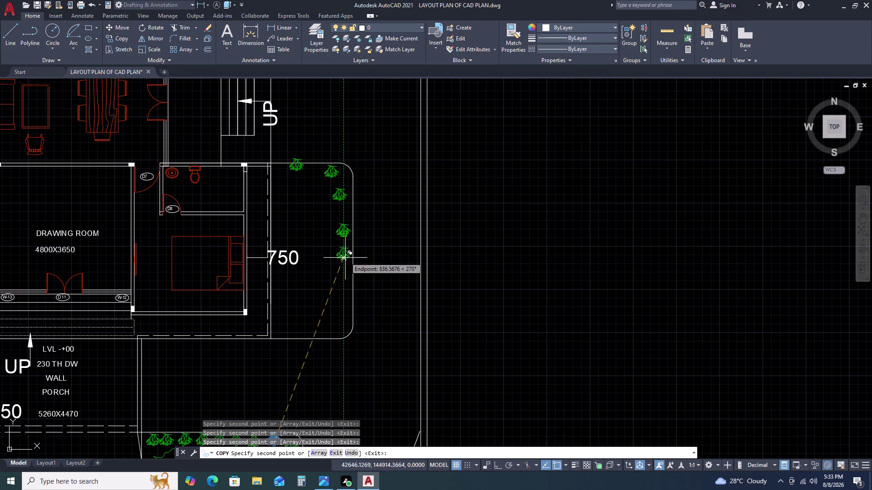
Copy shrub blocks along the right and bottom edges of the curved flower bed.
drag(346, 261, 340, 302)
double_click(340, 307)
click(345, 278)
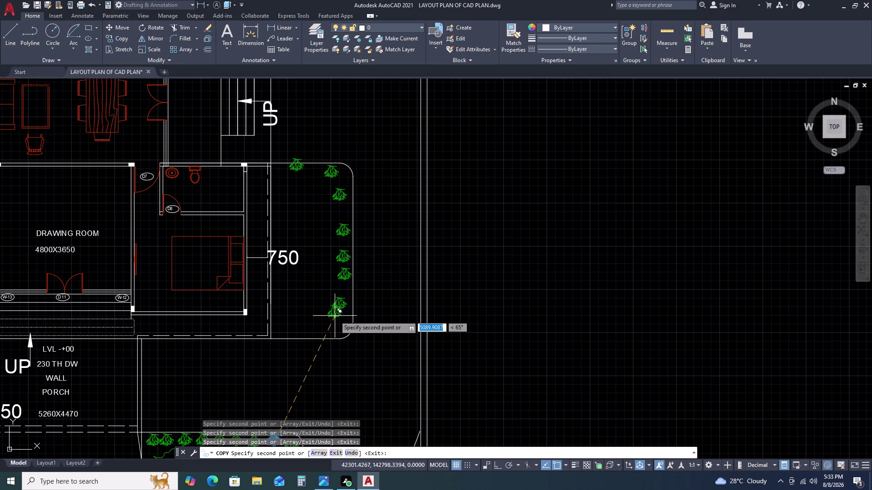
click(339, 334)
double_click(321, 335)
double_click(300, 335)
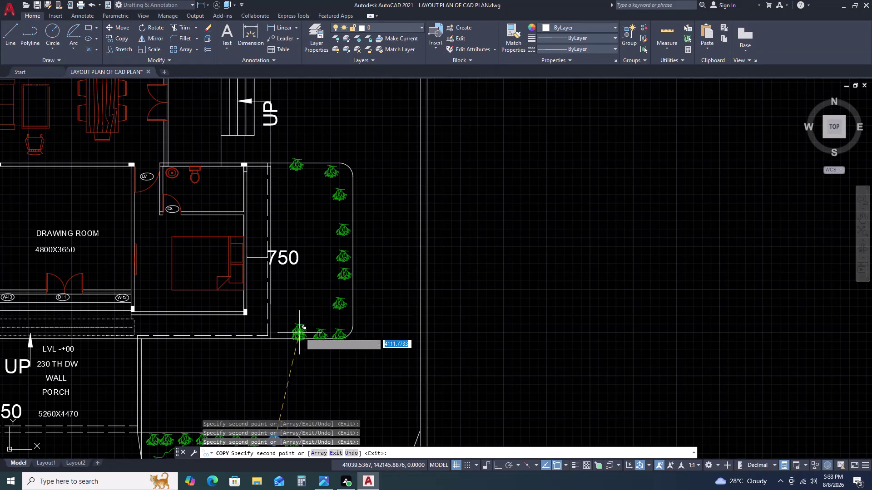
click(313, 179)
key(Escape)
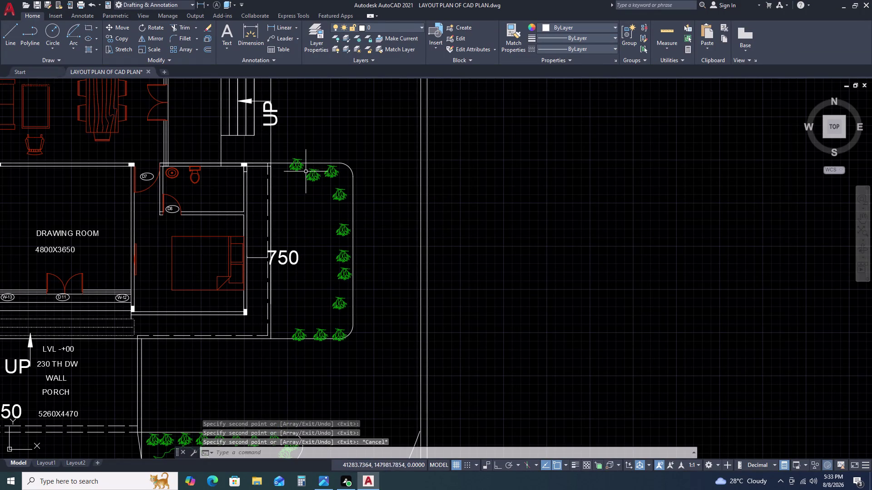
Reposition the shrub at the top of the flower bed.
click(303, 166)
drag(291, 159, 292, 165)
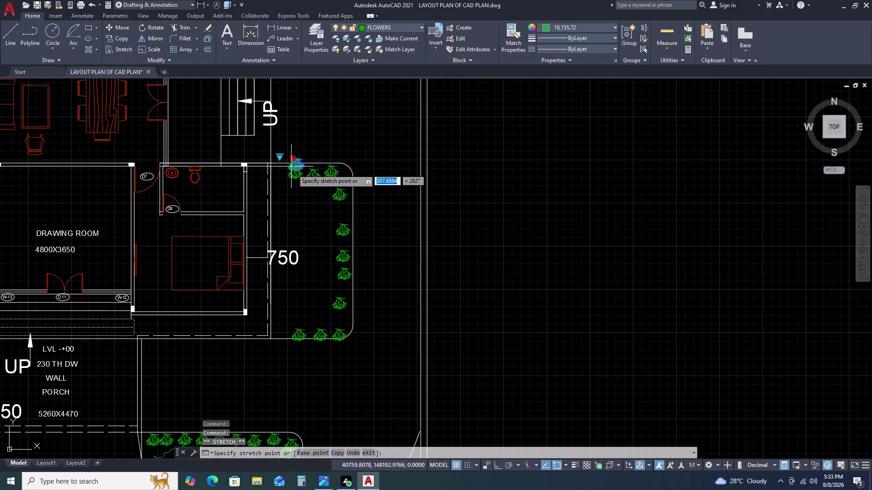
double_click(292, 169)
key(Escape)
key(Escape)
Window-select the bed's shrubs and start ROTATE, then cancel it.
click(285, 159)
drag(285, 159, 293, 173)
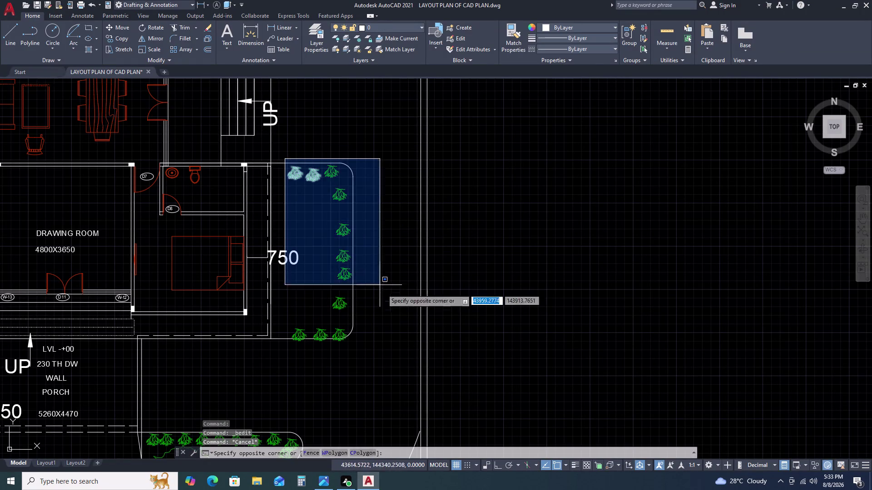
click(375, 362)
key(r)
key(o)
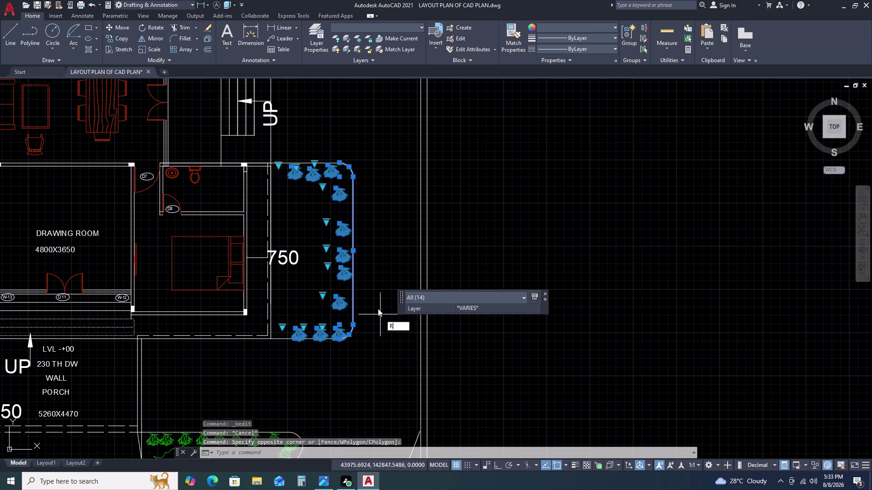
key(space)
click(363, 259)
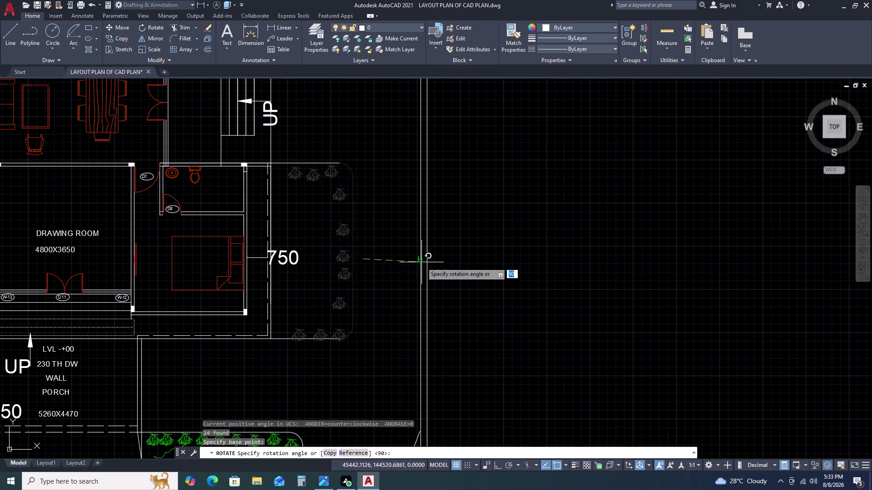
key(Escape)
Reselect the eleven shrubs, adding the top shrub and removing the bed outline and curved edge.
click(288, 166)
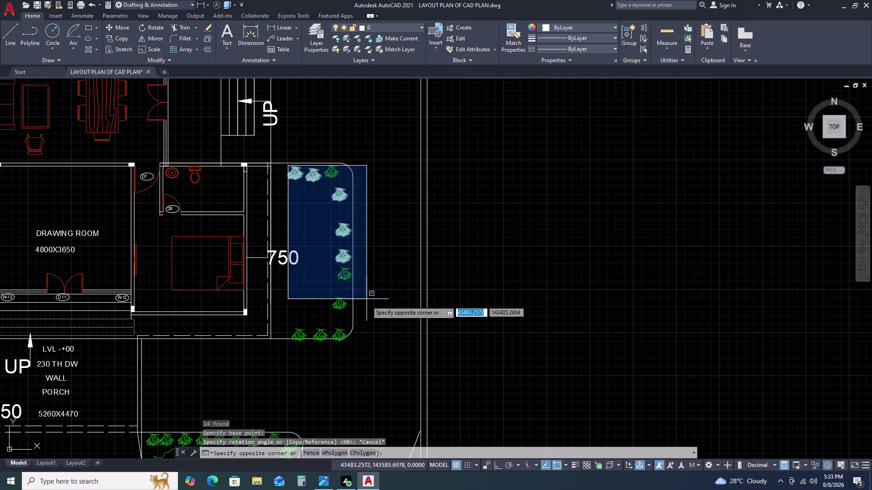
click(364, 365)
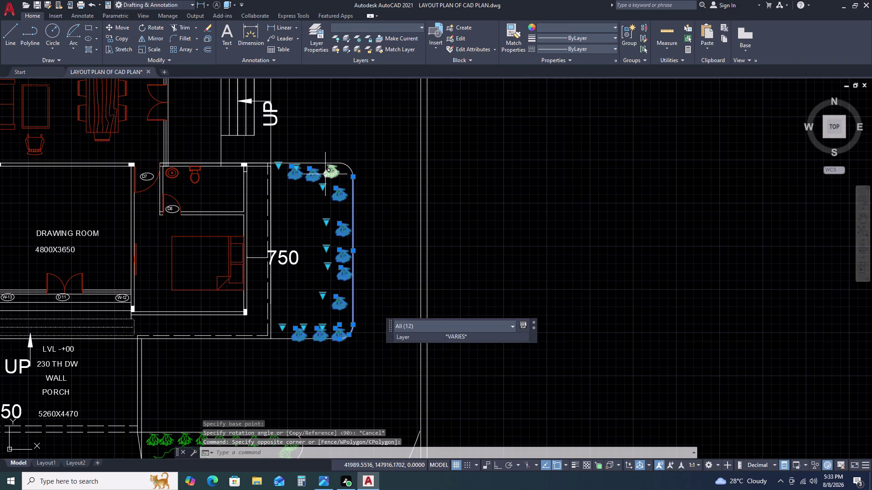
click(326, 173)
scroll(up, 3)
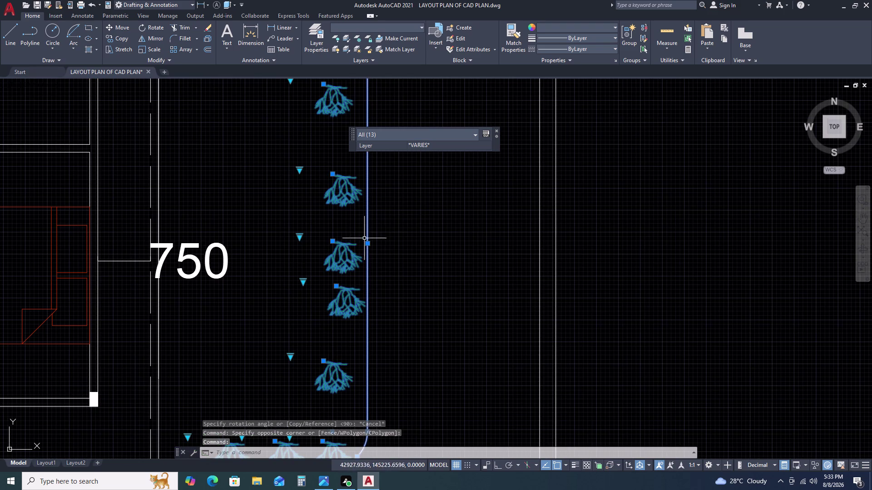
drag(390, 190, 390, 195)
click(364, 231)
scroll(down, 3)
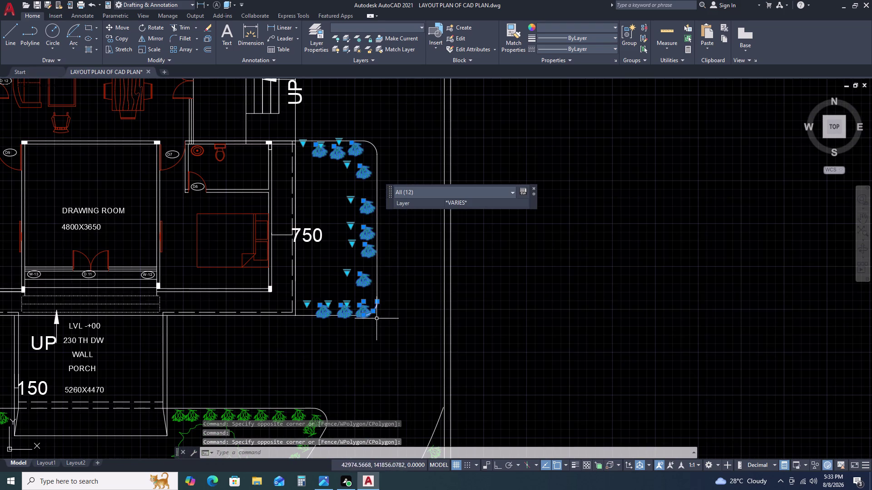
scroll(up, 3)
scroll(up, 3)
drag(328, 190, 324, 181)
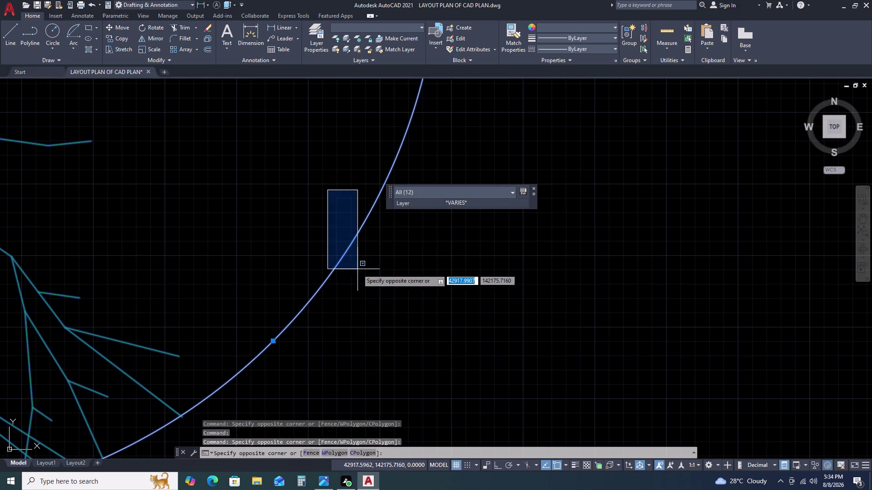
click(358, 269)
drag(364, 271, 361, 264)
click(326, 215)
scroll(down, 3)
scroll(down, 3)
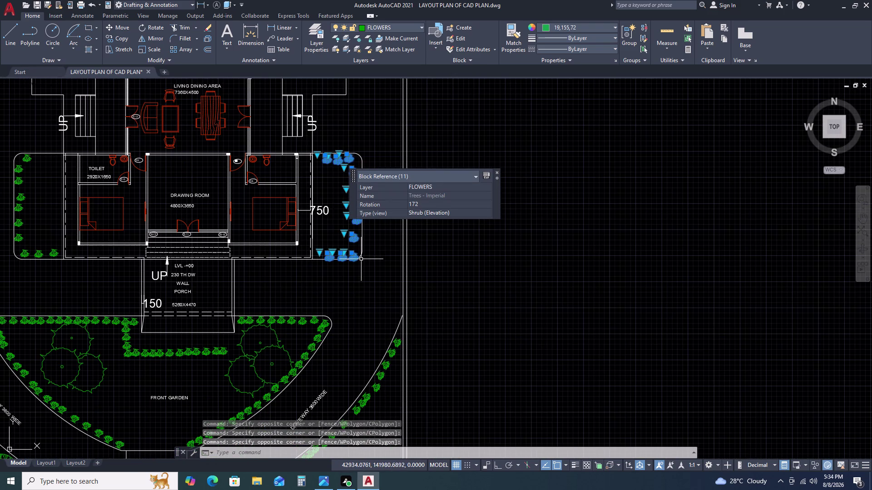
Rotate the eleven shrubs 90 degrees with ortho on, then select the rotated shrubs.
key(r)
text(O)
key(space)
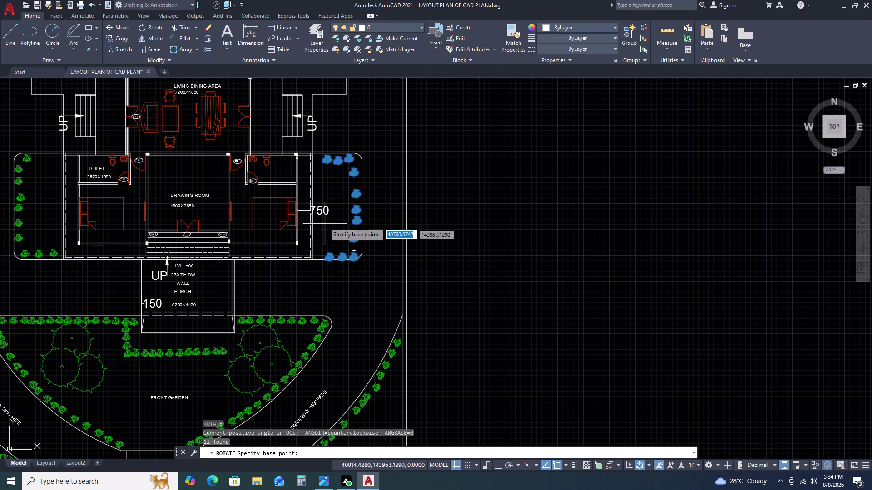
click(327, 221)
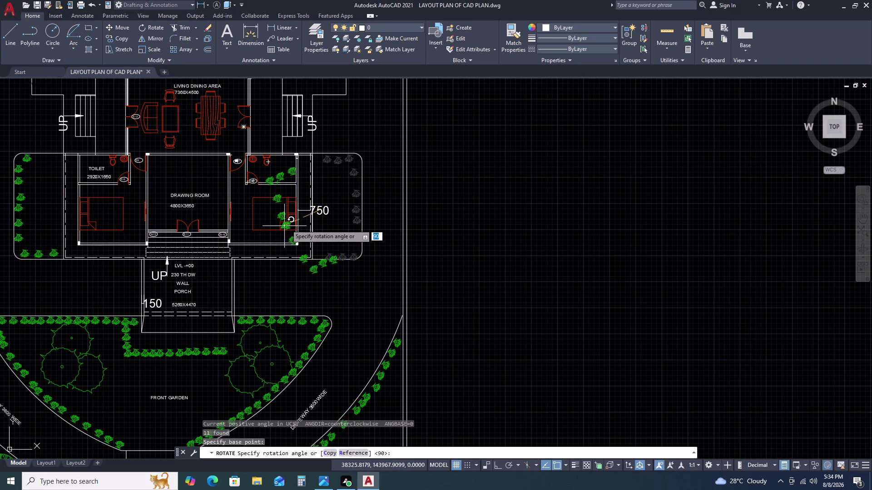
key(F8)
click(283, 205)
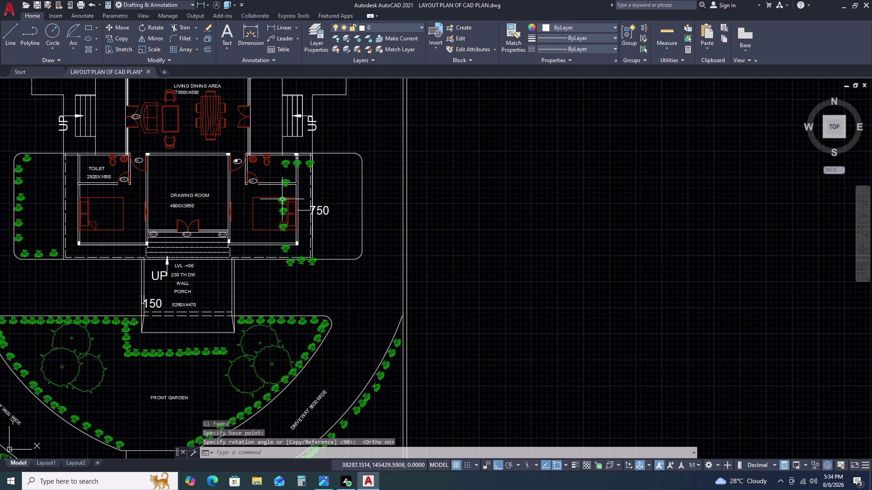
click(274, 156)
key(Escape)
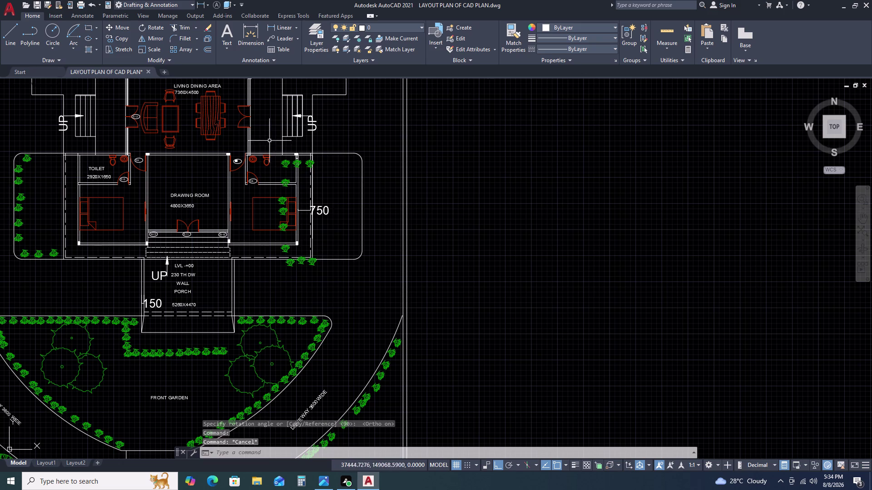
drag(270, 140, 275, 147)
click(337, 297)
Try mirroring the selected shrubs with MI, then cancel and clear the selection.
scroll(up, 3)
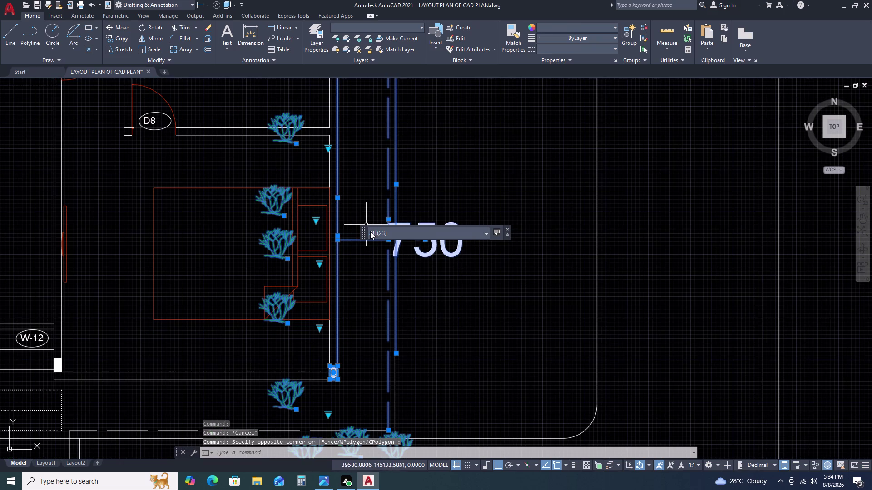
scroll(down, 3)
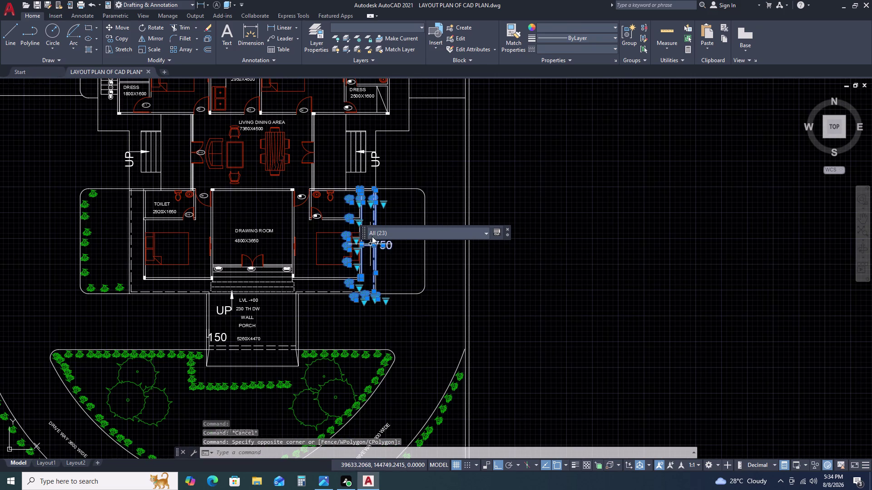
scroll(up, 3)
scroll(up, 3)
text(M)
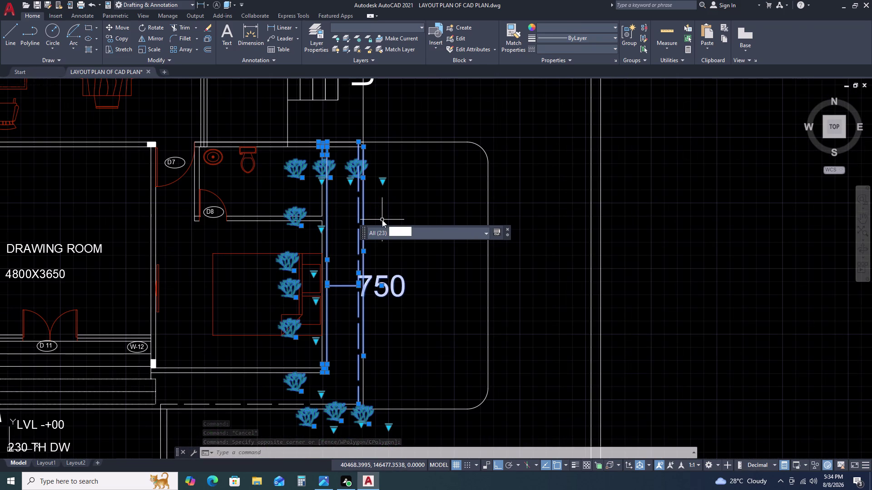
text(I)
key(space)
drag(410, 409, 410, 394)
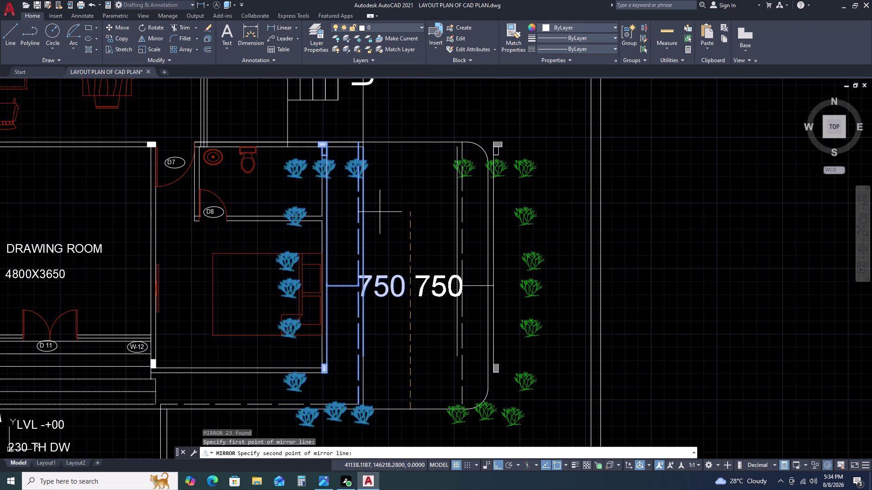
key(Escape)
key(Escape)
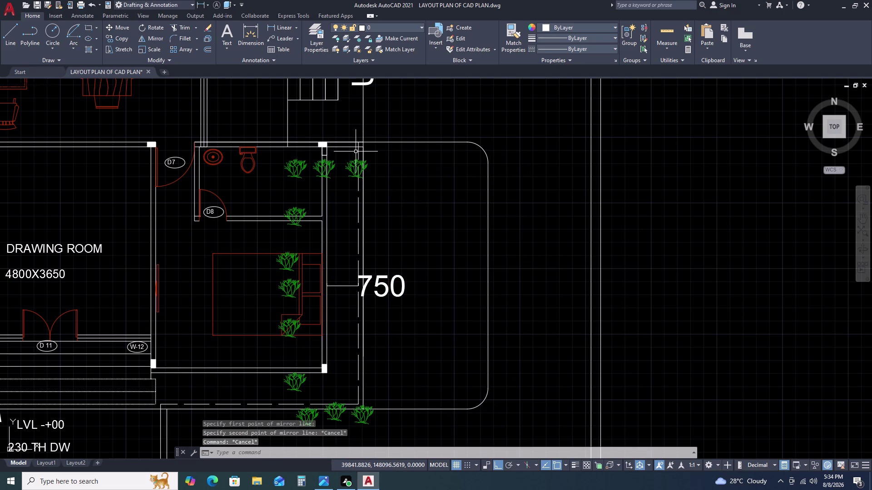
Undo four steps, including the earlier shrub rotation.
key(ctrl+z)
key(ctrl+z)
key(ctrl+z)
key(ctrl+z)
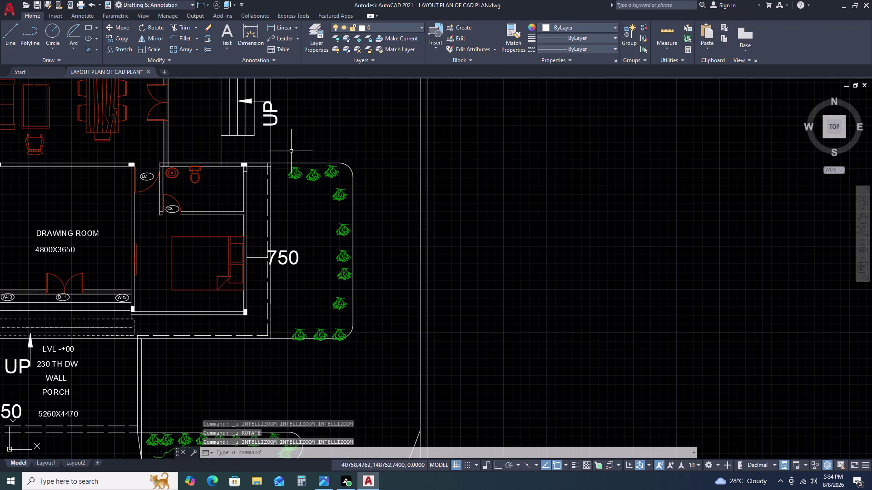
scroll(down, 3)
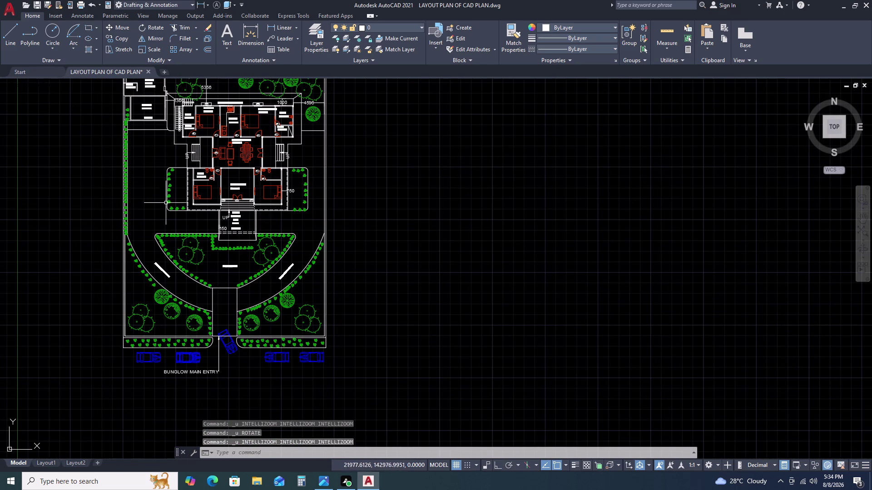
scroll(up, 3)
scroll(up, 3)
Try rotating the three corner shrubs, then cancel and undo two more steps.
drag(210, 182, 216, 190)
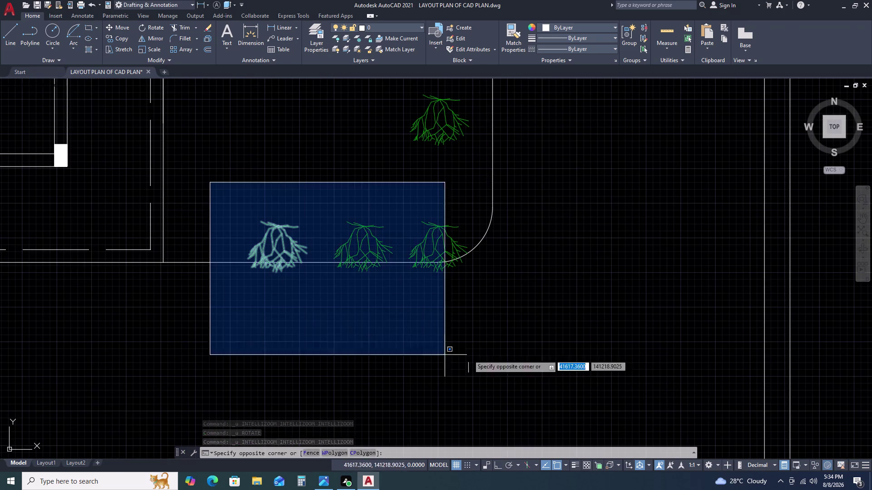
click(498, 328)
key(r)
key(o)
key(space)
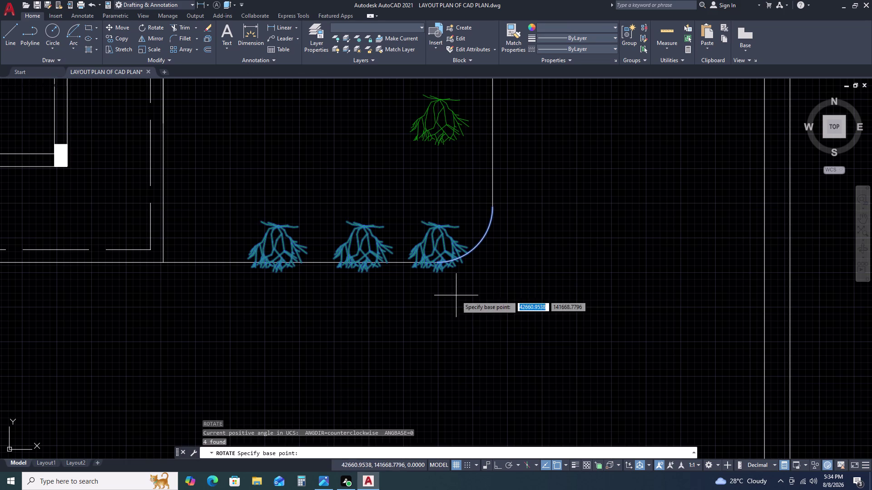
click(455, 296)
drag(458, 286, 460, 276)
key(Escape)
key(Escape)
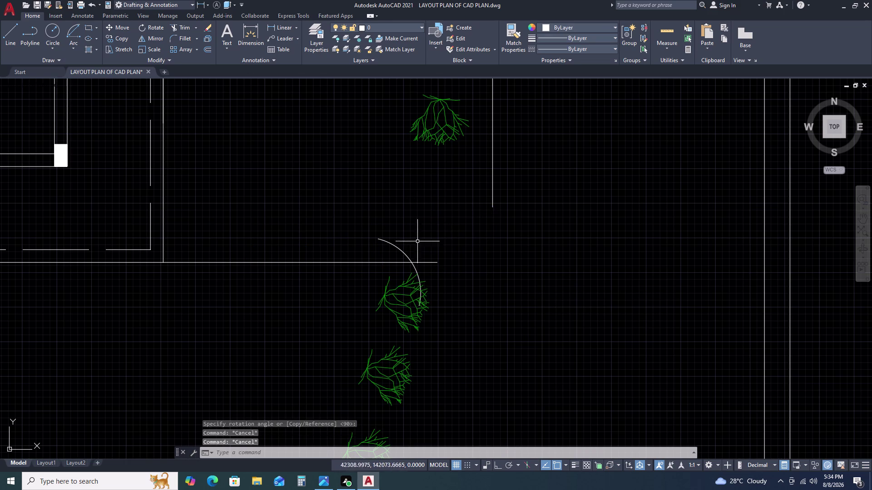
key(Escape)
key(ctrl+z)
key(ctrl+z)
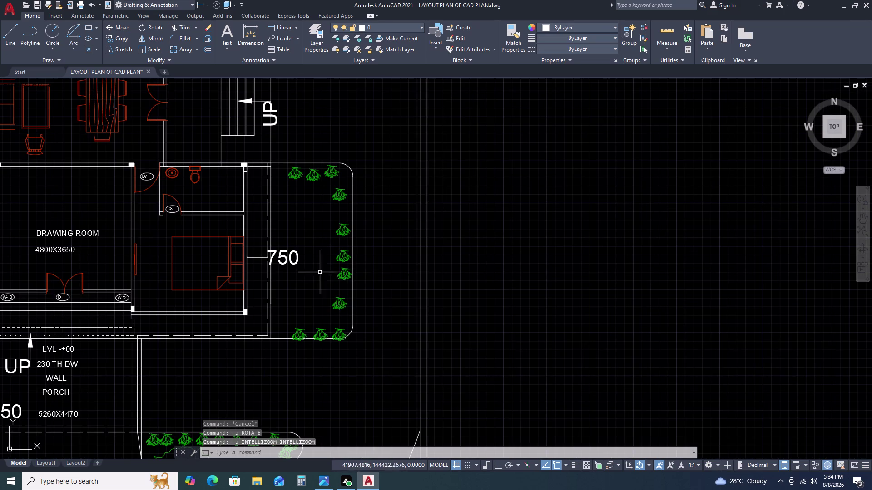
Window-select the shrubs in the right-hand bed and adjust the selection.
drag(286, 156, 295, 163)
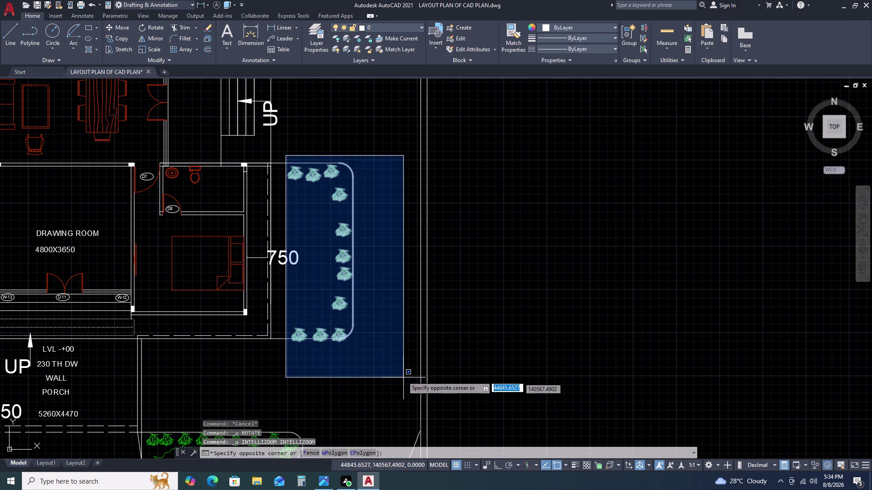
click(391, 361)
scroll(up, 3)
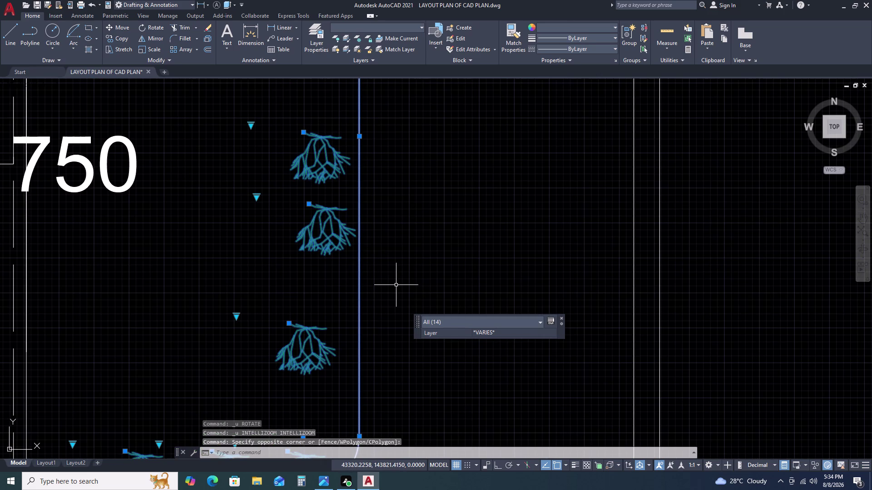
click(399, 279)
click(333, 308)
scroll(down, 3)
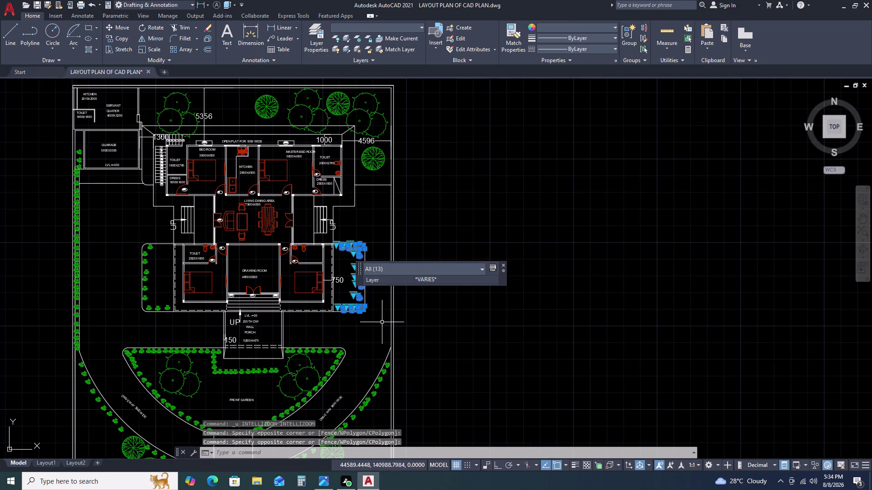
scroll(up, 3)
scroll(up, 3)
Add the planter corner and remaining shrubs to the selection and delete them.
drag(340, 200, 330, 186)
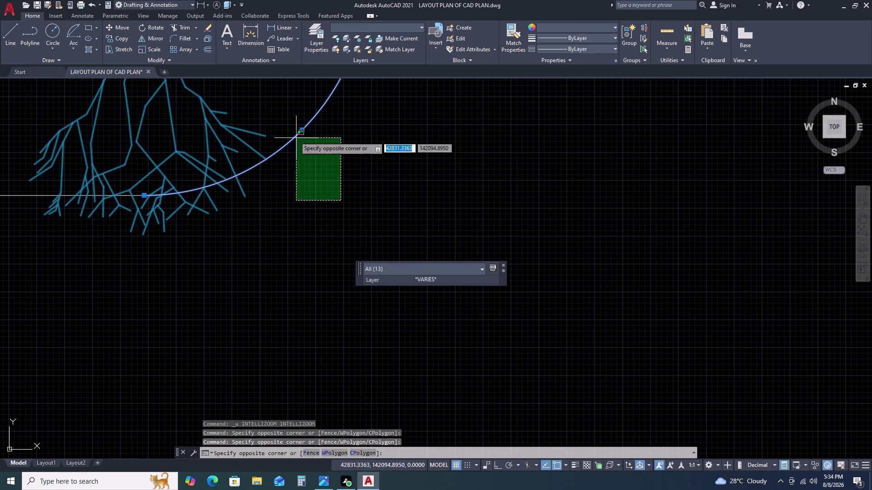
click(286, 120)
scroll(down, 3)
scroll(up, 3)
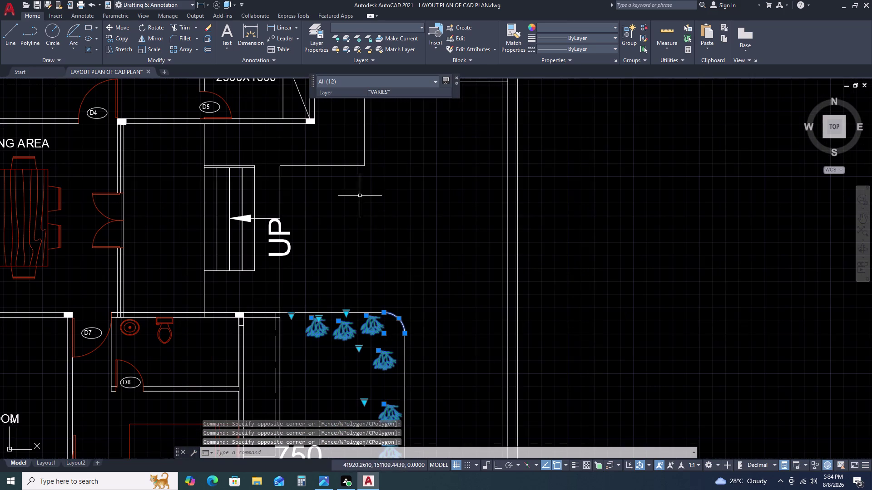
click(424, 316)
click(400, 346)
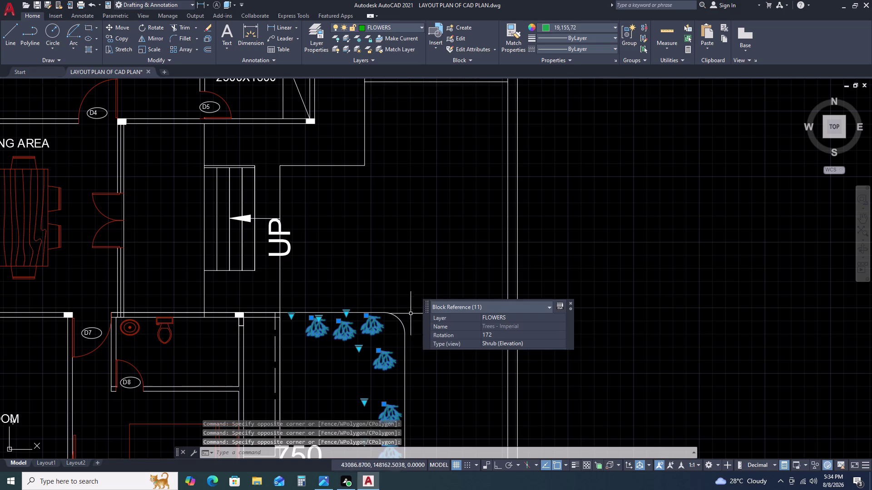
key(Delete)
scroll(down, 3)
scroll(up, 3)
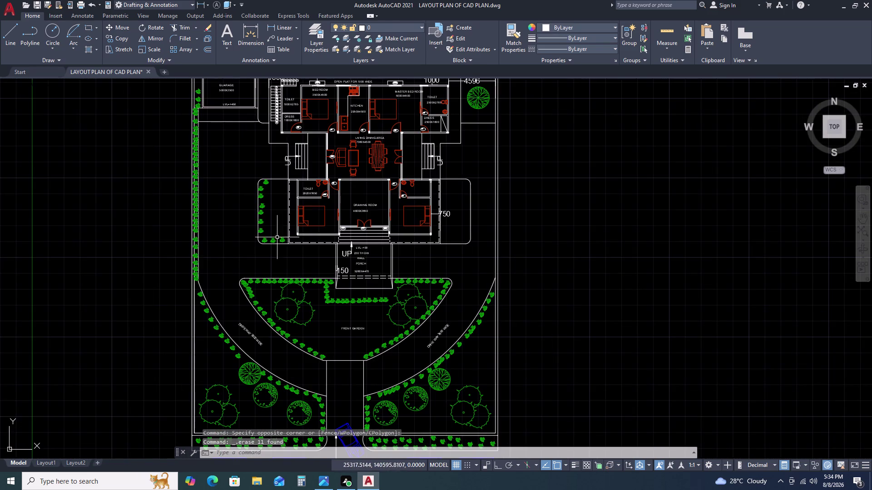
Select and delete the left planter's shrubs, then undo the deletion.
scroll(up, 3)
click(335, 157)
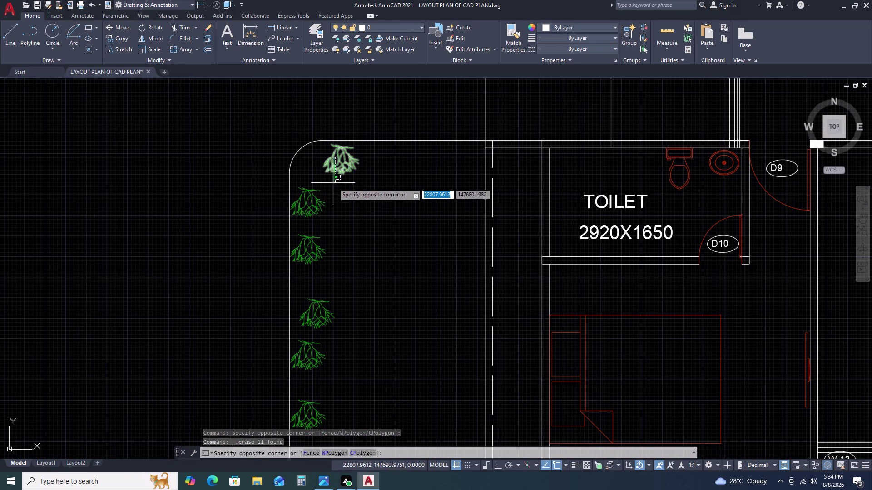
click(333, 183)
scroll(down, 3)
scroll(up, 3)
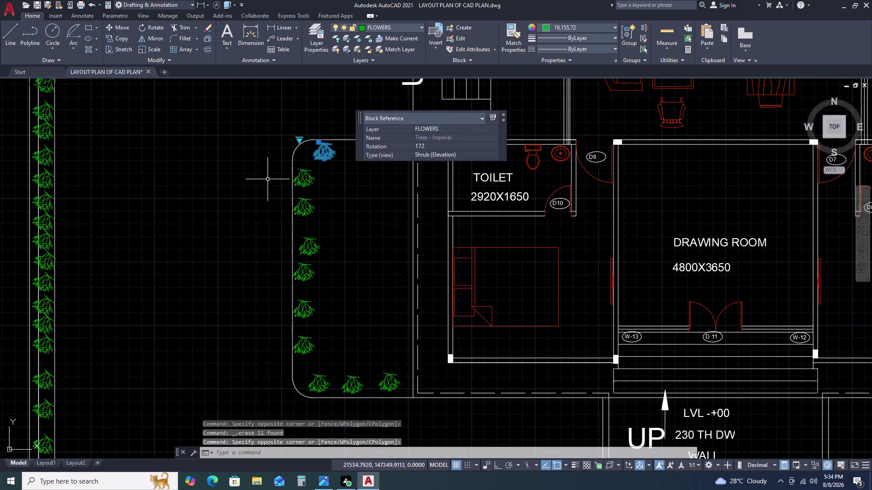
click(283, 162)
click(403, 413)
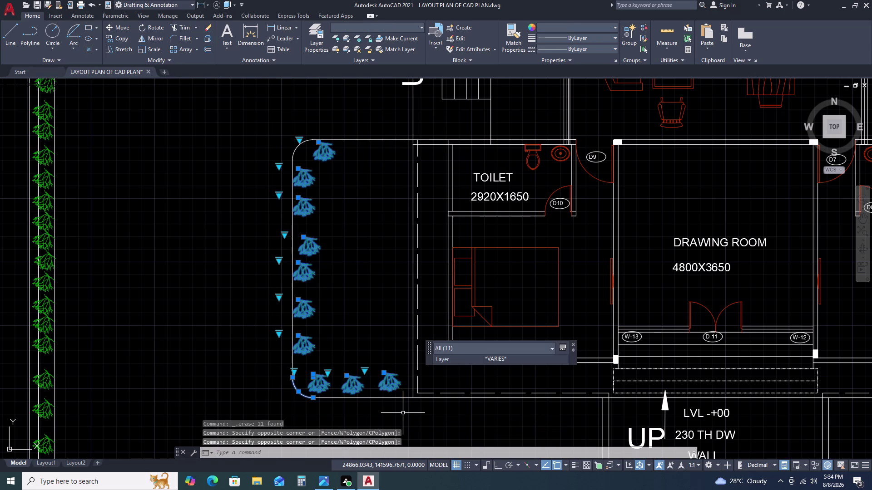
key(Delete)
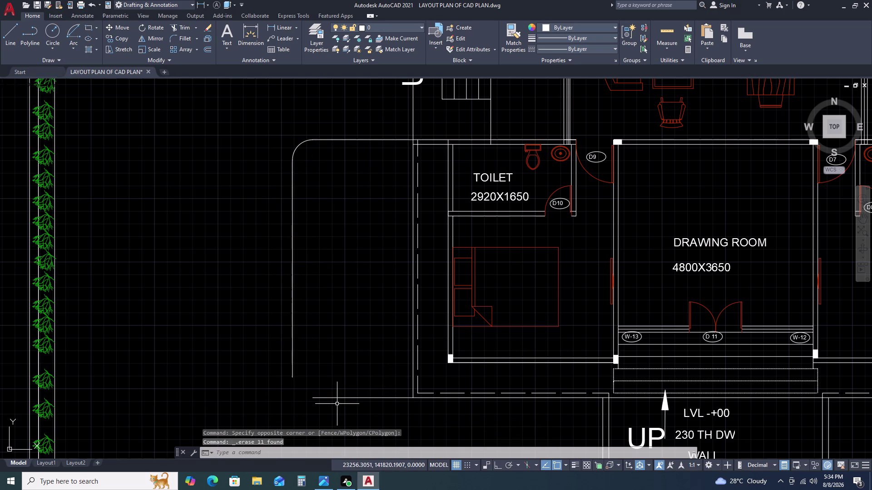
key(ctrl+z)
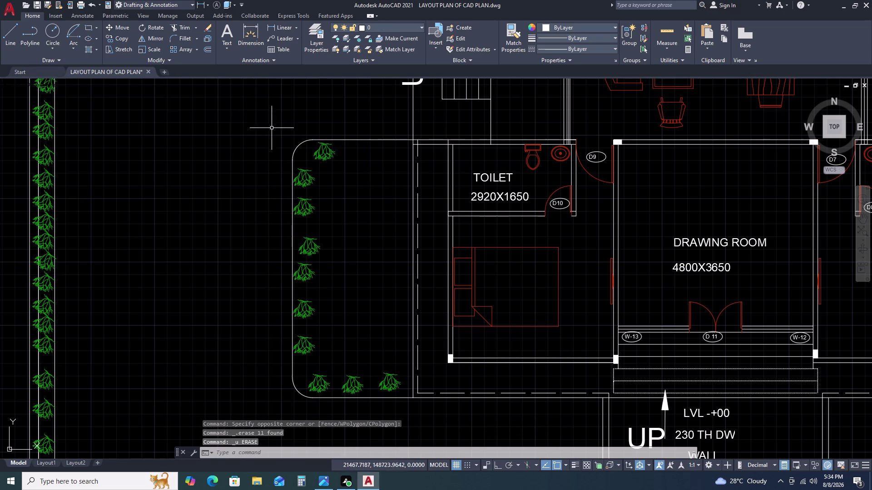
Reselect the planter's bottom-row, side and last shrubs and delete all ten.
click(300, 149)
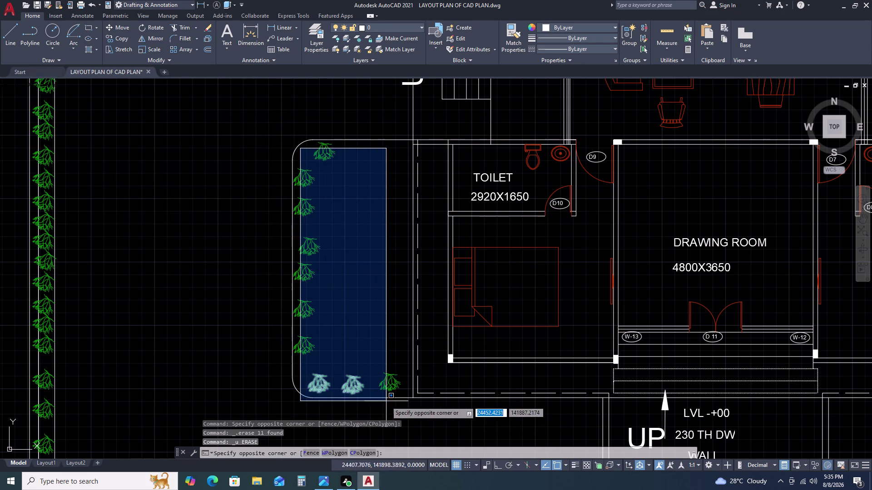
click(395, 395)
drag(394, 382, 386, 378)
click(318, 347)
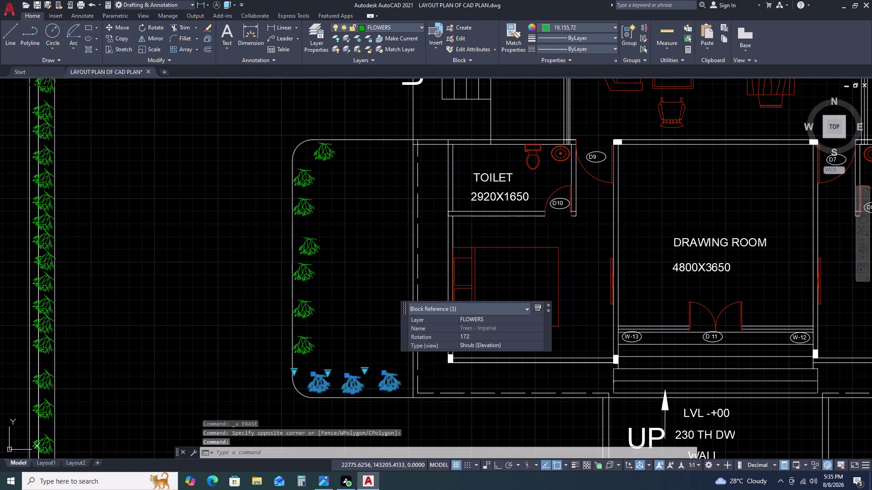
click(307, 170)
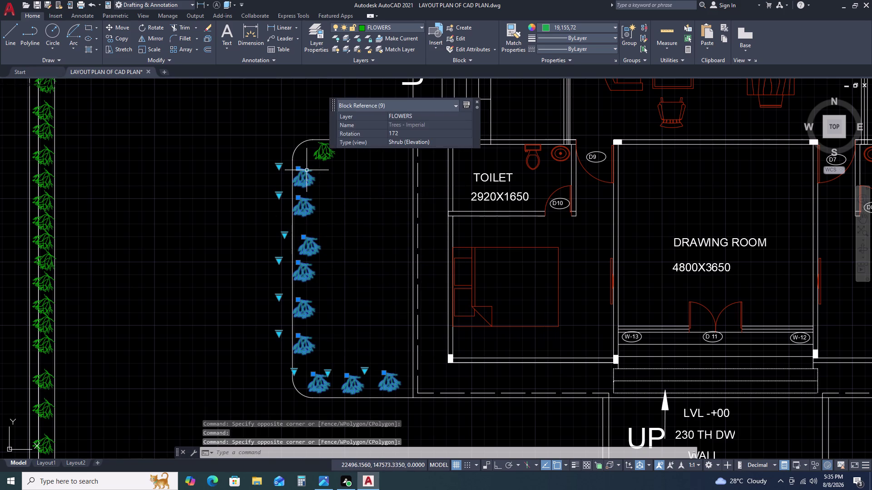
click(335, 153)
key(Delete)
Pan toward the front garden driveway edge and select one shrub there.
scroll(down, 3)
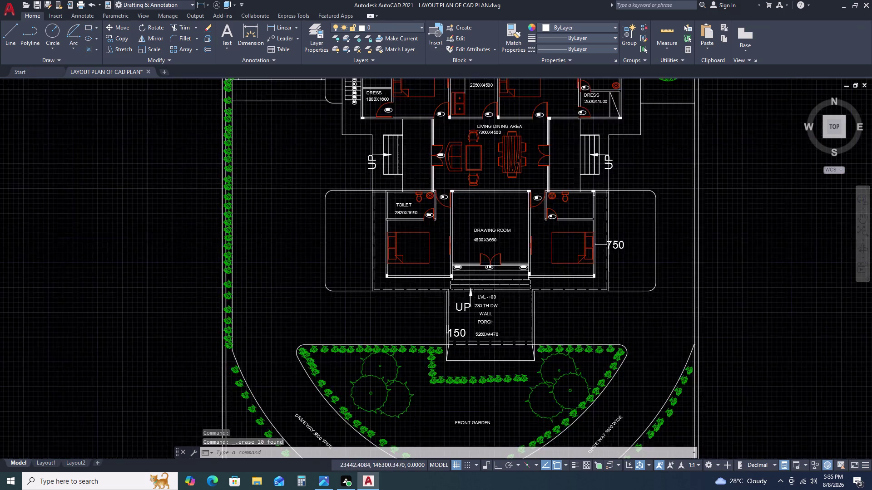
scroll(up, 3)
scroll(down, 3)
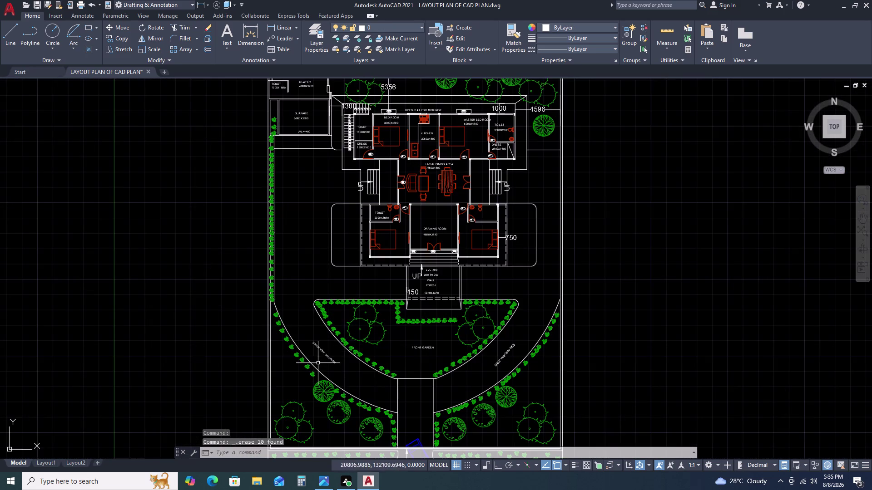
scroll(up, 3)
scroll(down, 3)
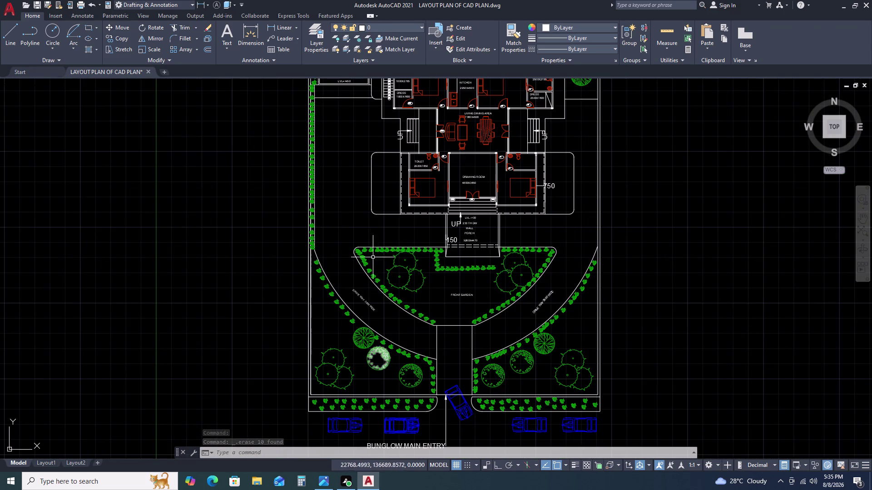
scroll(up, 3)
middle_drag(403, 387, 358, 285)
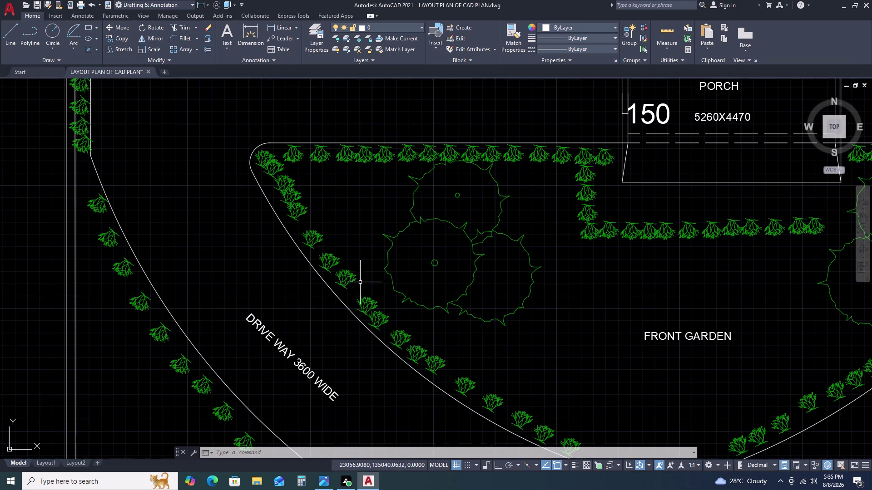
click(466, 386)
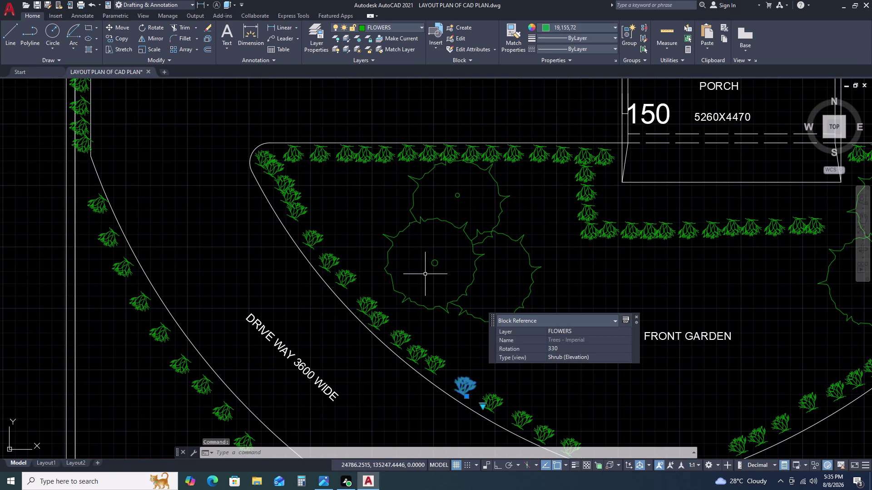
Copy the shrub from its base point and place four copies along the upper planter.
text(CO)
key(space)
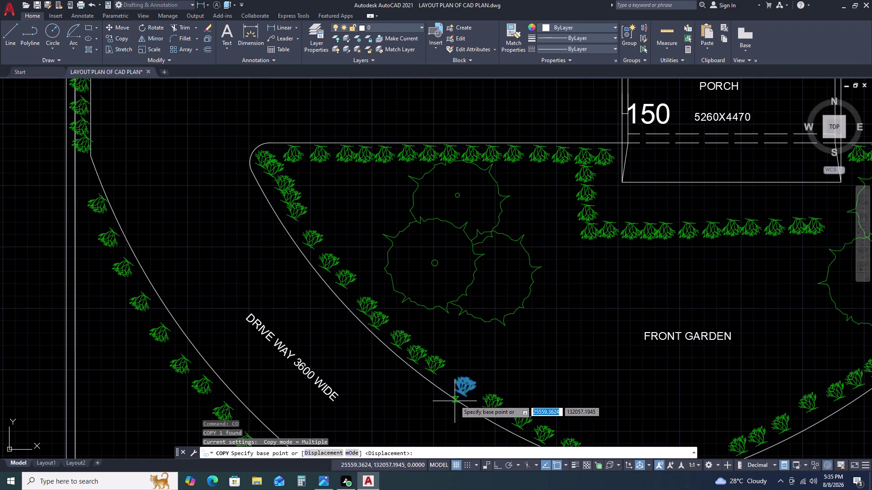
drag(447, 386, 445, 376)
scroll(down, 3)
scroll(up, 3)
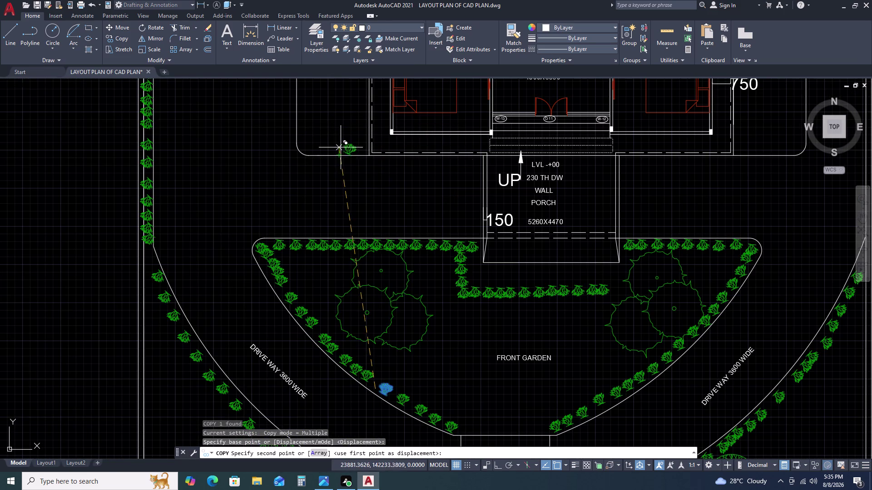
scroll(up, 3)
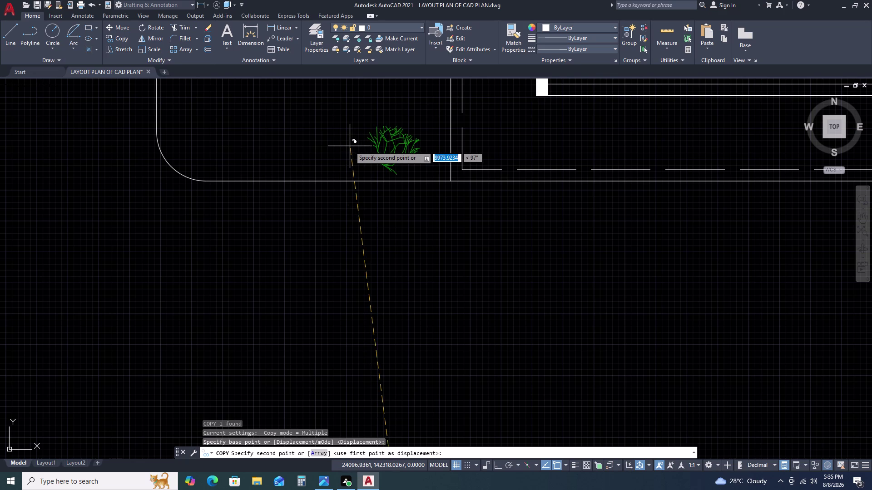
click(350, 146)
click(294, 152)
click(231, 152)
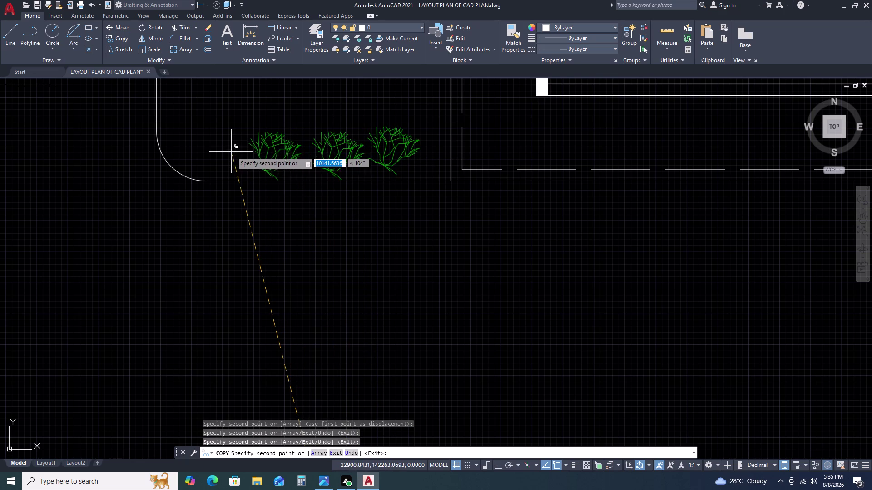
click(177, 146)
Add seven shrub copies down the planter edge and along its top.
scroll(down, 3)
middle_drag(190, 115, 194, 125)
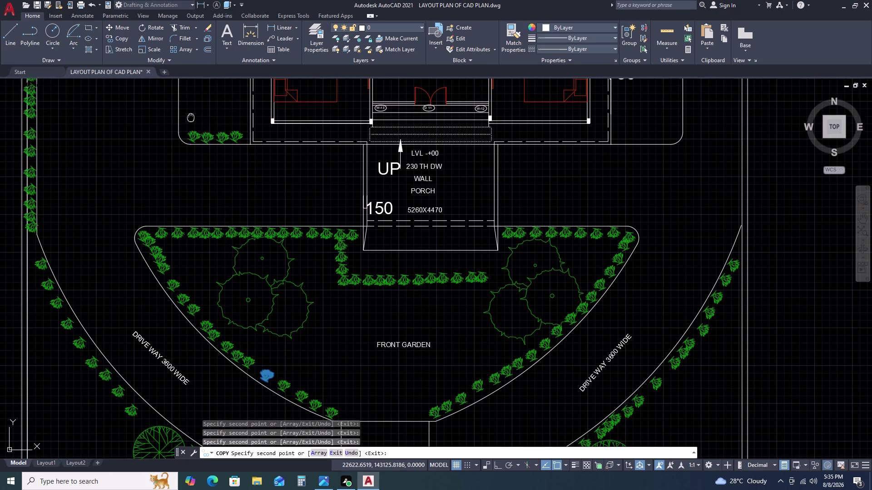
middle_drag(194, 125, 224, 177)
middle_drag(230, 189, 262, 246)
click(246, 234)
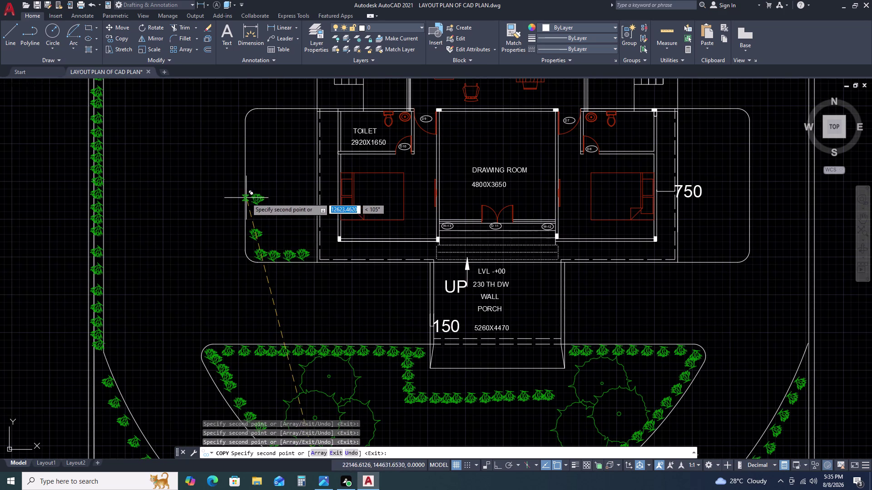
click(246, 198)
click(244, 170)
click(244, 138)
click(252, 118)
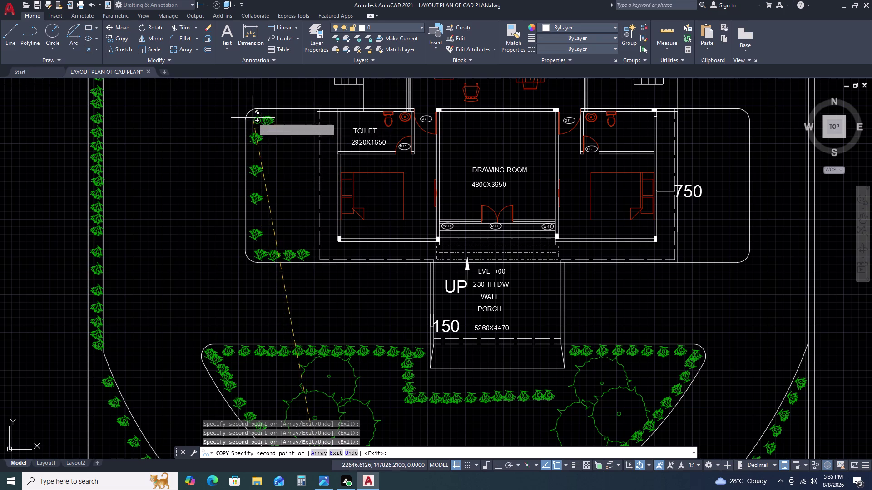
click(275, 118)
click(296, 117)
Place shrub copies along the right planter's top, corner and upper side.
scroll(down, 3)
middle_drag(523, 226, 517, 228)
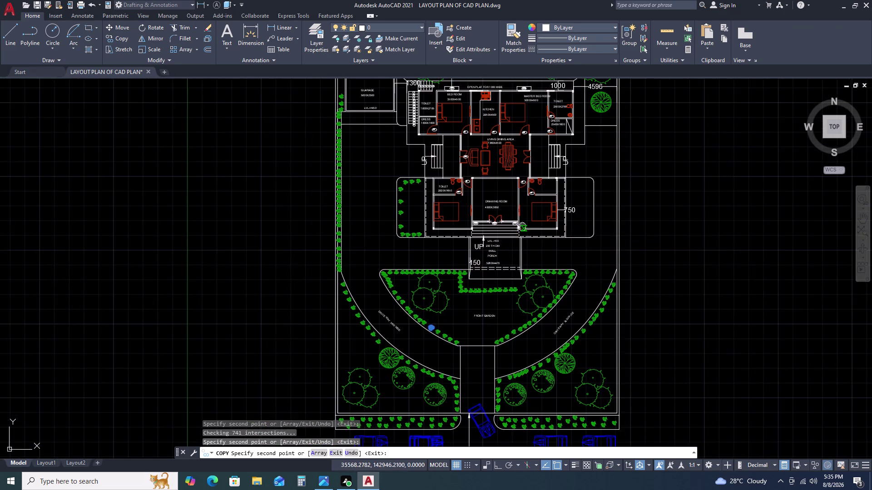
middle_drag(517, 229, 395, 243)
scroll(up, 3)
click(482, 150)
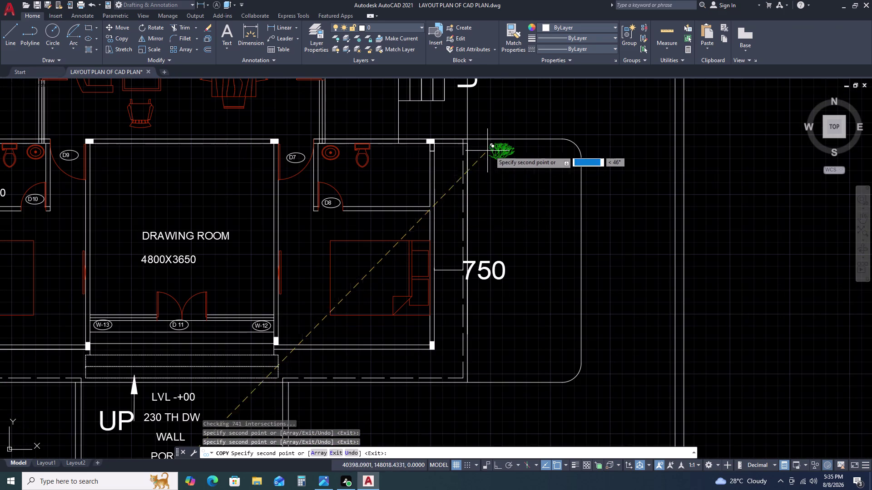
click(523, 150)
click(550, 150)
click(553, 174)
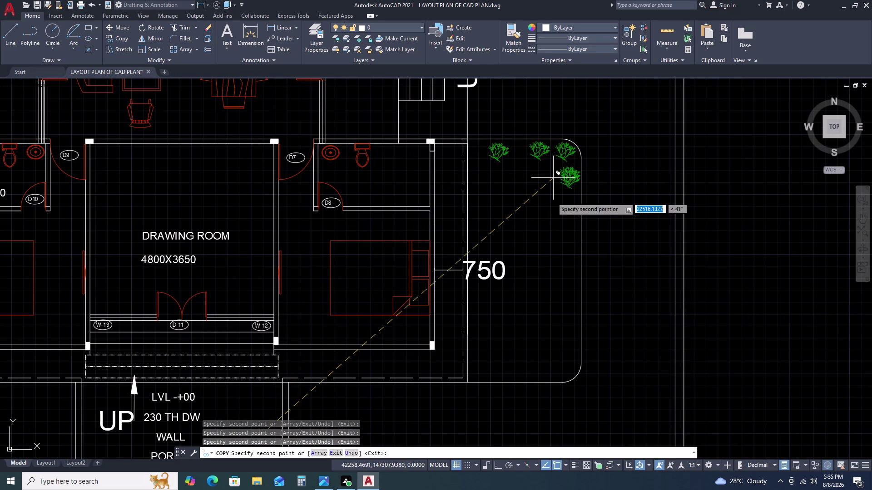
click(551, 207)
click(554, 236)
click(555, 269)
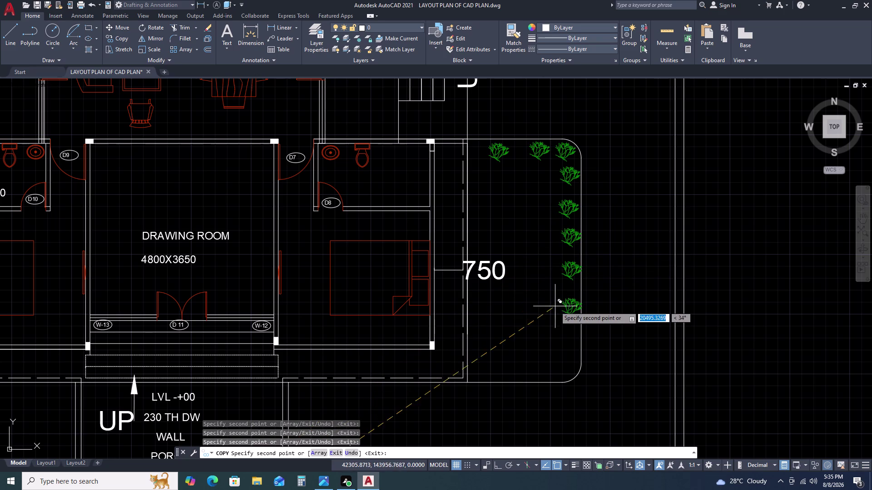
Continue shrub copies down the right planter side and along its bottom.
drag(555, 307, 554, 314)
click(554, 348)
click(542, 369)
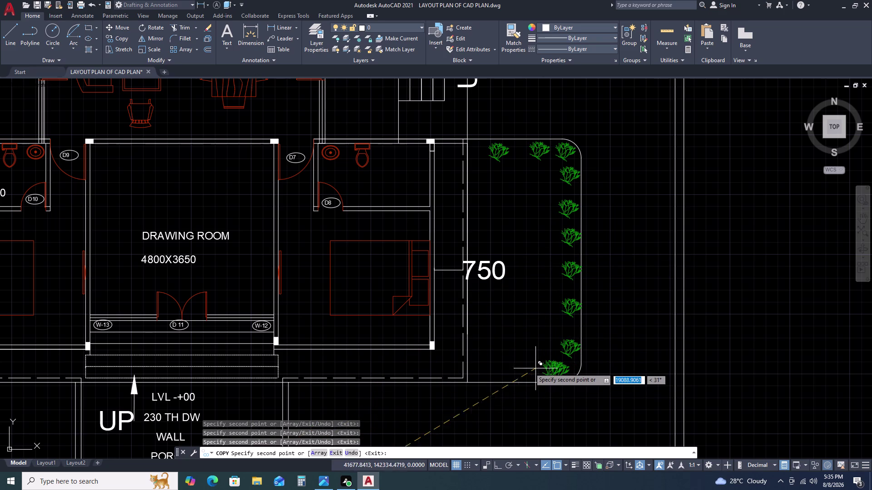
click(529, 368)
click(493, 368)
click(476, 368)
scroll(down, 3)
scroll(up, 3)
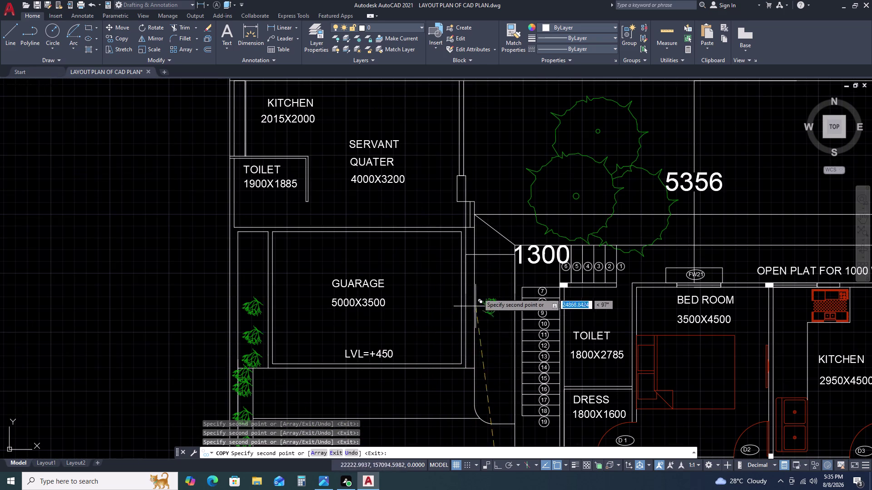
Place a column of five shrub copies beside the garage stairs.
click(475, 269)
click(475, 302)
click(473, 336)
click(469, 372)
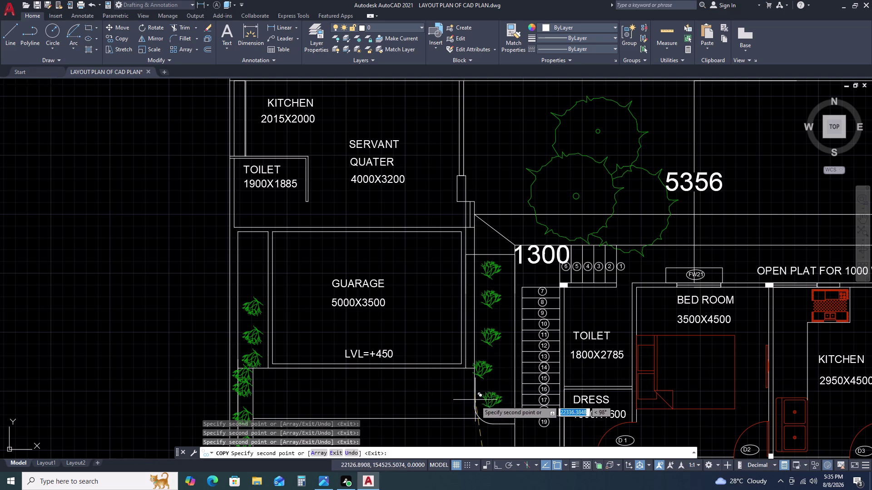
click(477, 406)
middle_drag(488, 337, 488, 242)
scroll(down, 3)
middle_drag(520, 292, 462, 267)
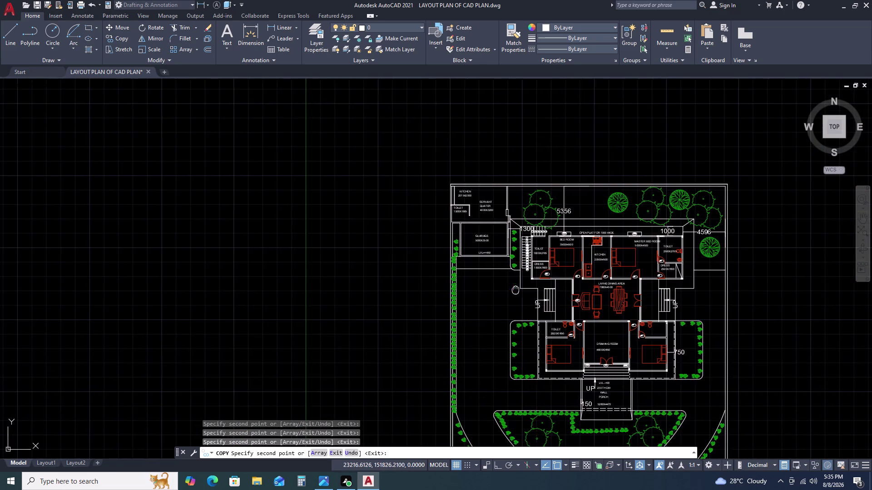
middle_drag(463, 267, 317, 217)
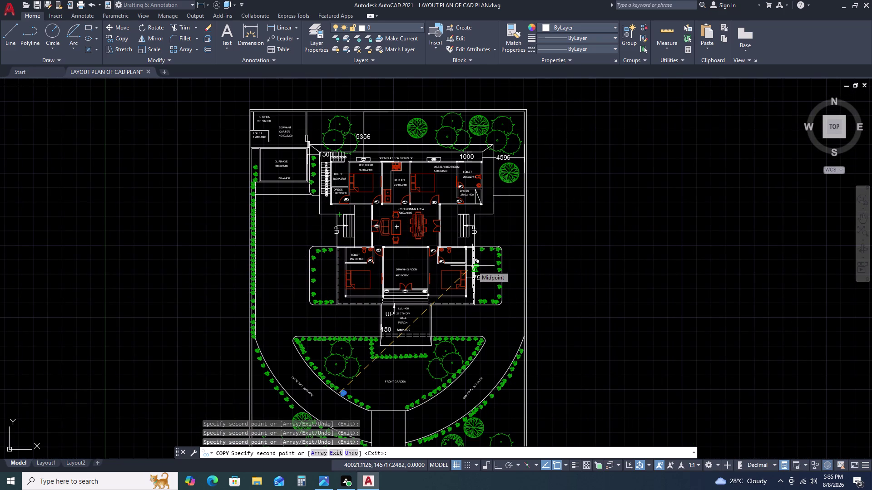
key(Escape)
scroll(up, 3)
scroll(up, 3)
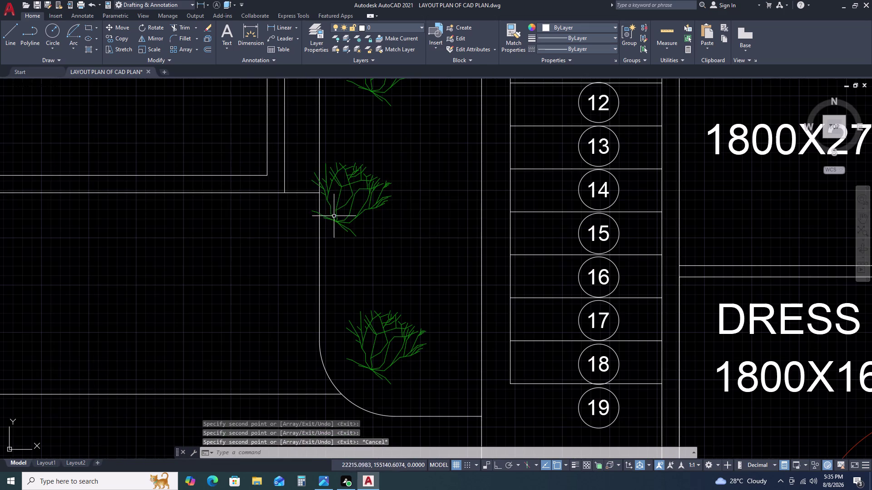
drag(353, 227, 348, 215)
double_click(344, 191)
text(M)
key(space)
drag(351, 199, 356, 201)
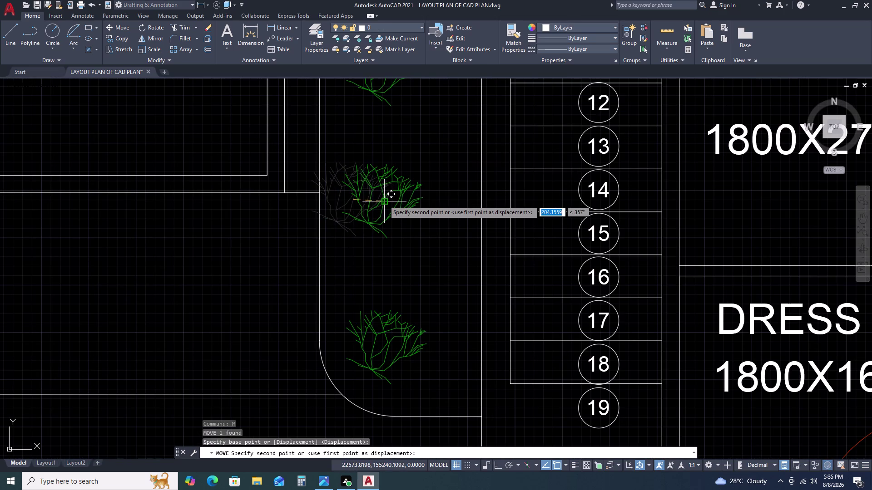
click(383, 201)
scroll(down, 3)
key(Escape)
scroll(up, 3)
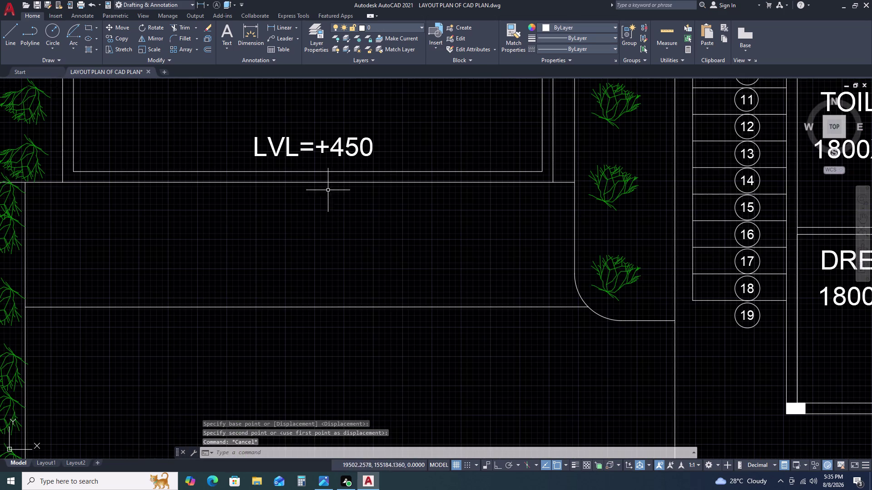
click(336, 181)
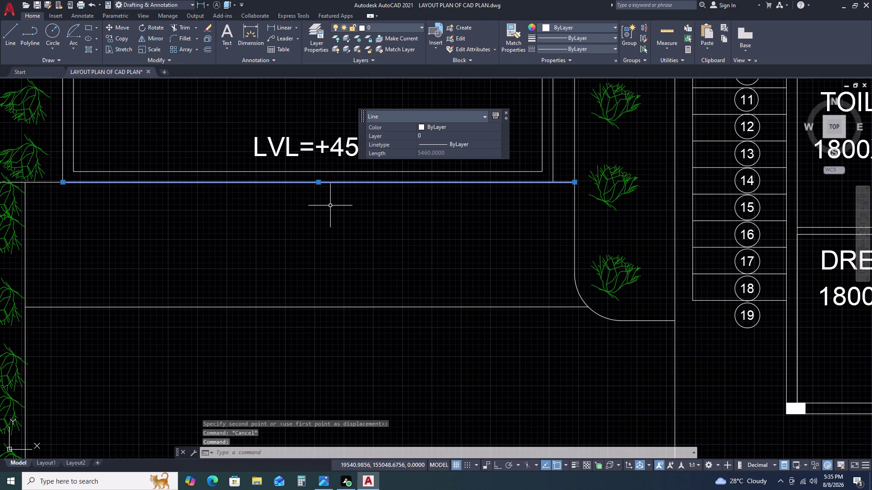
text(C)
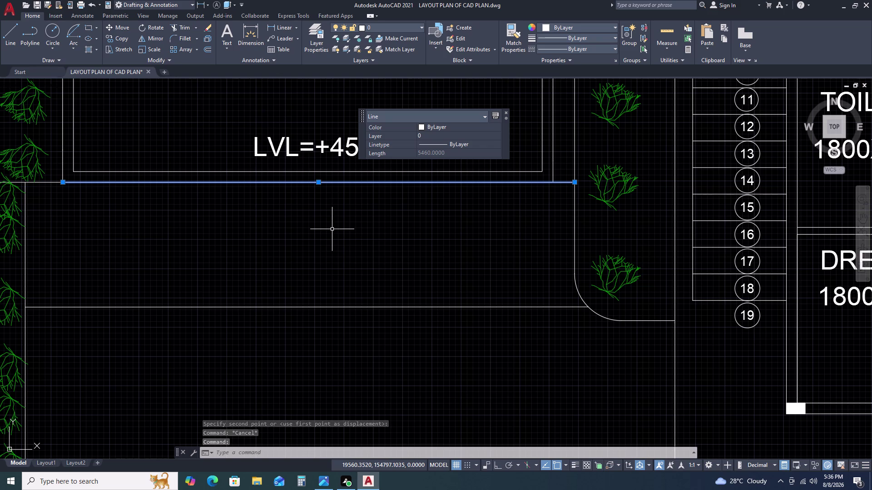
text(O)
key(space)
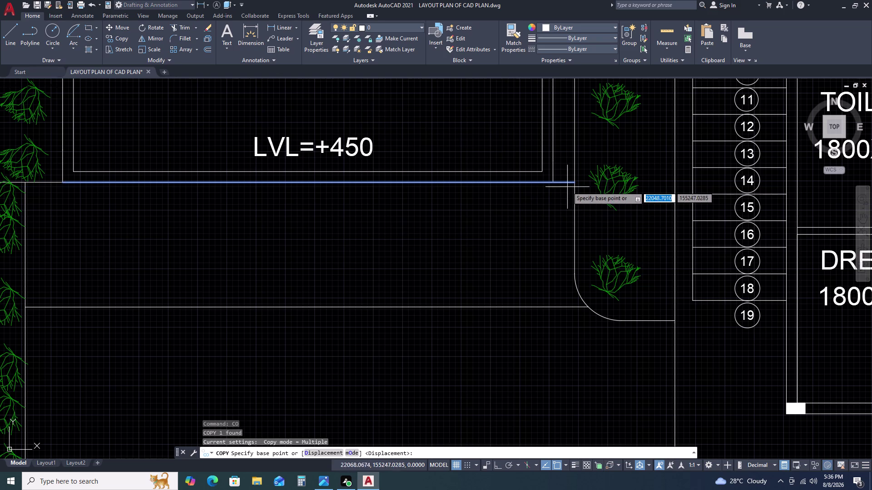
click(572, 182)
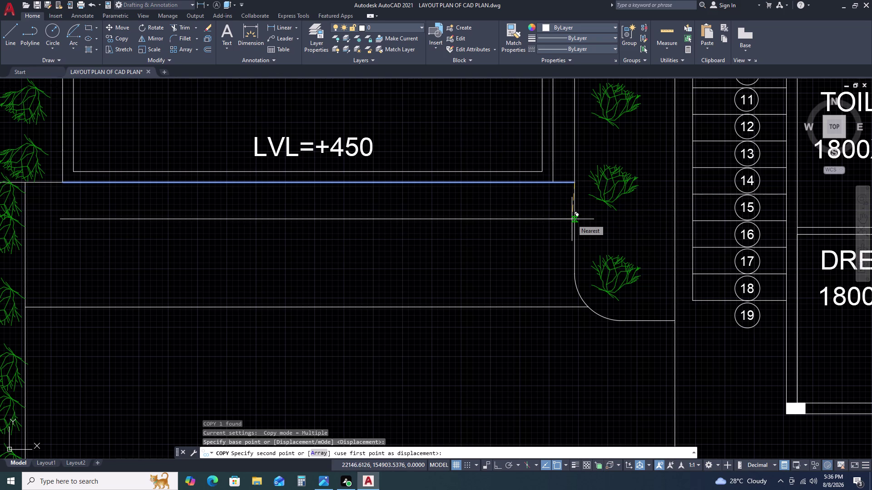
key(Escape)
click(564, 183)
text(A)
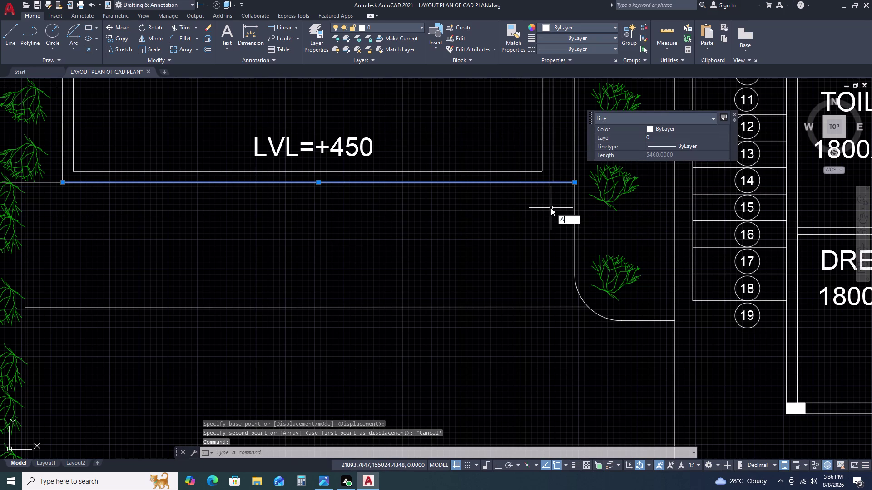
text(R)
key(space)
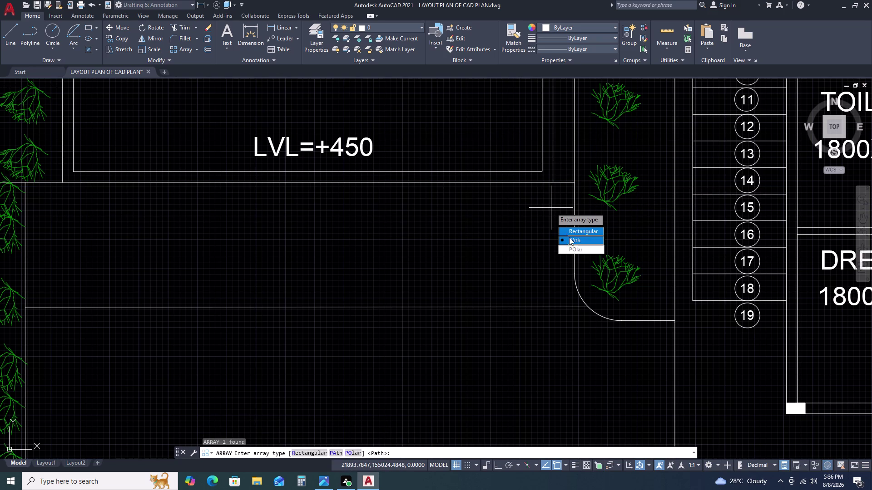
click(575, 231)
scroll(down, 3)
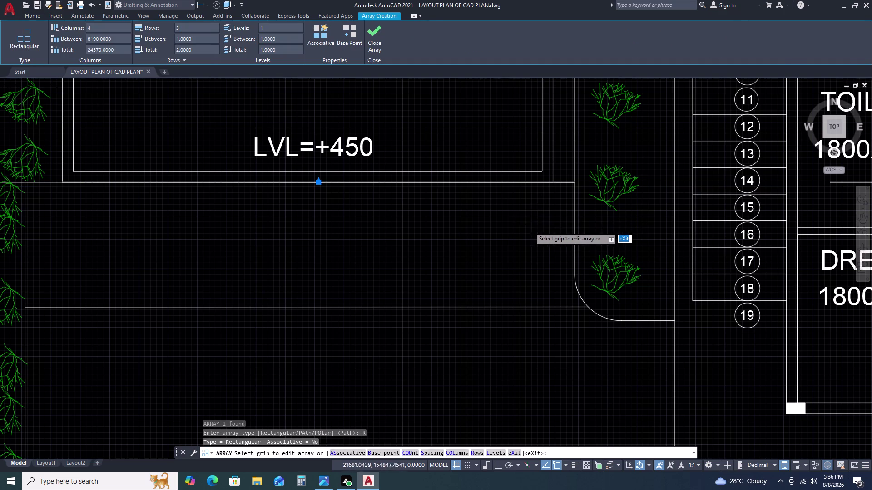
scroll(down, 3)
scroll(down, 3)
scroll(up, 3)
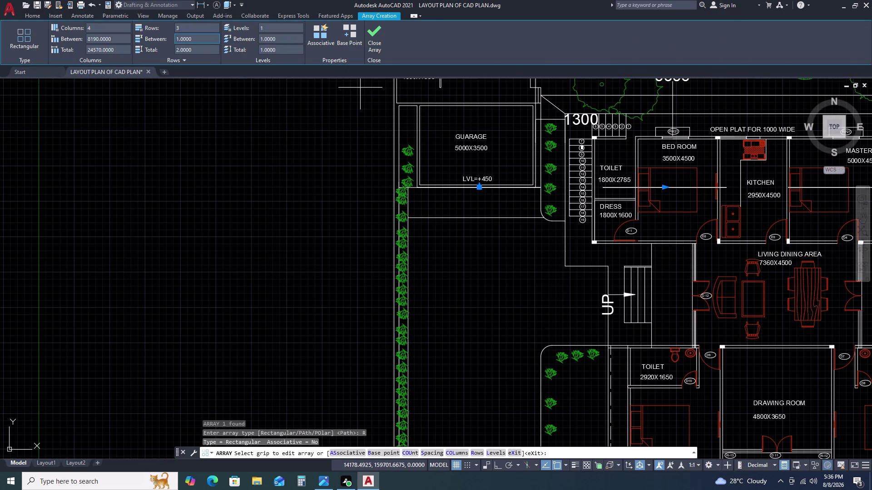
click(279, 30)
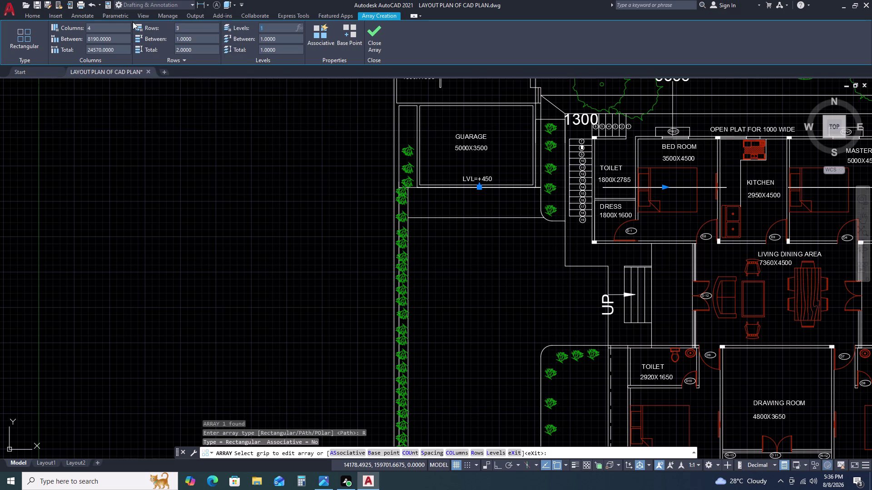
click(116, 28)
text(0)
key(space)
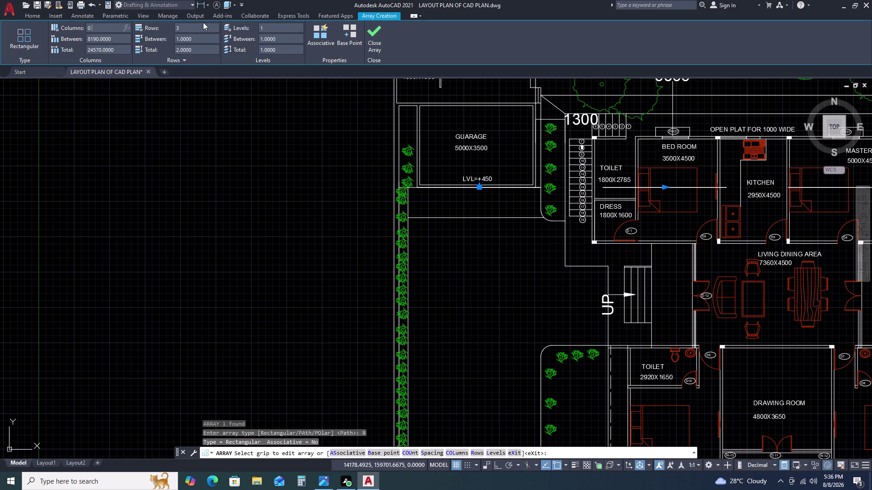
click(203, 22)
scroll(down, 3)
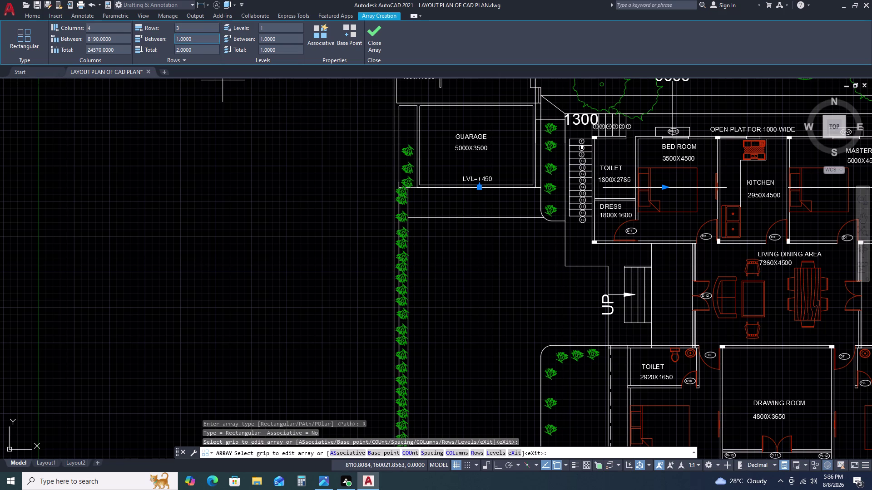
key(Escape)
key(Escape)
key(Escape)
key(Escape)
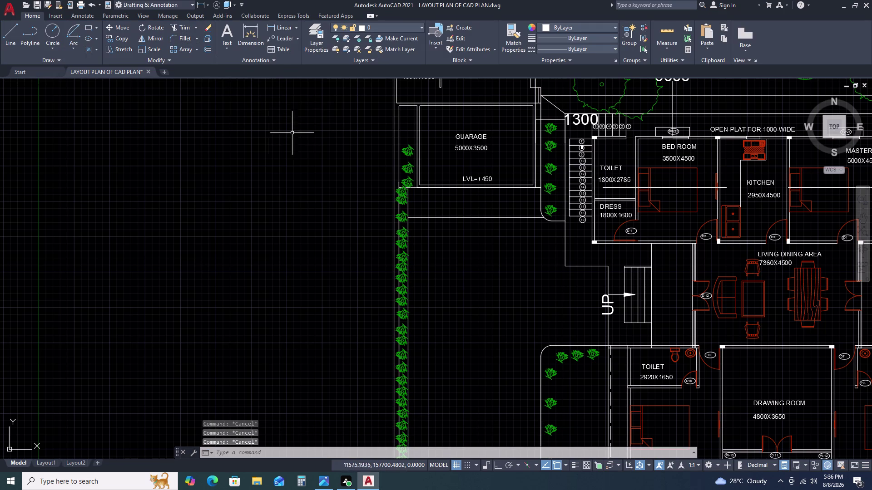
scroll(down, 3)
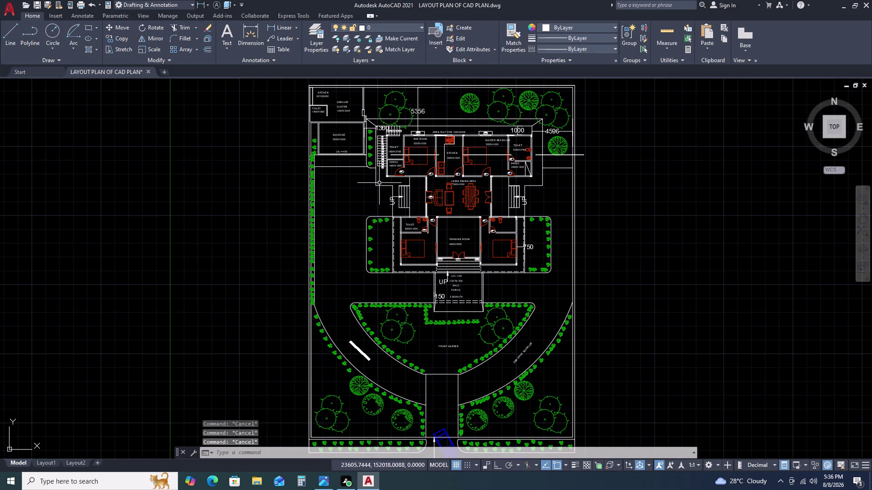
key(ctrl+z)
key(ctrl+z)
key(ctrl+z)
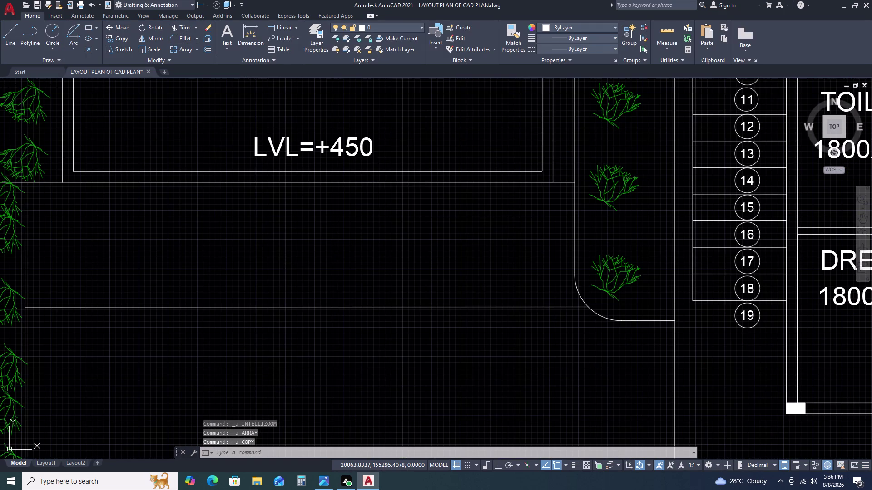
Copy the garage front line from its end point using the Array option.
scroll(down, 3)
click(379, 182)
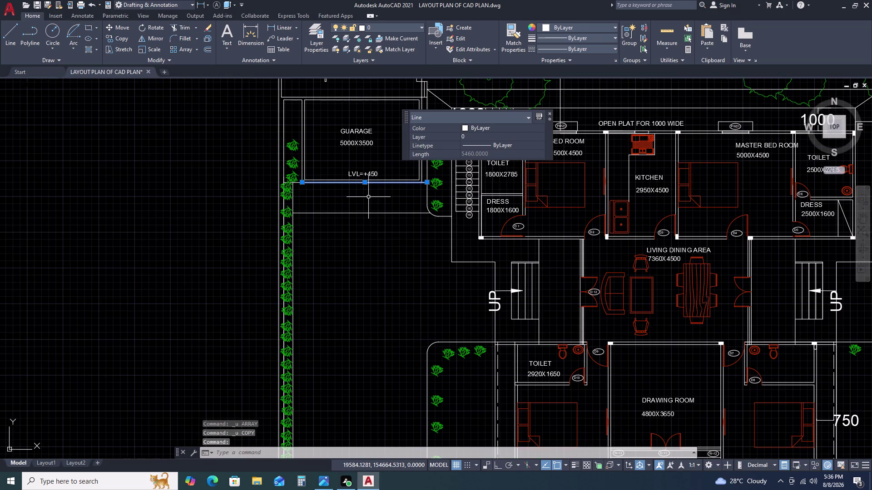
text(CO)
key(space)
scroll(up, 3)
click(435, 176)
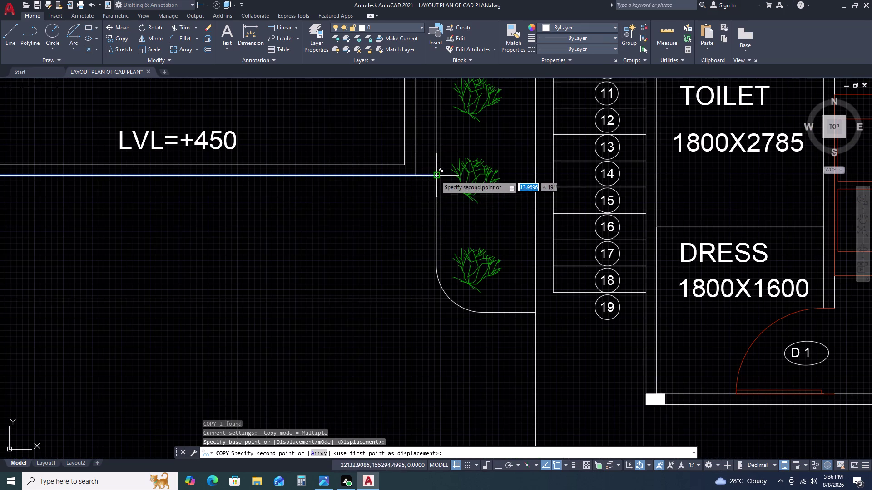
text(AR)
key(space)
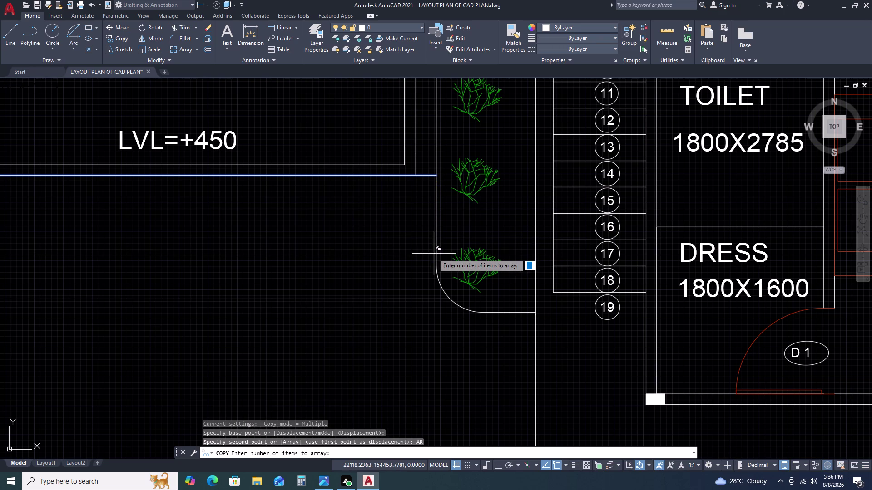
Fit 100 copies of the line evenly down to the strip's lower edge.
scroll(down, 3)
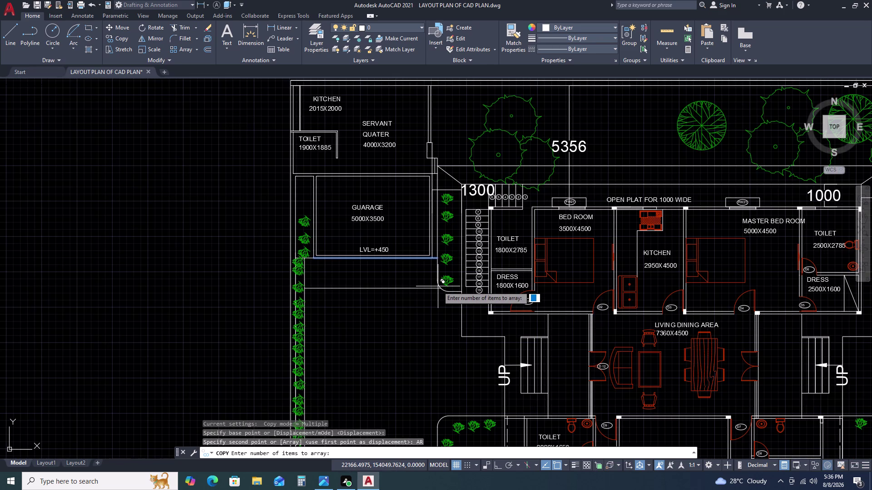
key(1)
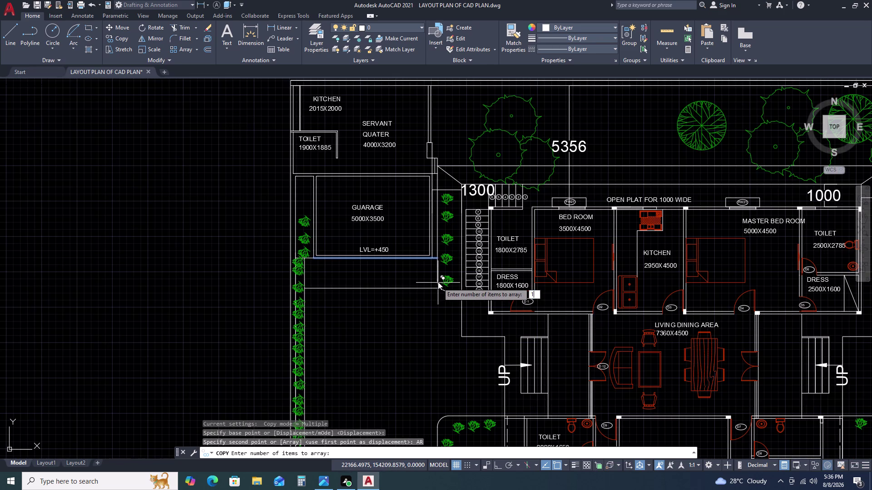
key(0)
text(0)
key(space)
scroll(up, 3)
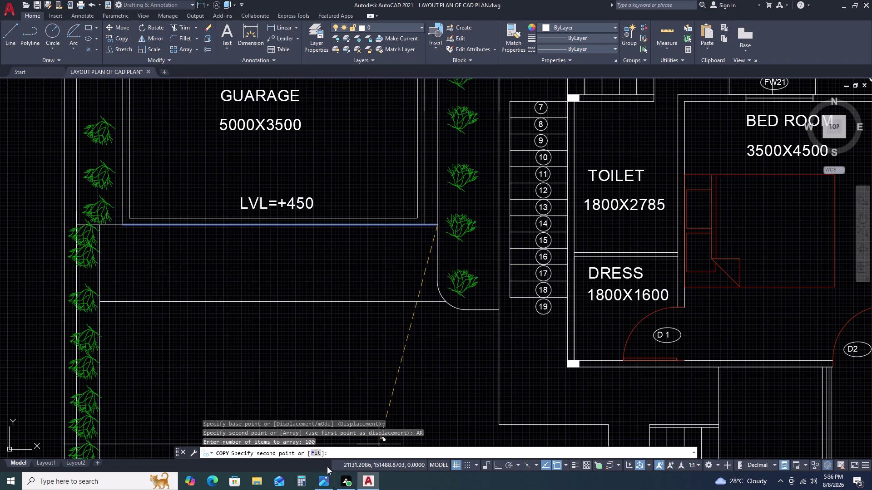
click(320, 458)
click(317, 453)
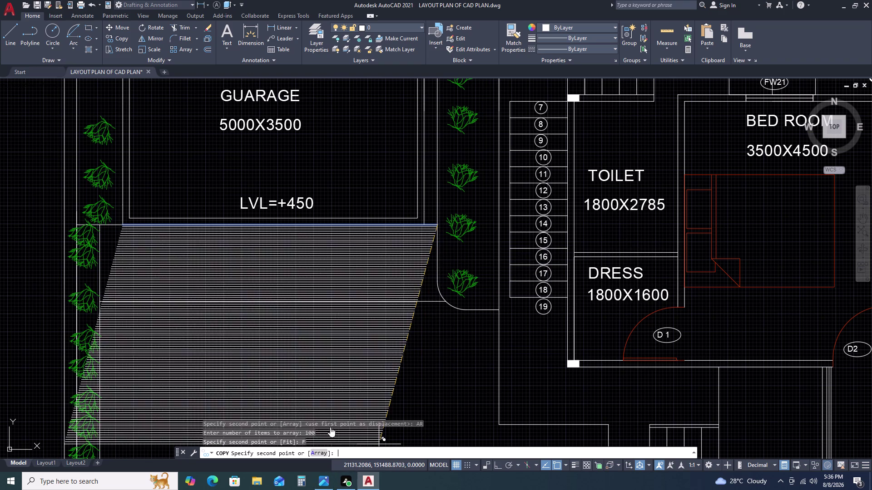
scroll(up, 3)
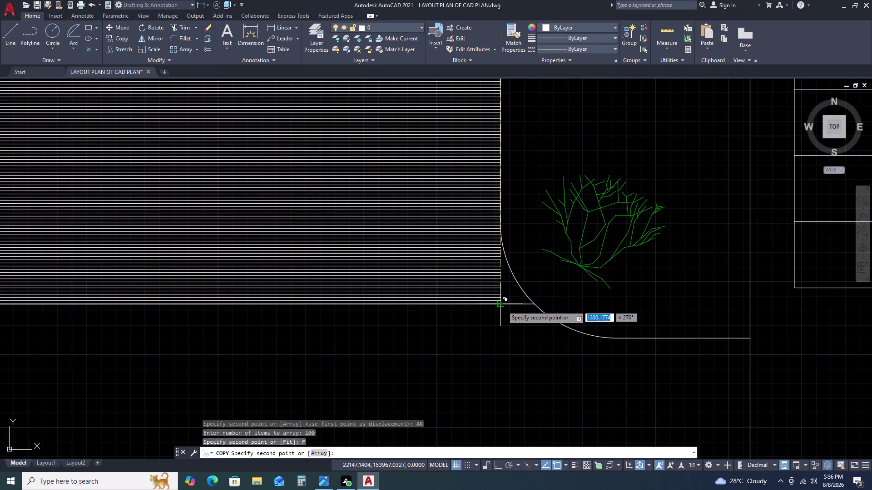
click(501, 306)
scroll(down, 3)
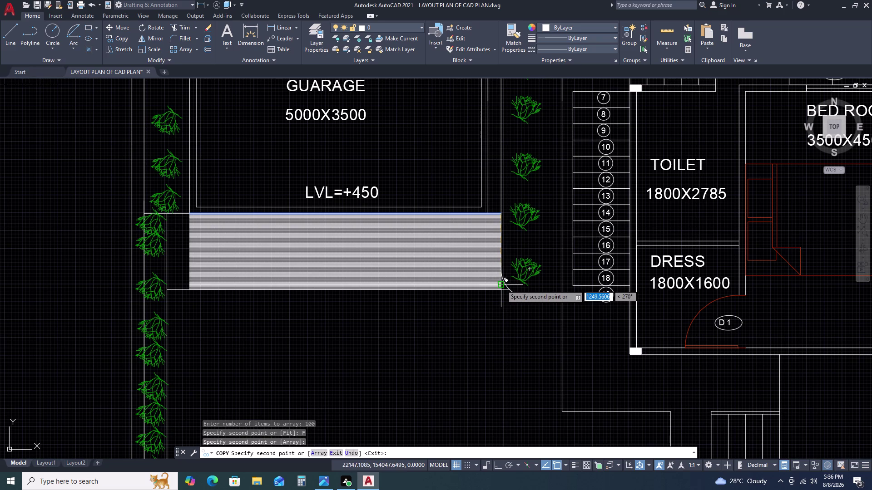
key(Escape)
Cancel the stray command input and start the EXTEND command (EX).
scroll(down, 3)
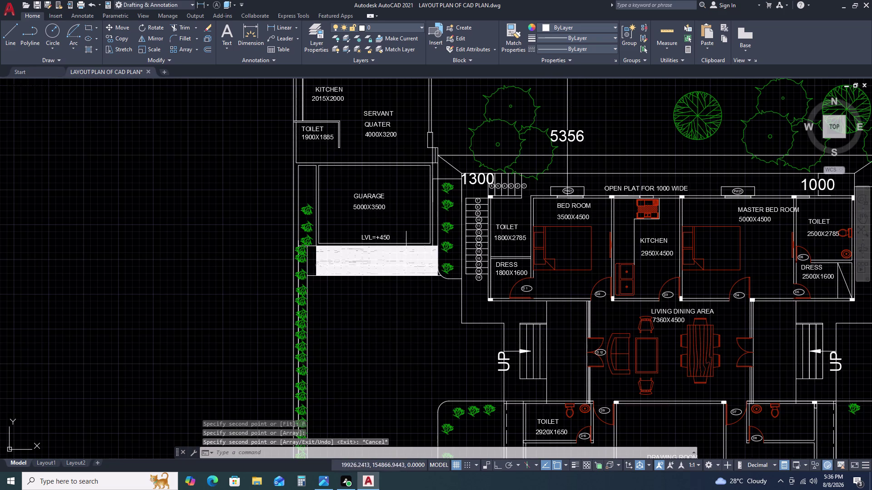
scroll(up, 3)
scroll(down, 3)
scroll(up, 3)
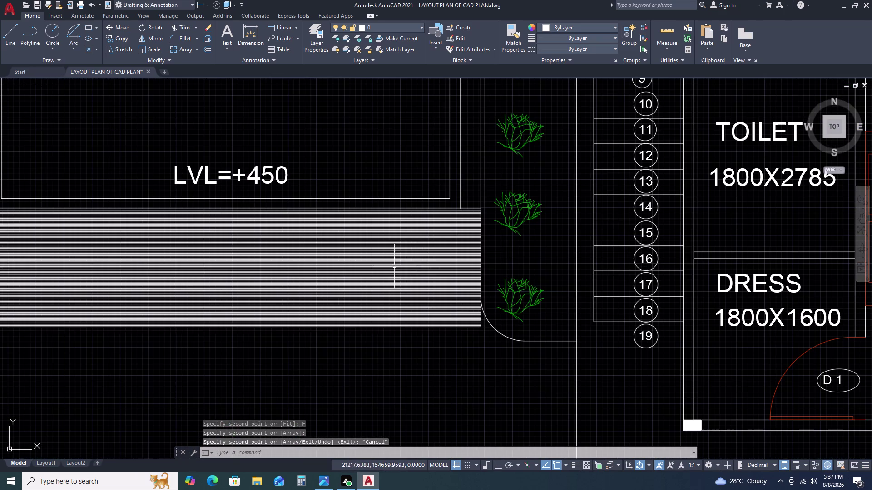
scroll(down, 3)
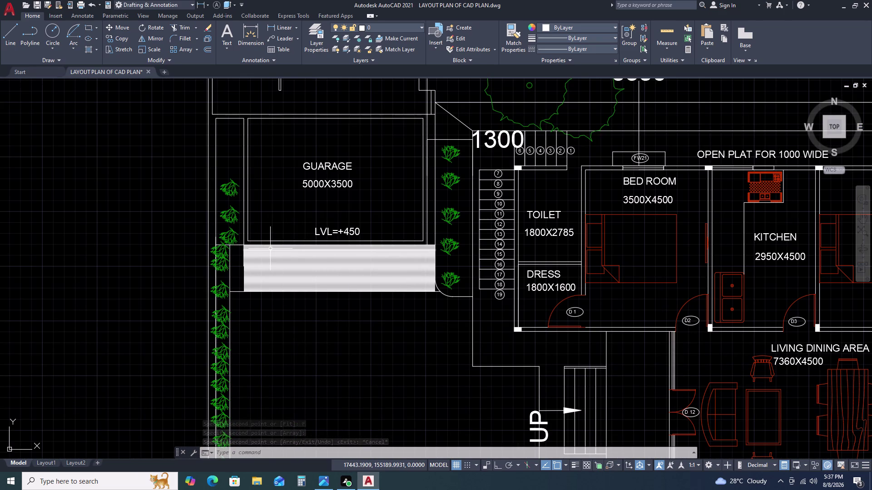
key(r)
key(BackSpace)
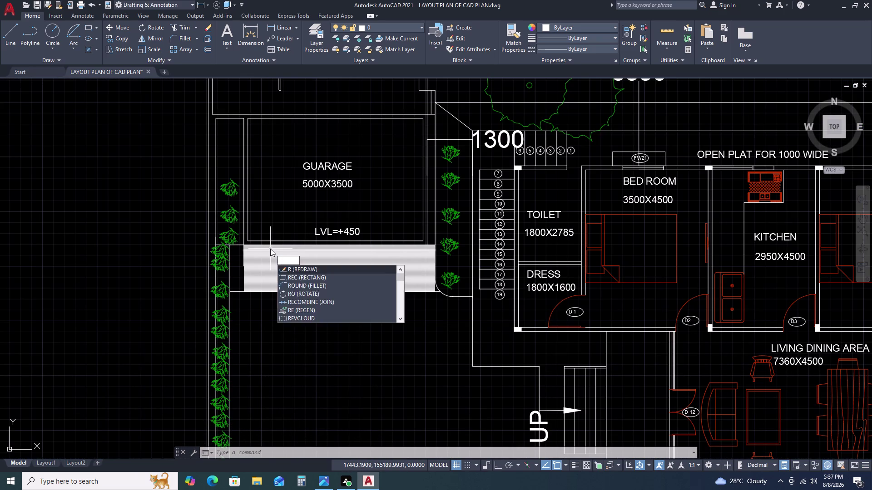
key(Escape)
key(Escape)
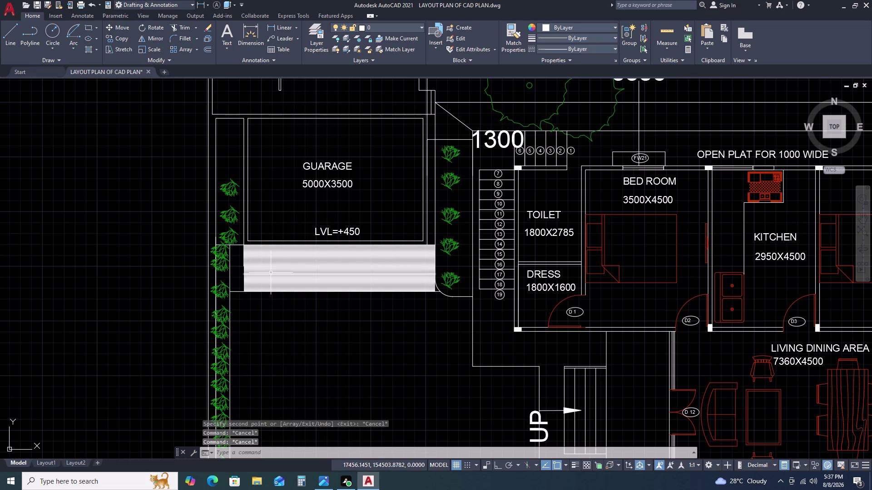
text(EX)
key(space)
Extend the short hatch lines to the left boundary using a fence across their ends.
scroll(up, 3)
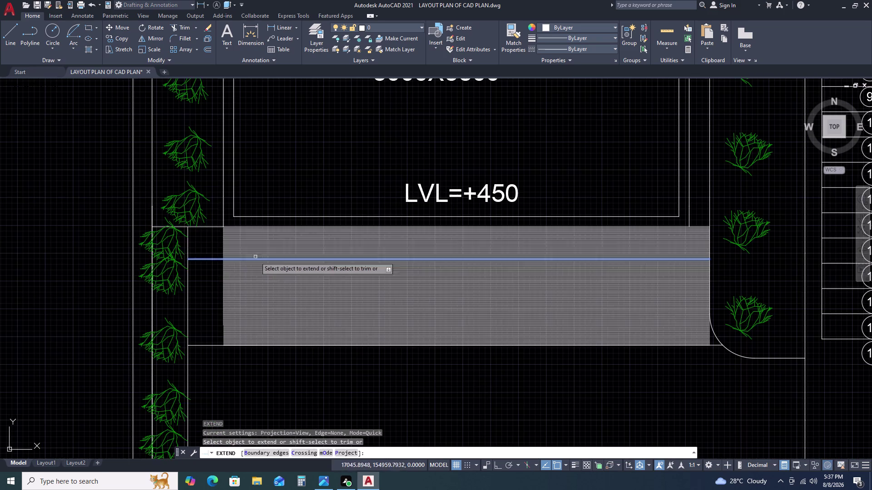
click(238, 223)
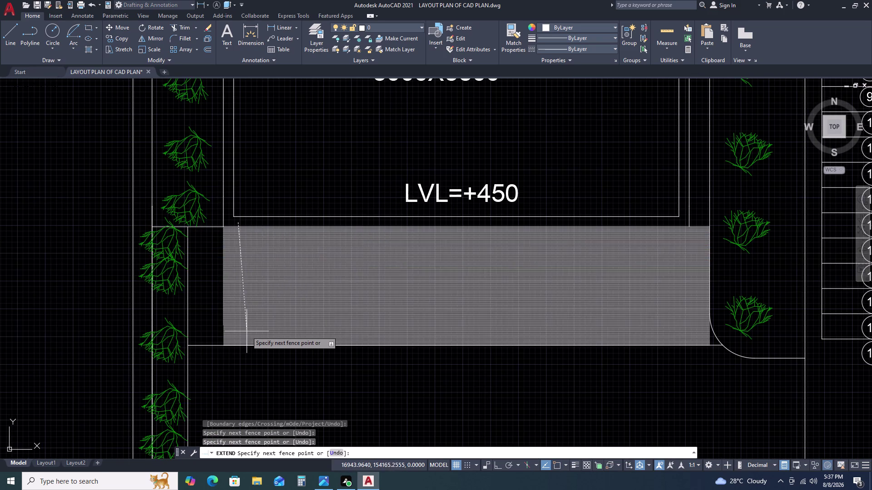
click(247, 331)
click(245, 338)
click(242, 324)
drag(240, 299, 240, 298)
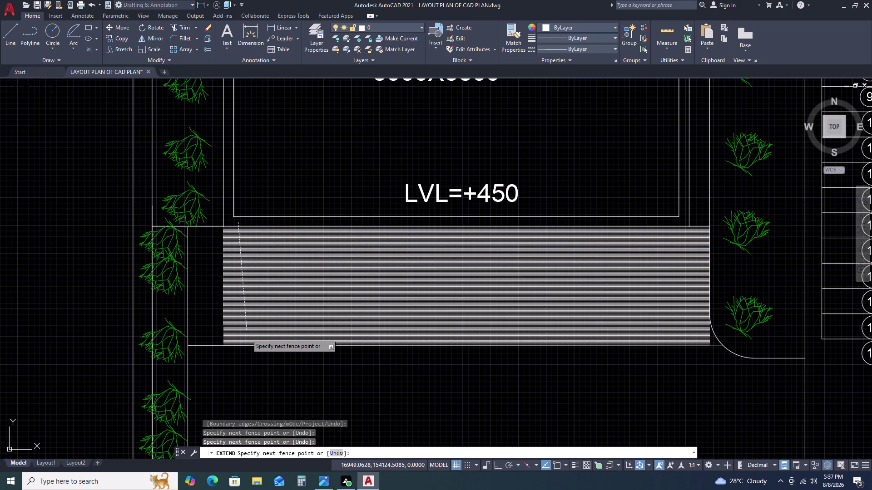
drag(240, 297, 239, 292)
key(Escape)
key(Escape)
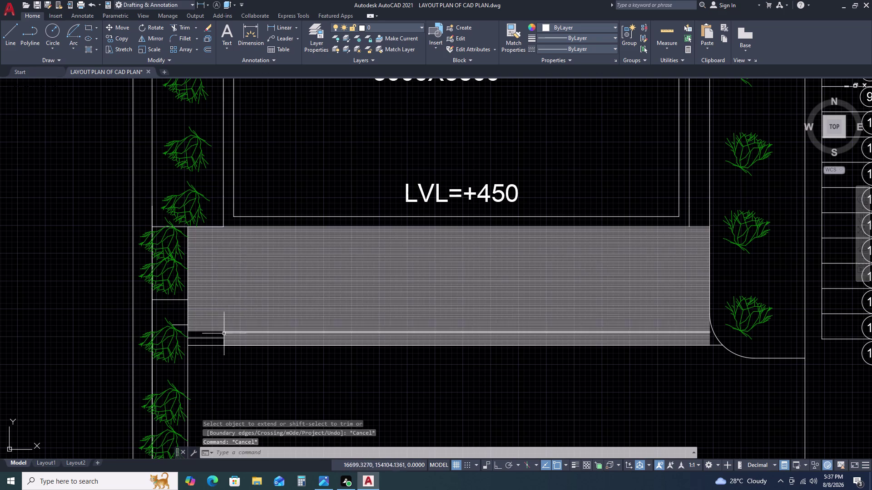
Extend the remaining lower hatch lines to the boundary and regenerate the drawing.
scroll(up, 3)
scroll(down, 3)
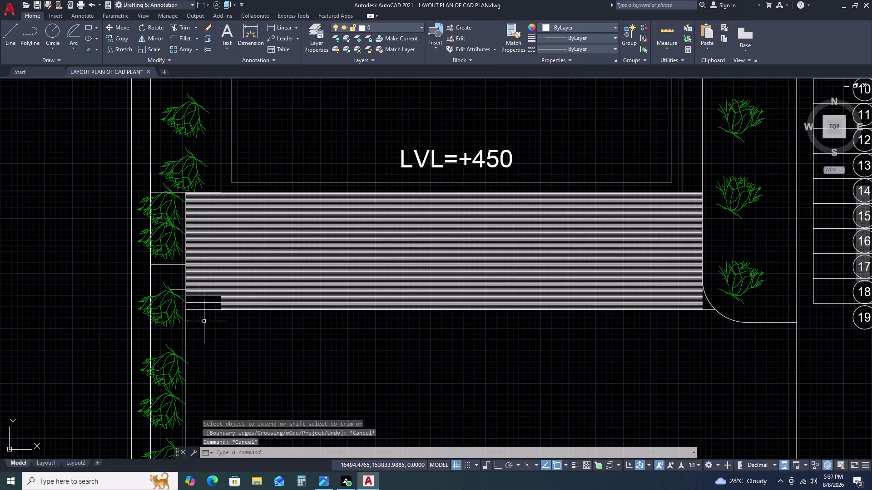
scroll(up, 3)
text(EX)
key(space)
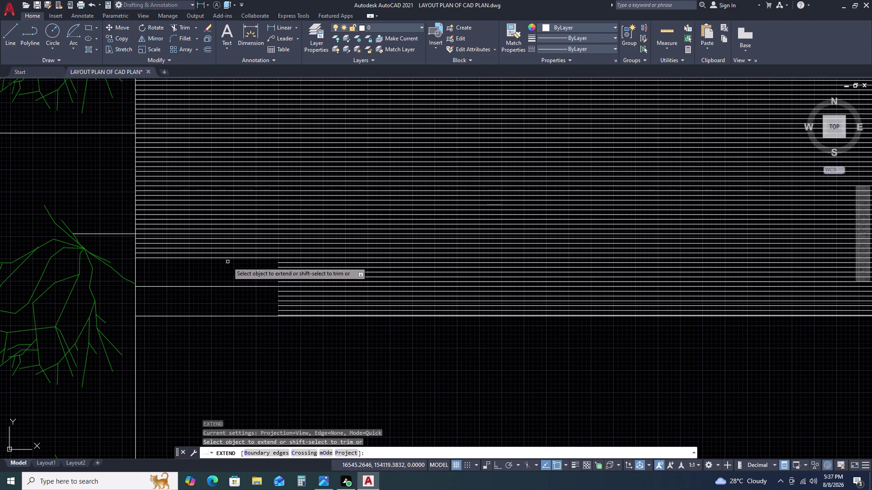
drag(312, 333, 312, 329)
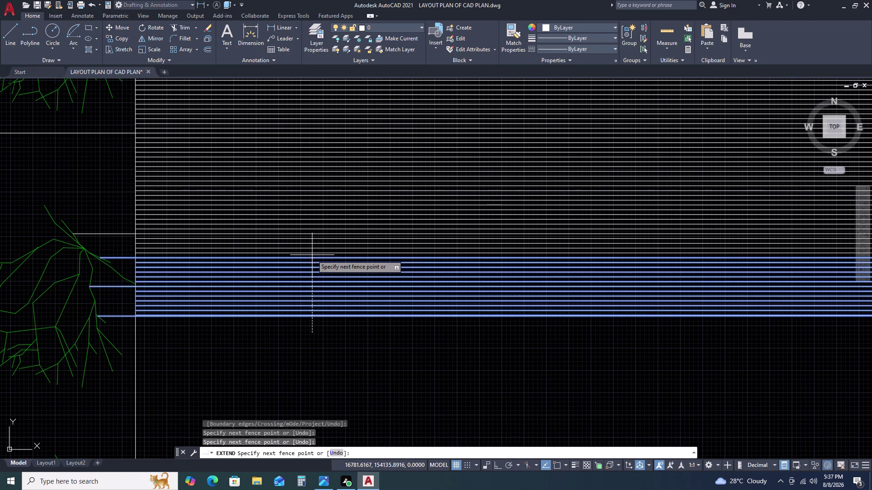
click(312, 255)
key(Escape)
scroll(down, 3)
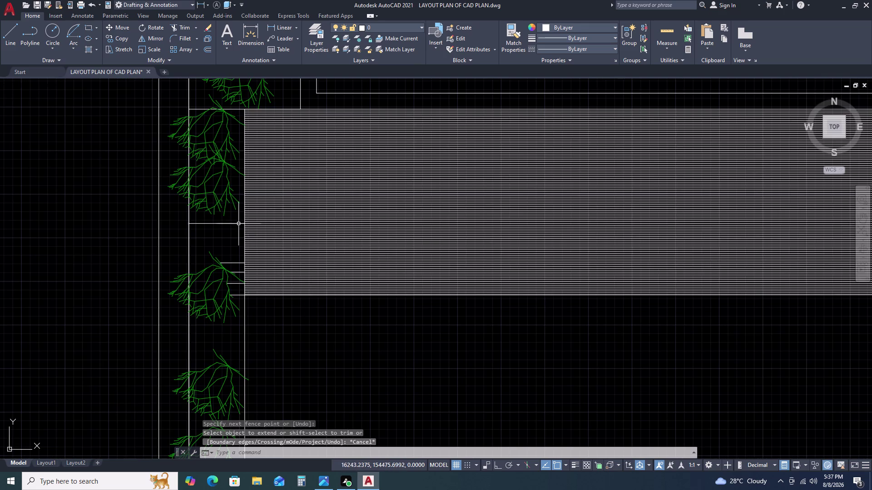
text(RE)
key(space)
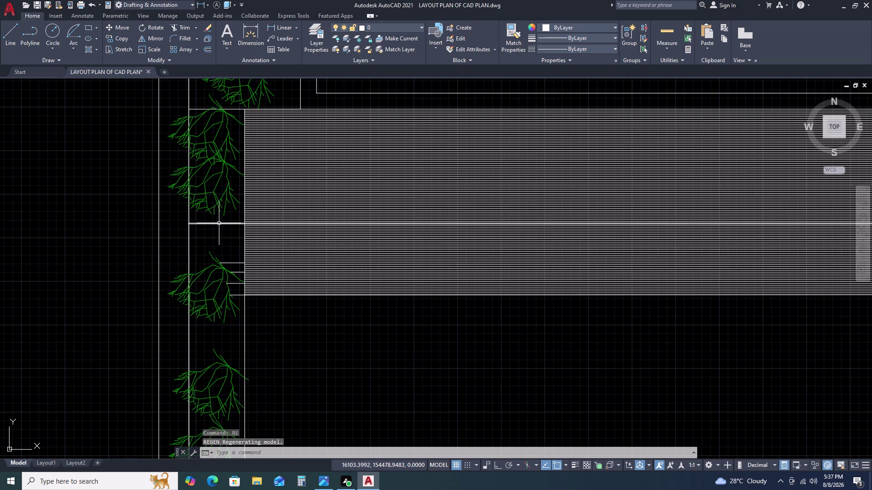
key(r)
key(Escape)
Trim the overshooting line ends at the strip's left end with a fence.
text(TR)
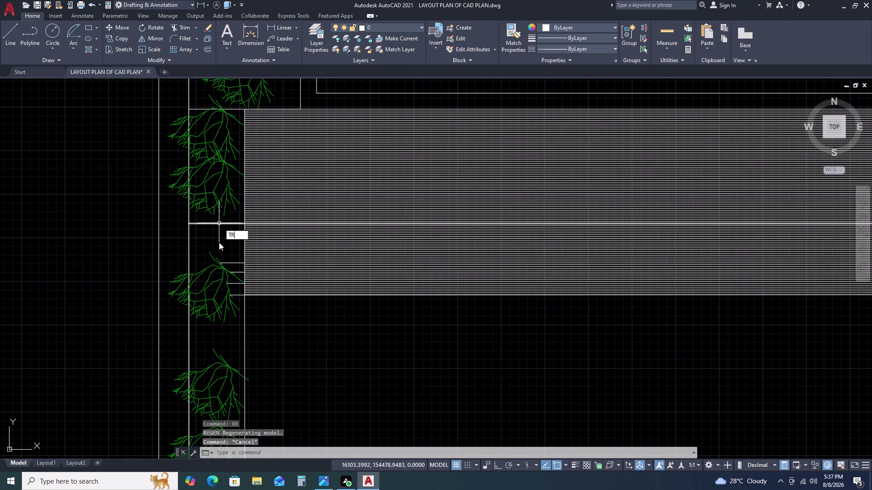
key(space)
scroll(up, 3)
double_click(234, 198)
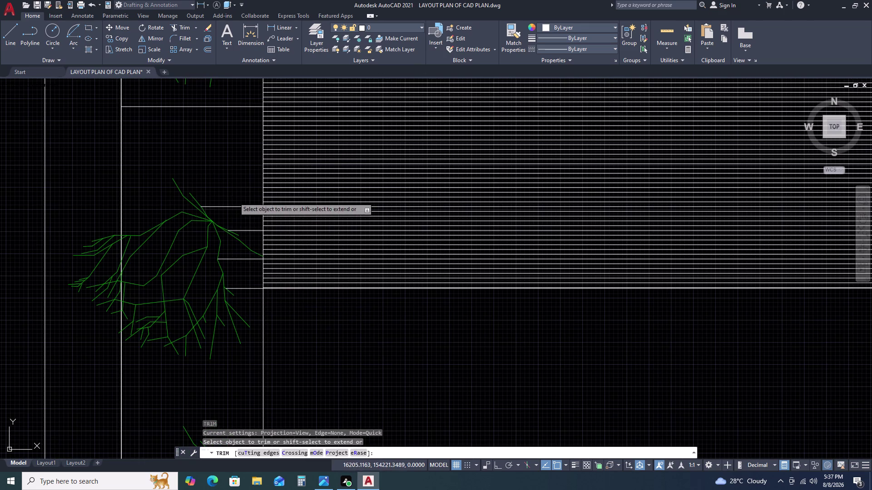
click(239, 300)
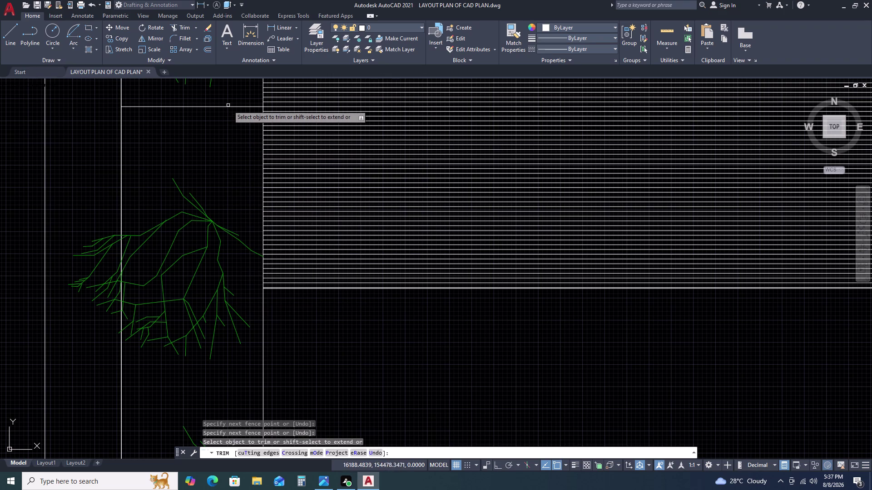
click(228, 104)
click(205, 129)
scroll(down, 3)
key(Escape)
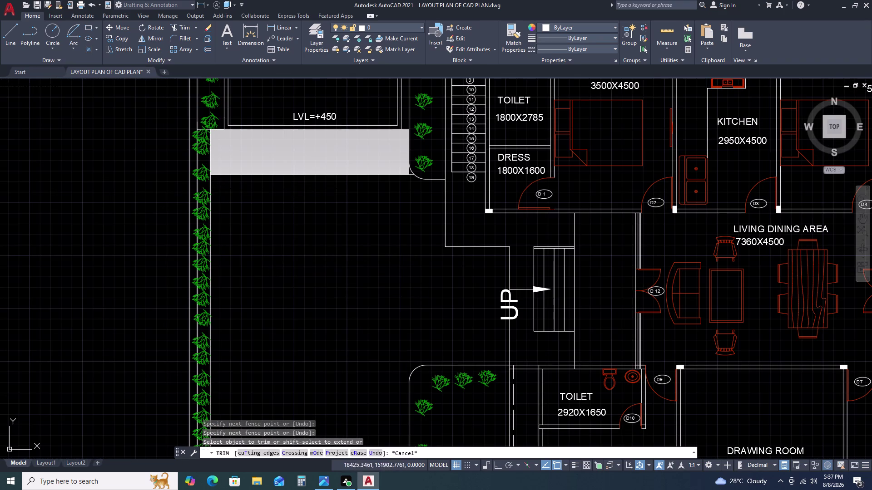
Trim the remaining overshooting line ends across the stray line.
scroll(up, 3)
text(TR)
key(space)
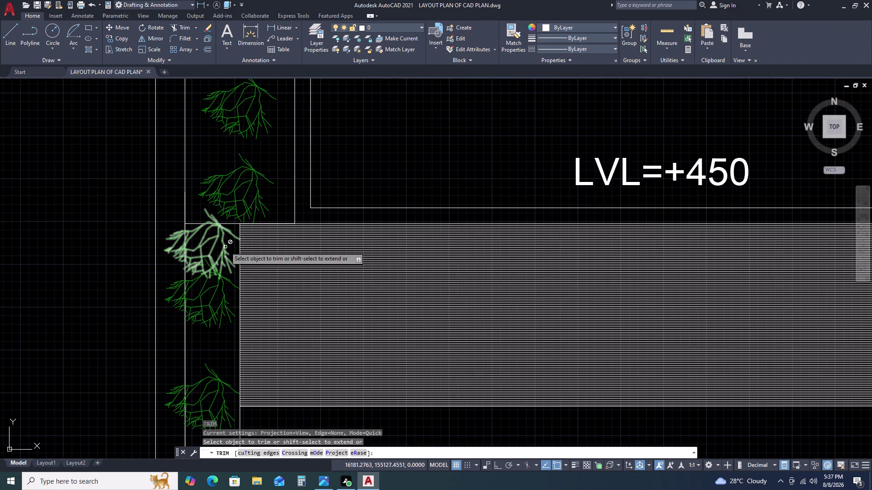
scroll(up, 3)
click(218, 218)
click(215, 266)
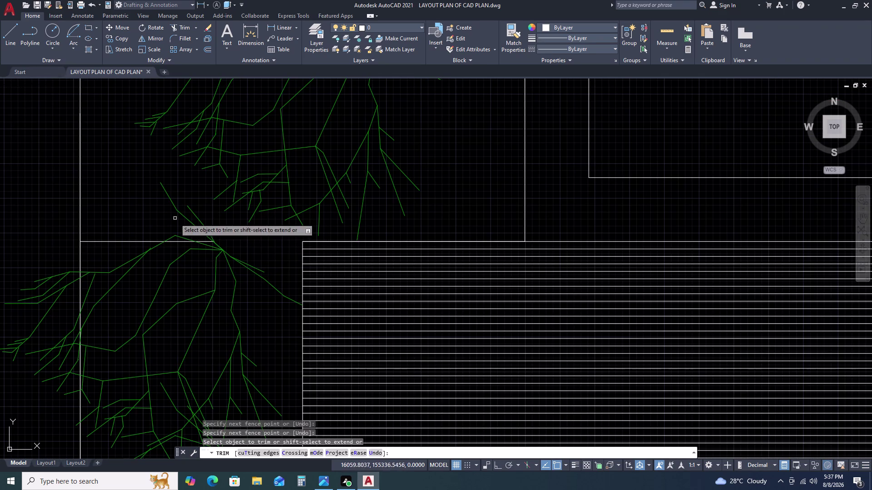
click(174, 219)
click(160, 263)
key(Escape)
Select and delete the leftover short stray line near the tree.
click(155, 212)
click(120, 270)
key(Escape)
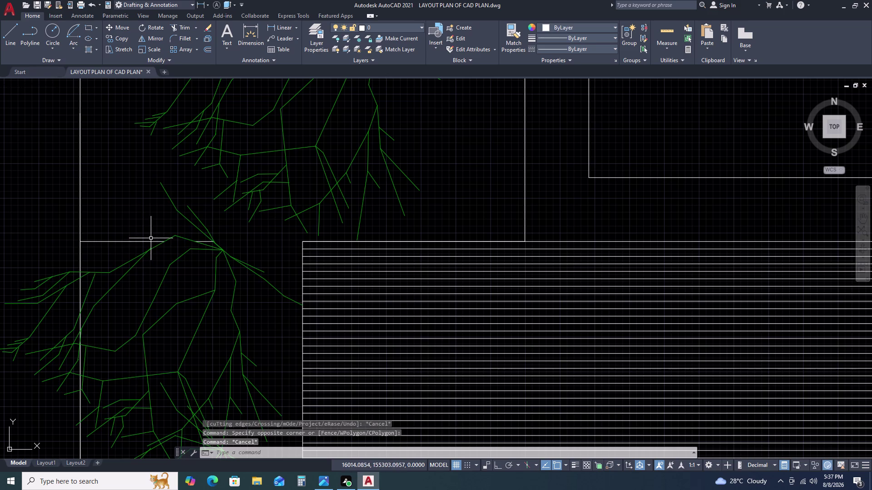
click(151, 231)
click(135, 240)
drag(151, 238, 148, 238)
double_click(137, 243)
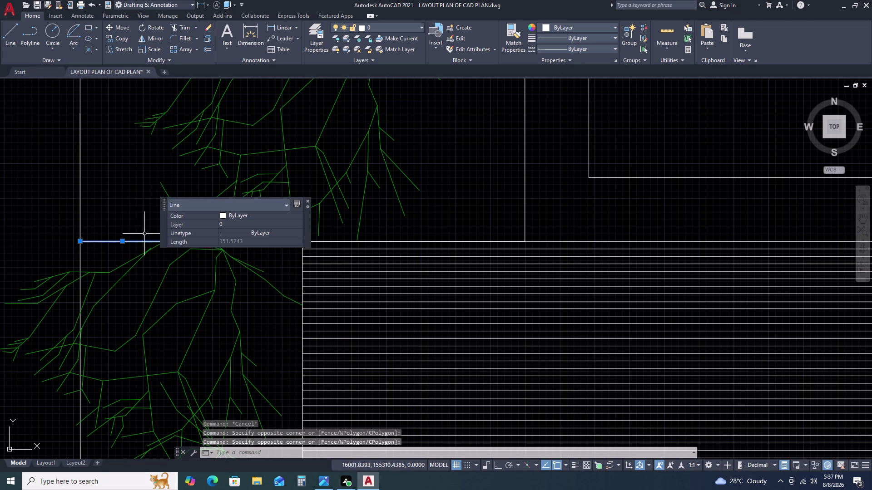
key(Delete)
Delete a second short stray line and zoom back out to the paved strip.
scroll(up, 3)
click(268, 262)
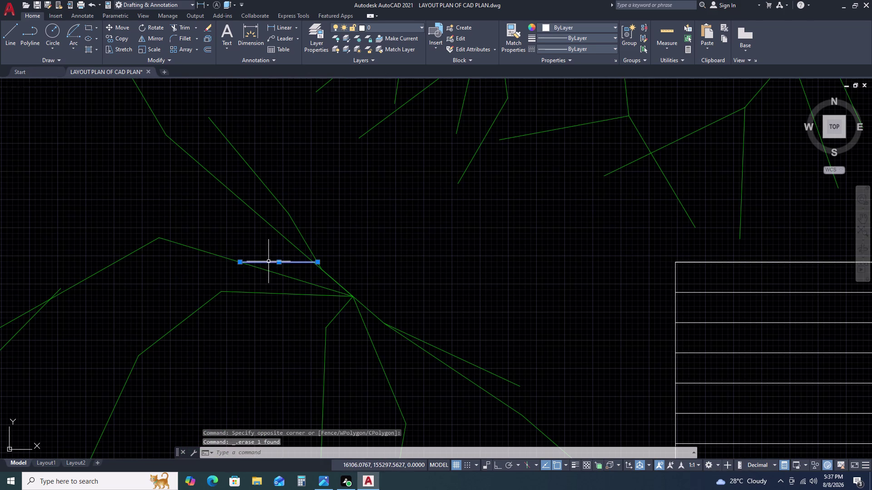
key(Delete)
scroll(down, 3)
scroll(down, 3)
scroll(down, 3)
middle_drag(479, 326, 332, 219)
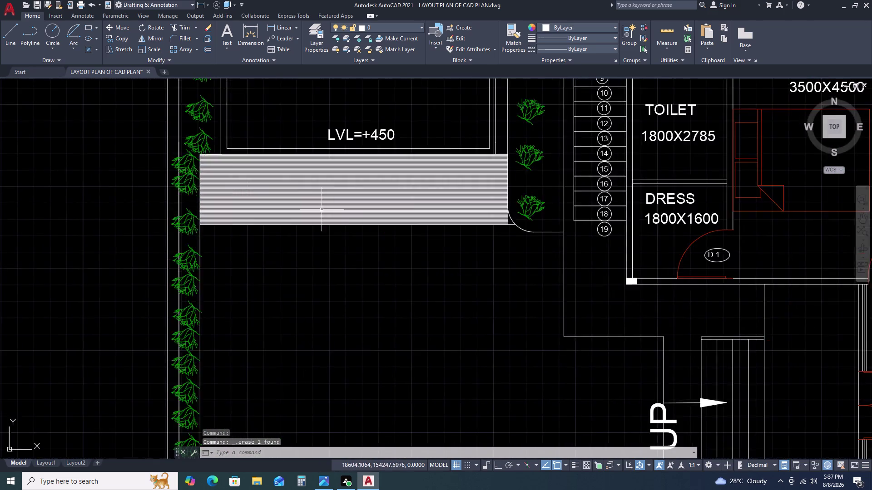
scroll(down, 3)
scroll(down, 3)
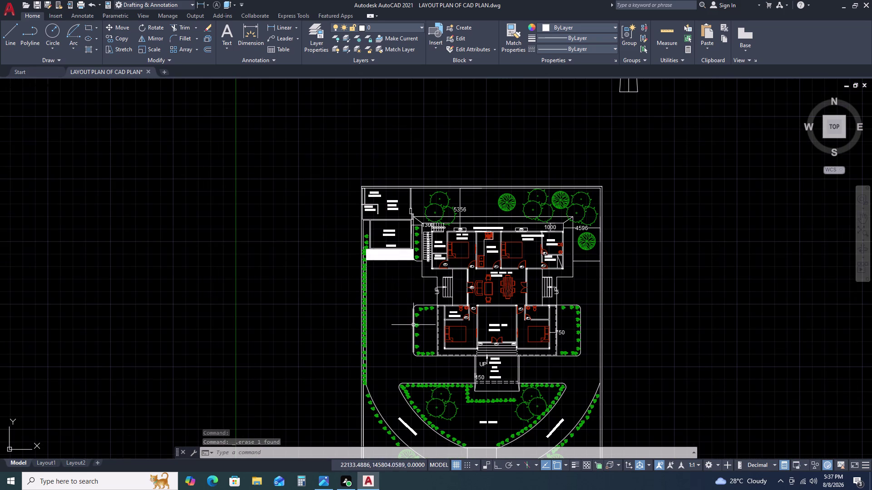
middle_drag(448, 358, 364, 224)
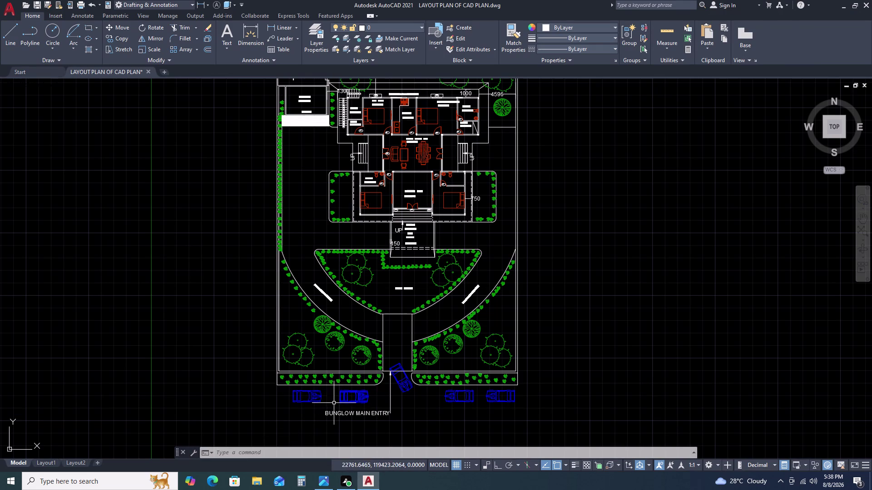
scroll(down, 3)
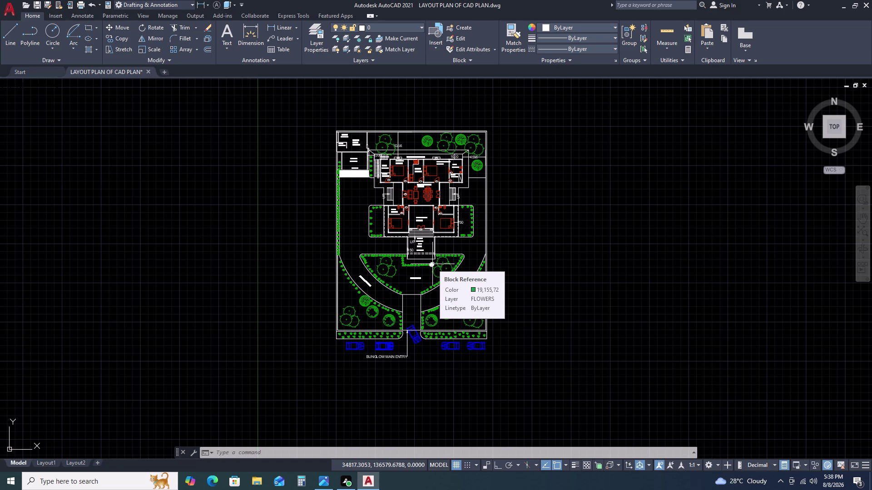
scroll(up, 3)
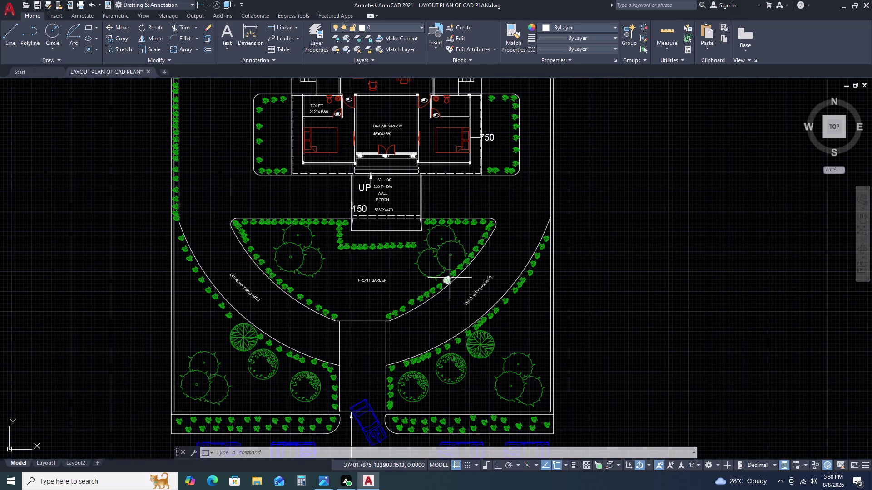
scroll(down, 3)
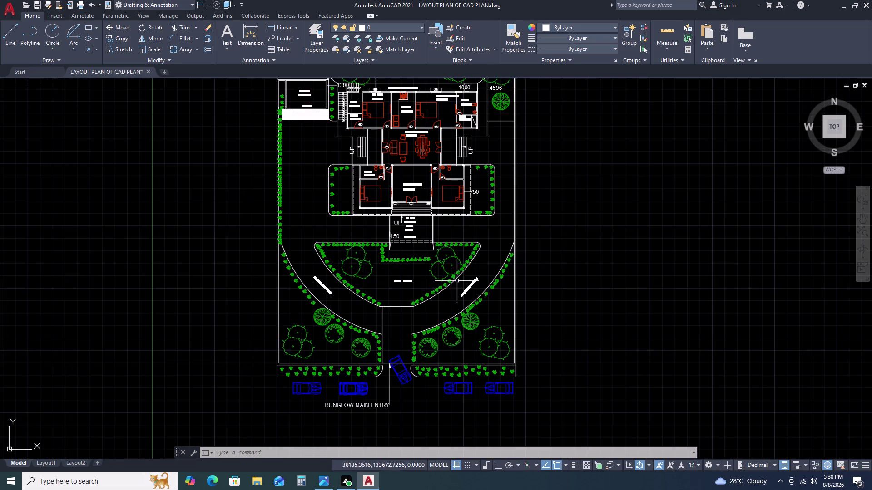
scroll(down, 3)
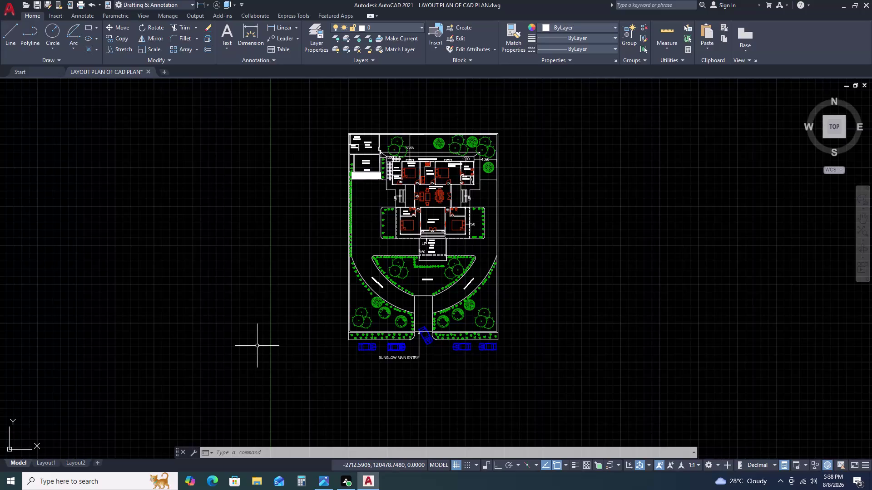
scroll(up, 3)
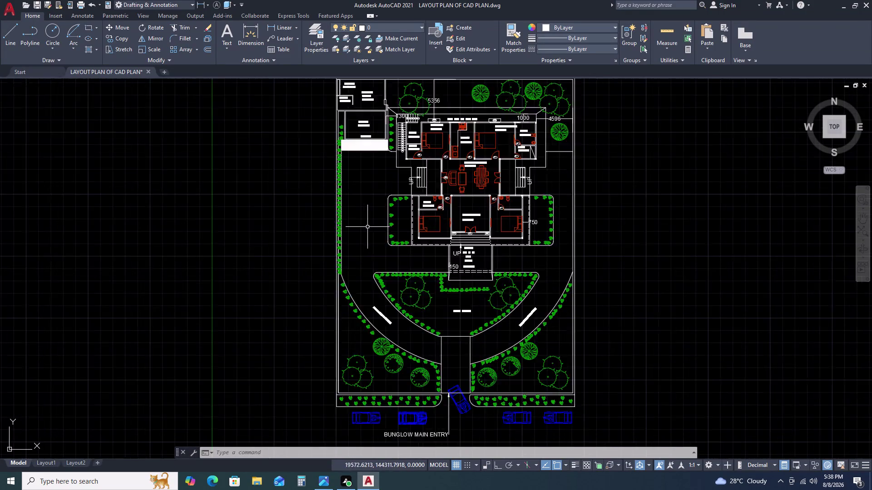
scroll(up, 3)
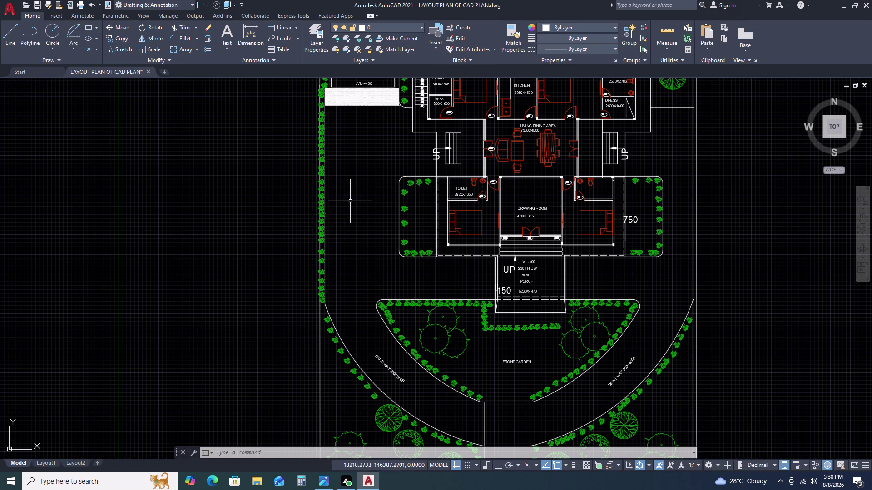
scroll(down, 3)
scroll(up, 3)
scroll(down, 3)
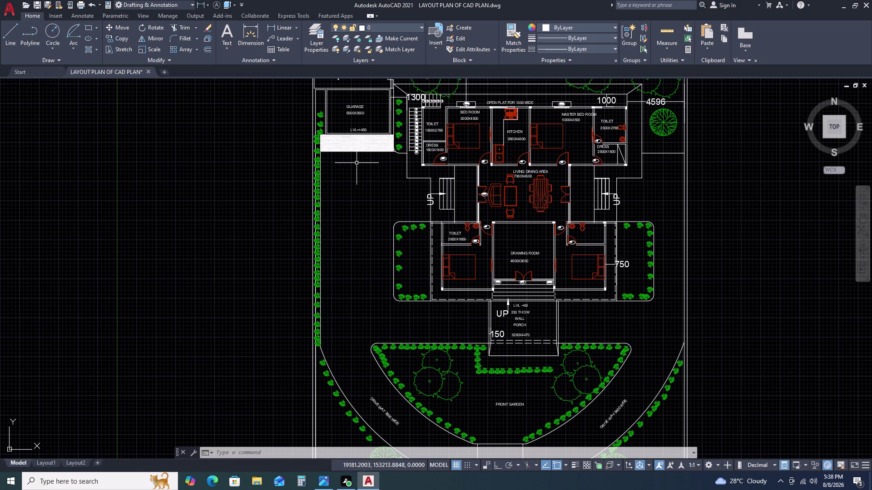
Draw a narrow rectangle below the garage's paved strip and select it.
text(REC)
key(space)
click(353, 159)
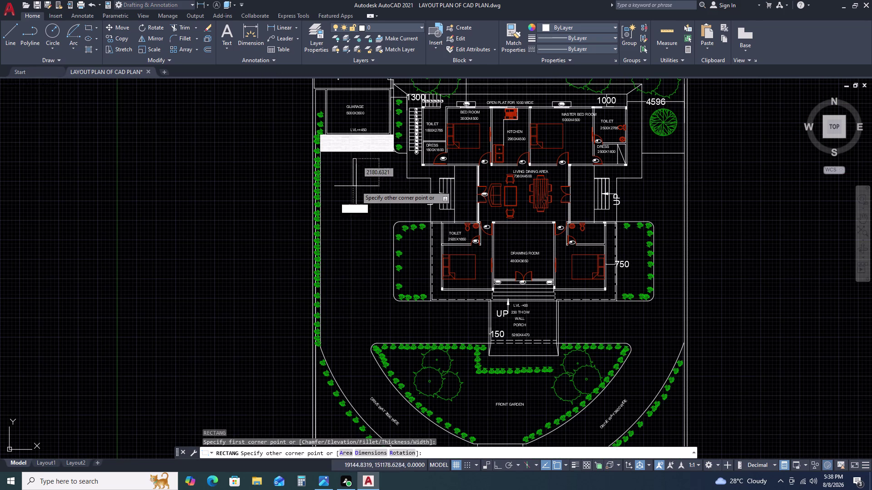
click(365, 189)
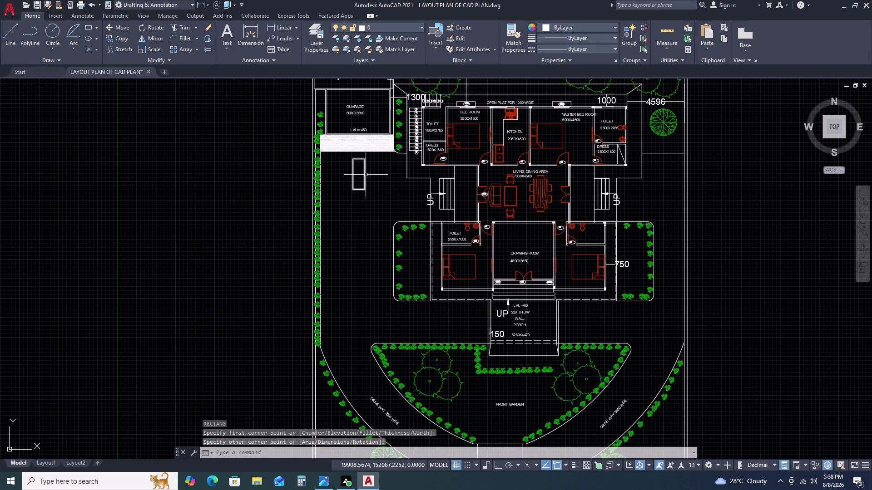
click(367, 170)
click(349, 182)
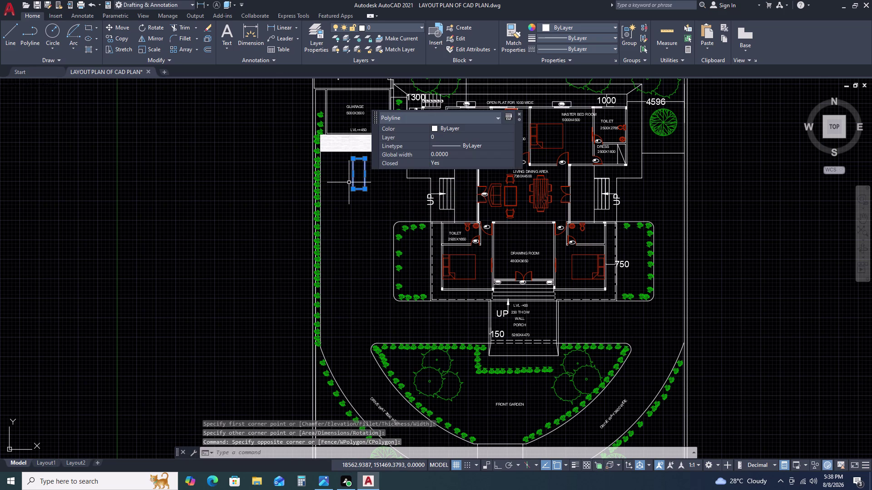
Copy the narrow rectangle to sit directly beneath the original.
text(CO)
key(space)
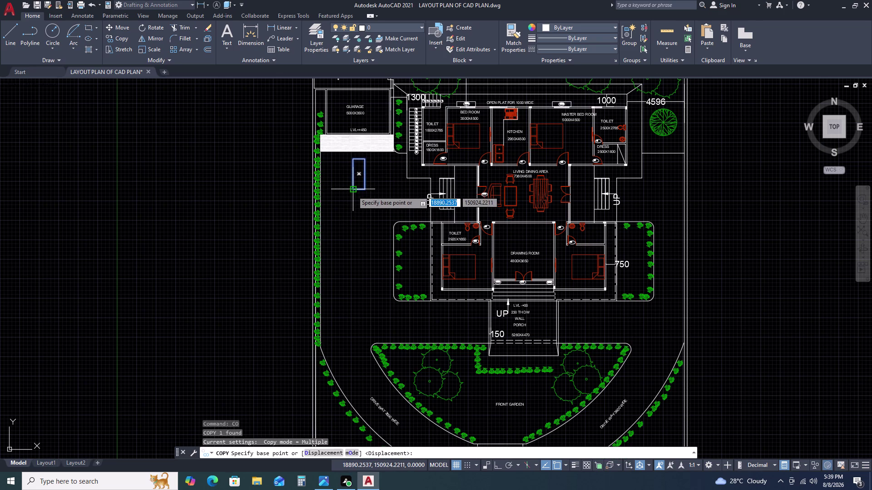
click(353, 190)
click(351, 220)
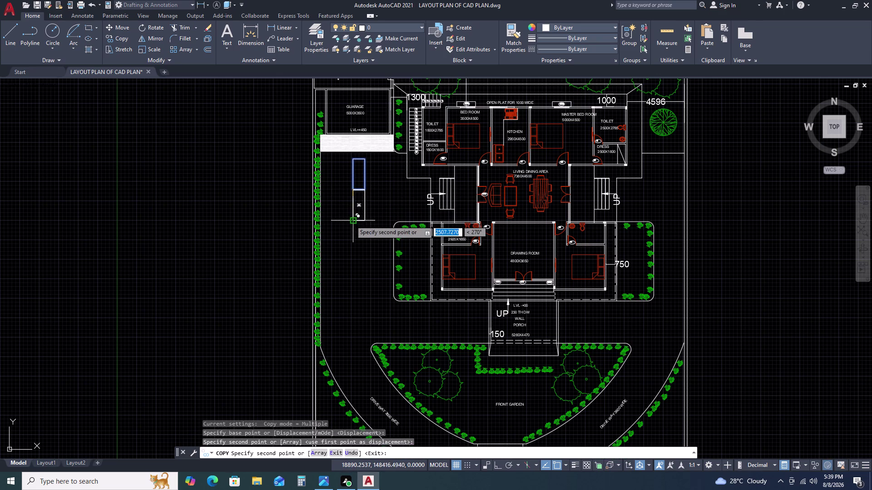
key(Escape)
Try a polyline edit on the outline, cancel it, and select the lower rectangle.
double_click(366, 203)
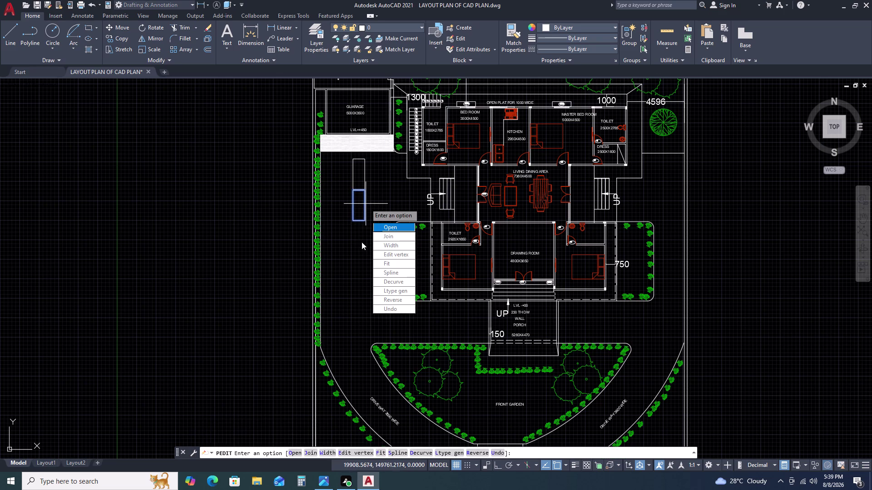
text(M)
key(space)
scroll(up, 3)
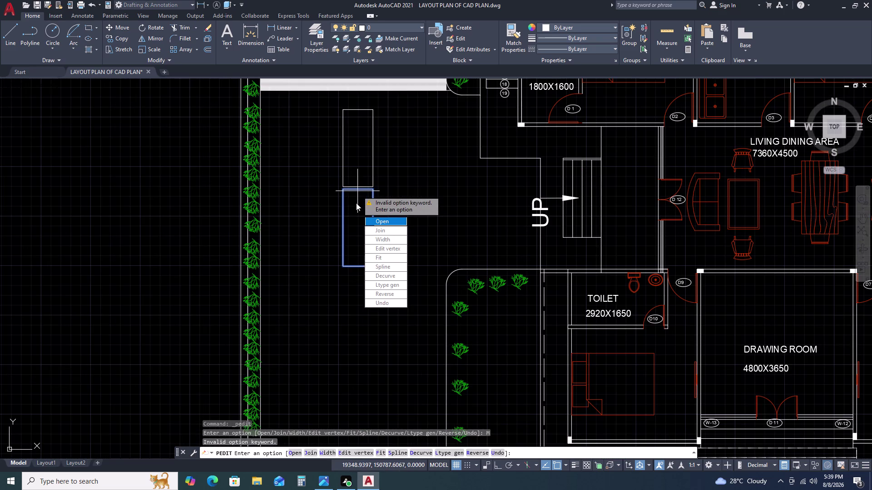
key(Escape)
click(329, 206)
click(358, 224)
drag(358, 217, 350, 214)
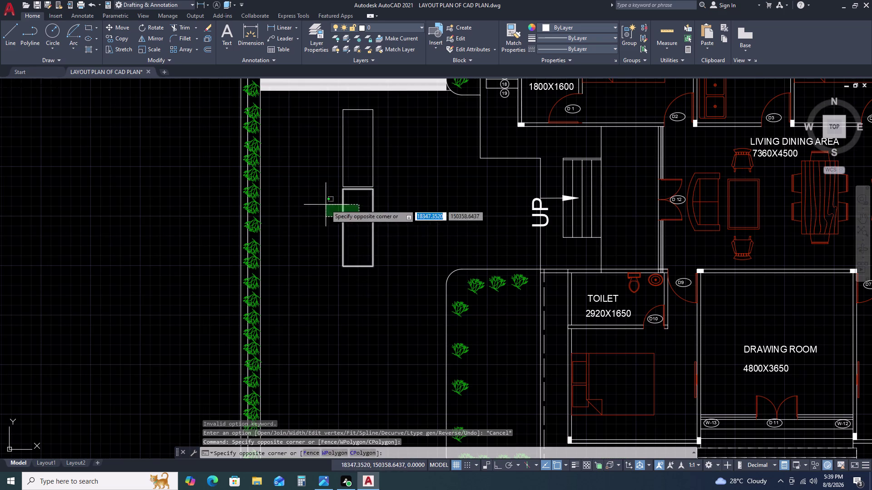
Move the lower rectangle up beside the upright rectangle.
click(325, 205)
key(m)
key(space)
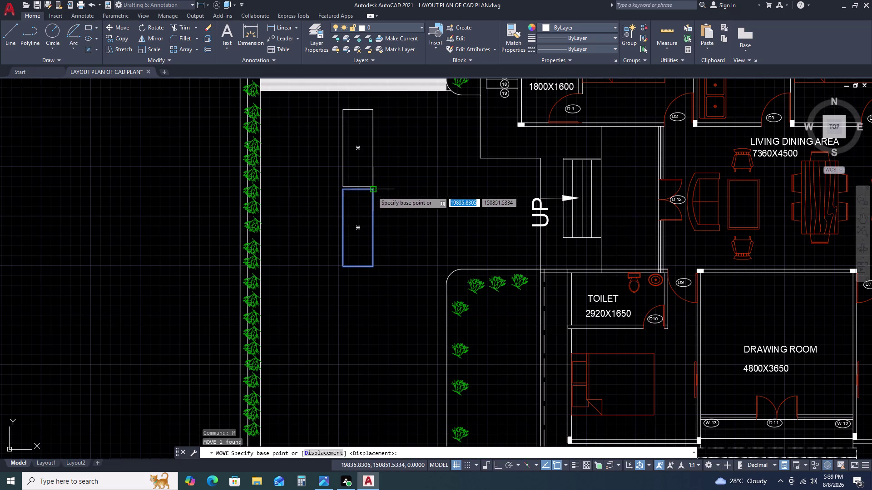
click(372, 191)
click(341, 110)
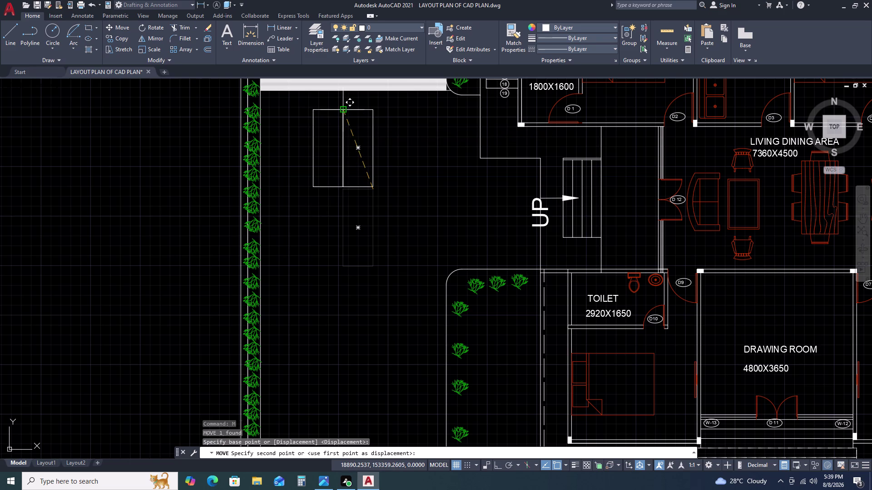
Rotate the moved rectangle about its corner so it tilts.
click(335, 135)
click(292, 170)
text(R)
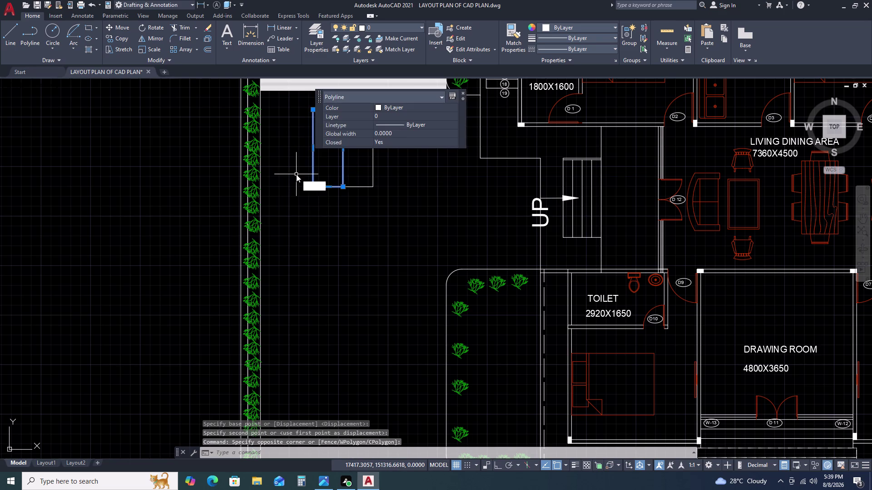
text(O)
key(space)
click(342, 111)
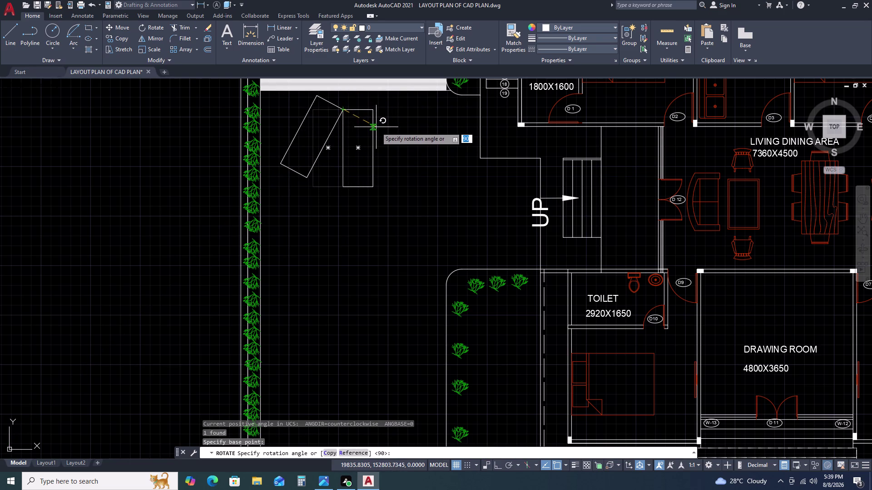
click(372, 152)
Move the tilted rectangle so it rests against the upright one.
click(322, 118)
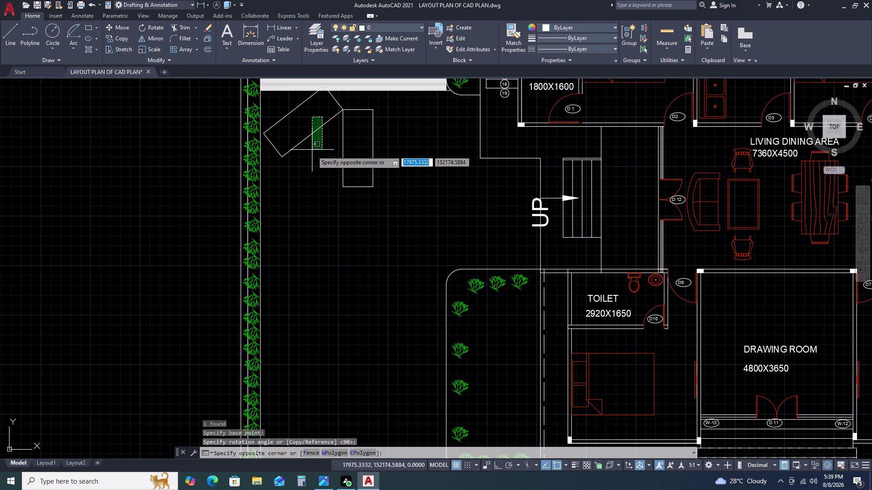
click(310, 155)
text(M)
key(space)
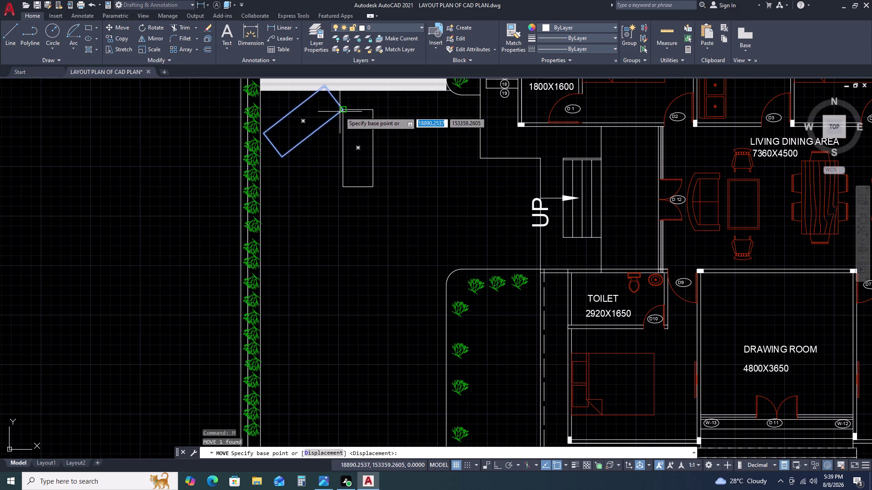
click(340, 112)
click(342, 139)
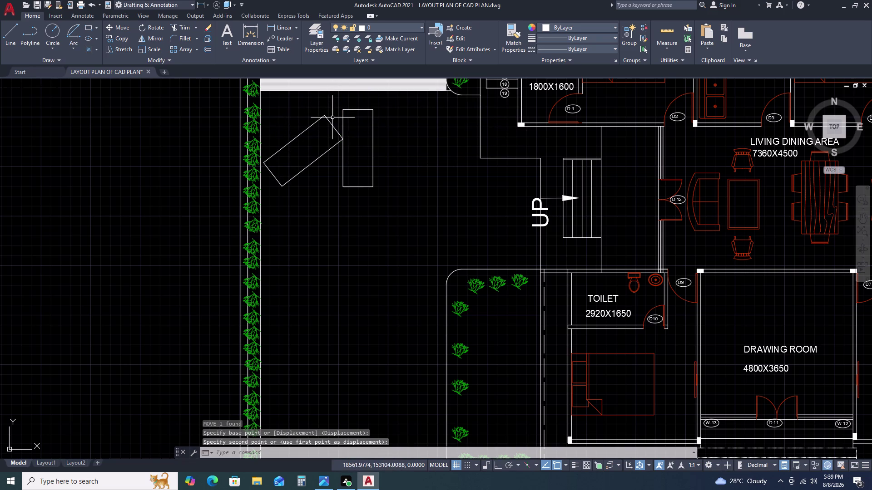
Rotate the tilted rectangle again, toggling Ortho to adjust its lean angle.
click(333, 118)
click(326, 130)
text(RO)
key(space)
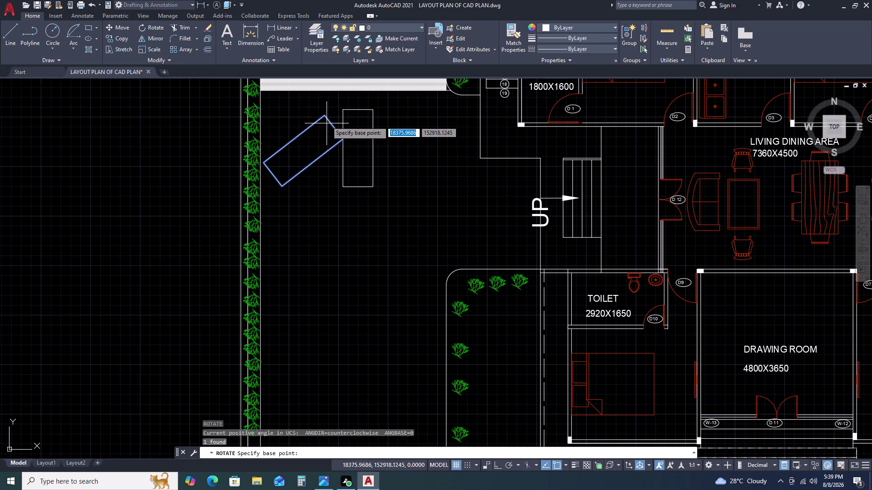
click(343, 140)
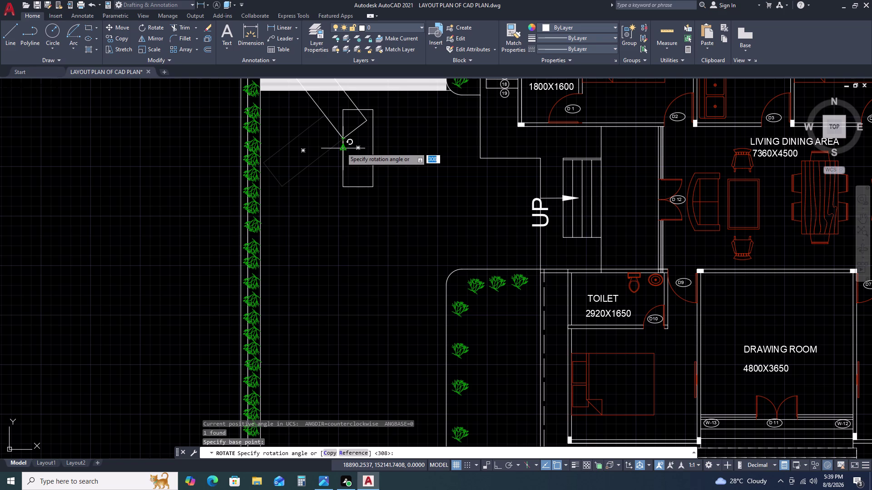
scroll(up, 3)
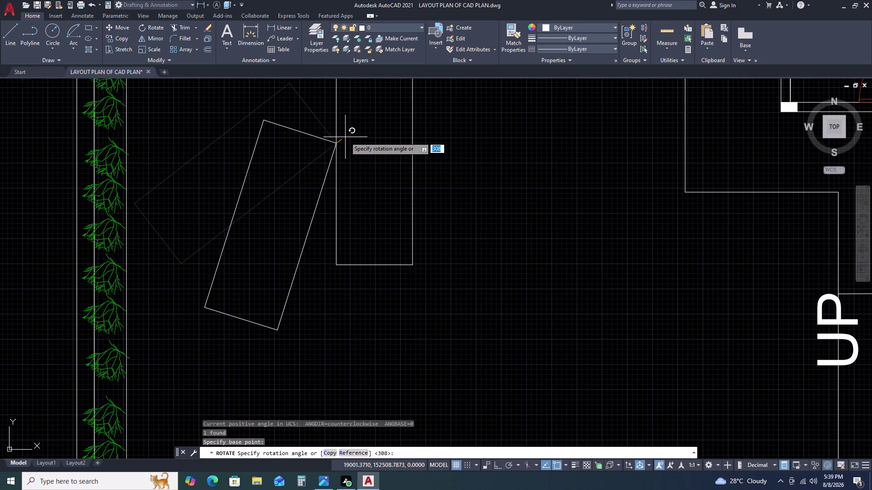
key(F8)
scroll(down, 3)
middle_drag(333, 162, 325, 228)
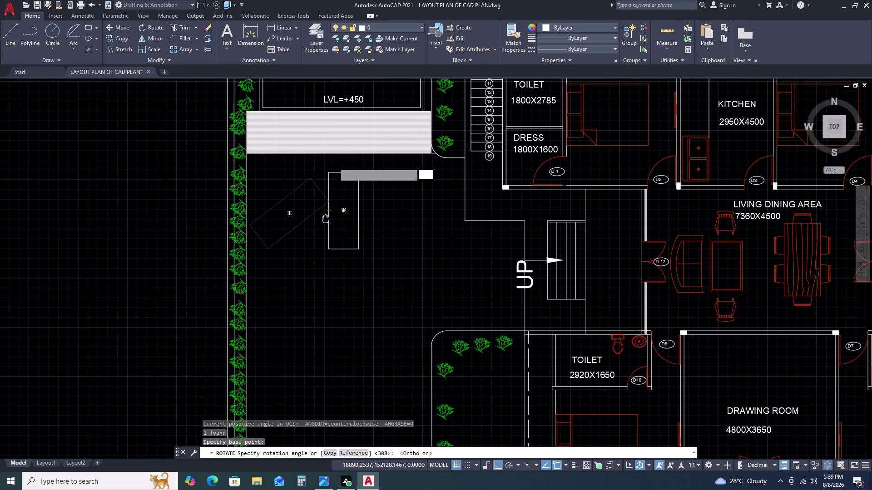
middle_drag(324, 227, 325, 233)
key(F8)
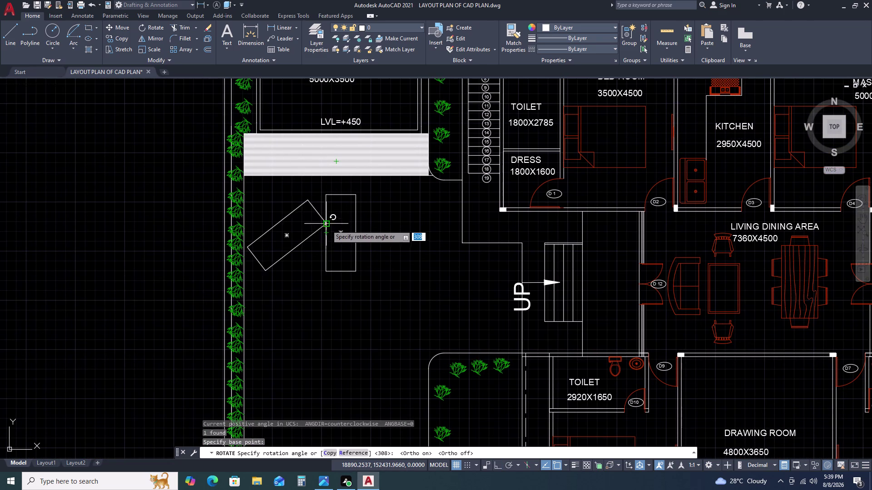
key(Escape)
scroll(down, 3)
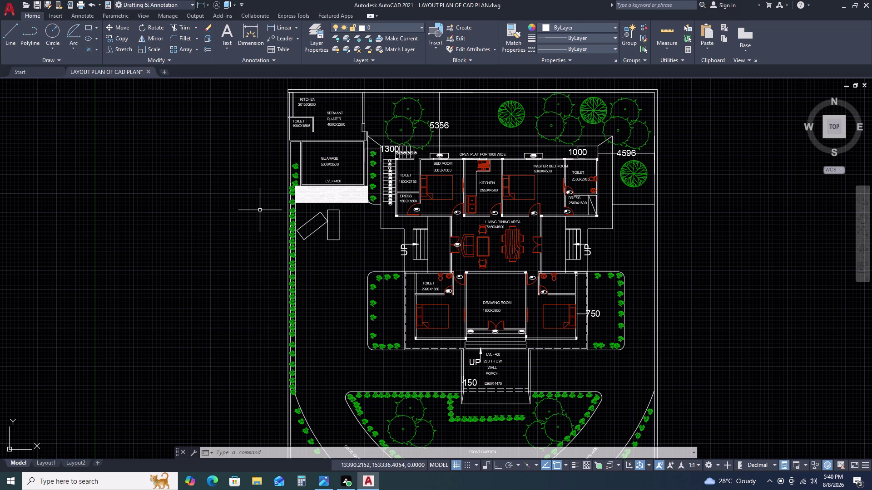
scroll(down, 3)
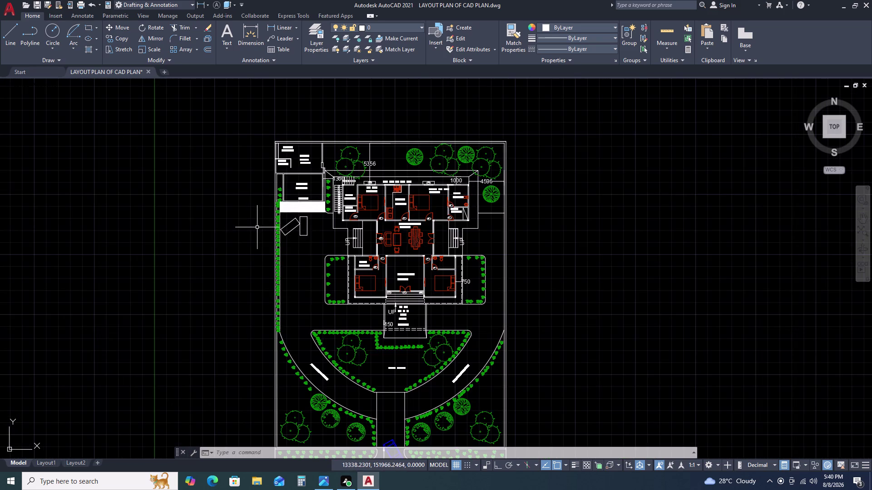
scroll(down, 3)
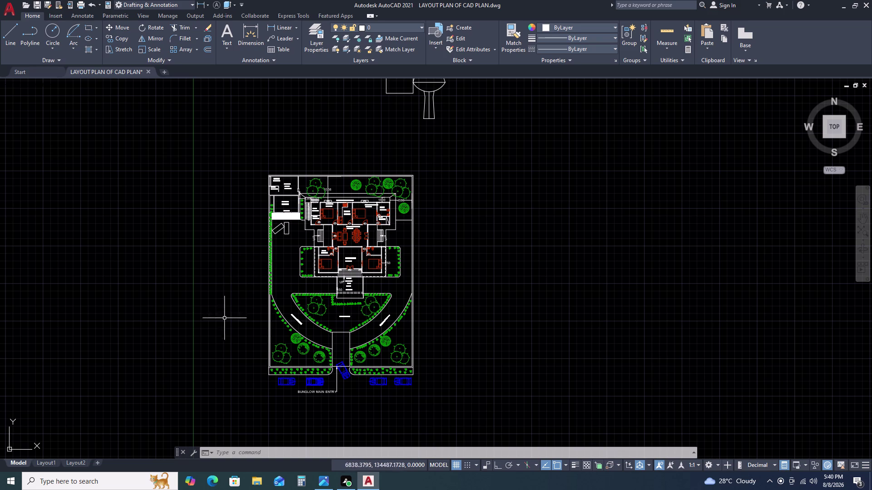
middle_drag(333, 353, 292, 293)
scroll(down, 3)
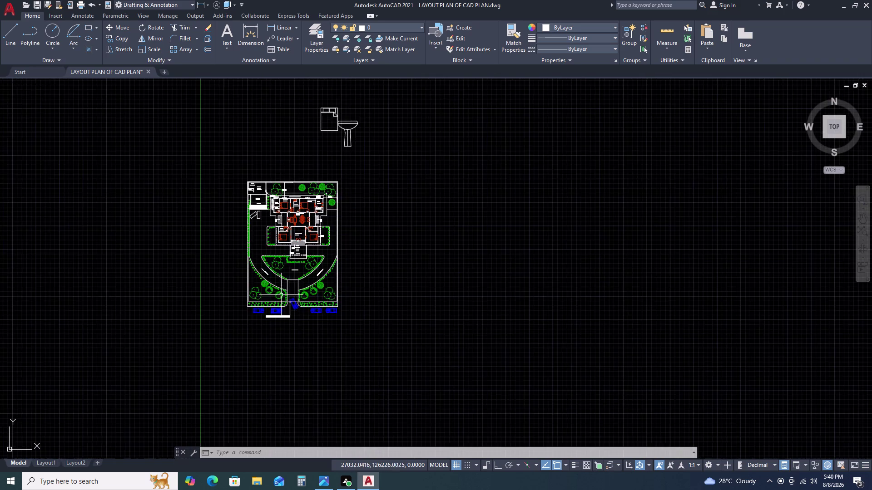
scroll(down, 3)
scroll(up, 3)
Window-select both narrow rectangles below the garage strip and delete them.
click(271, 202)
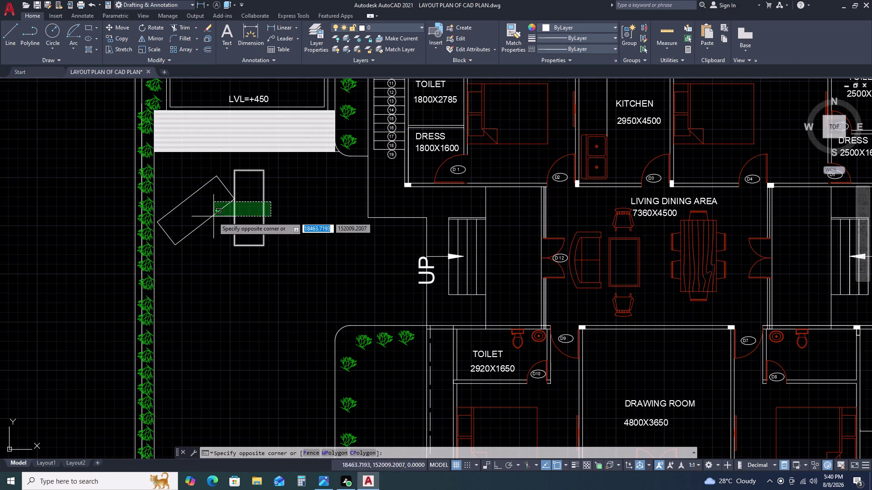
click(202, 238)
key(Delete)
scroll(down, 3)
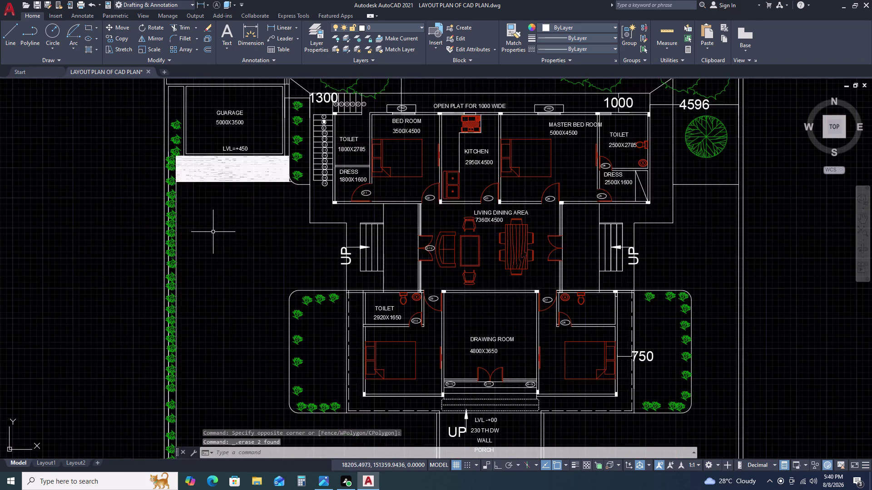
scroll(down, 3)
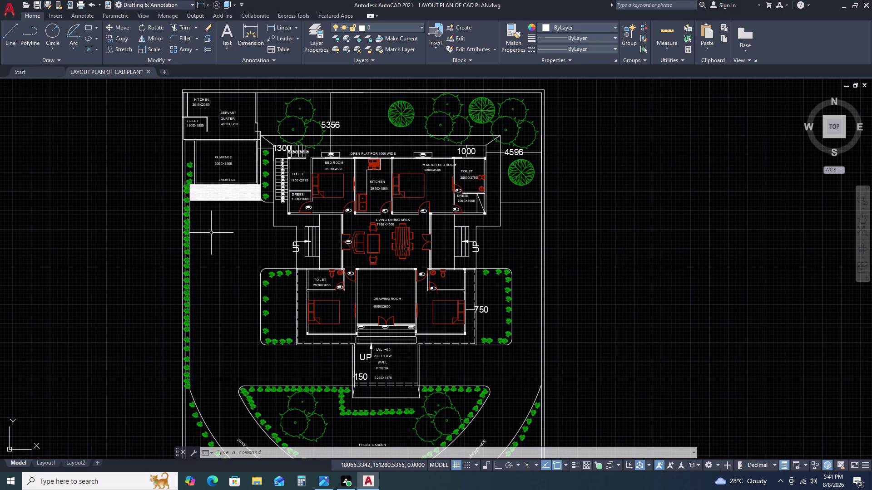
Quick-save the bungalow layout plan with Ctrl+S and review the drawing.
key(ctrl+s)
key(ctrl+s)
scroll(down, 3)
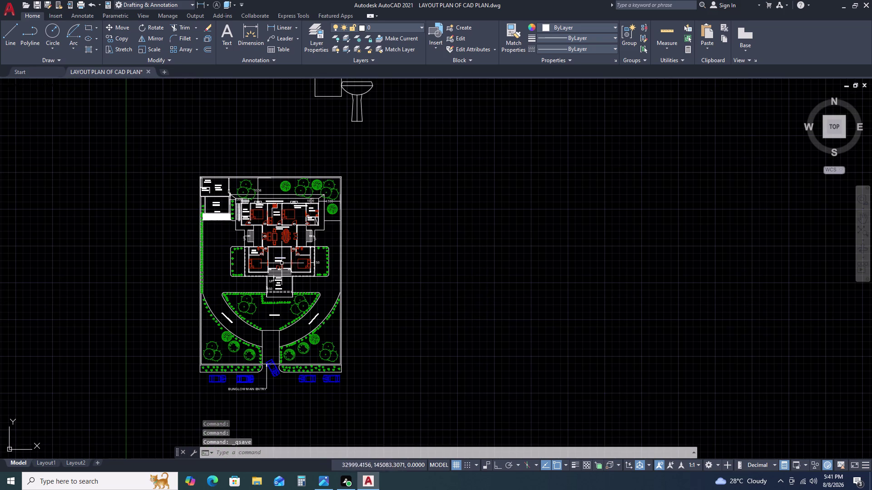
scroll(up, 3)
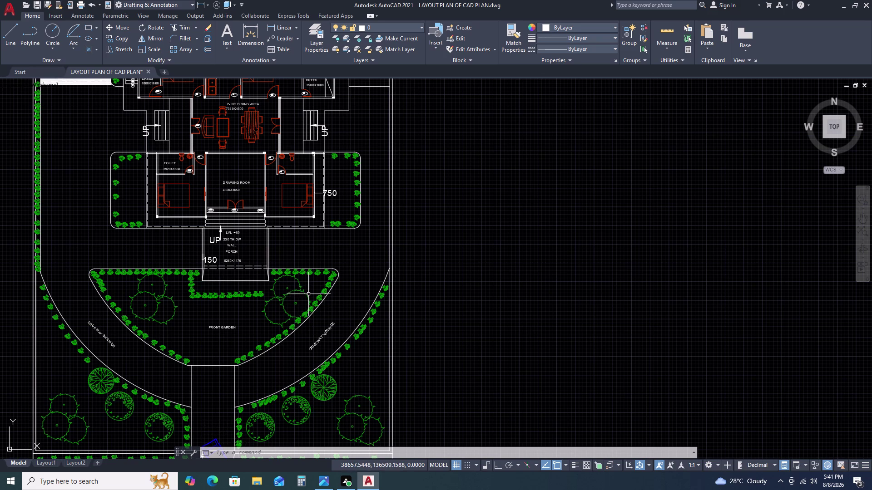
scroll(down, 3)
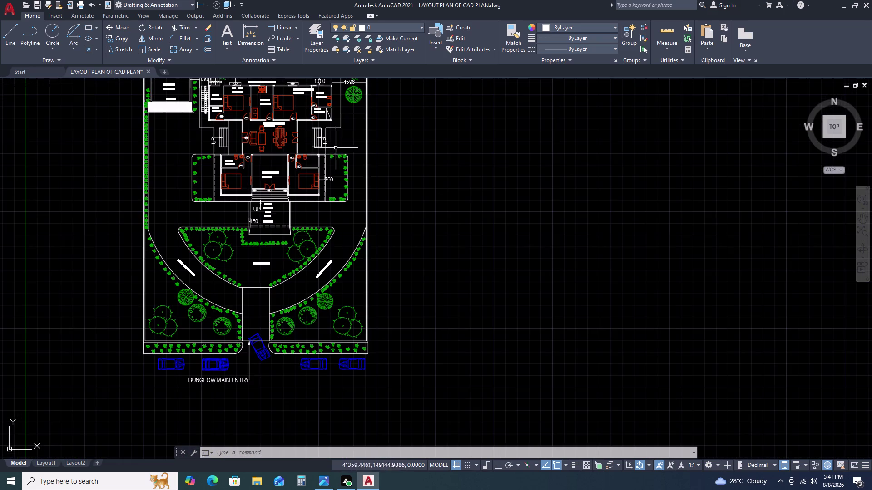
scroll(up, 3)
scroll(down, 3)
text(H)
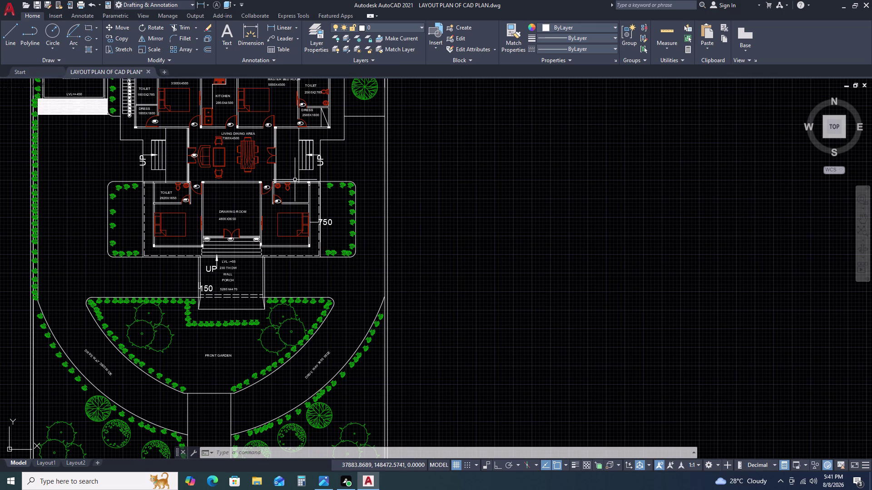
key(space)
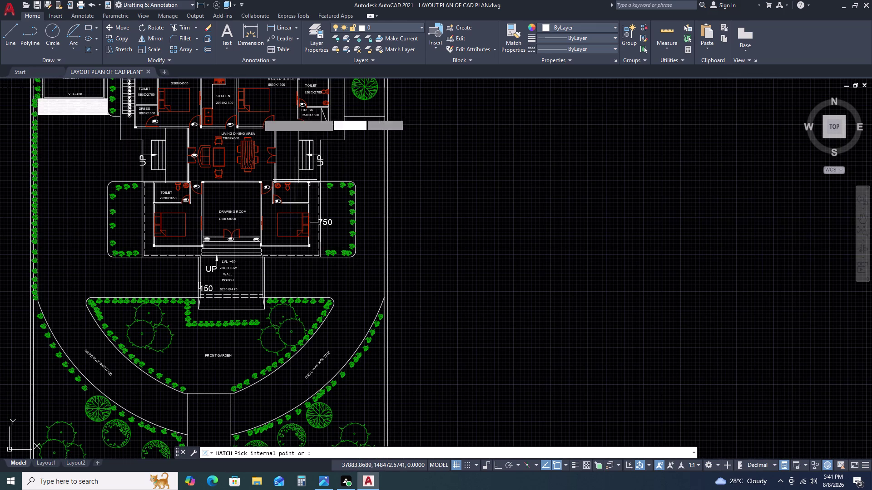
Pick a hatch region left of the plan, then cancel the hatch.
click(60, 172)
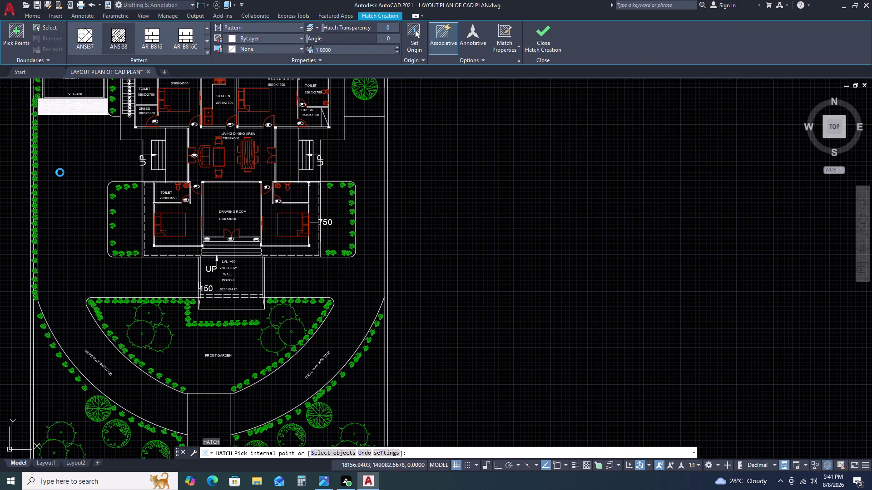
key(Escape)
key(Escape)
key(Escape)
key(Escape)
Draw a small rectangle to the right of the site.
text(RE)
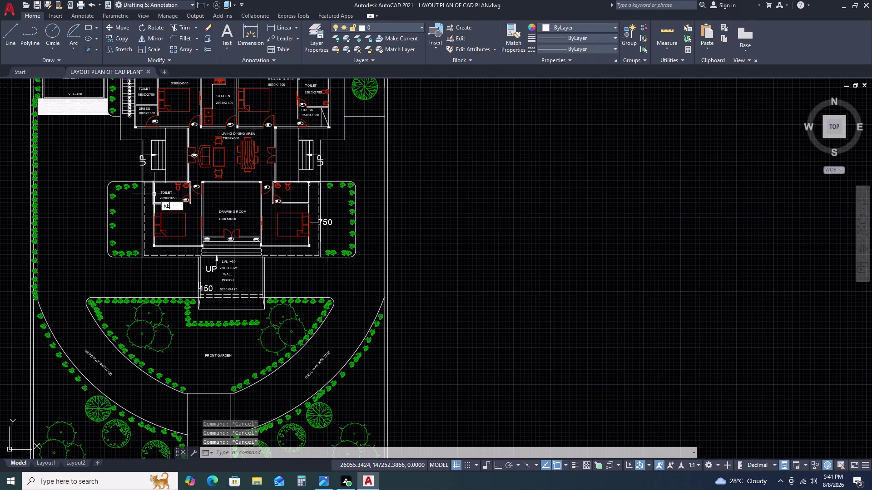
text(C)
key(space)
drag(455, 203, 462, 214)
click(495, 227)
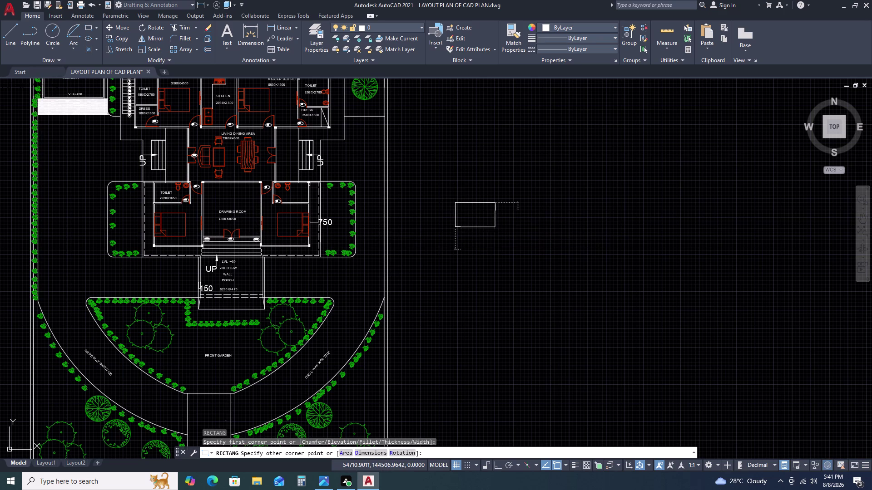
Hatch the strip in front of the garage with a line pattern.
key(h)
key(space)
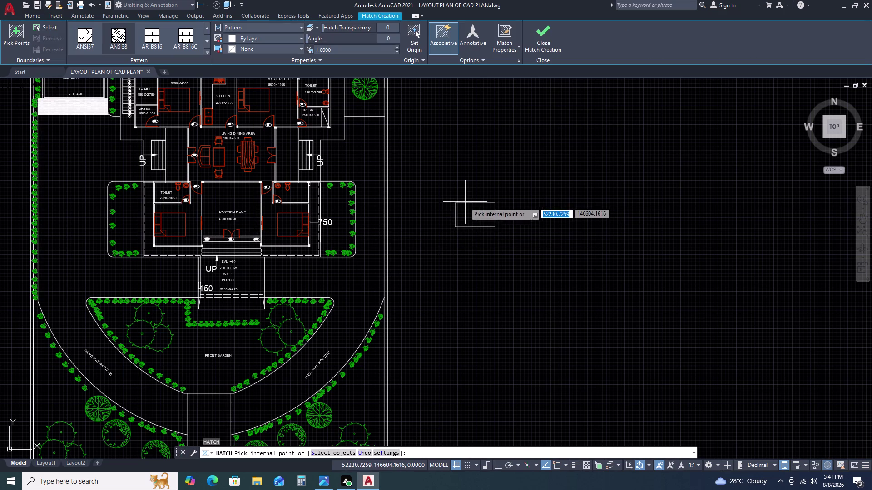
click(469, 215)
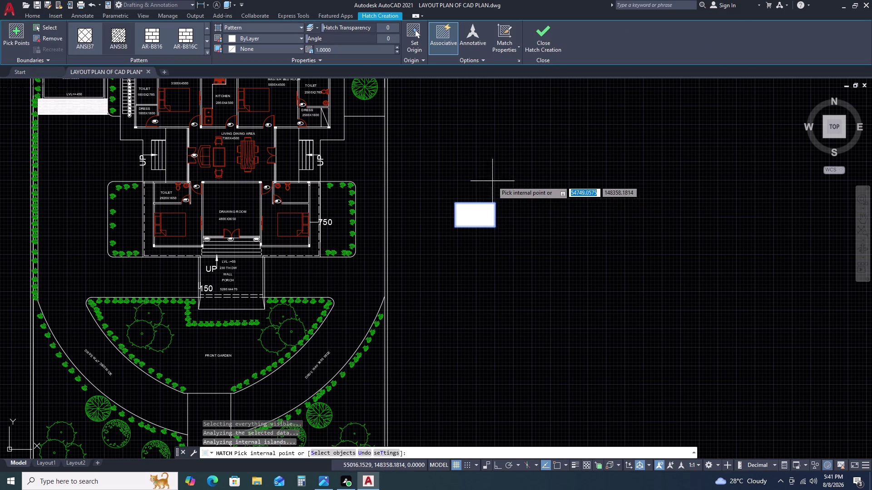
key(Escape)
scroll(down, 3)
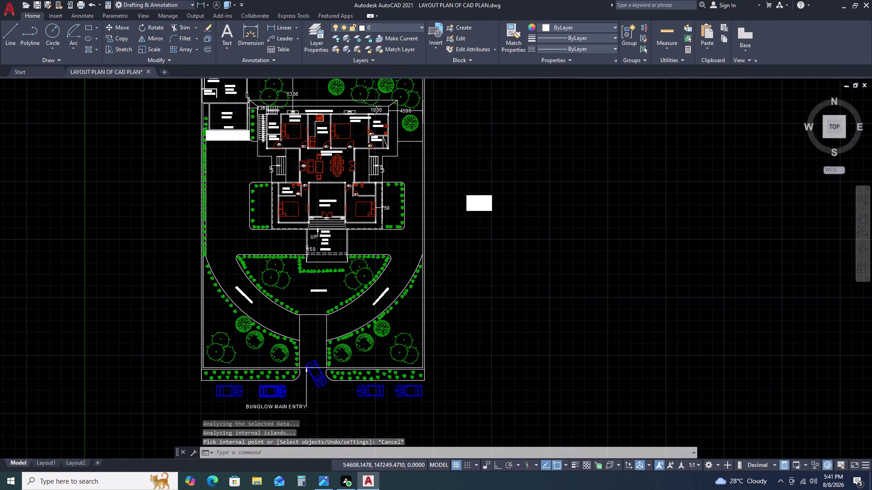
scroll(up, 3)
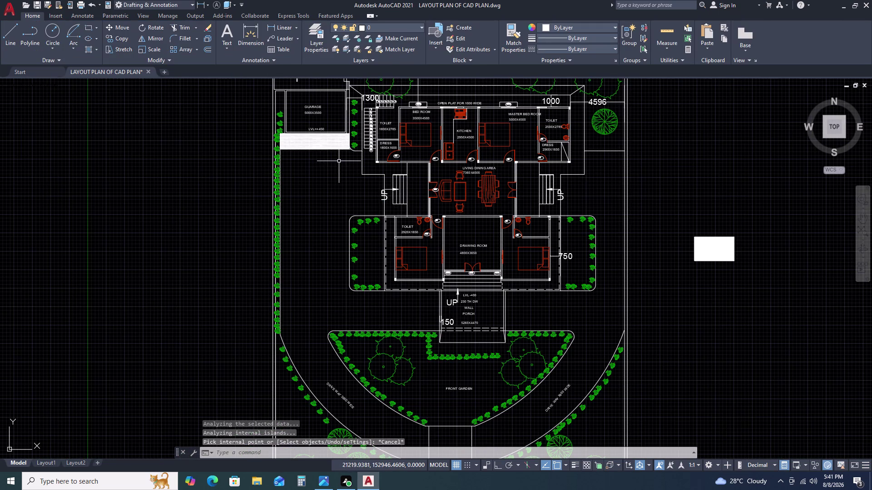
Draw an Ortho line from the hatched strip's corner to the strip's edge.
text(L)
key(space)
scroll(up, 3)
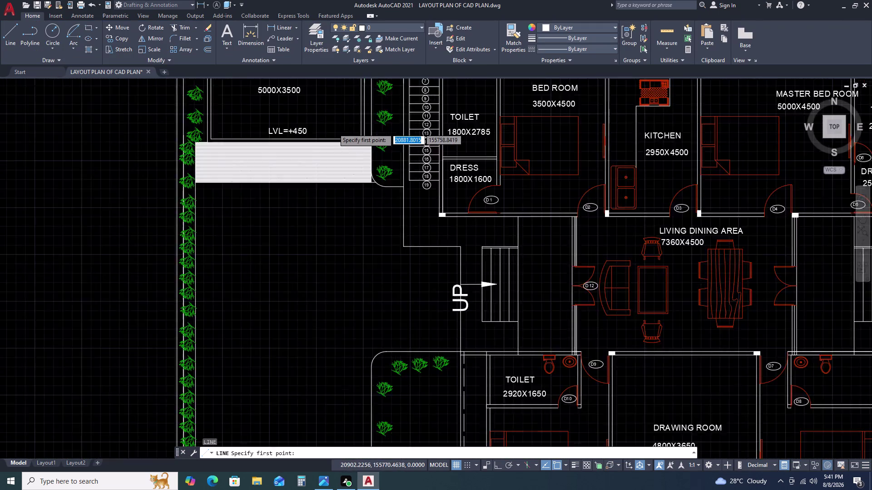
scroll(up, 3)
click(413, 215)
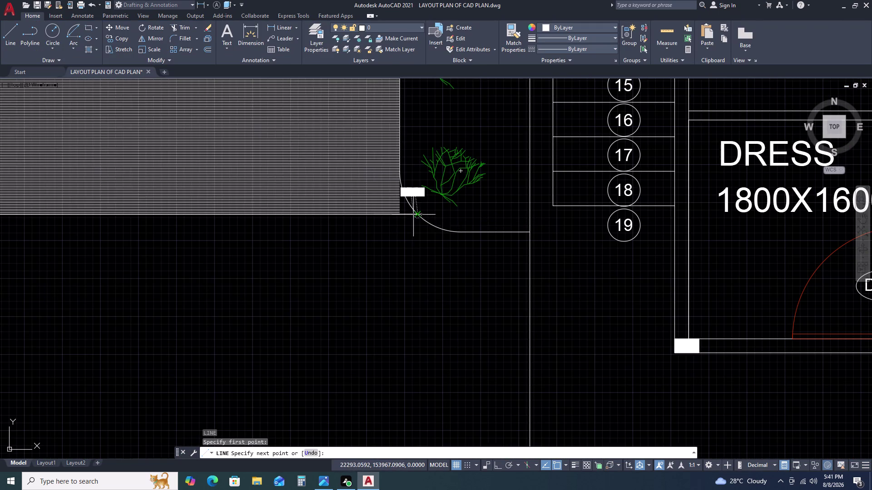
scroll(down, 3)
key(F8)
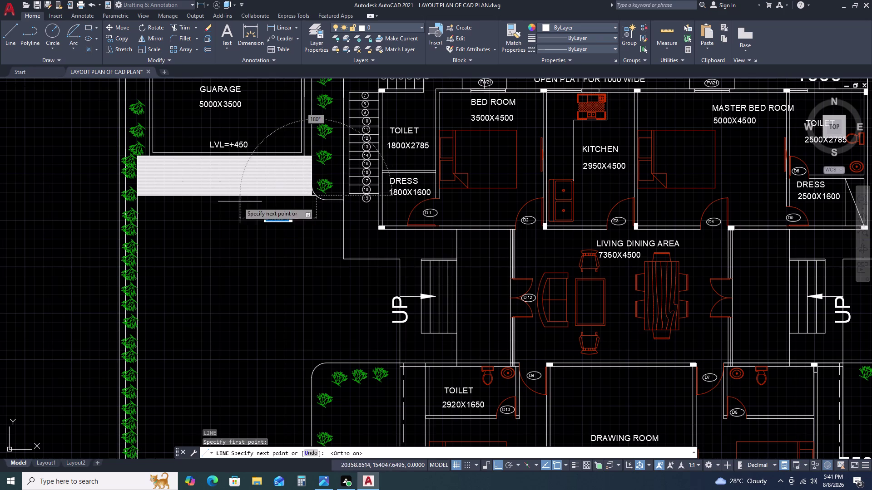
scroll(up, 3)
scroll(down, 3)
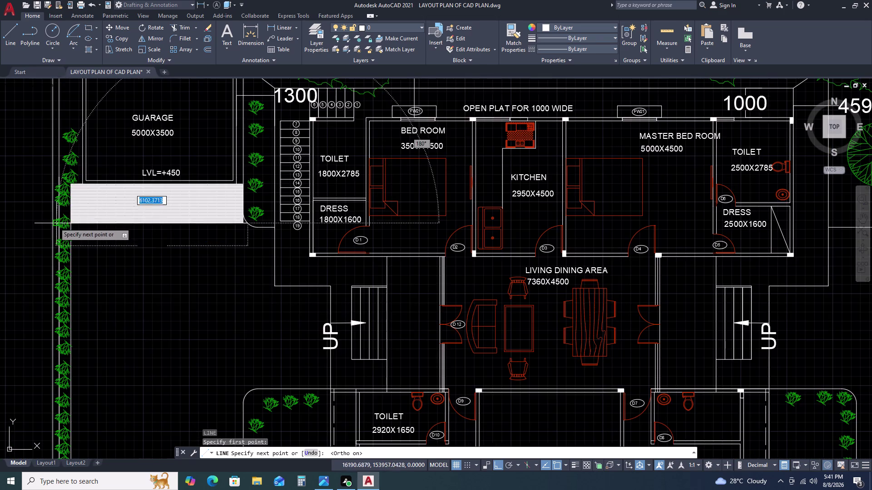
scroll(up, 3)
click(173, 227)
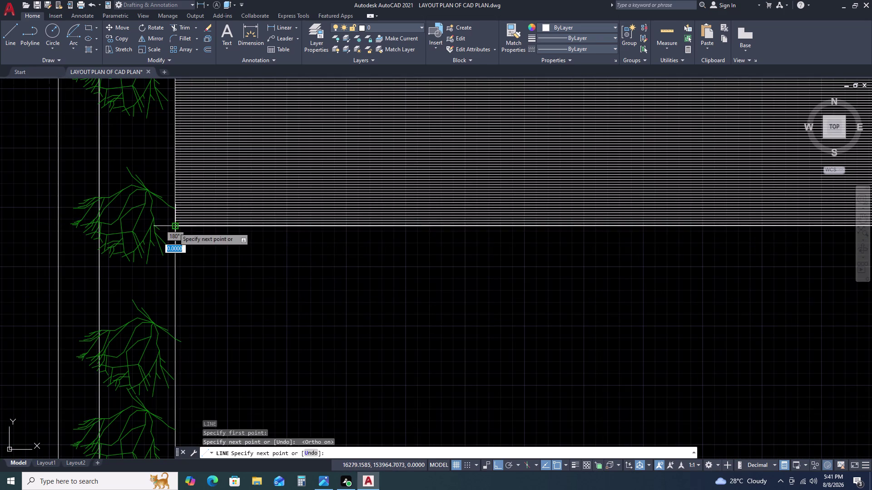
Extend the line down the plot's left side toward the front garden.
scroll(down, 3)
middle_drag(186, 344, 188, 278)
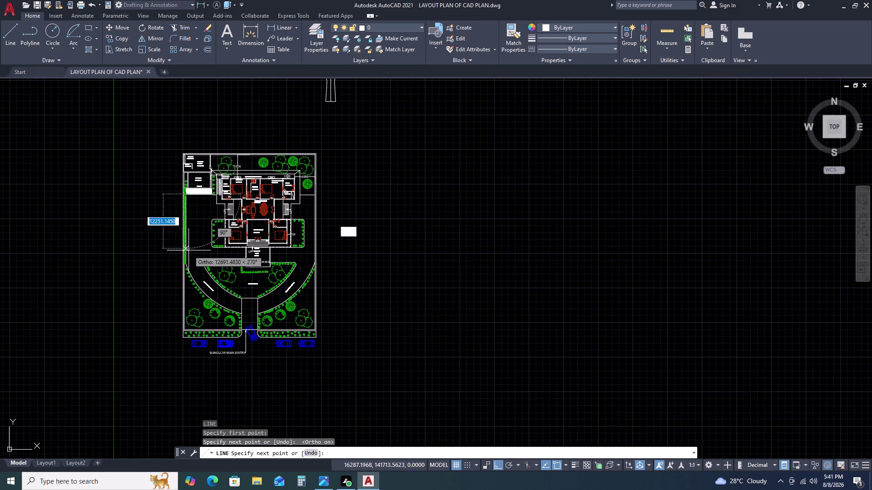
scroll(up, 3)
scroll(up, 3)
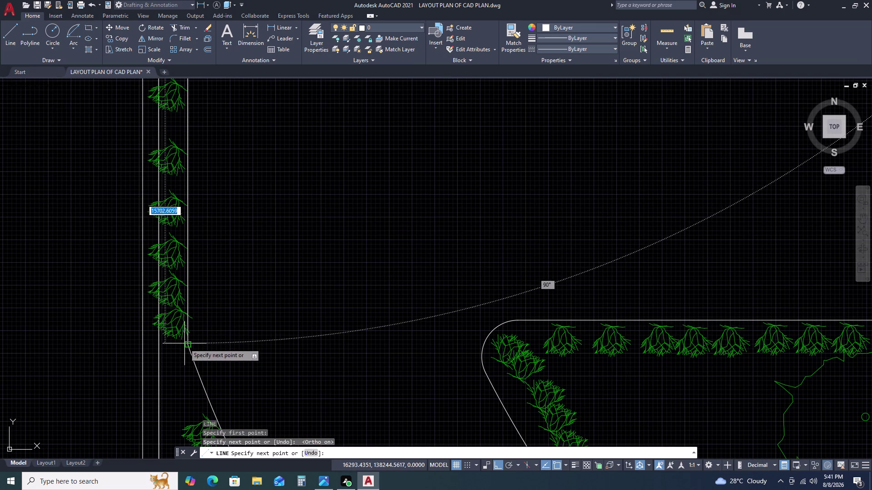
click(186, 346)
scroll(down, 3)
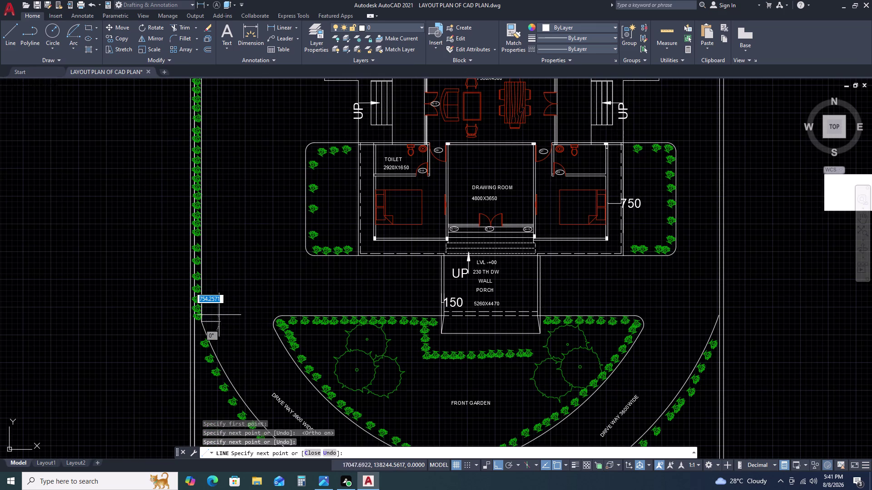
scroll(down, 3)
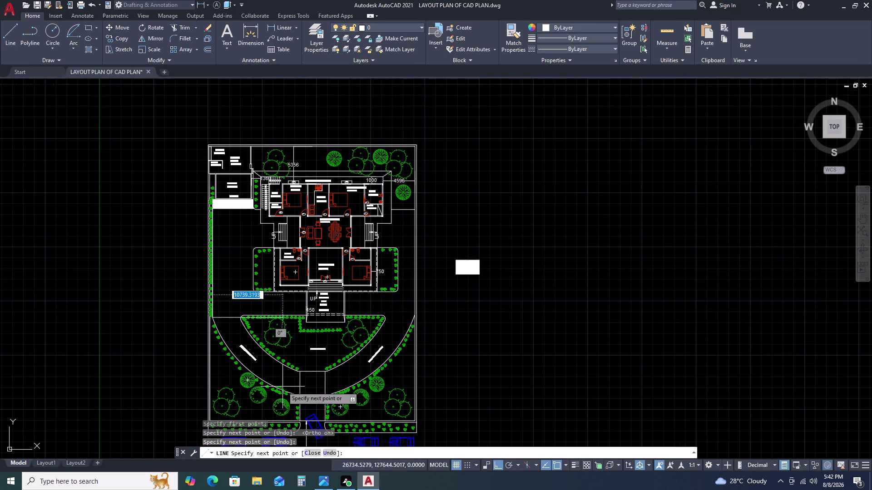
scroll(up, 3)
key(Escape)
scroll(down, 3)
key(space)
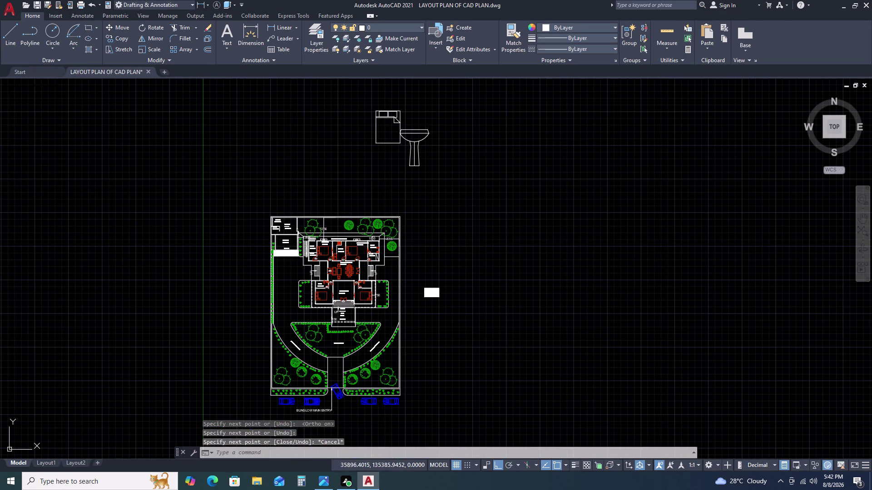
scroll(up, 3)
Draw a line from beside the dress room to the plot boundary and driveway curve.
scroll(up, 3)
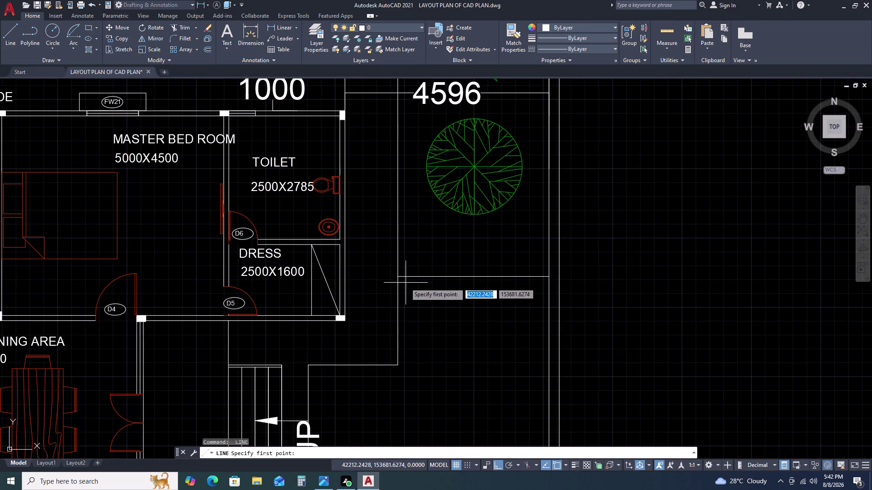
click(399, 276)
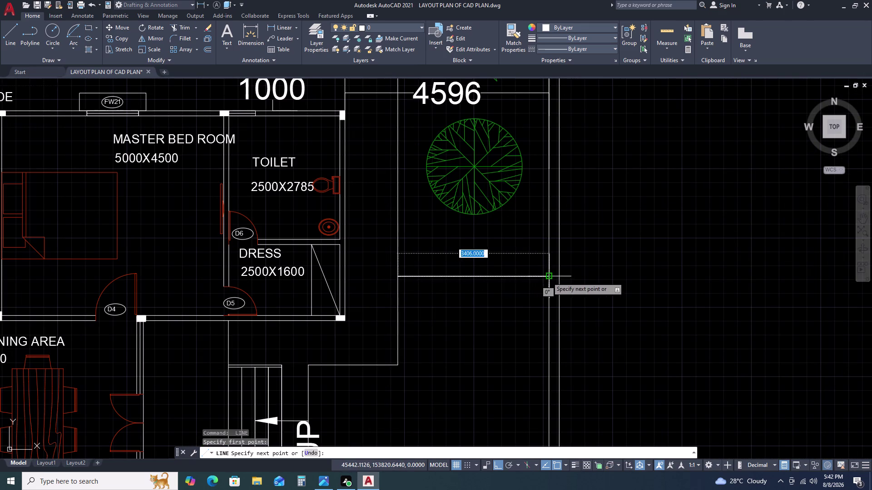
click(547, 277)
scroll(down, 3)
scroll(up, 3)
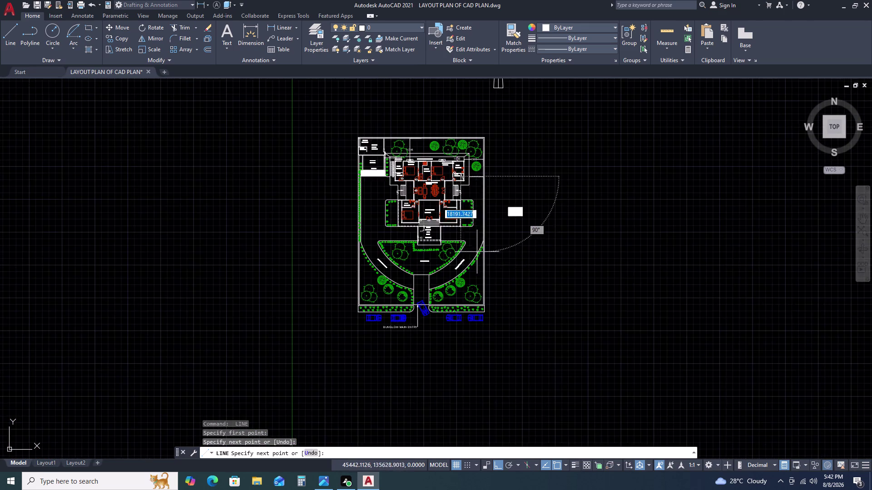
scroll(up, 3)
click(523, 187)
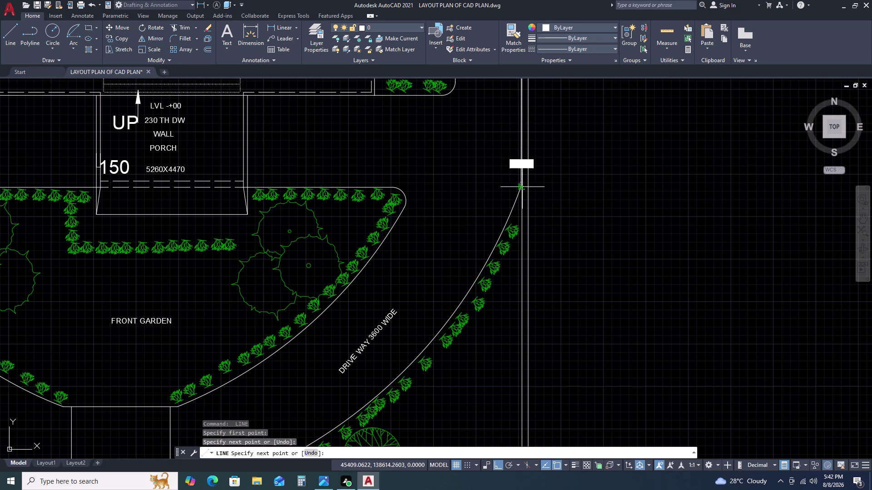
key(Escape)
Start a line at the porch's right edge, running across to the right.
scroll(down, 3)
middle_drag(449, 258, 444, 273)
scroll(up, 3)
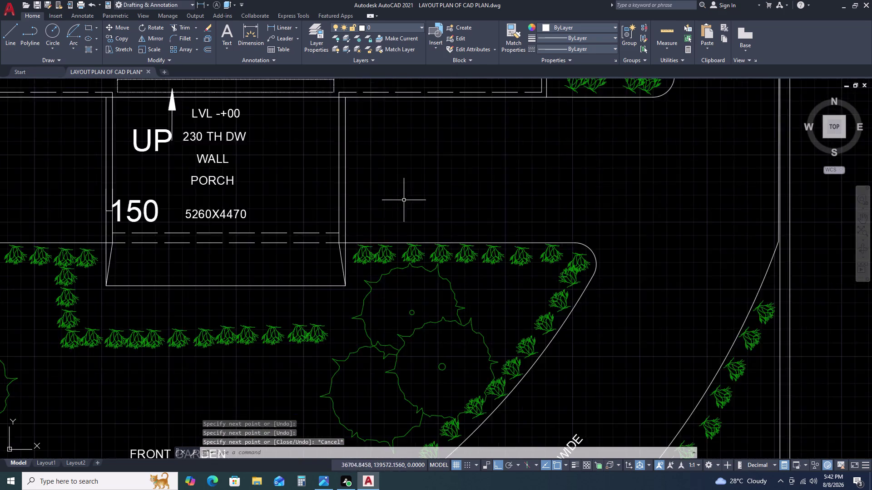
scroll(up, 3)
key(space)
click(309, 265)
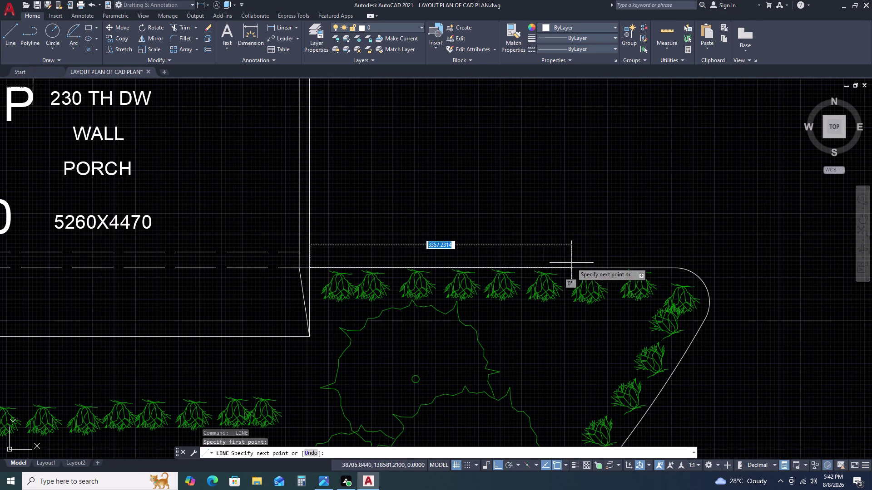
click(676, 269)
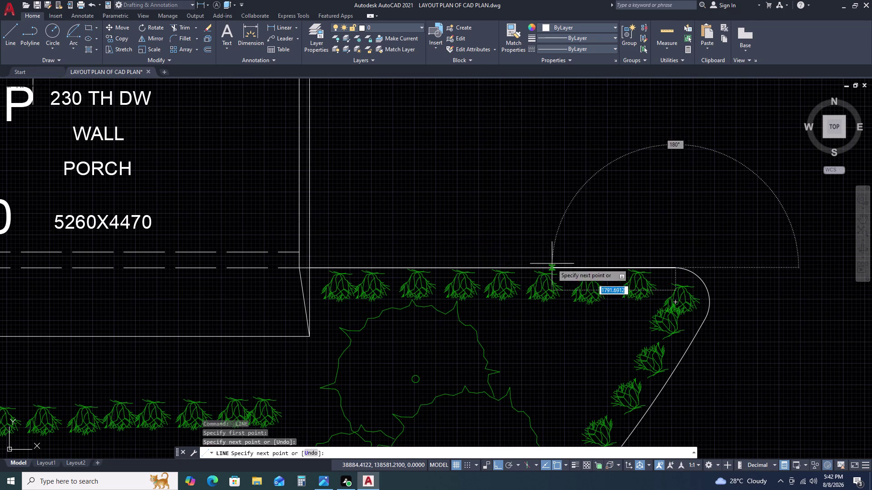
Draw a line ending at the side garden's corner.
scroll(down, 3)
key(space)
key(space)
drag(362, 259, 359, 246)
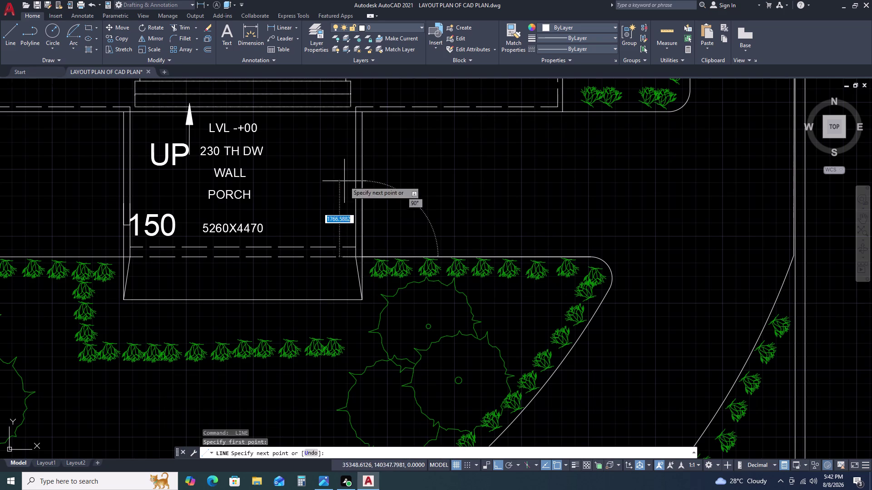
drag(361, 111, 367, 114)
middle_drag(471, 119, 314, 231)
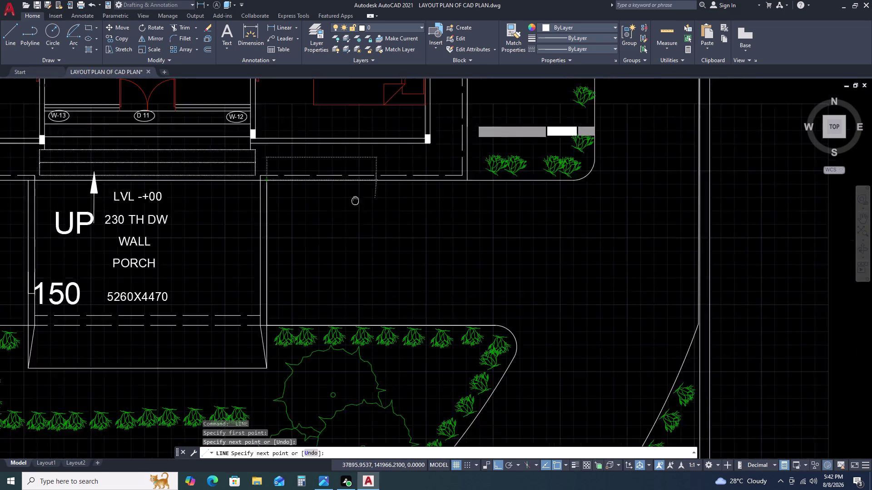
middle_drag(314, 231, 312, 232)
click(512, 226)
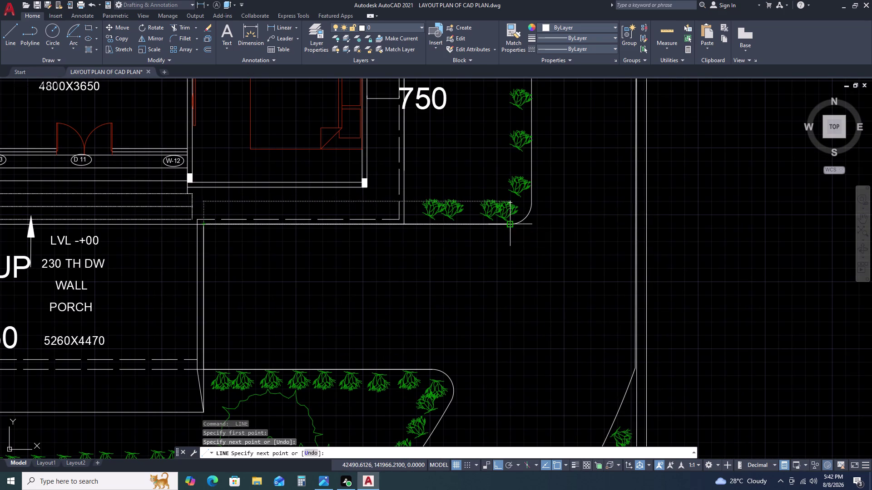
scroll(down, 3)
key(space)
key(space)
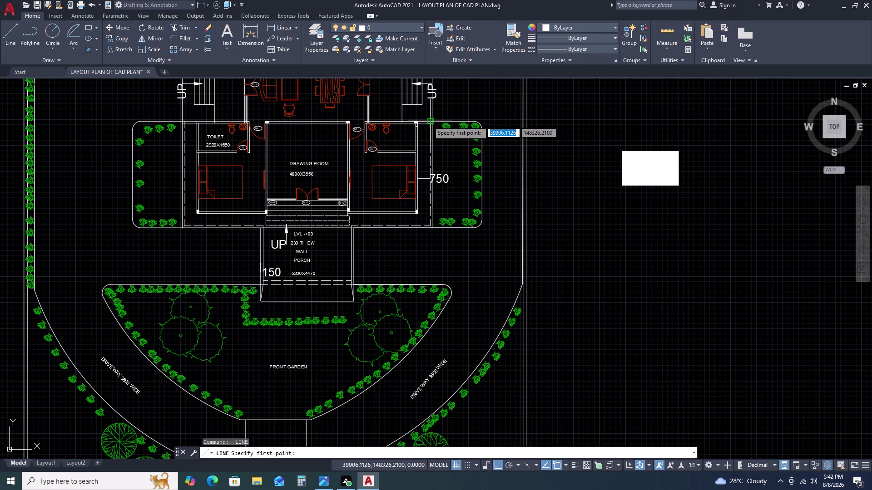
Draw short lines from the drawing-room wing's right corner and the left side garden corner.
click(428, 121)
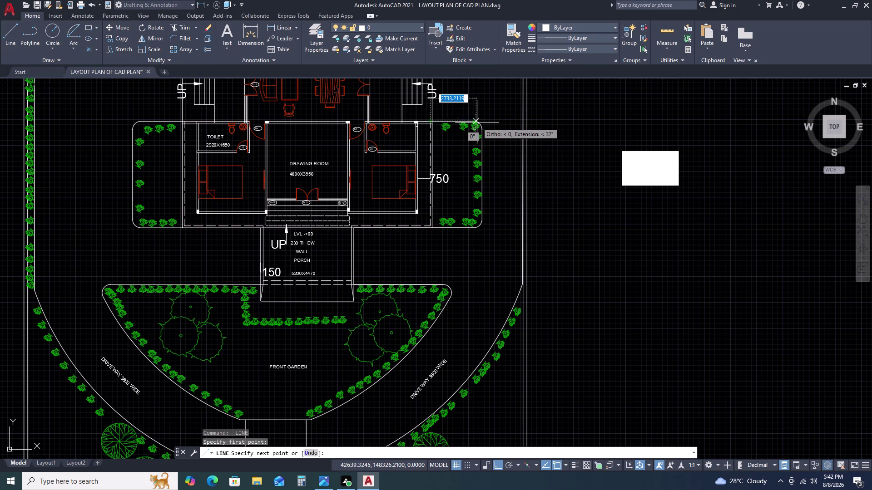
click(476, 122)
key(space)
key(space)
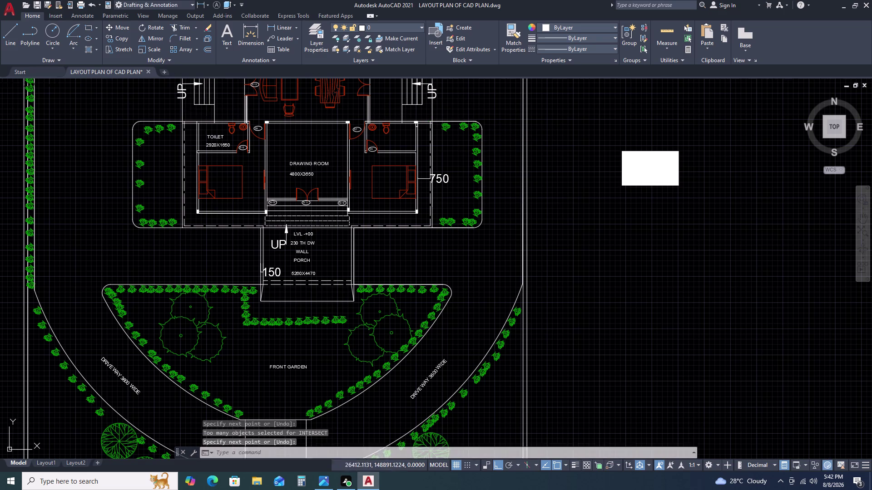
click(182, 122)
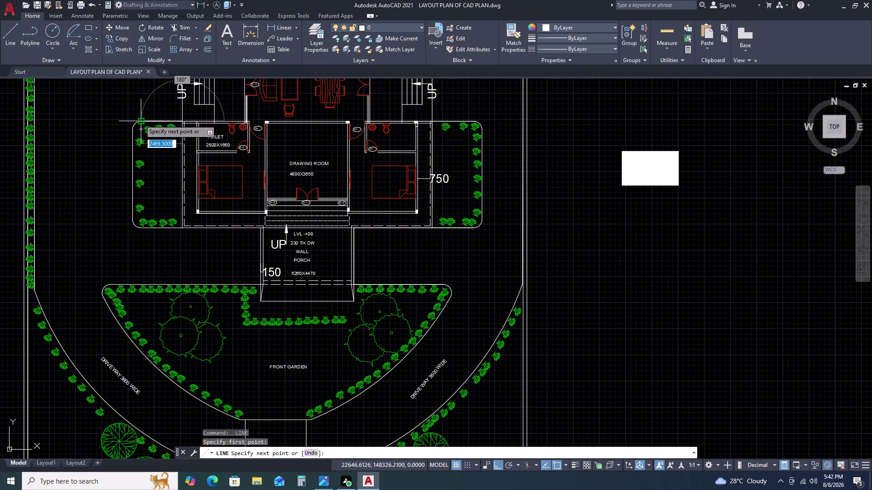
click(140, 120)
key(space)
key(space)
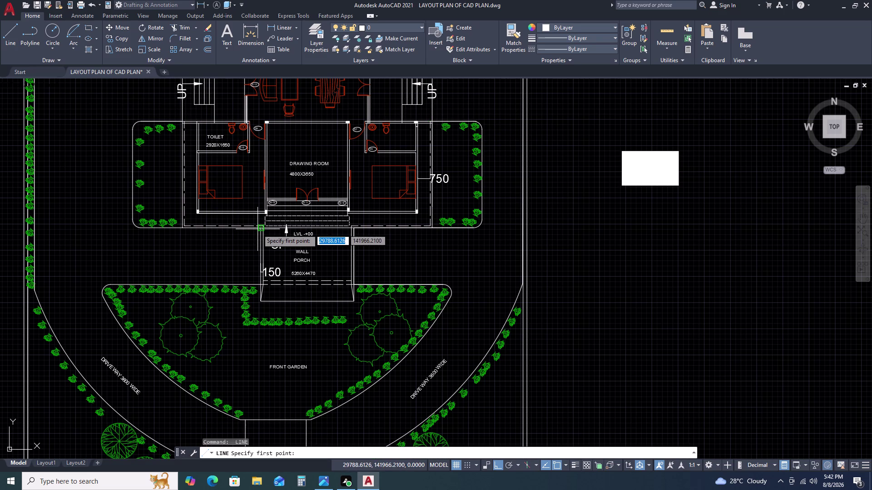
Draw two lines from the porch's left edge toward the left garden and join them vertically.
click(257, 229)
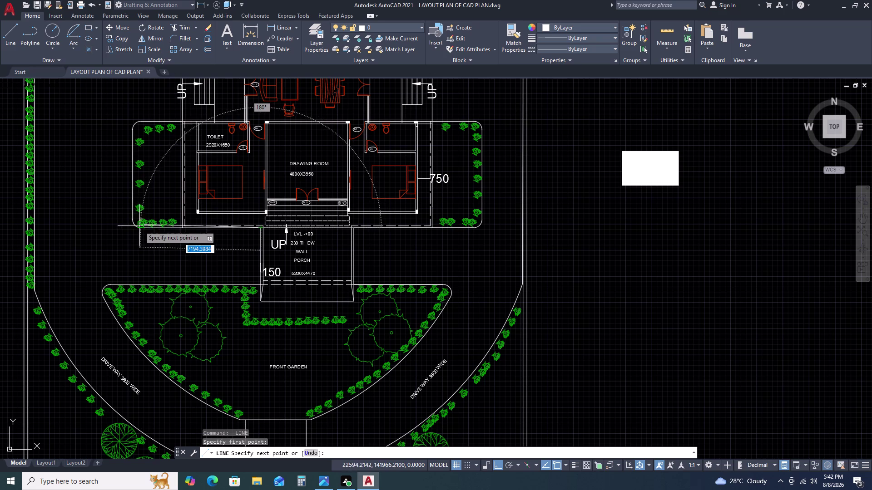
click(136, 227)
key(space)
key(space)
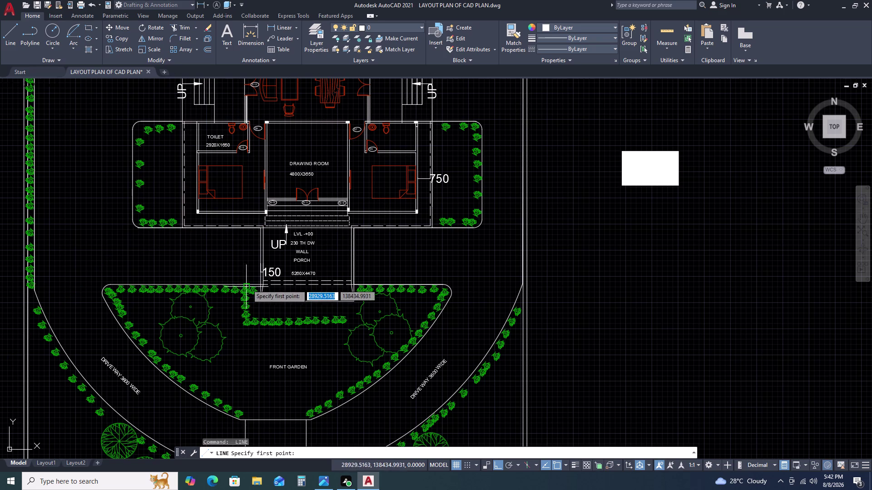
click(258, 284)
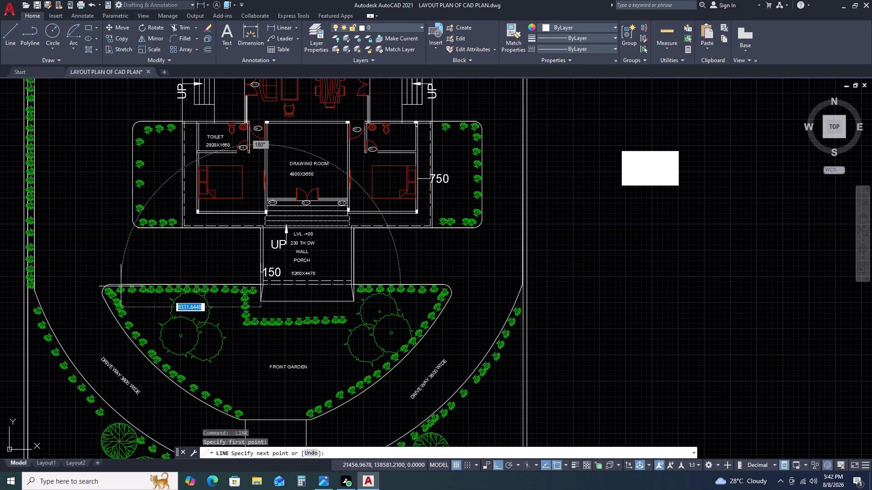
click(108, 284)
key(space)
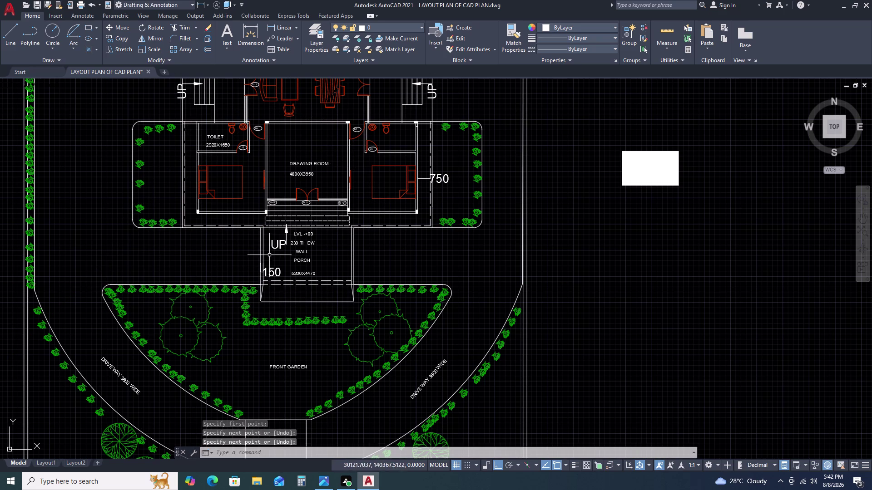
key(space)
click(259, 230)
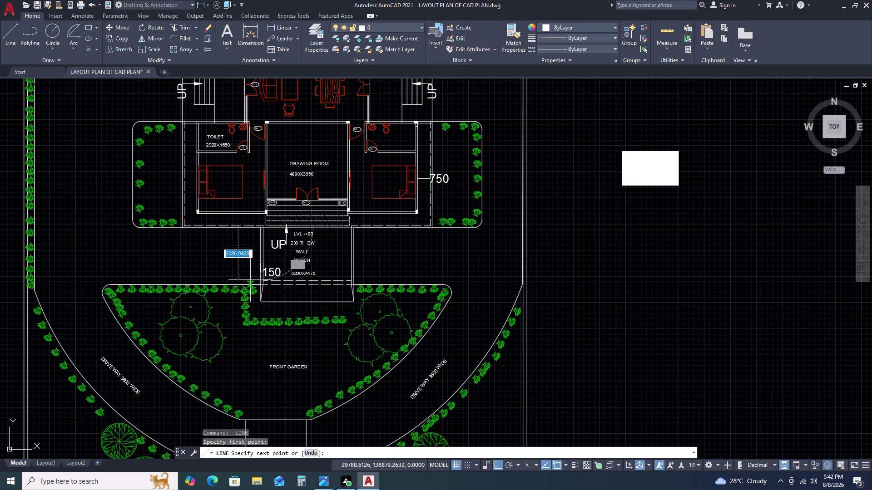
click(255, 284)
key(space)
Outline the passage beside the left staircase down to the lower wing wall.
scroll(down, 3)
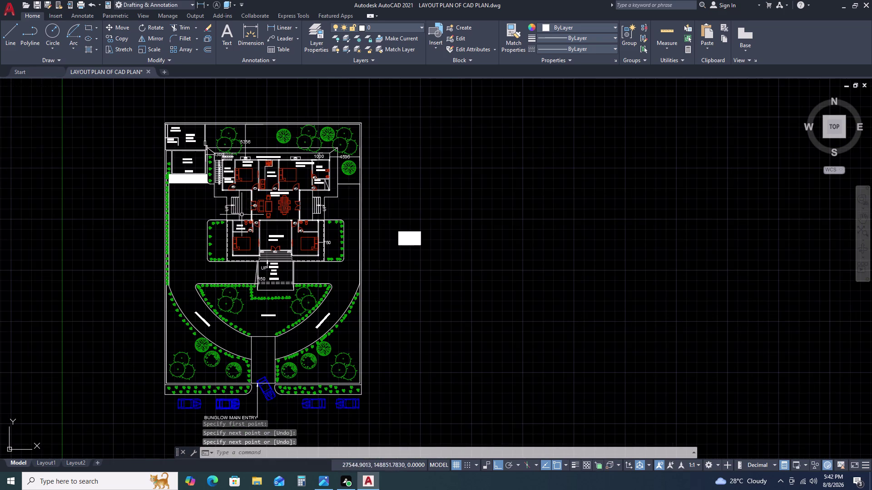
scroll(up, 3)
key(space)
scroll(up, 3)
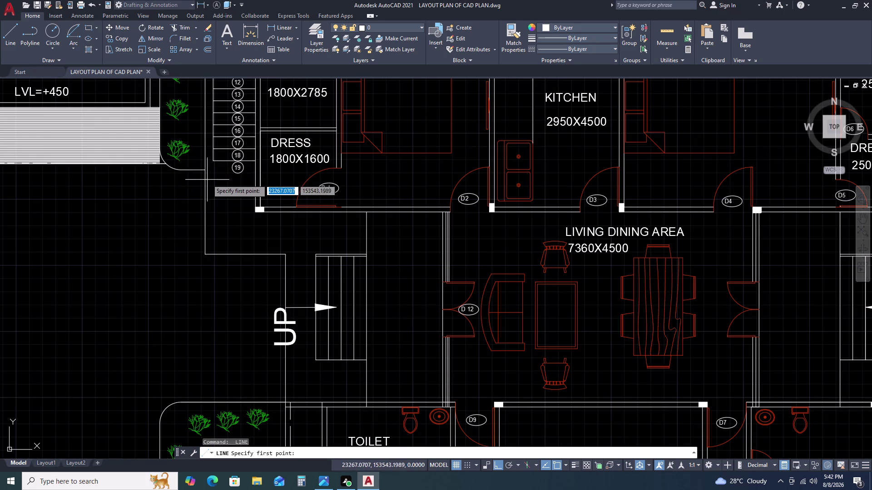
click(203, 169)
click(200, 256)
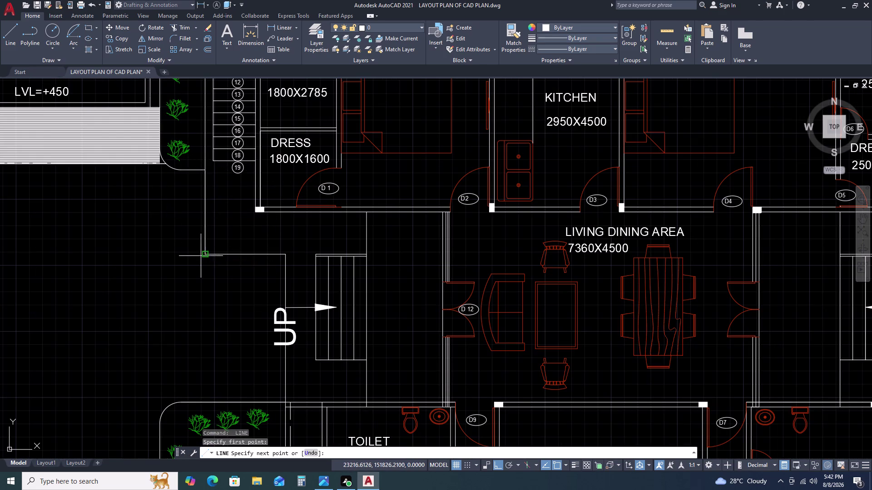
click(283, 256)
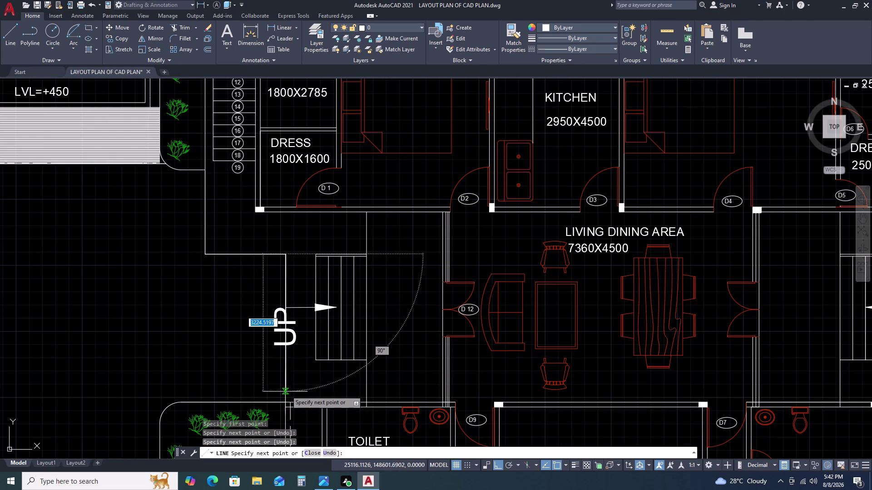
click(284, 397)
key(space)
Outline the right staircase from the dress-room wall down to the lower wing wall.
middle_drag(275, 291, 119, 236)
scroll(down, 3)
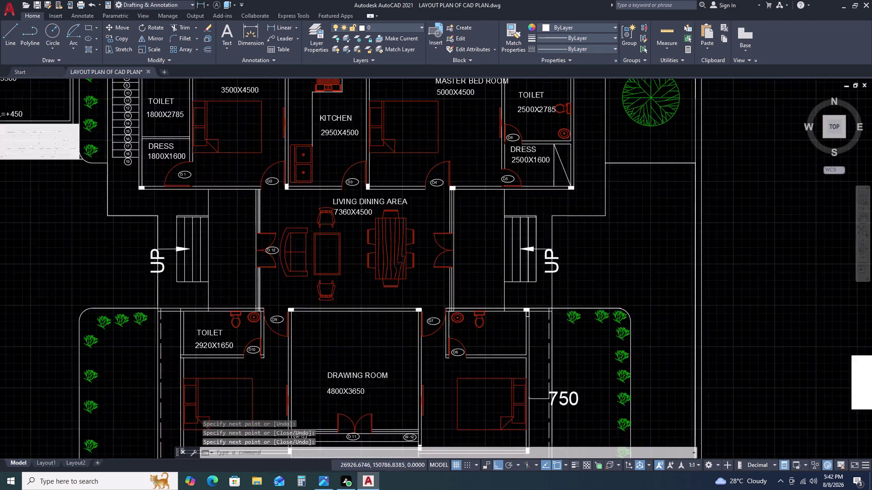
scroll(down, 3)
key(space)
scroll(up, 3)
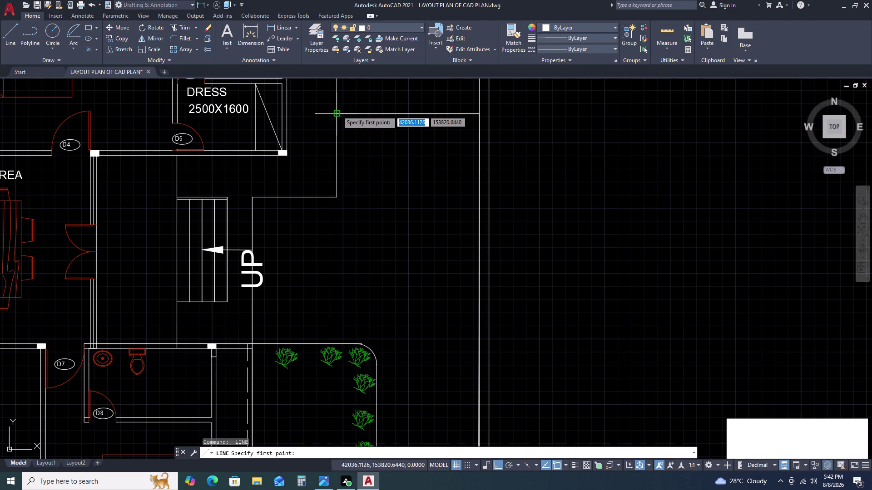
click(337, 110)
click(338, 194)
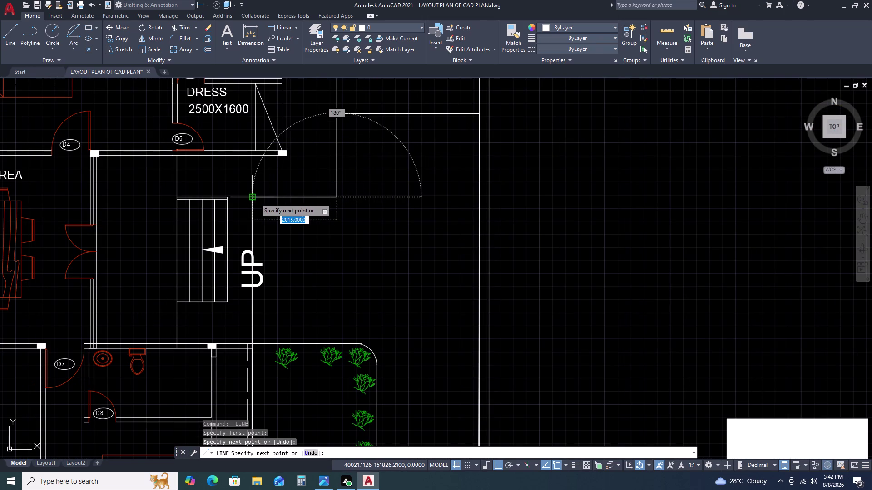
click(254, 198)
double_click(251, 342)
key(Escape)
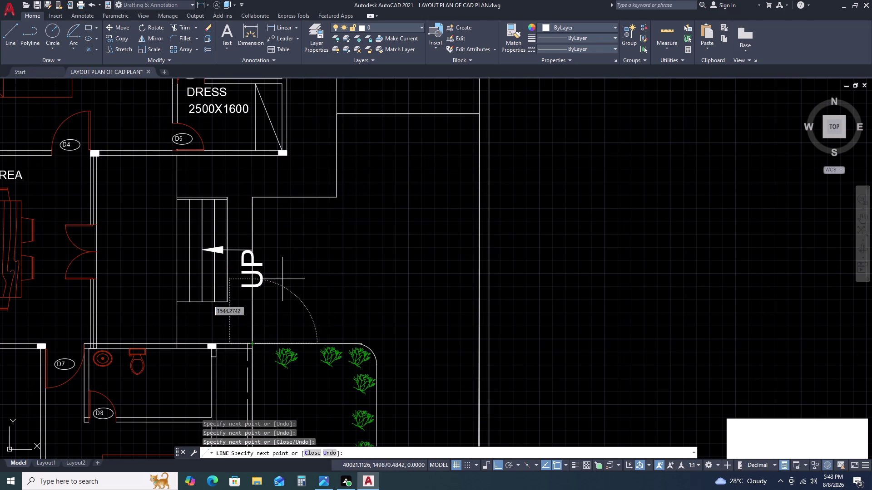
scroll(down, 3)
text(F)
key(space)
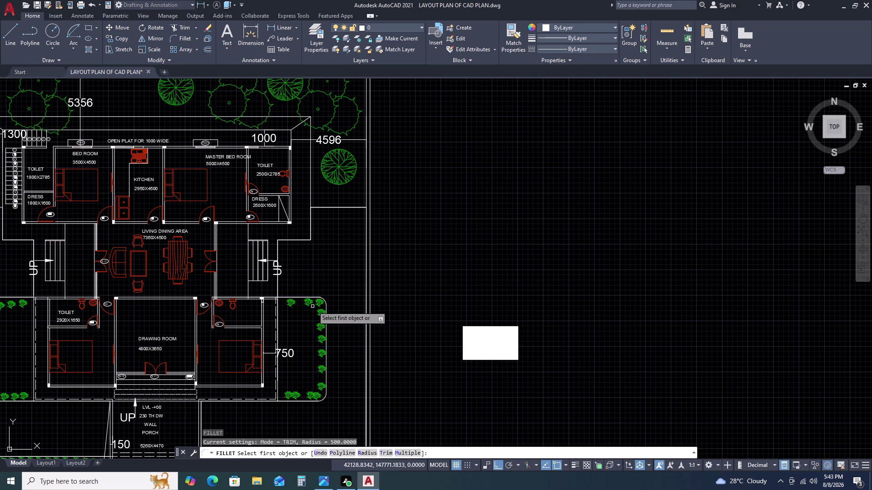
Try filleting the right garden bed's top edge with its curved corner, then undo.
scroll(up, 3)
click(314, 300)
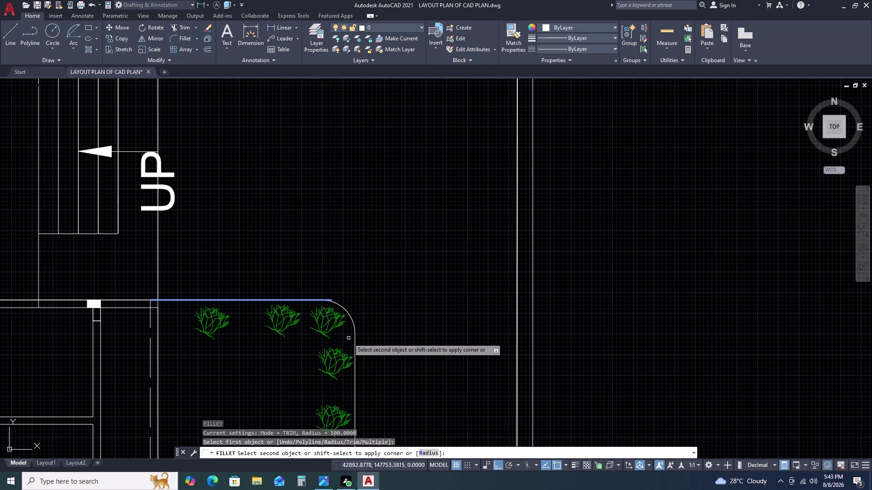
click(355, 335)
key(ctrl+z)
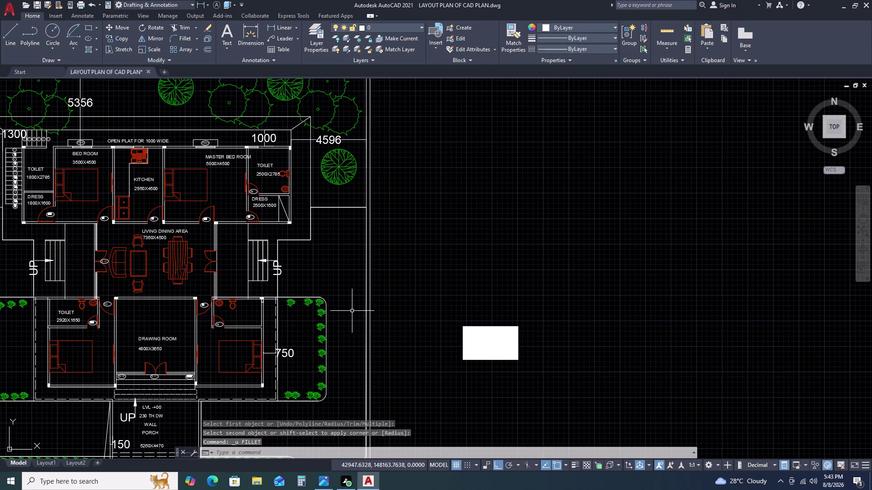
Draw a line up along the right garden bed edge.
key(l)
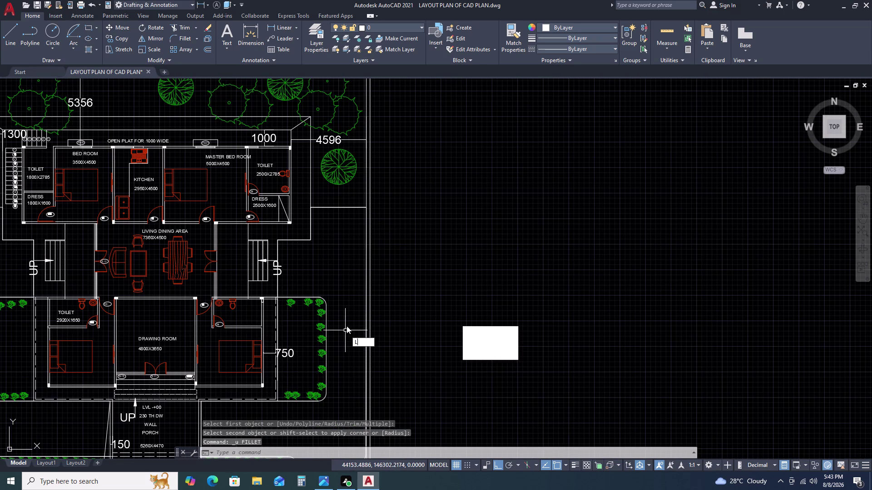
key(space)
scroll(up, 3)
drag(323, 392, 323, 387)
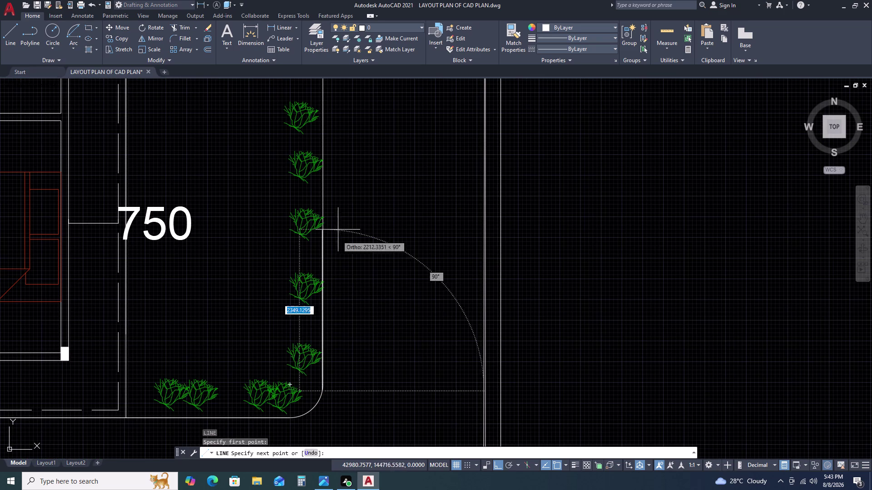
scroll(down, 3)
scroll(down, 3)
middle_drag(334, 83, 348, 181)
scroll(up, 3)
click(344, 130)
key(space)
scroll(down, 3)
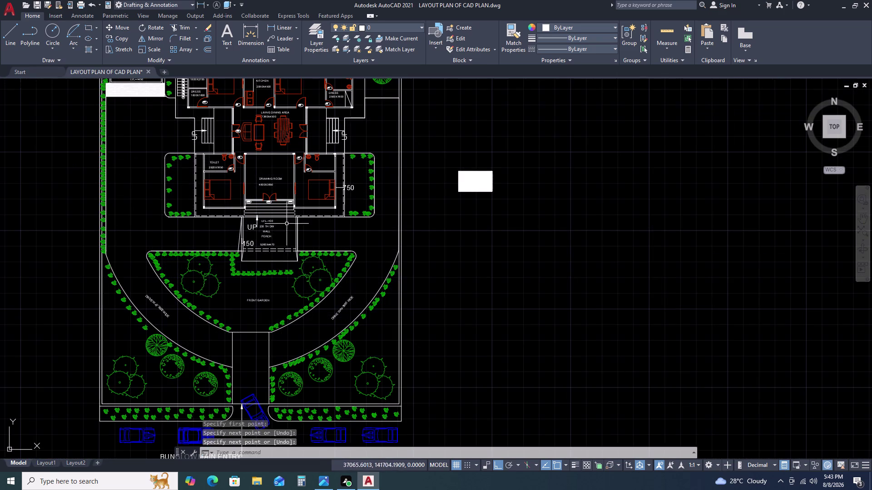
Start a line along the left garden bed edge, then cancel it.
key(space)
click(163, 159)
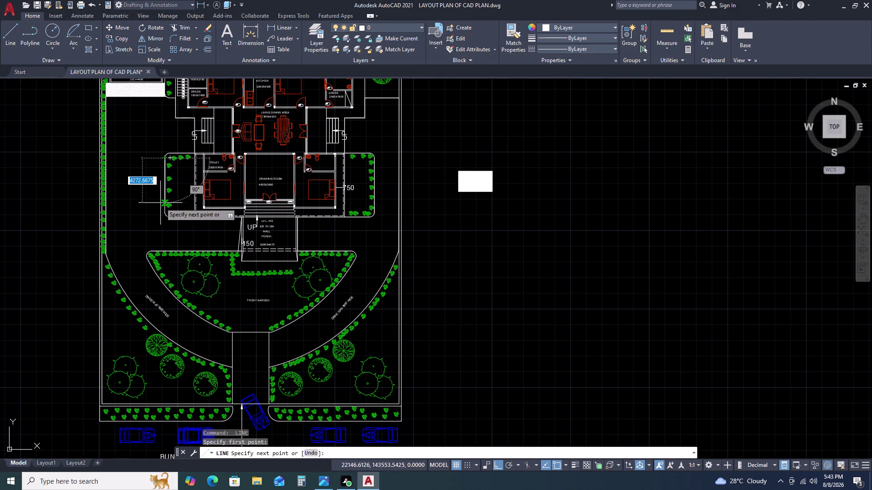
click(165, 213)
key(Escape)
key(space)
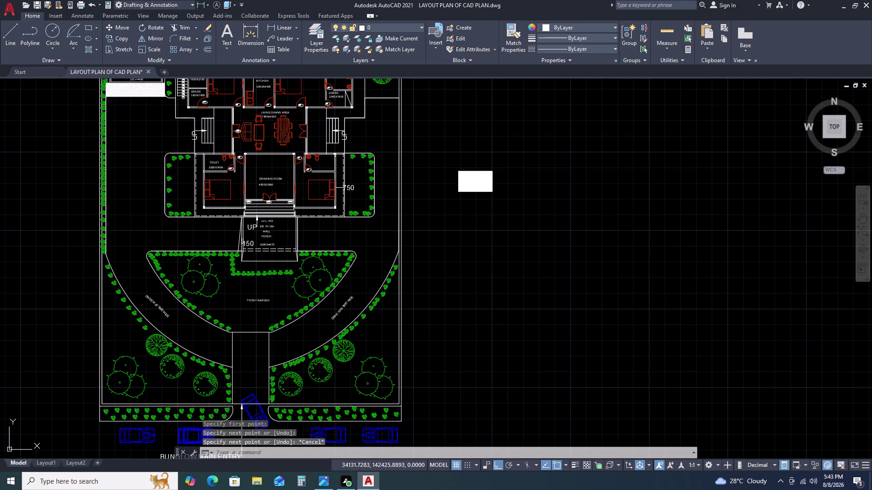
key(Escape)
text(F)
key(space)
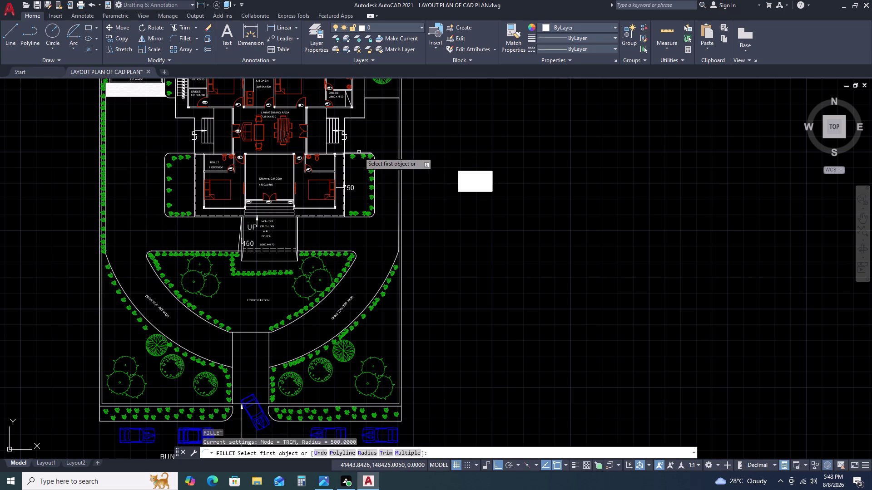
Fillet the top and bottom corners of the right garden bed.
click(359, 152)
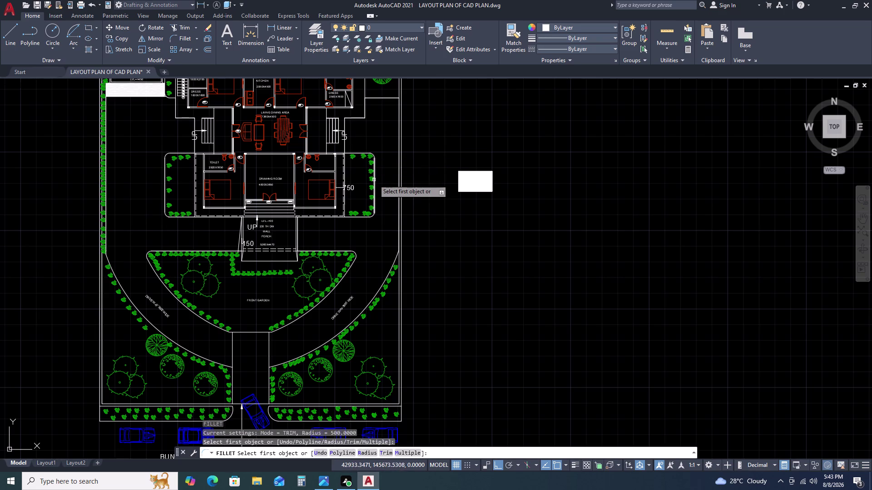
click(373, 174)
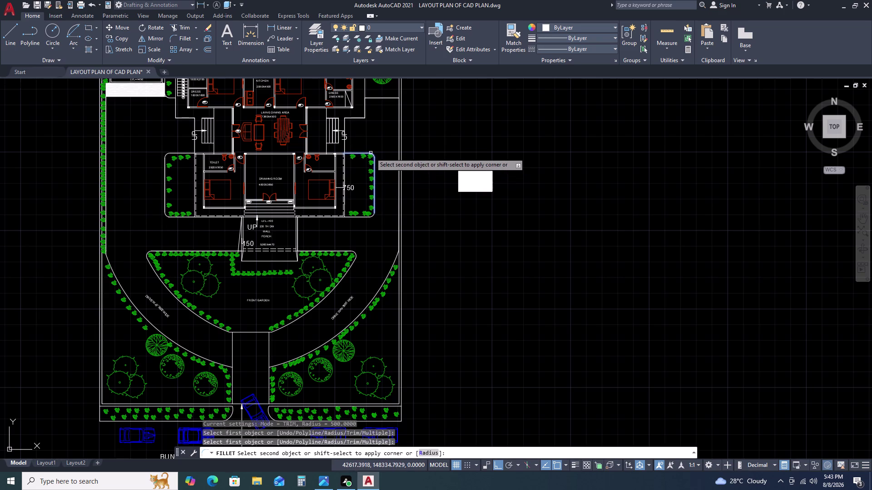
click(370, 153)
key(space)
scroll(up, 3)
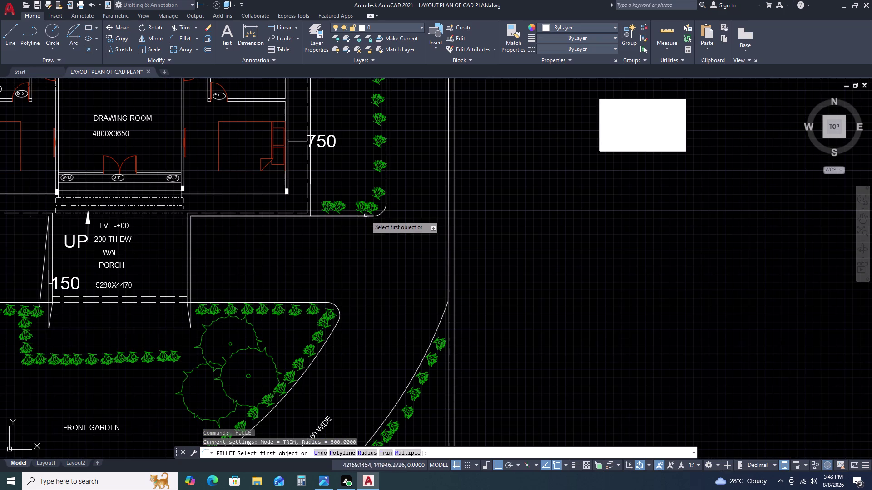
click(367, 215)
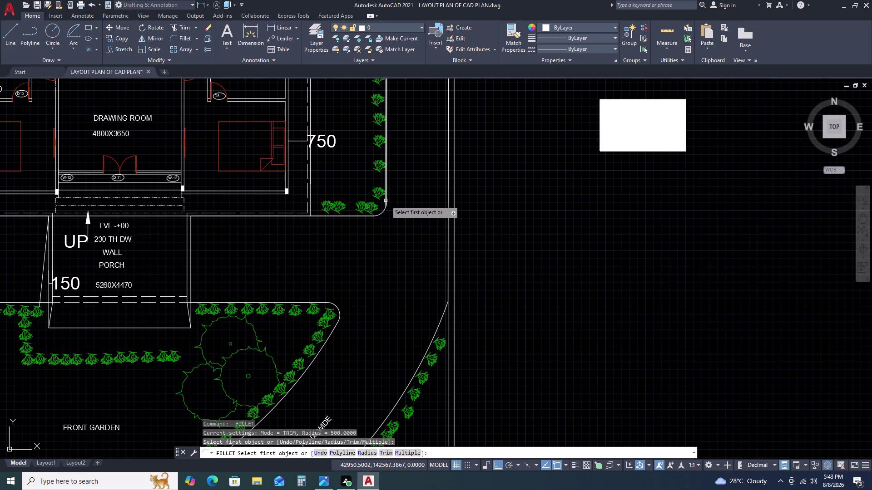
click(386, 201)
click(371, 218)
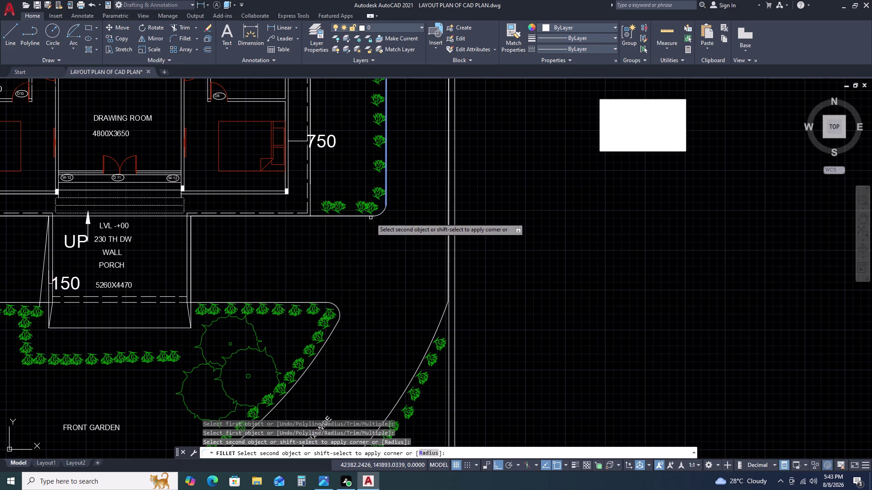
click(368, 215)
scroll(down, 3)
key(space)
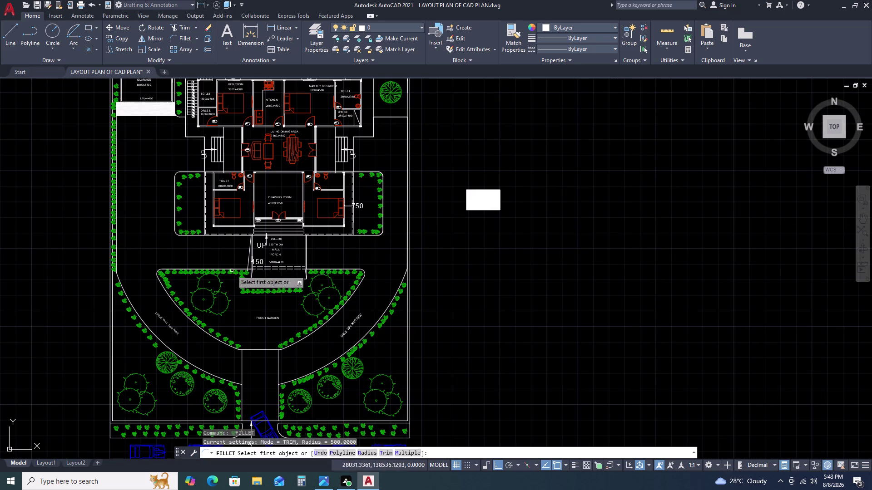
Fillet the front garden bed's right corner and curved left corner.
scroll(up, 3)
click(373, 259)
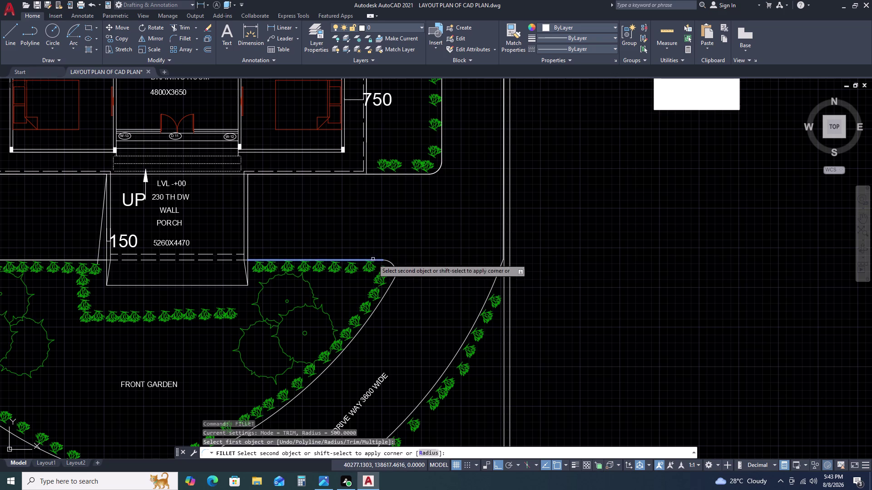
click(389, 285)
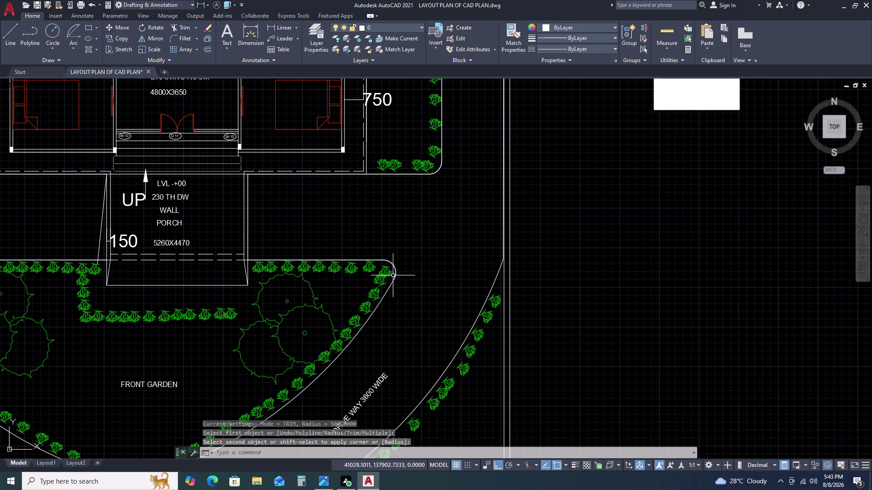
scroll(down, 3)
key(space)
scroll(up, 3)
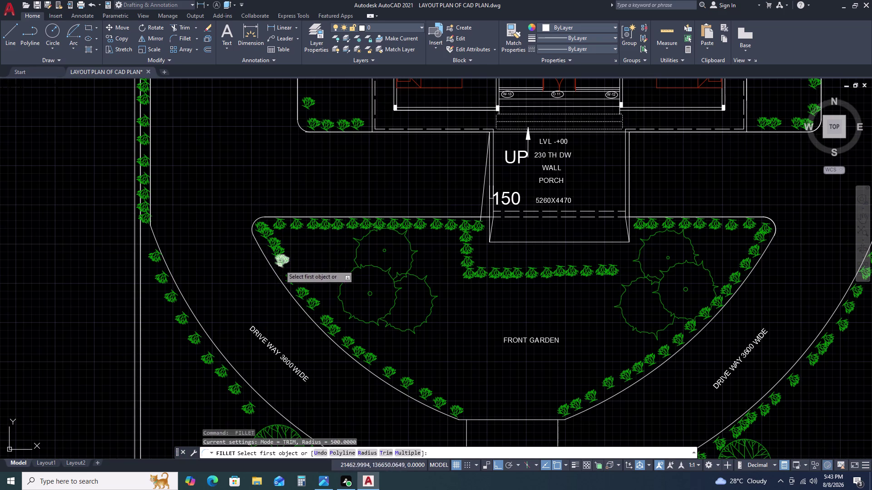
click(261, 247)
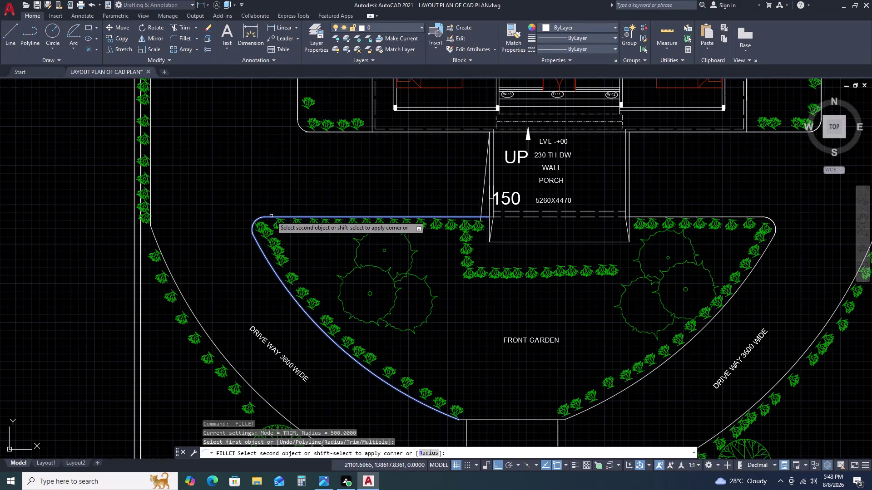
click(271, 216)
scroll(down, 3)
key(space)
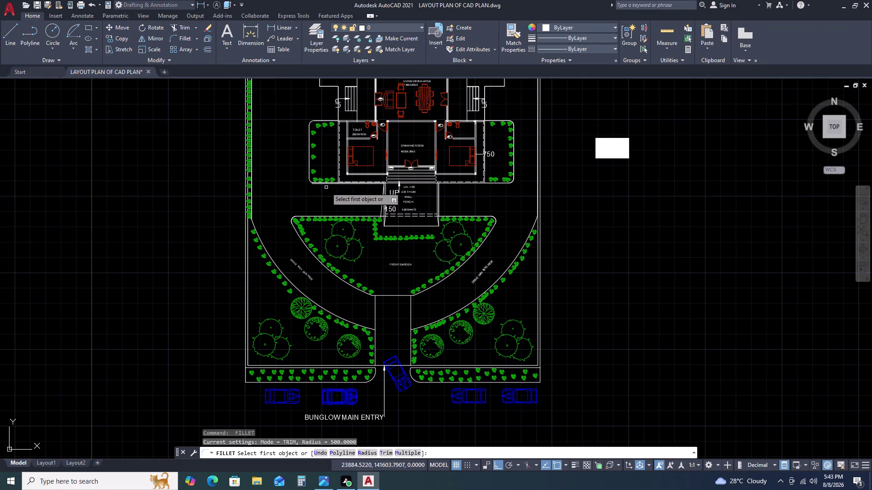
Fillet the corners of the left garden bed.
scroll(up, 3)
click(312, 177)
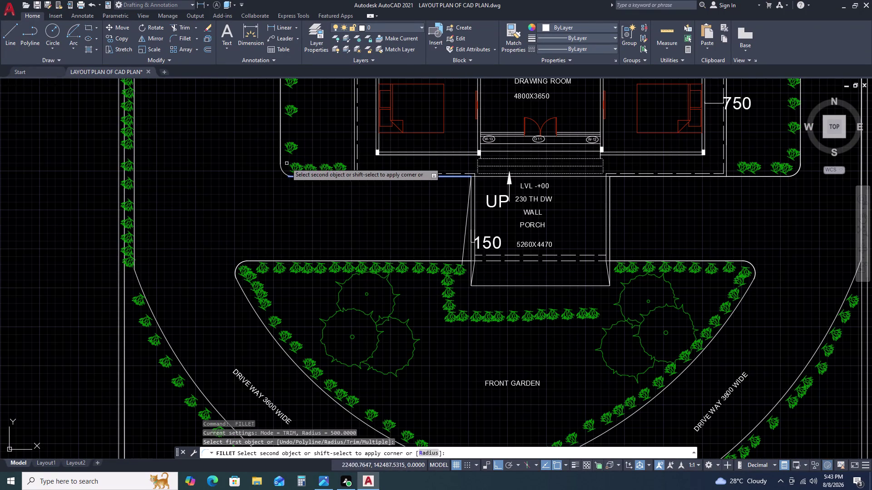
click(279, 158)
scroll(down, 3)
scroll(up, 3)
key(space)
click(300, 145)
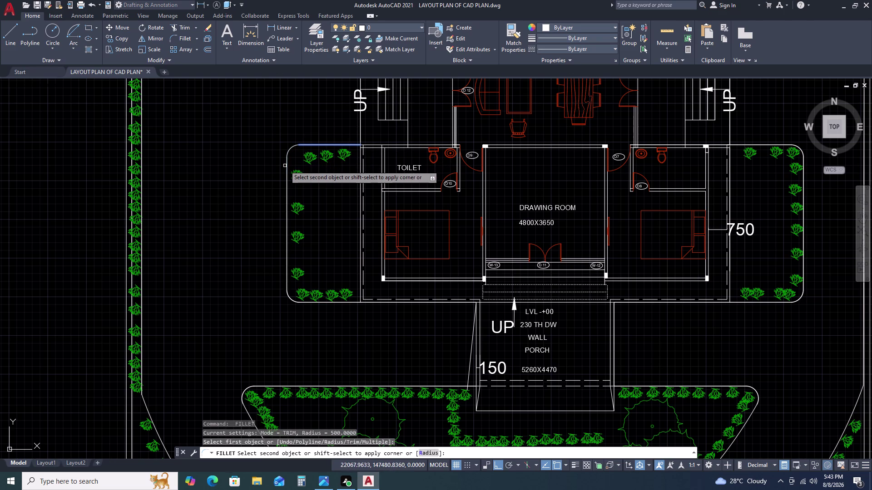
click(284, 166)
click(287, 163)
scroll(down, 3)
scroll(up, 3)
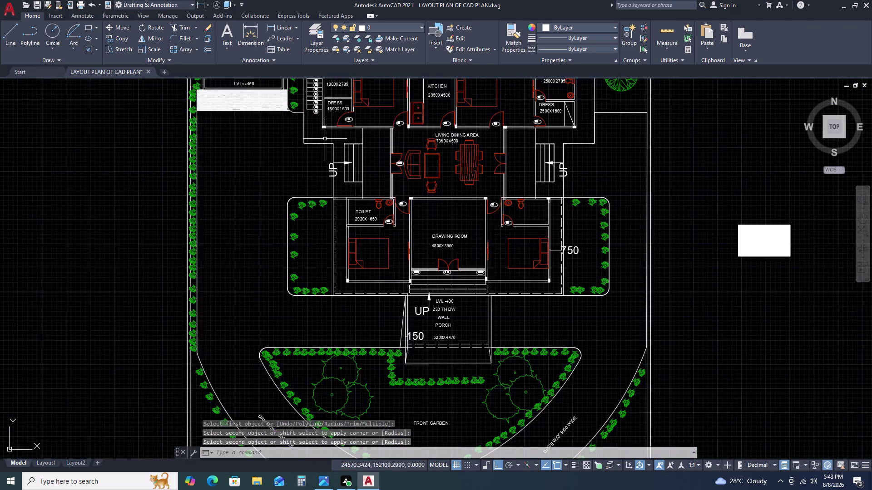
Attempt a wall-line corner join, undo it, and zoom out to the full plan.
key(space)
click(330, 147)
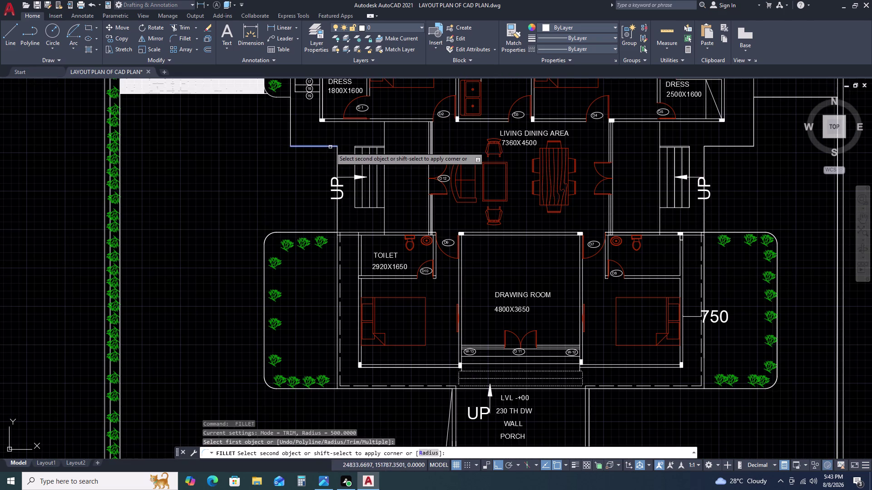
key(Escape)
key(space)
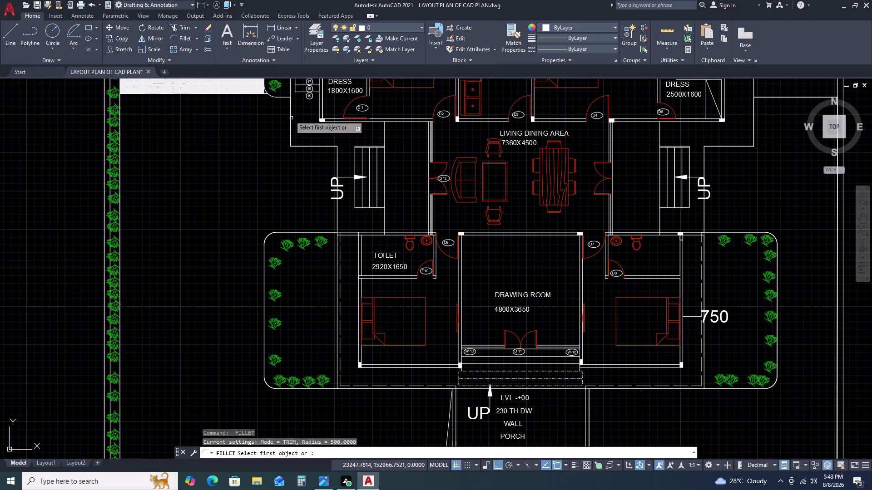
click(275, 96)
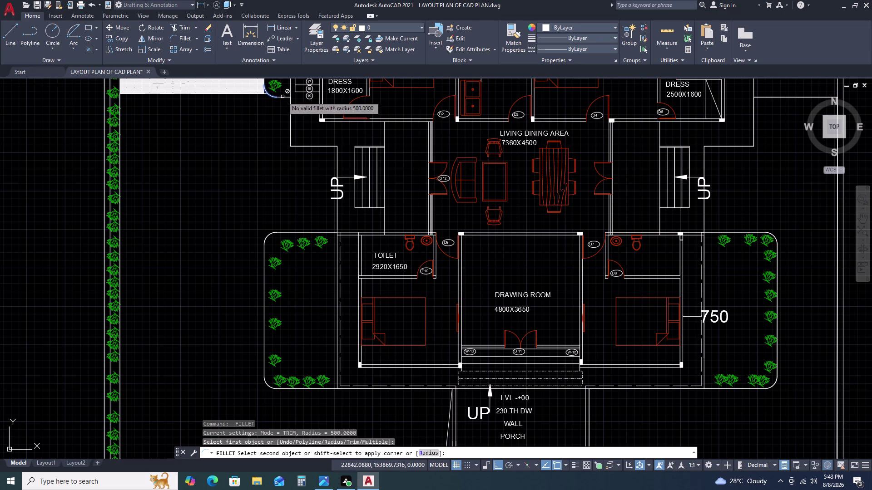
click(283, 97)
key(ctrl+z)
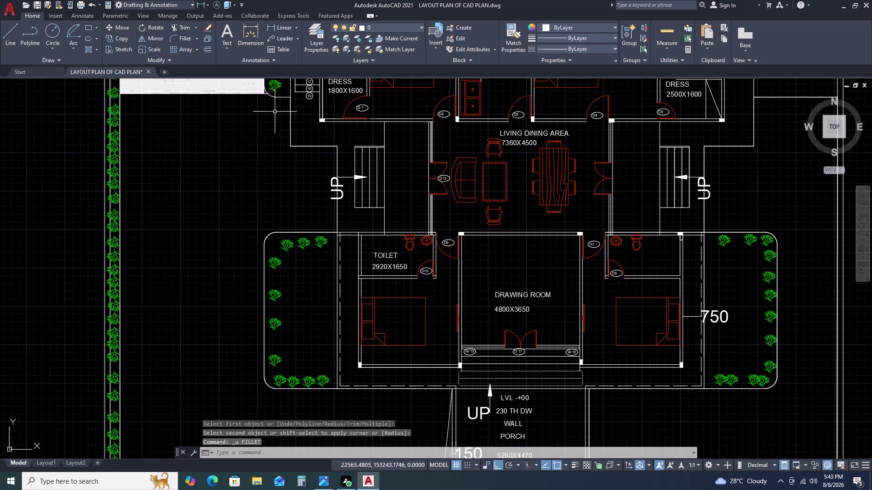
middle_drag(279, 120, 298, 214)
key(space)
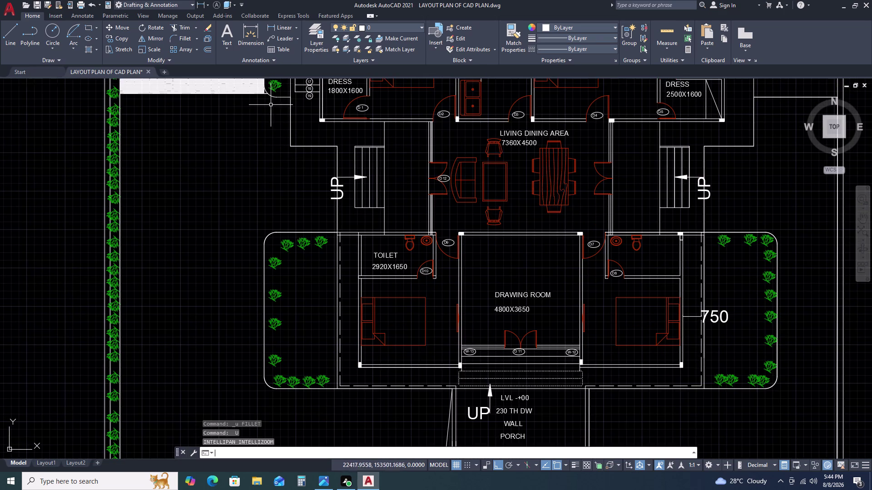
scroll(down, 3)
key(Escape)
scroll(down, 3)
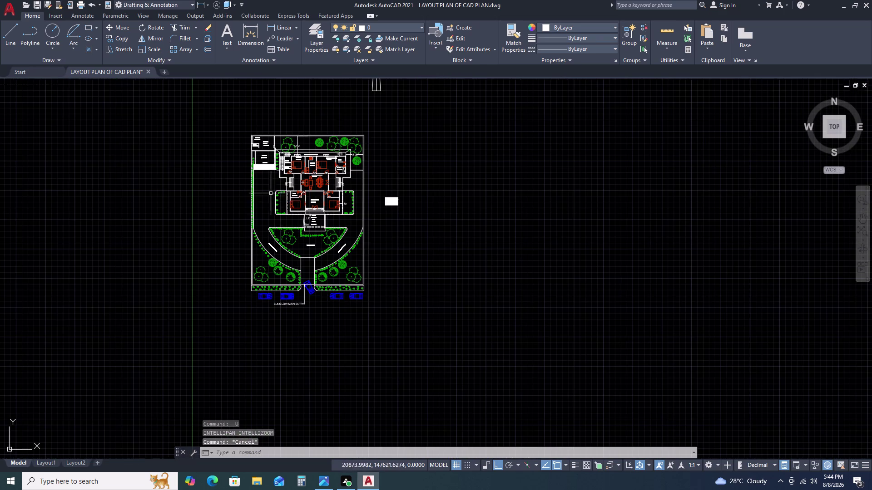
Window-select the whole site plan and copy it once to the right with CO.
click(242, 162)
click(377, 296)
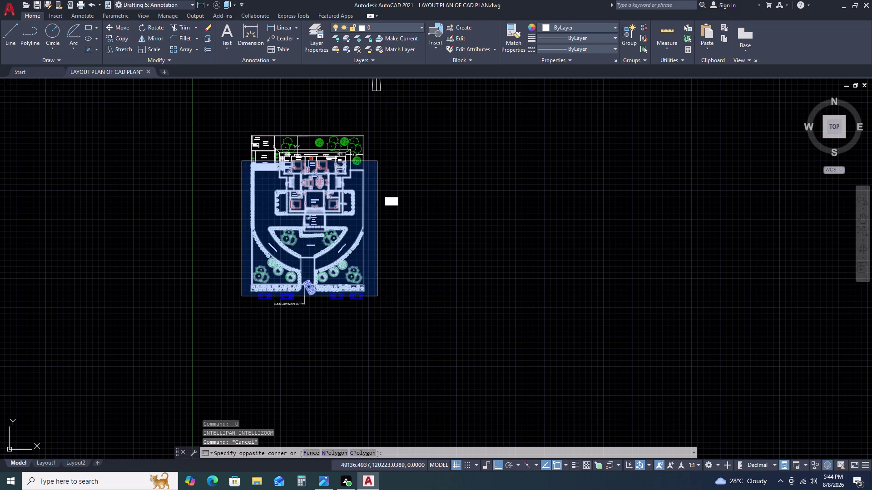
key(c)
text(O)
key(space)
click(378, 293)
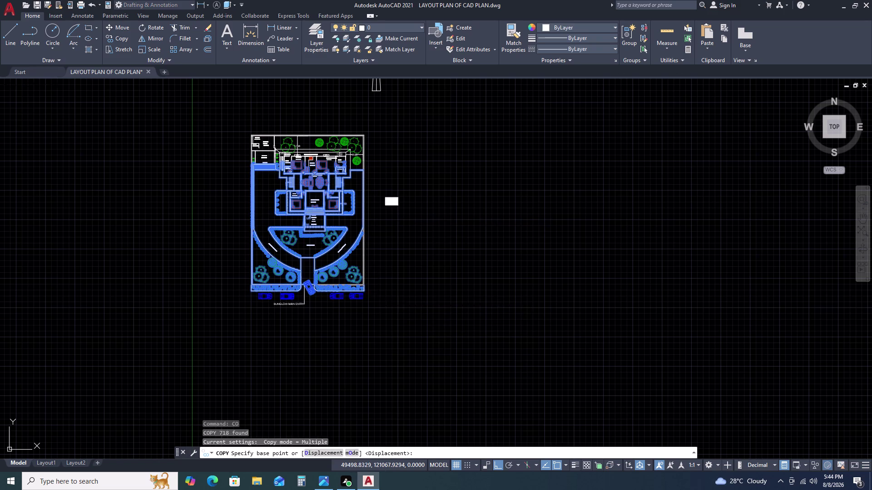
click(536, 295)
key(Escape)
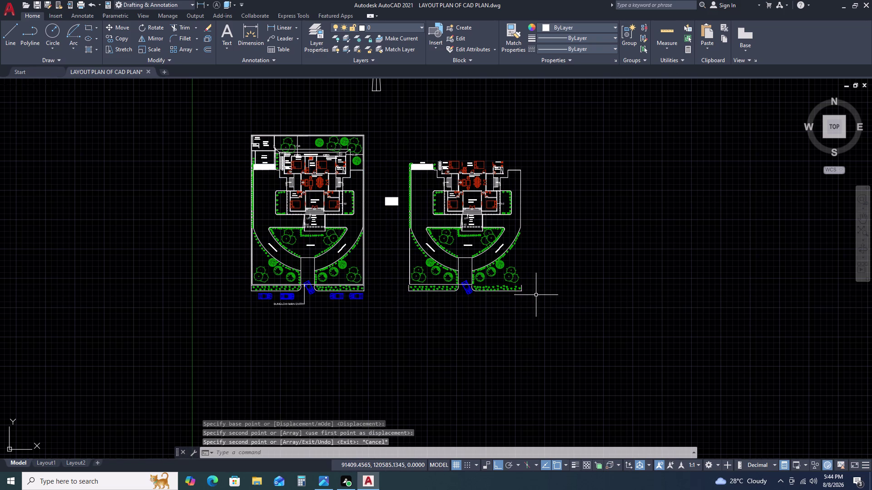
key(Escape)
key(Escape)
scroll(up, 3)
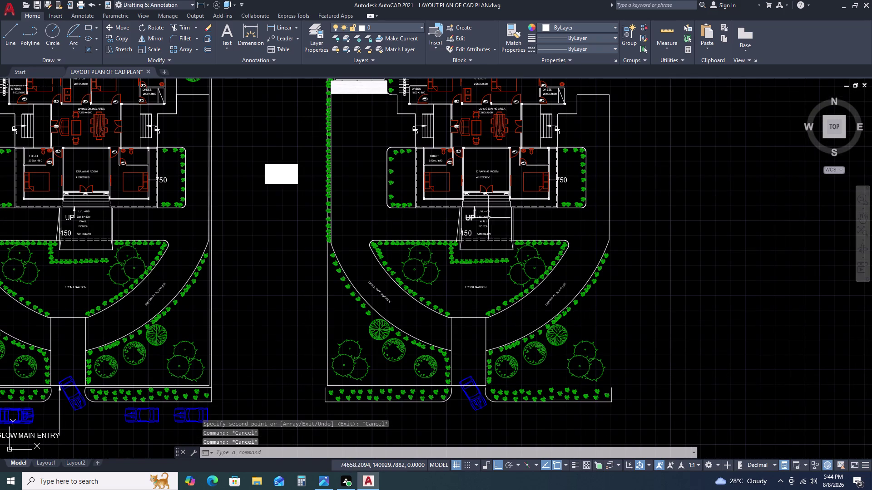
Erase the kitchen block and the rear dressing and corridor area from the copied plan.
scroll(down, 3)
scroll(up, 3)
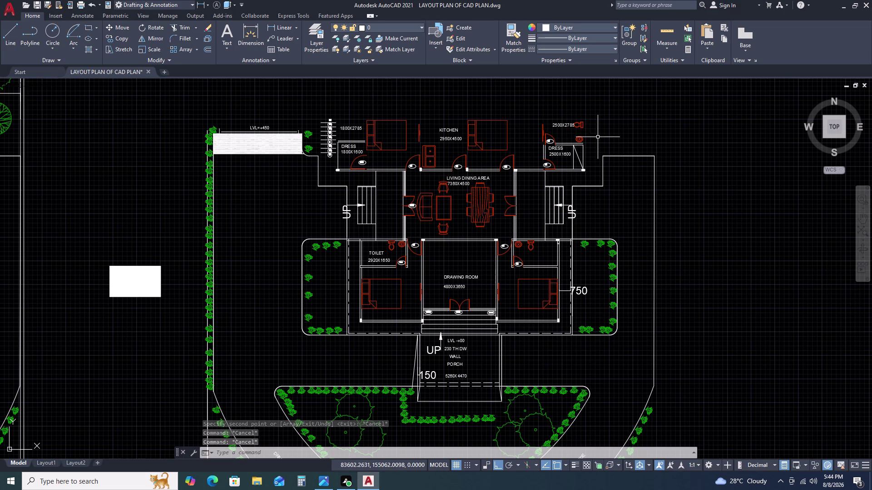
click(598, 137)
click(321, 125)
key(Delete)
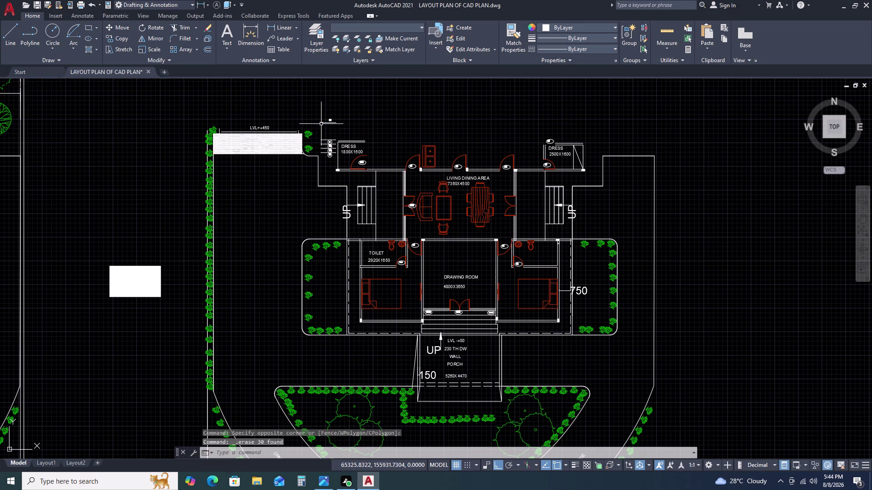
click(592, 137)
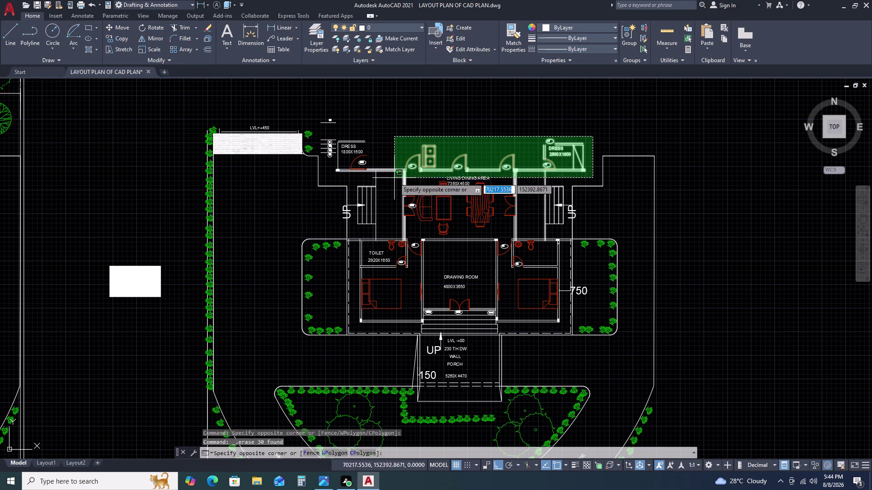
click(375, 176)
key(Delete)
Erase the dining furniture and stairs from the copy's living dining area.
click(552, 156)
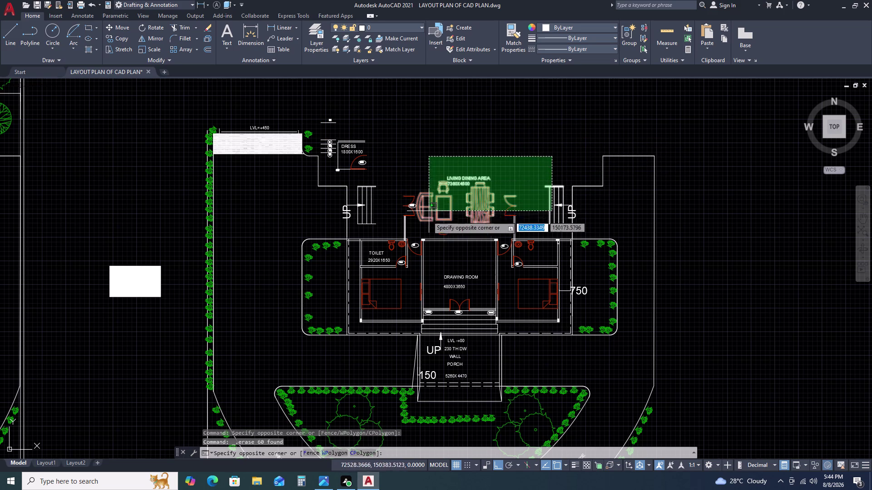
click(387, 300)
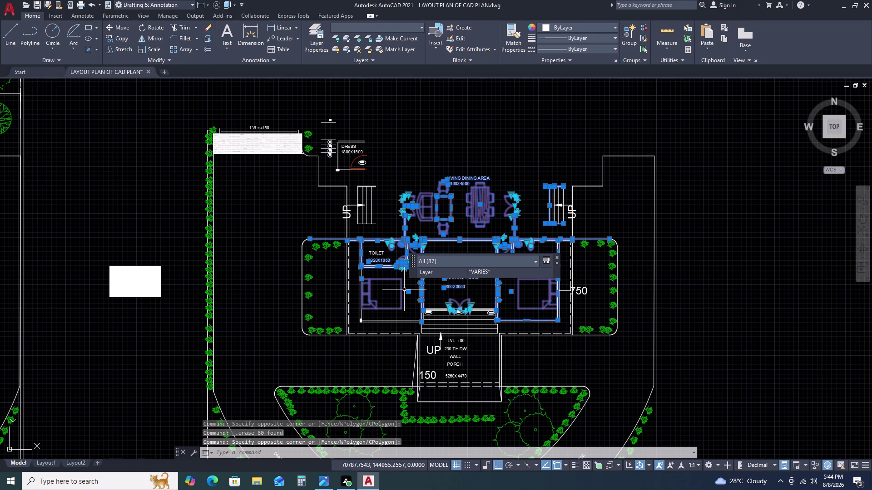
key(Escape)
click(564, 176)
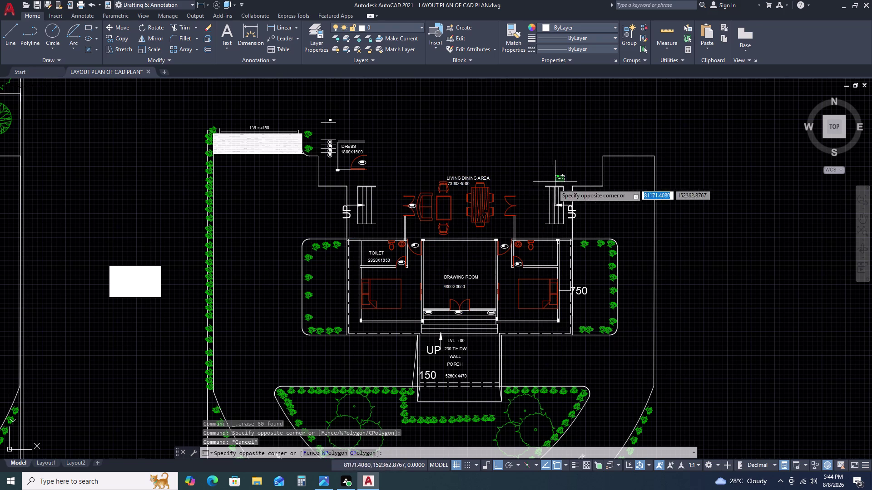
click(361, 217)
key(Delete)
Erase the left dressing room and the leftover wall lines in the copy.
scroll(down, 3)
scroll(up, 3)
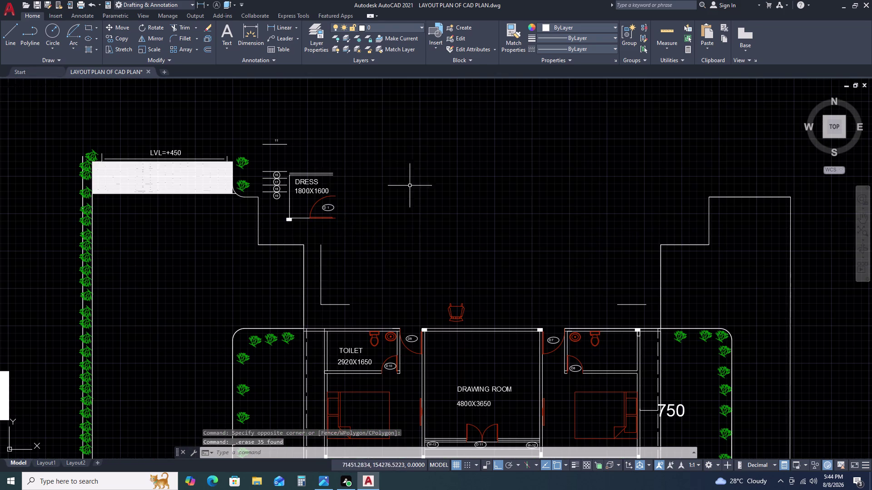
click(330, 136)
click(274, 214)
key(Delete)
drag(344, 241, 345, 240)
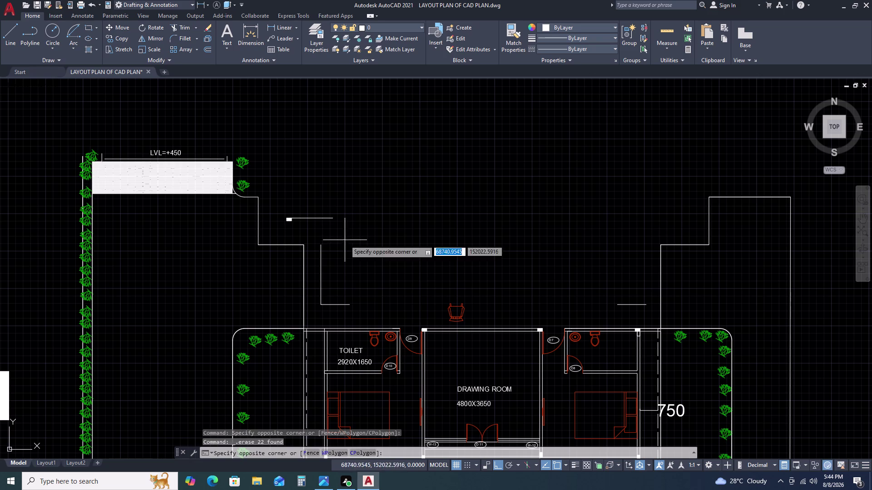
drag(344, 241, 344, 245)
click(321, 310)
key(Delete)
click(335, 199)
click(314, 299)
key(Delete)
Erase the bedrooms, toilets and drawing room from the copied plan.
scroll(down, 3)
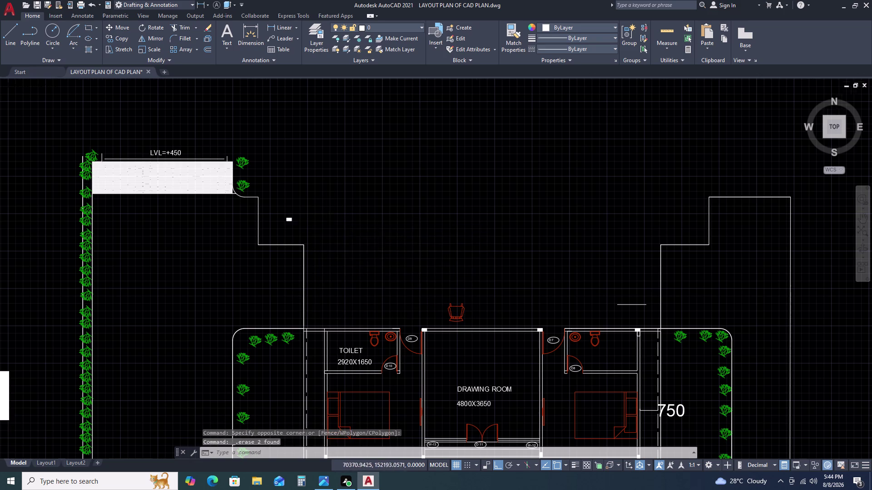
scroll(down, 3)
scroll(up, 3)
click(586, 103)
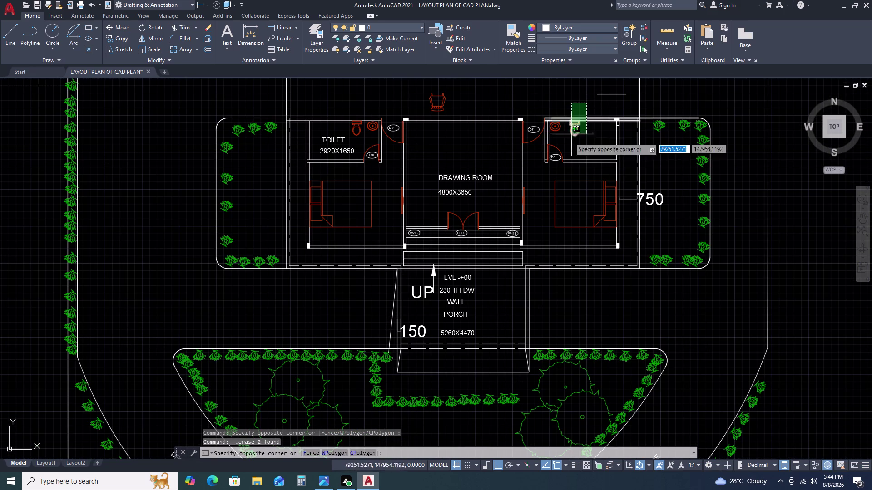
click(304, 239)
key(Delete)
scroll(down, 3)
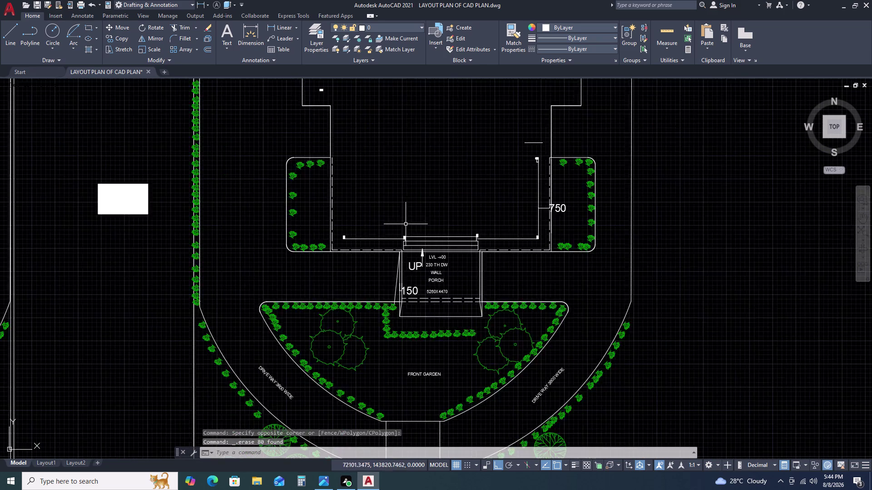
scroll(down, 3)
scroll(up, 3)
scroll(down, 3)
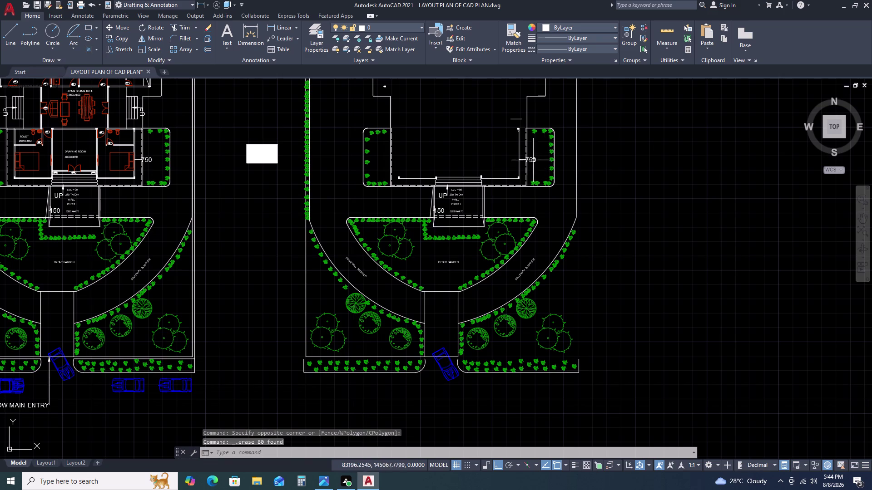
scroll(up, 3)
scroll(down, 3)
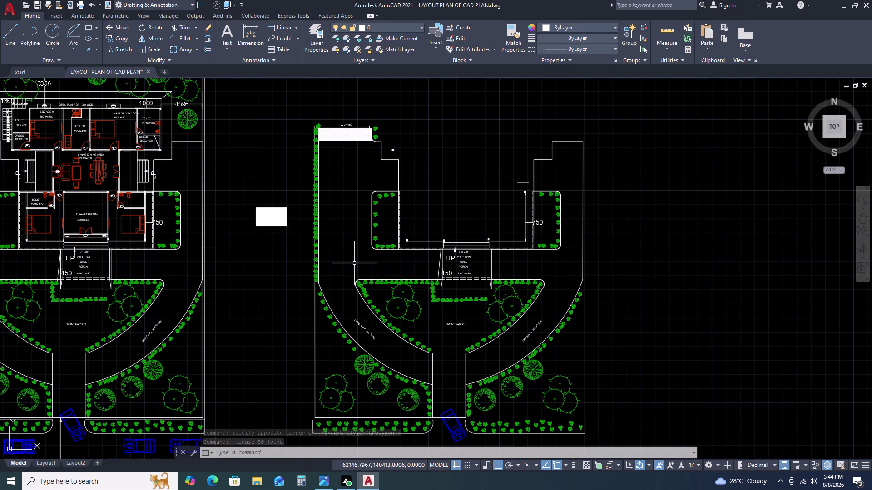
double_click(354, 263)
Delete the front garden planting, keeping the hedge plants out of the selection.
click(529, 346)
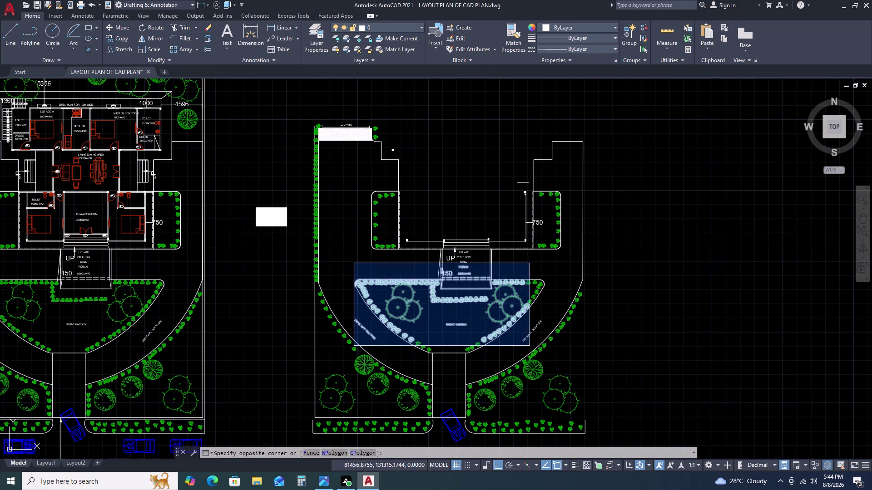
scroll(up, 3)
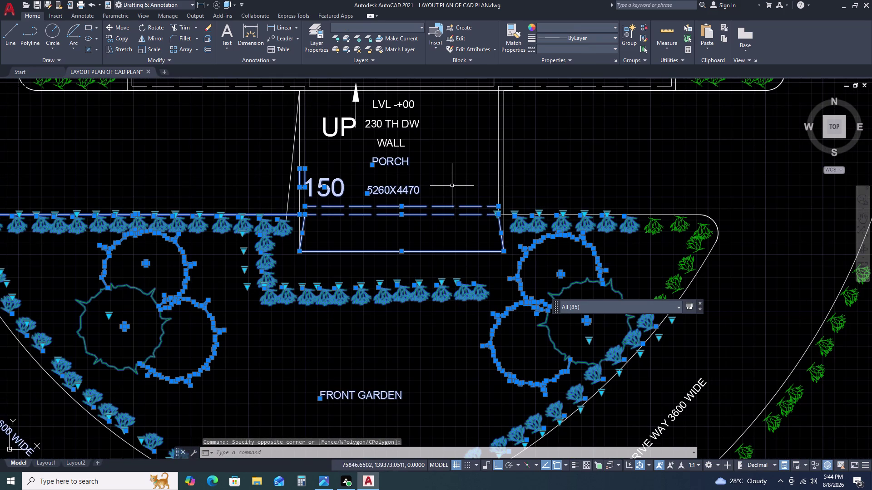
scroll(down, 3)
scroll(up, 3)
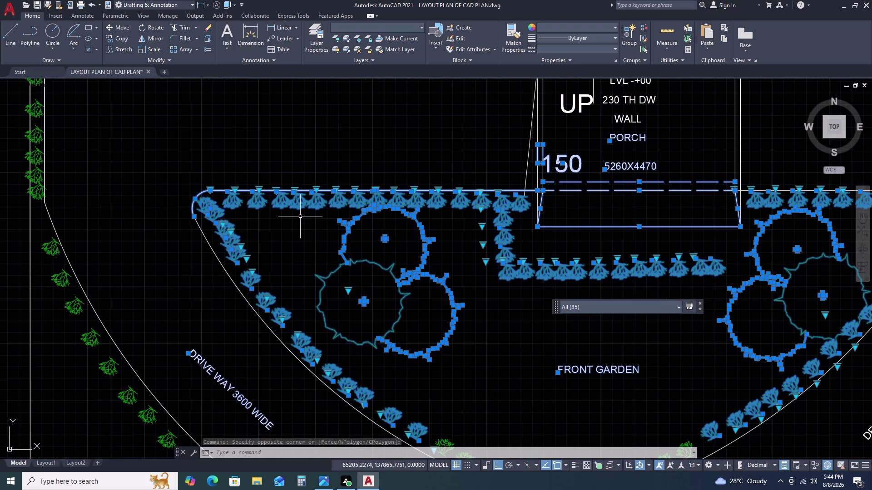
scroll(up, 3)
click(316, 210)
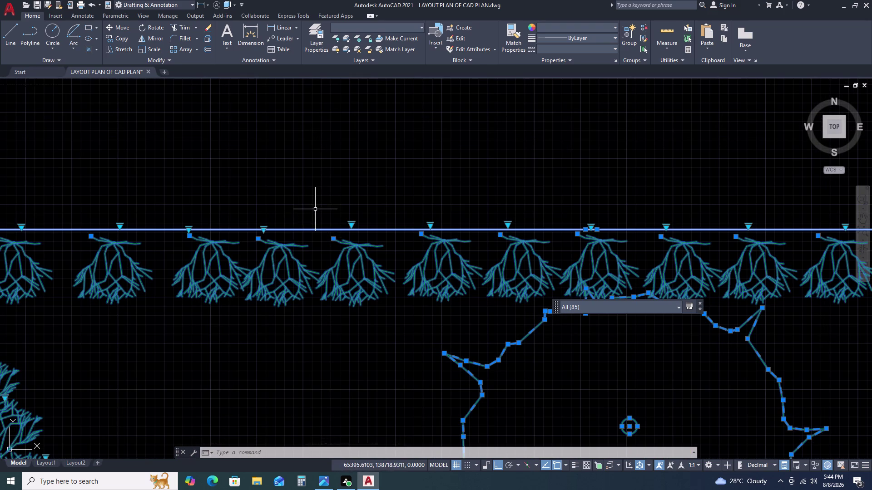
click(292, 242)
scroll(down, 3)
scroll(up, 3)
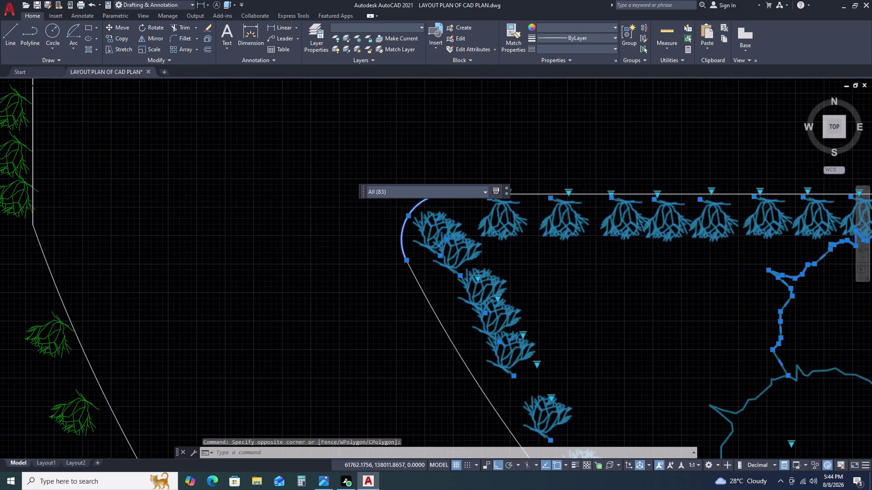
scroll(up, 3)
drag(537, 252, 528, 249)
click(505, 233)
scroll(down, 3)
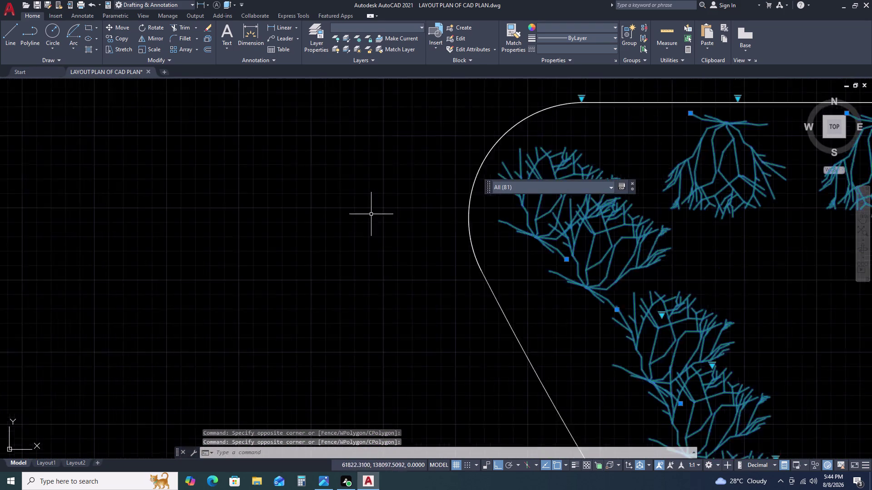
scroll(down, 3)
scroll(down, 3)
scroll(up, 3)
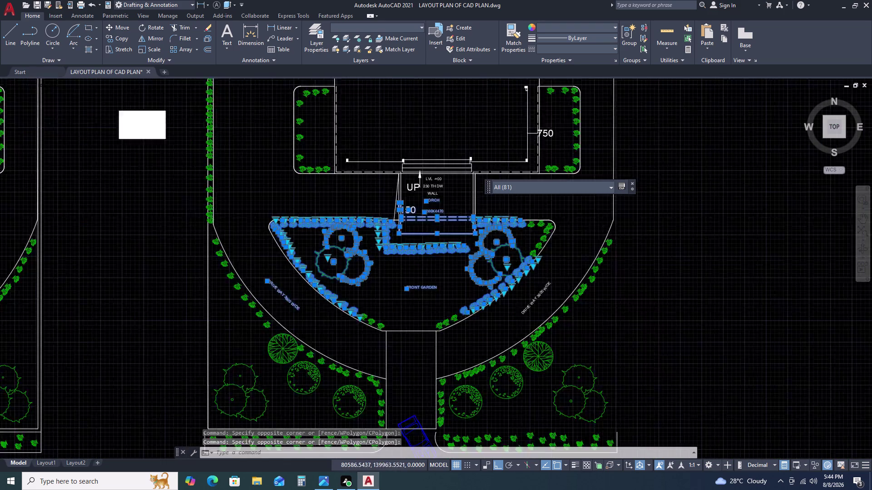
scroll(up, 3)
key(Delete)
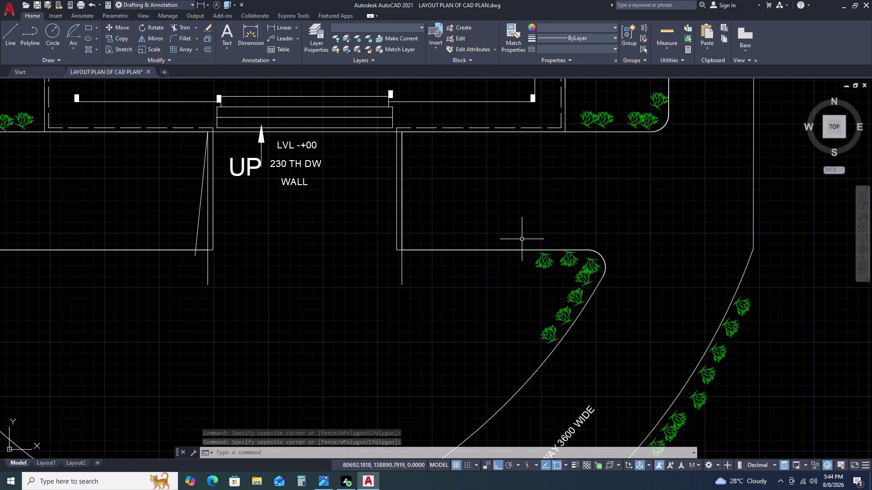
scroll(down, 3)
middle_drag(446, 340, 432, 257)
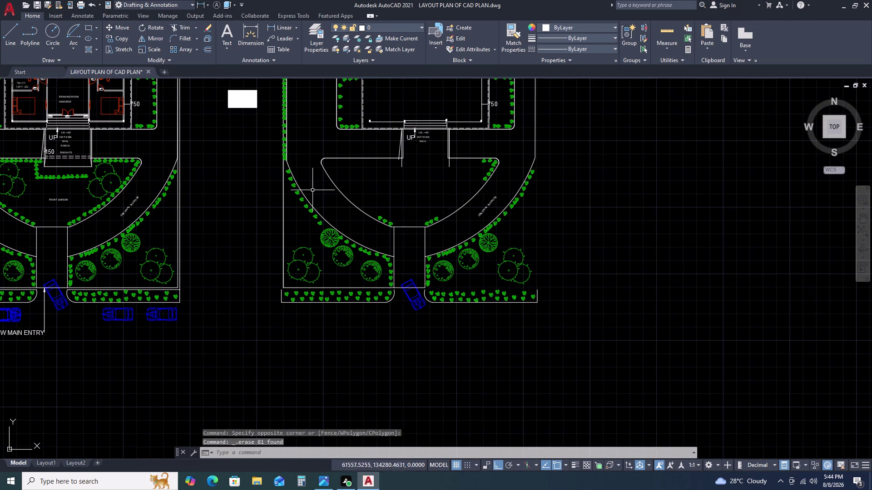
click(267, 163)
Select the next planting patch, excluding the bed's straight and curved edges and some shrubs.
click(407, 327)
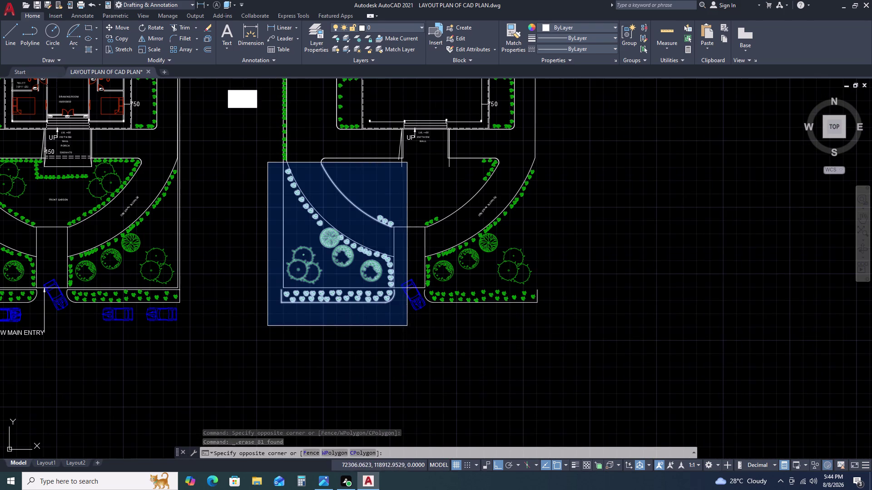
scroll(up, 3)
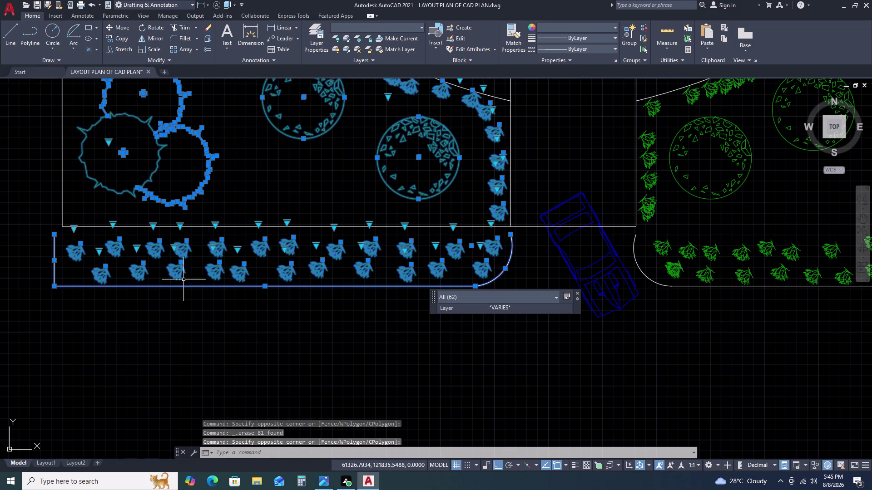
drag(250, 257, 247, 264)
click(195, 306)
click(54, 260)
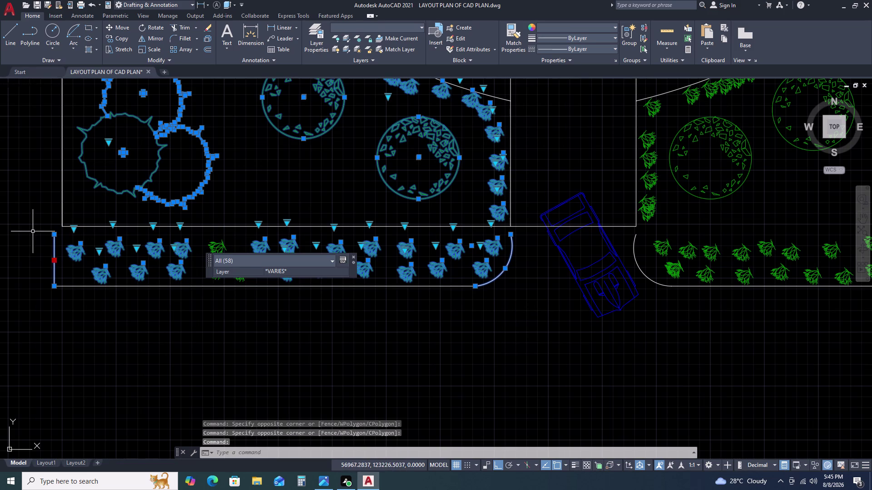
click(33, 232)
click(80, 280)
drag(70, 283, 66, 280)
click(46, 242)
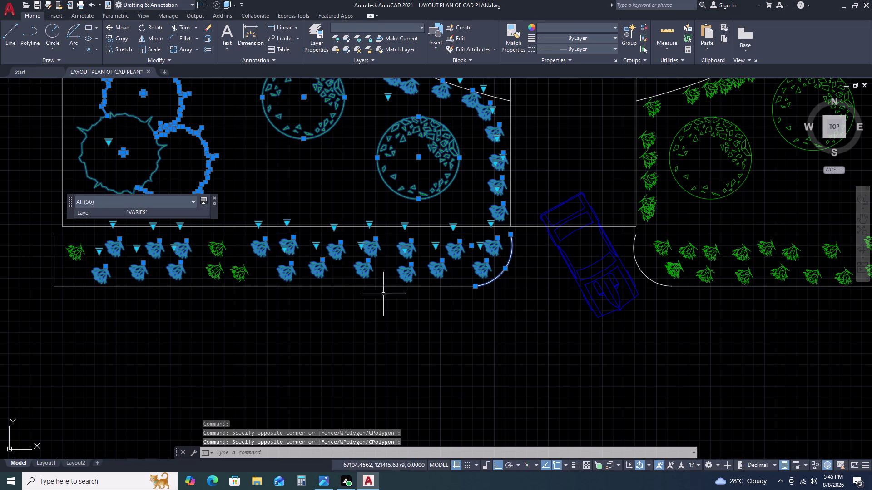
drag(518, 280, 509, 263)
click(503, 248)
scroll(down, 3)
Deselect the curved bed edge and delete the selected flowers and trees.
middle_drag(477, 286, 353, 313)
middle_click(351, 314)
click(352, 138)
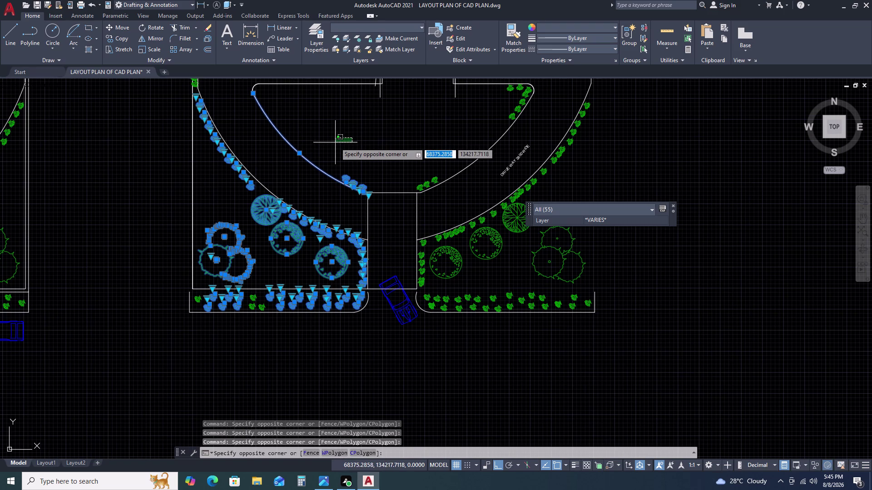
click(314, 144)
click(291, 167)
click(306, 144)
double_click(322, 136)
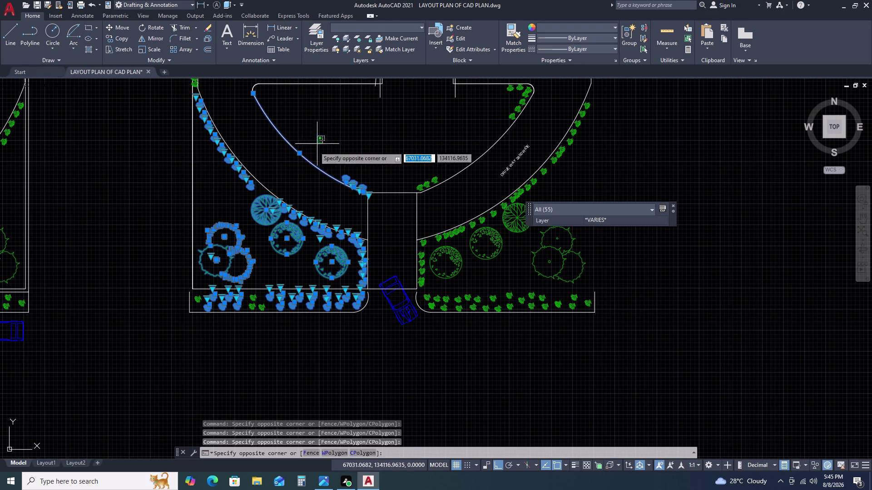
click(301, 167)
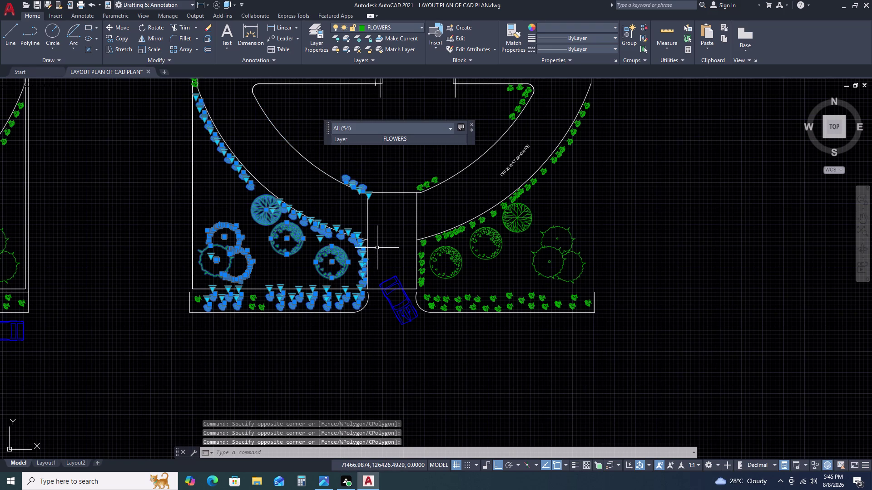
key(Delete)
Delete the leftover small shrubs in the garden bed.
scroll(down, 3)
scroll(up, 3)
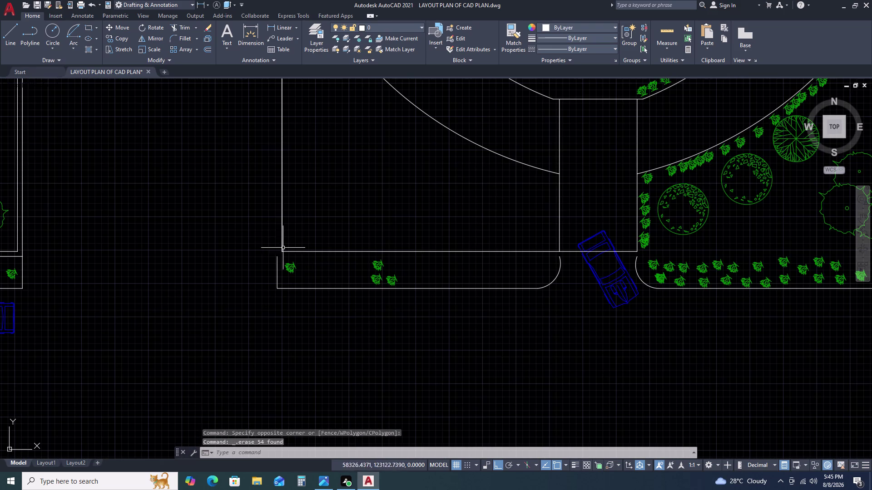
click(430, 265)
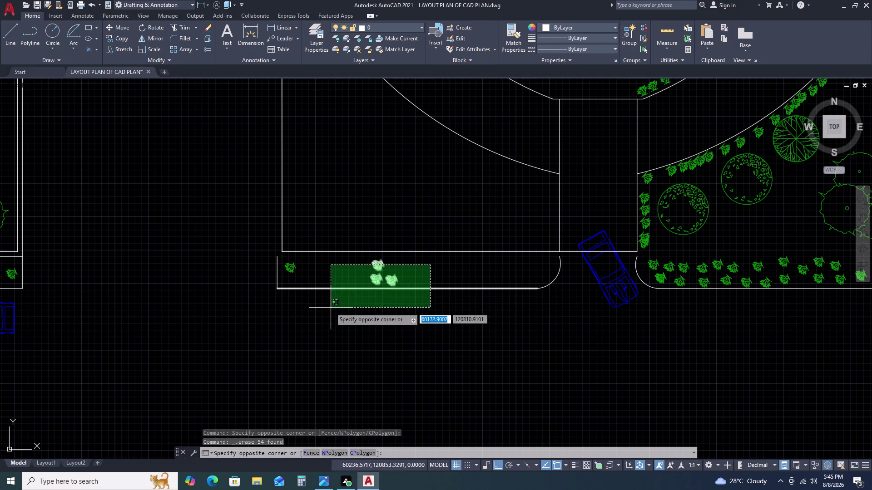
click(329, 308)
key(Delete)
scroll(down, 3)
scroll(up, 3)
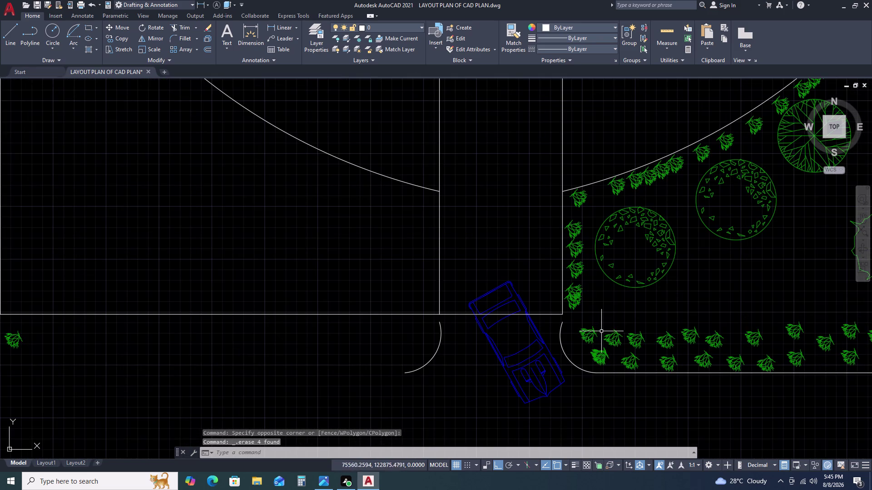
Delete the right-hand garden planting while keeping the bed border.
middle_drag(512, 319, 295, 286)
scroll(down, 3)
scroll(up, 3)
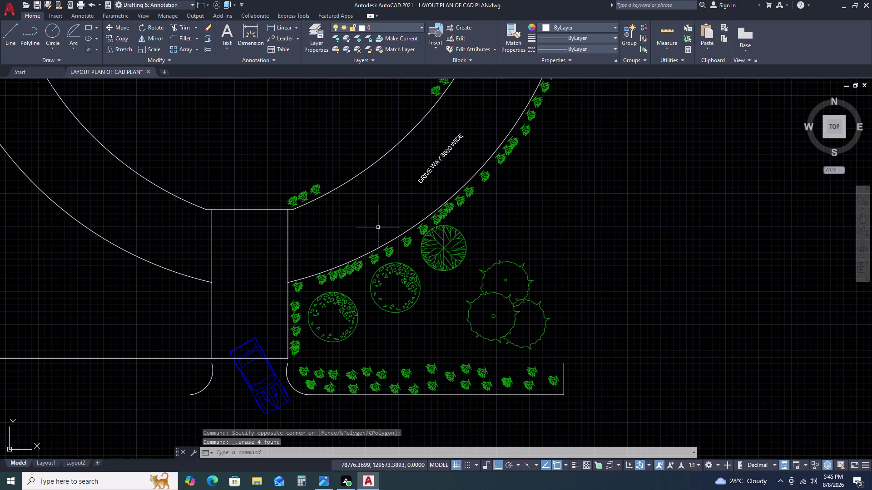
click(282, 150)
scroll(down, 3)
click(628, 426)
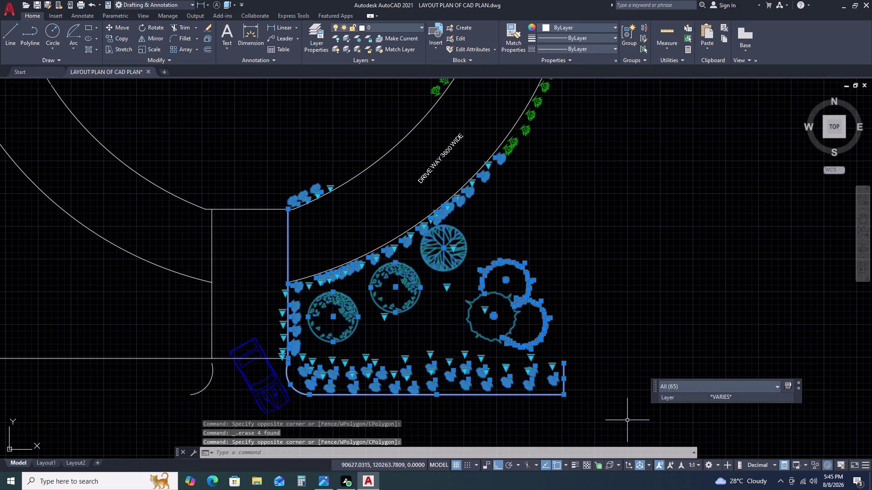
click(318, 223)
click(271, 243)
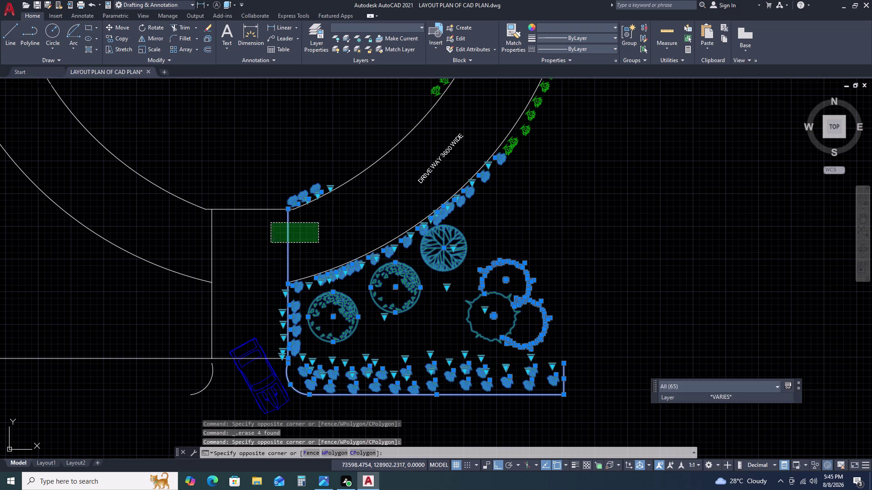
key(Delete)
scroll(down, 3)
scroll(up, 3)
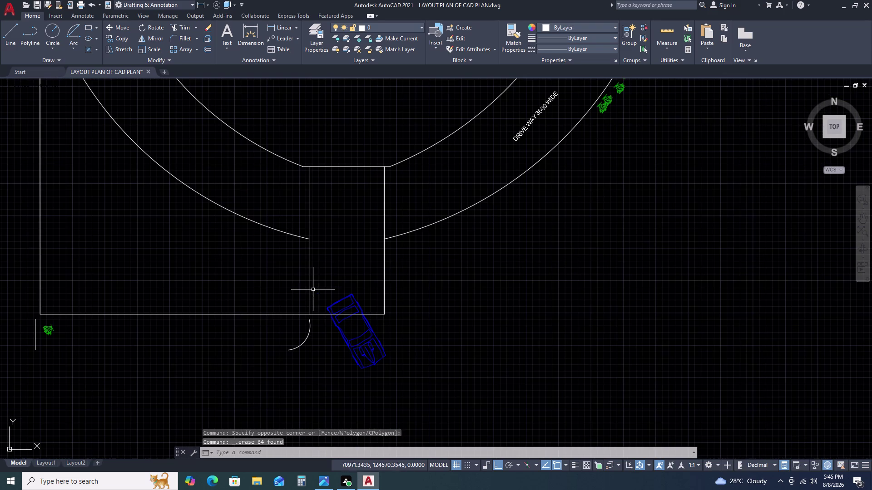
Delete the parked car block and one more nearby object.
drag(317, 269, 318, 286)
click(402, 377)
key(Delete)
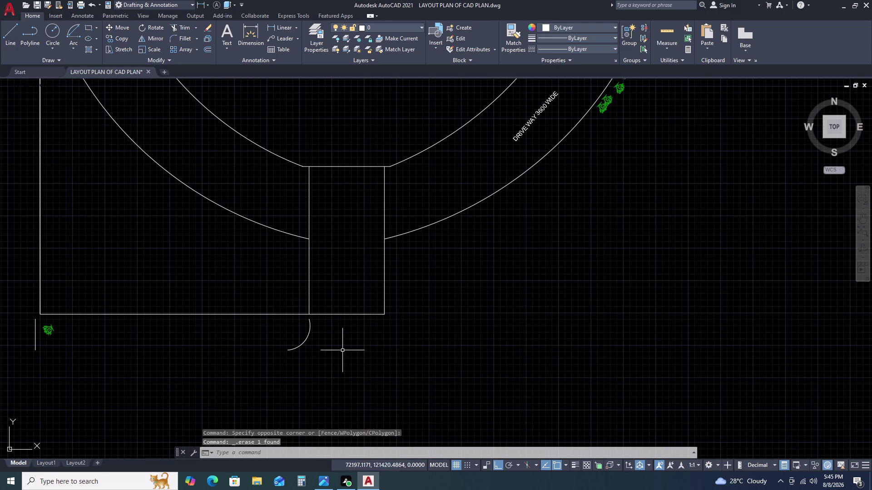
click(343, 335)
click(264, 328)
key(Delete)
scroll(down, 3)
scroll(up, 3)
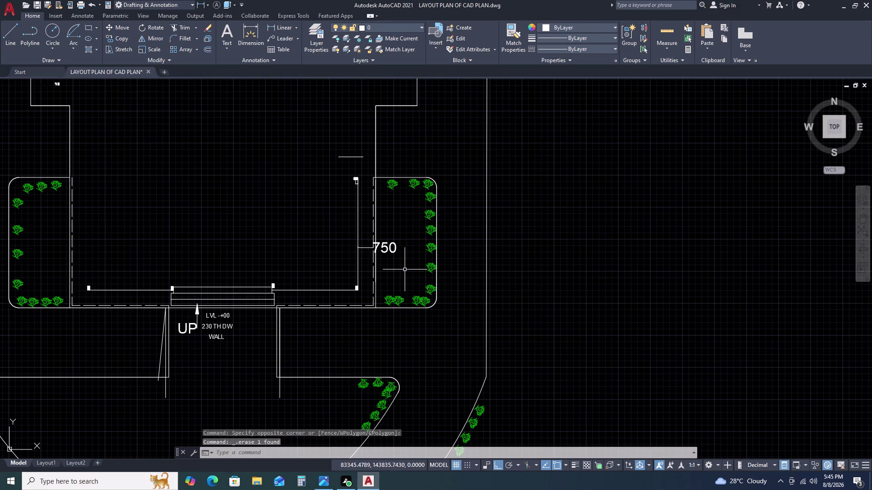
Window-select the planters beside the entrance steps and deselect their outline lines.
drag(338, 147, 339, 160)
click(466, 337)
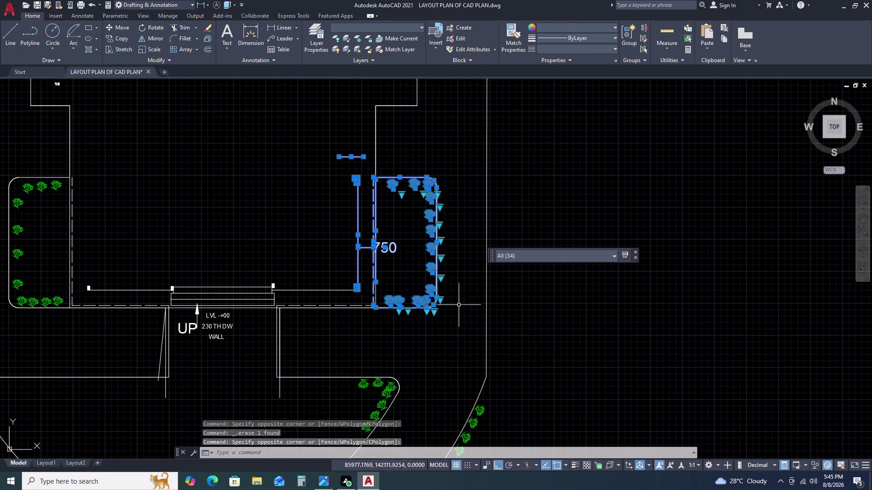
scroll(up, 3)
scroll(up, 3)
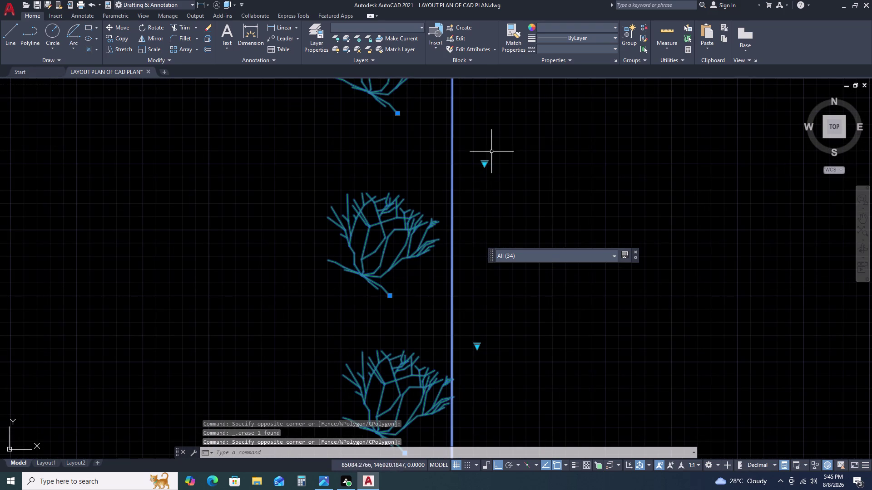
drag(485, 125, 481, 126)
click(416, 144)
scroll(down, 3)
scroll(up, 3)
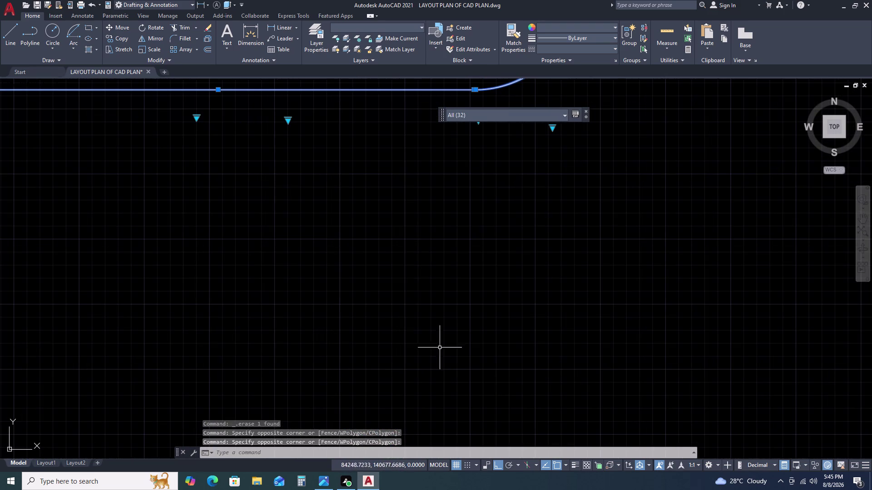
scroll(down, 3)
drag(446, 302, 428, 275)
click(413, 254)
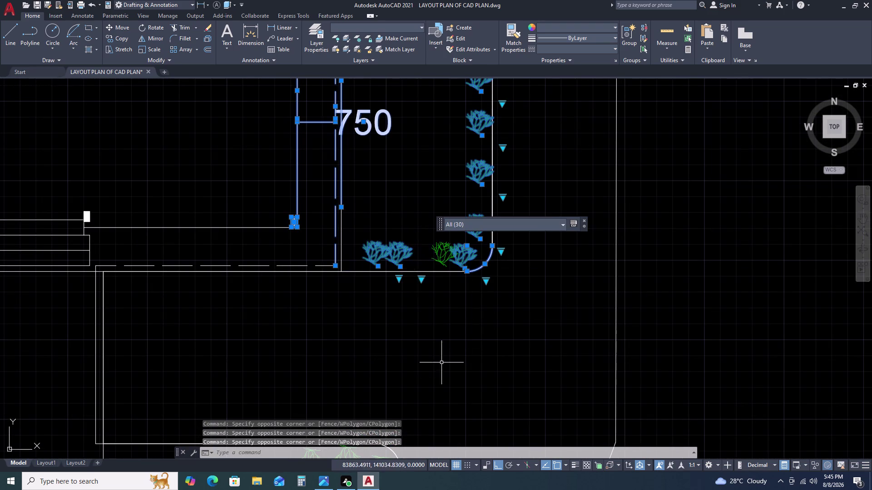
scroll(down, 3)
scroll(up, 3)
scroll(up, 3)
middle_drag(407, 404, 467, 360)
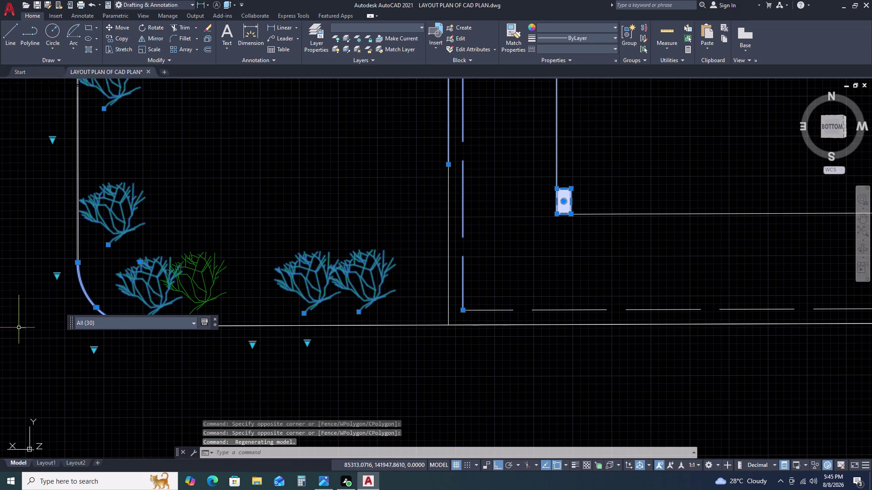
Exclude the curved planter corner and a few shrubs, then show the standard views list.
click(102, 282)
click(79, 297)
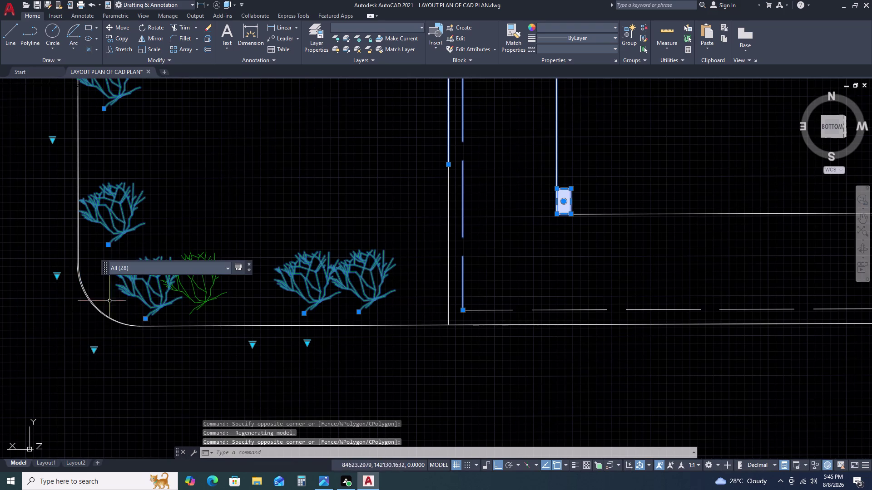
scroll(down, 3)
scroll(up, 3)
drag(383, 129, 376, 132)
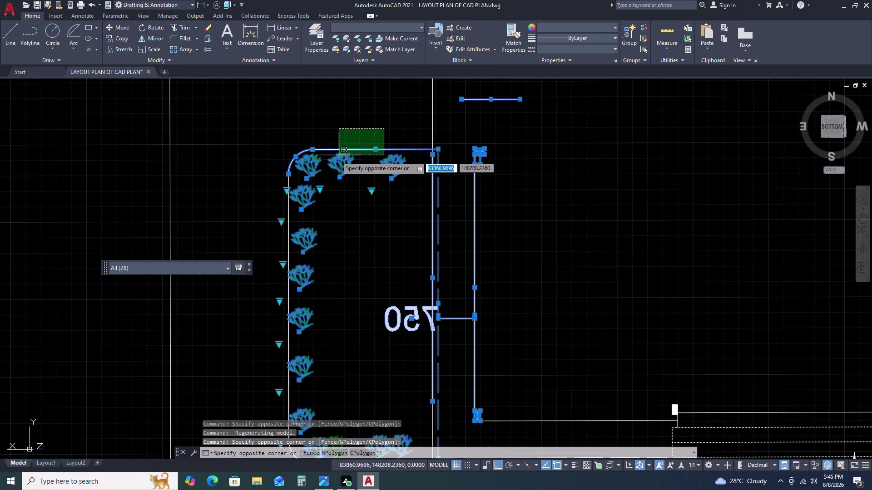
scroll(up, 3)
click(333, 159)
scroll(down, 3)
scroll(up, 3)
drag(366, 144, 351, 155)
click(305, 184)
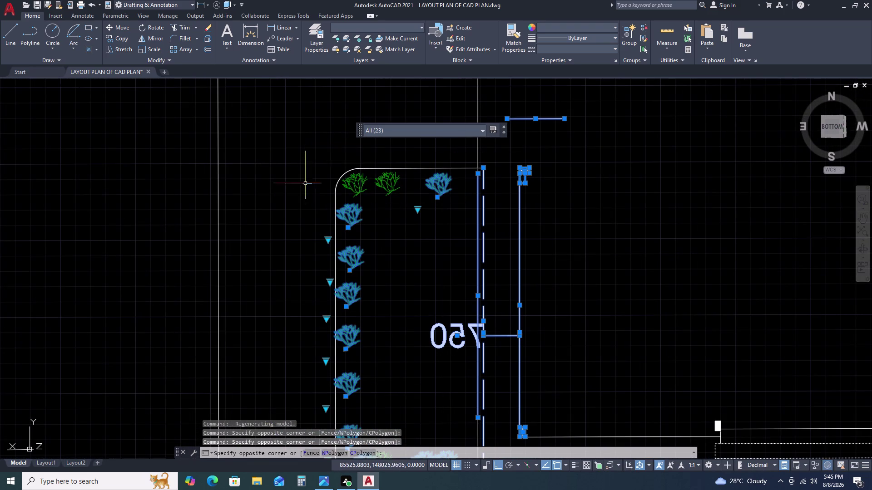
scroll(down, 3)
middle_drag(495, 203, 254, 184)
scroll(down, 3)
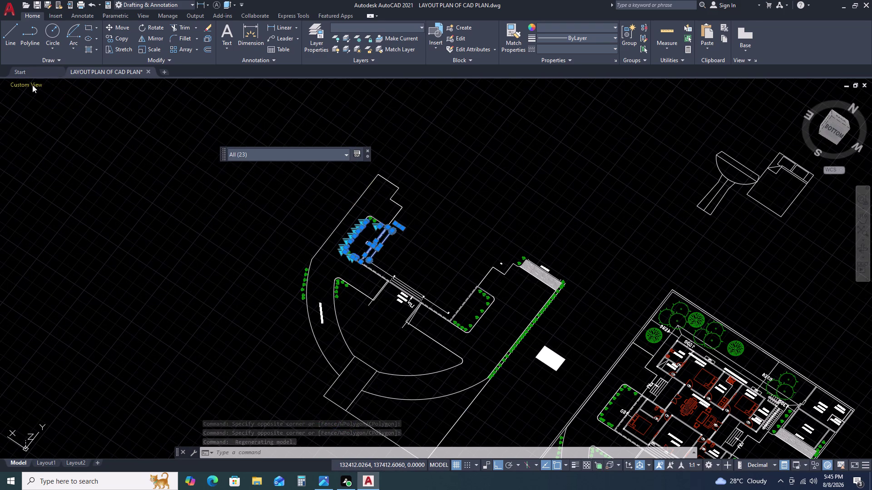
click(23, 85)
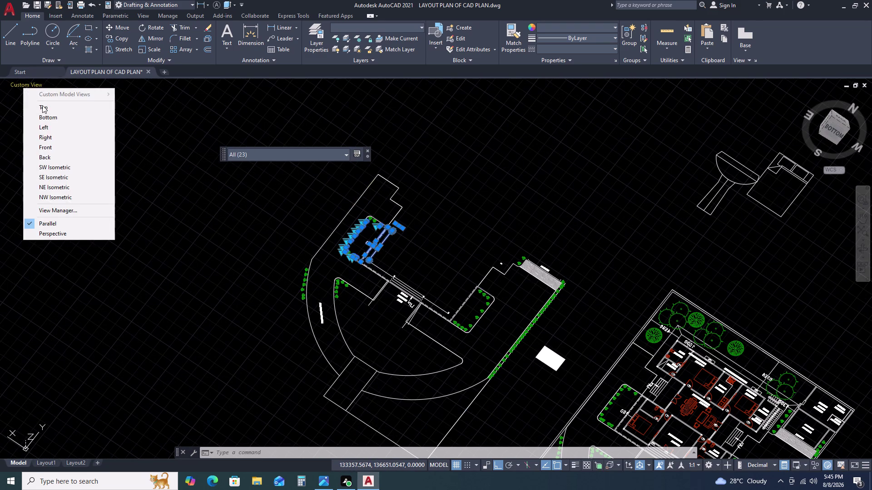
Switch to Top view and pan to the right copy's front driveway area.
click(43, 106)
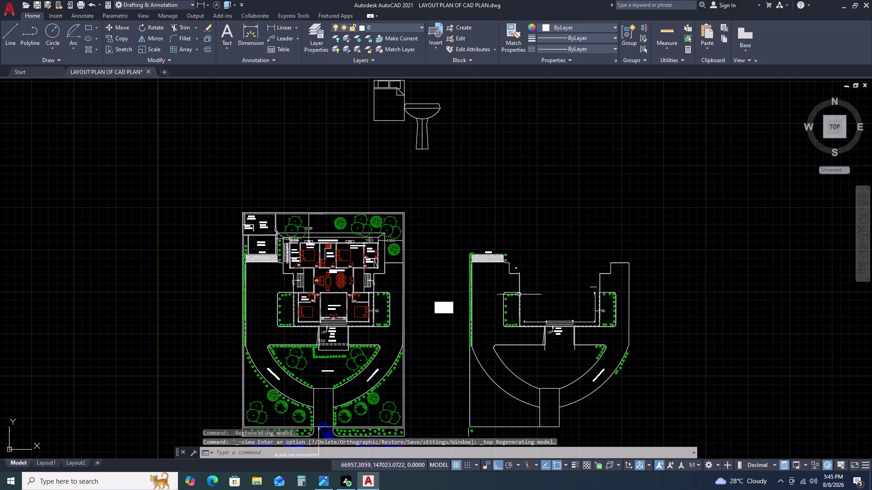
scroll(up, 3)
middle_drag(481, 274, 475, 263)
middle_drag(473, 260, 468, 246)
scroll(down, 3)
scroll(up, 3)
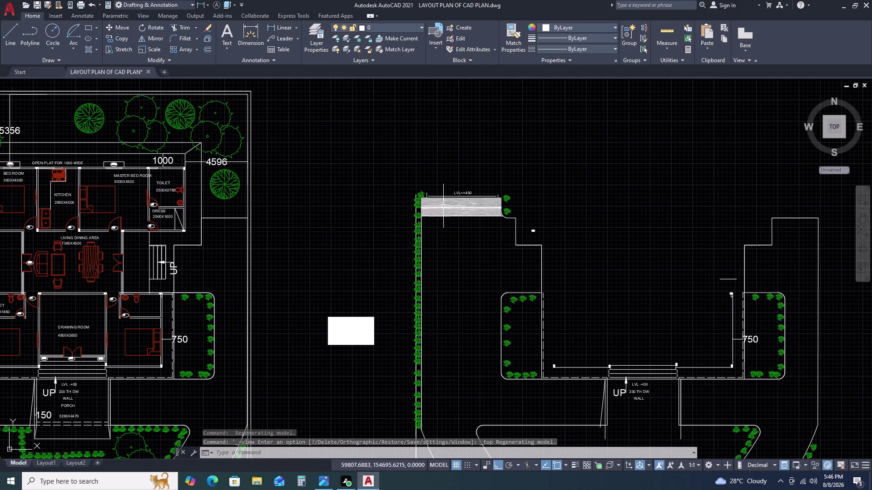
scroll(up, 3)
scroll(down, 3)
middle_drag(507, 252, 425, 158)
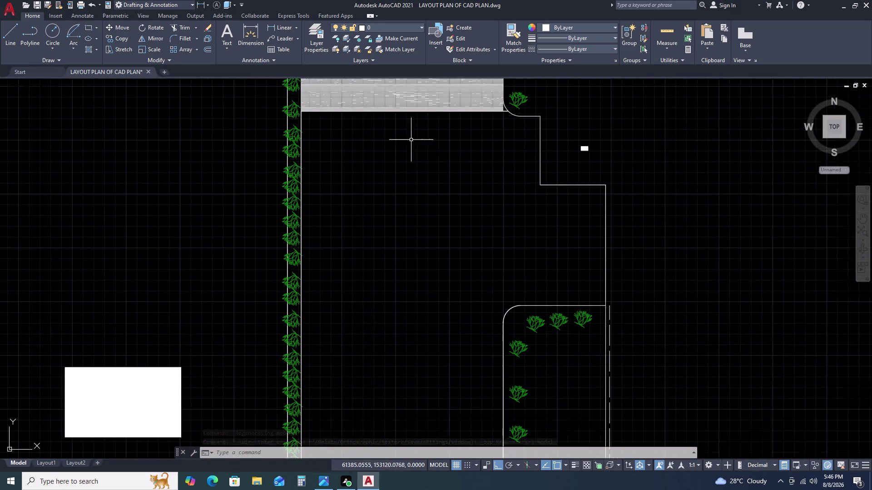
scroll(down, 3)
middle_drag(498, 340, 431, 185)
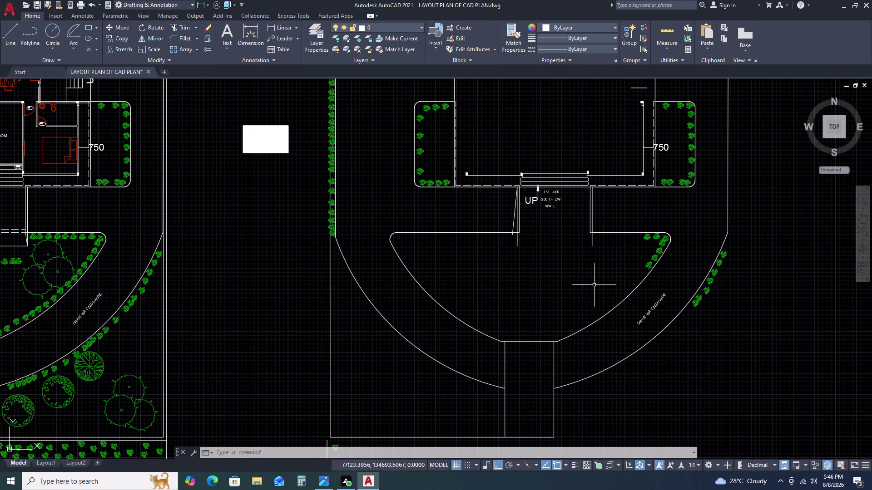
Erase the angled DRIVE WAY width label from the copied plan's garden bed.
click(648, 313)
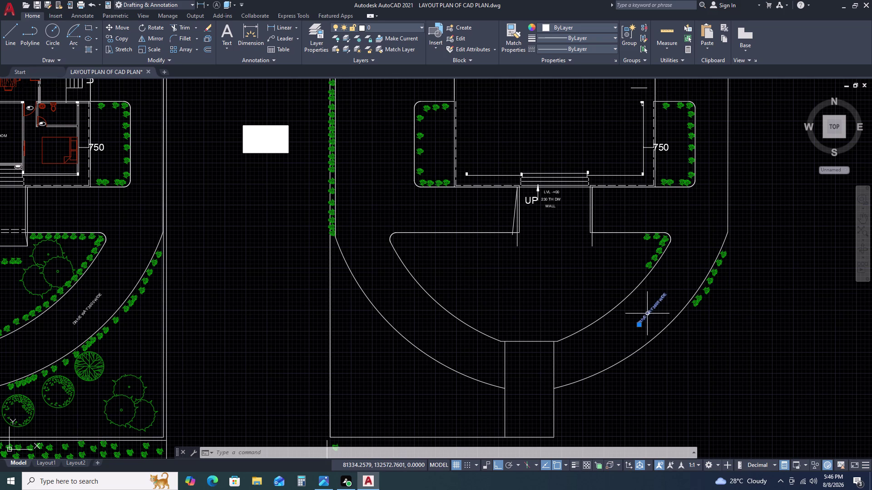
key(Delete)
scroll(up, 3)
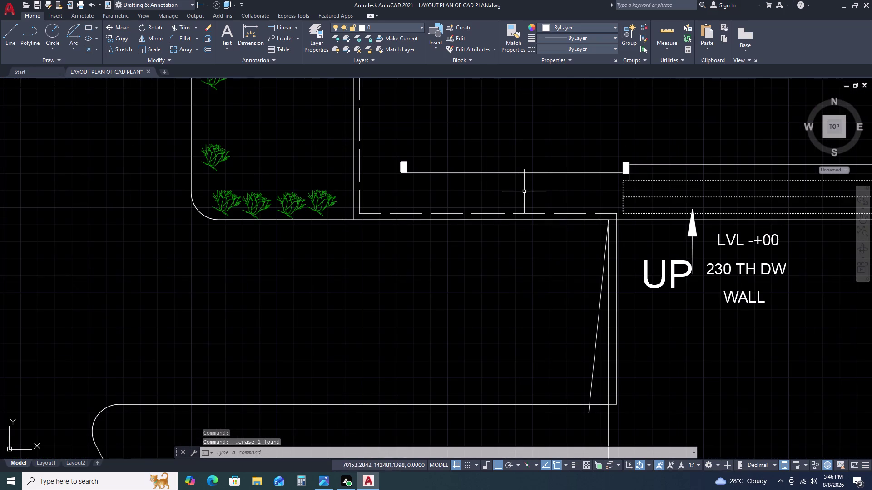
click(524, 191)
Window-select and erase the three stray lines beside the entrance steps.
middle_drag(616, 409, 564, 292)
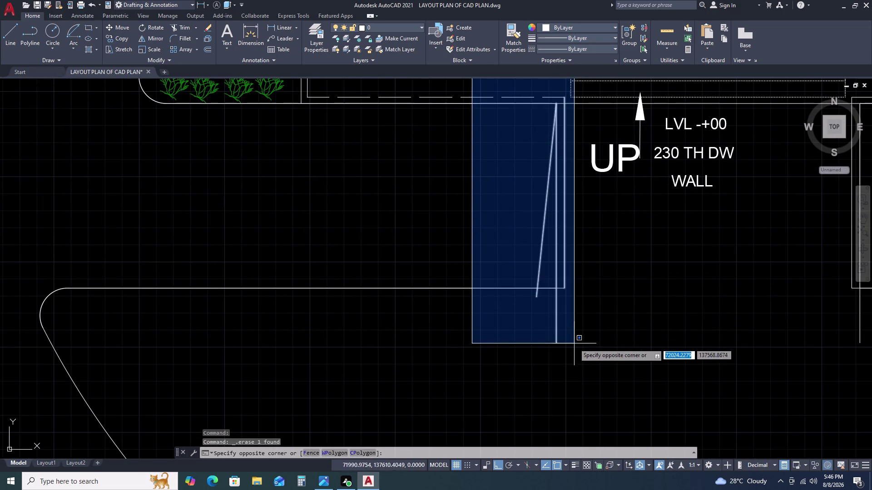
click(565, 348)
key(Delete)
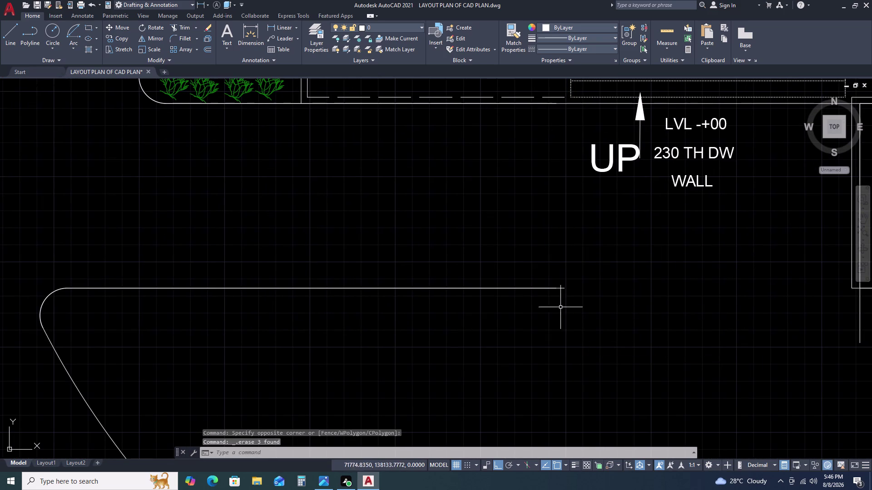
Draw a line from the garden boundary corner up to the top wall.
text(L)
key(space)
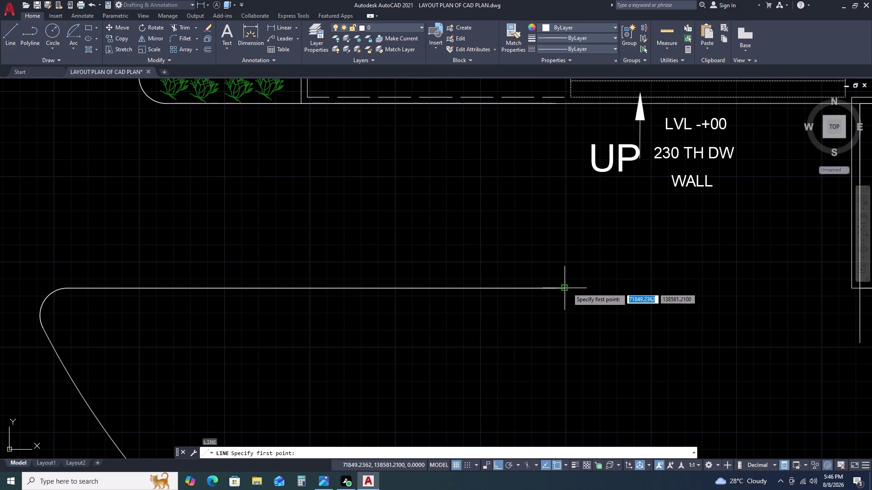
drag(567, 288, 567, 281)
double_click(562, 105)
key(Escape)
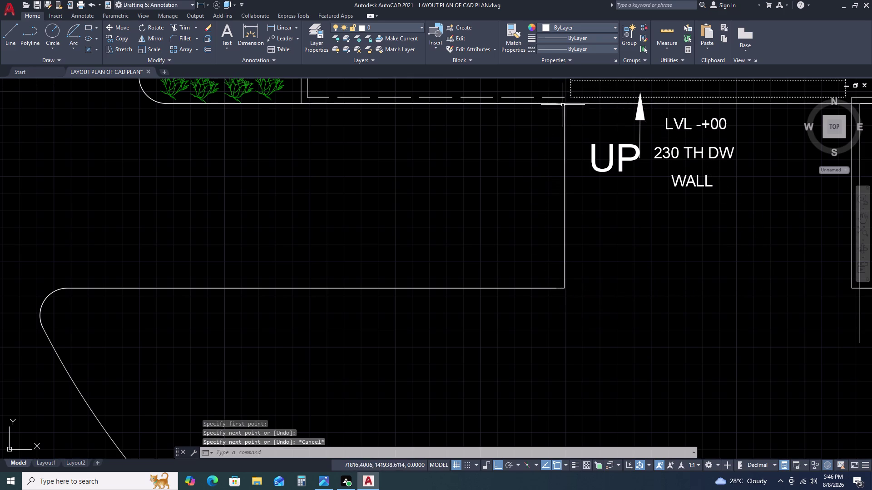
scroll(down, 3)
middle_drag(513, 137, 435, 155)
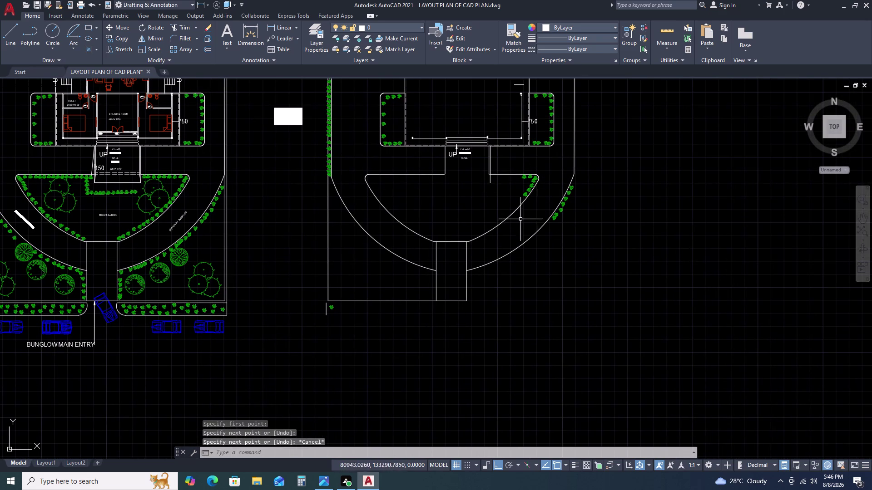
Erase all shrub blocks in the right planter bed beside the steps.
scroll(down, 3)
scroll(up, 3)
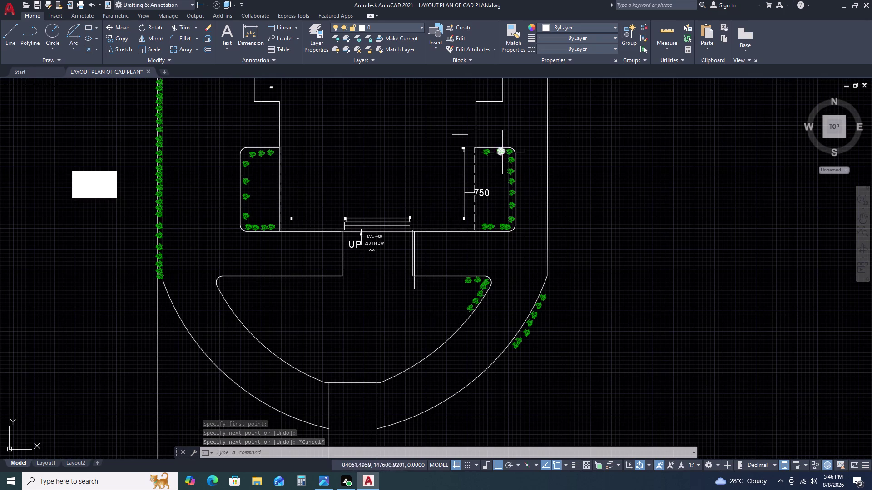
scroll(up, 3)
click(469, 145)
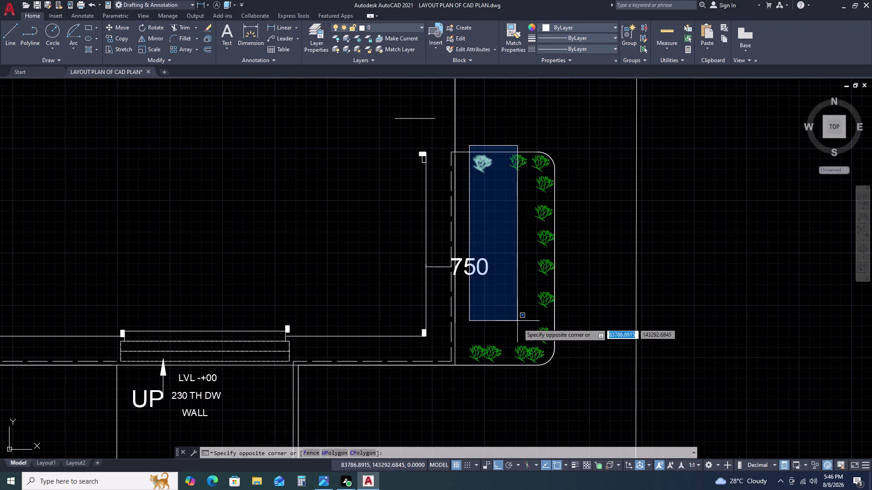
double_click(550, 362)
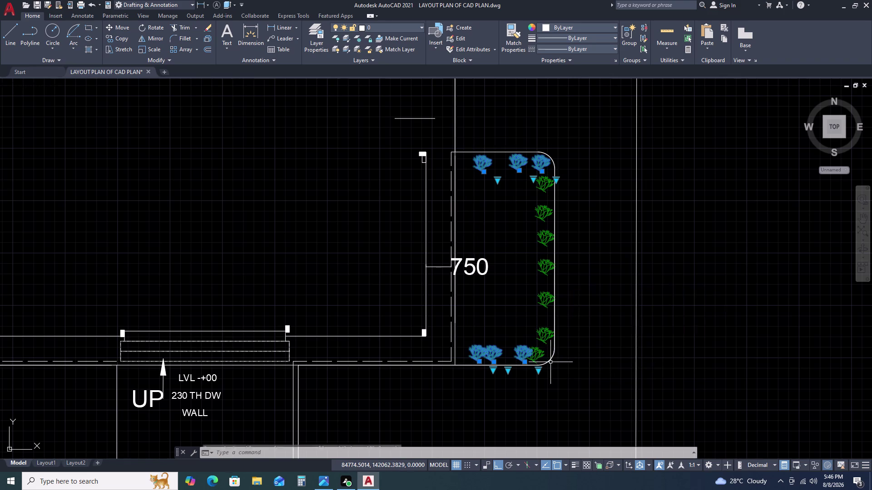
key(Delete)
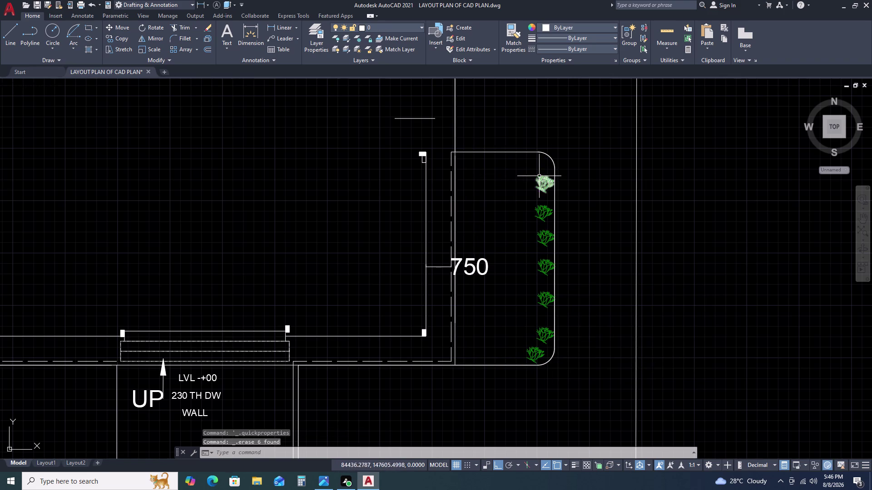
drag(533, 171, 536, 188)
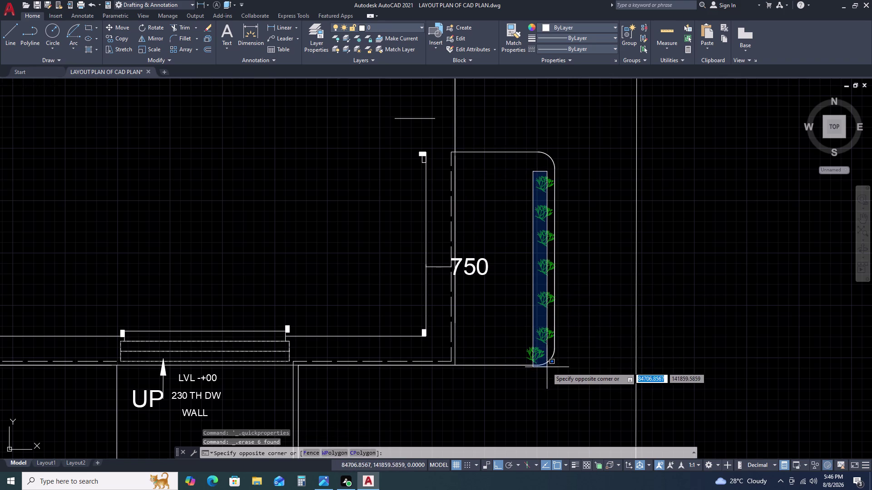
click(547, 358)
drag(548, 346, 548, 333)
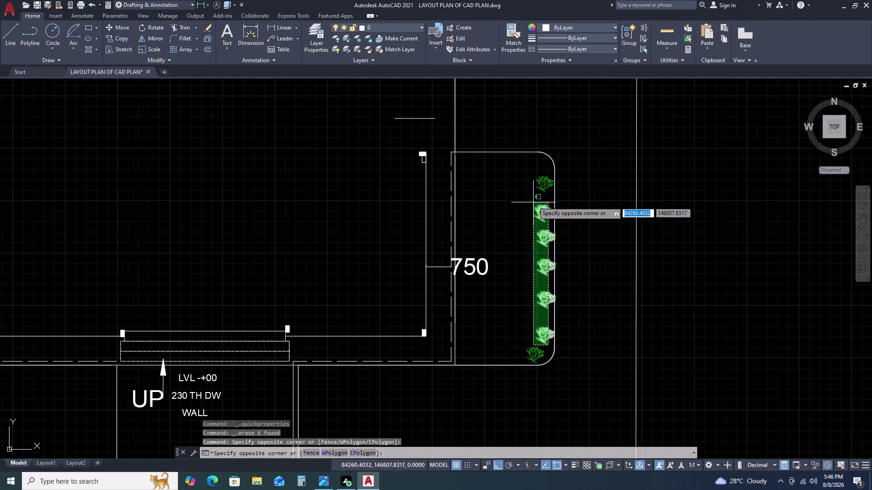
click(532, 182)
key(Delete)
click(533, 352)
key(Delete)
Window-select the left planter bed shrubs, deselect outline pieces, and erase them.
scroll(down, 3)
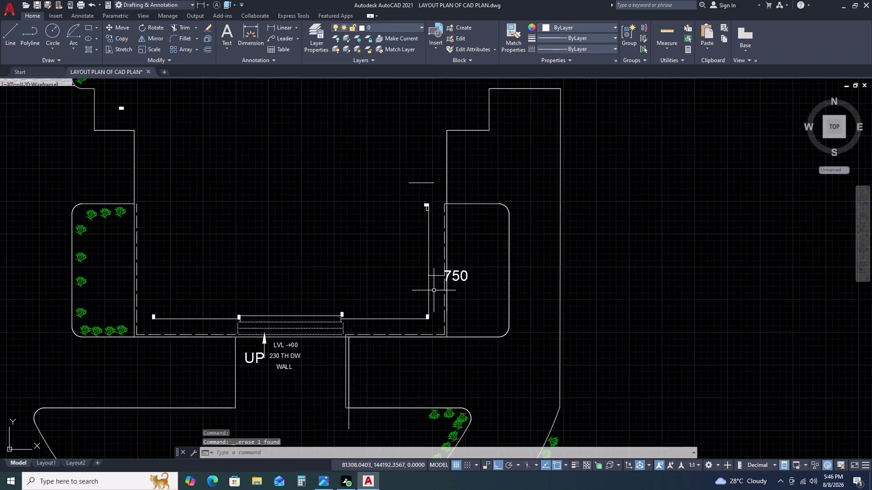
scroll(down, 3)
scroll(up, 3)
drag(299, 171, 304, 183)
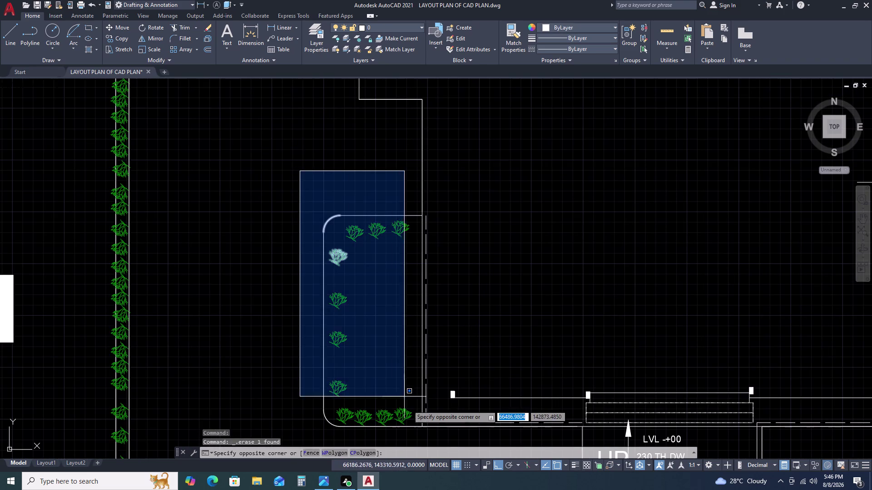
click(423, 431)
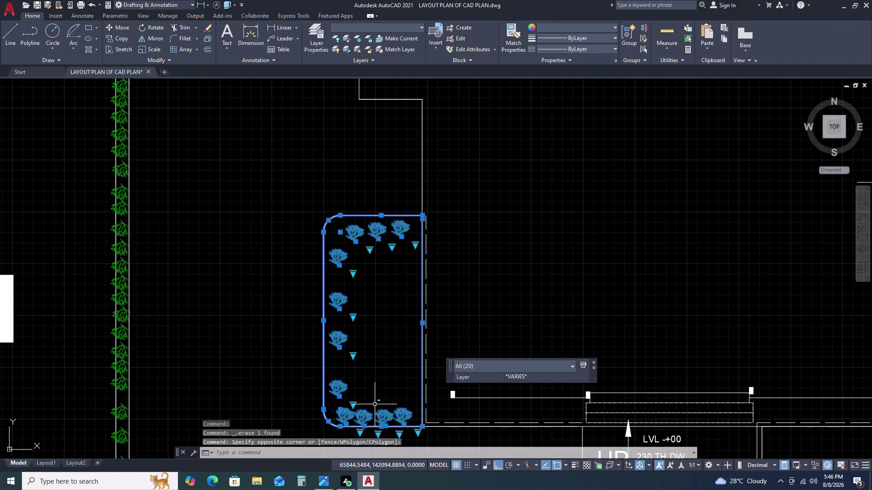
click(366, 199)
click(316, 221)
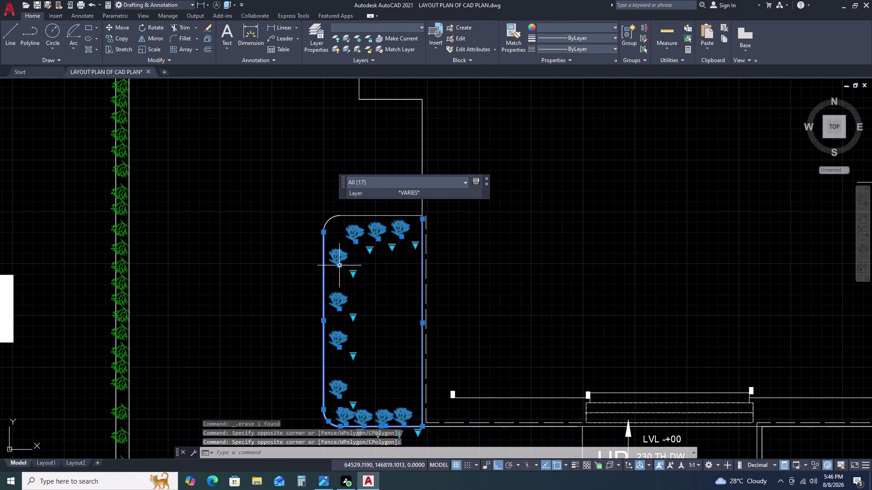
click(332, 279)
click(309, 264)
scroll(down, 3)
scroll(up, 3)
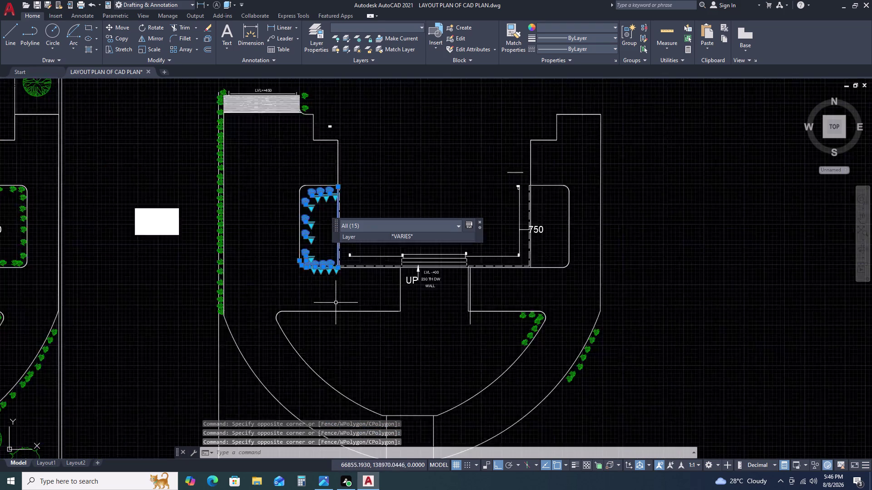
scroll(up, 3)
double_click(333, 254)
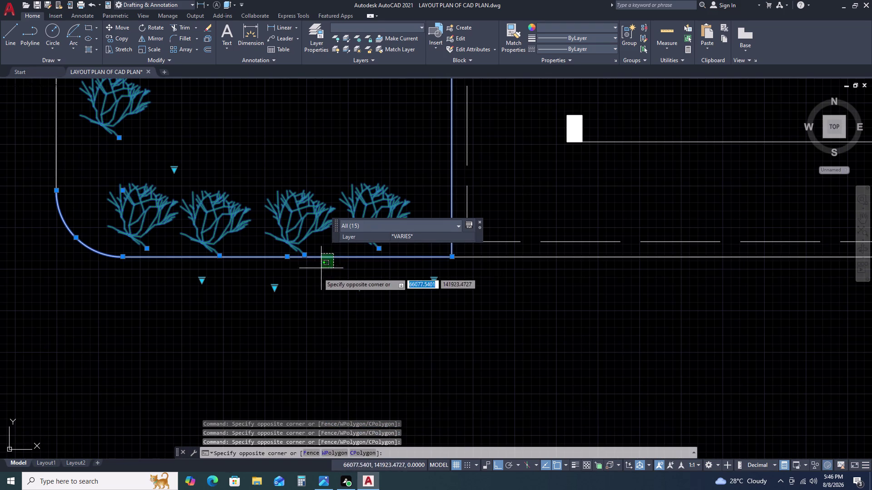
click(317, 276)
click(98, 232)
double_click(73, 253)
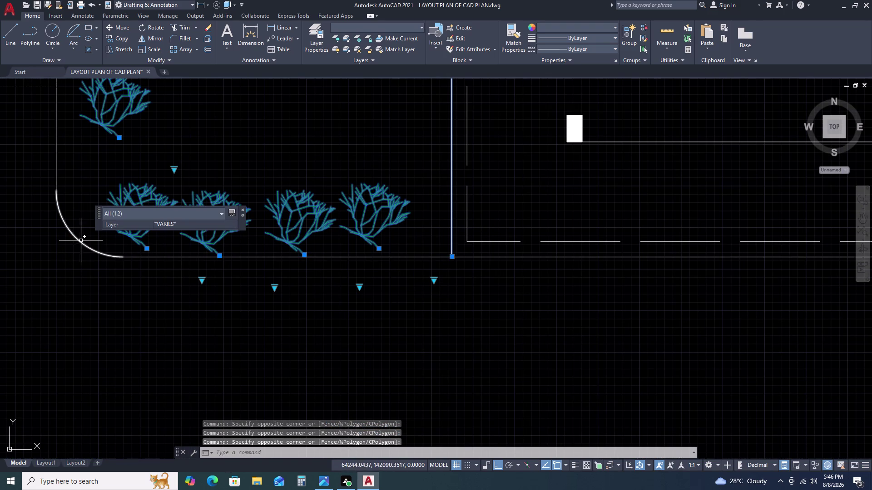
key(Delete)
Erase the six shrubs along the curved garden edge, including the last one.
scroll(down, 3)
scroll(down, 3)
scroll(up, 3)
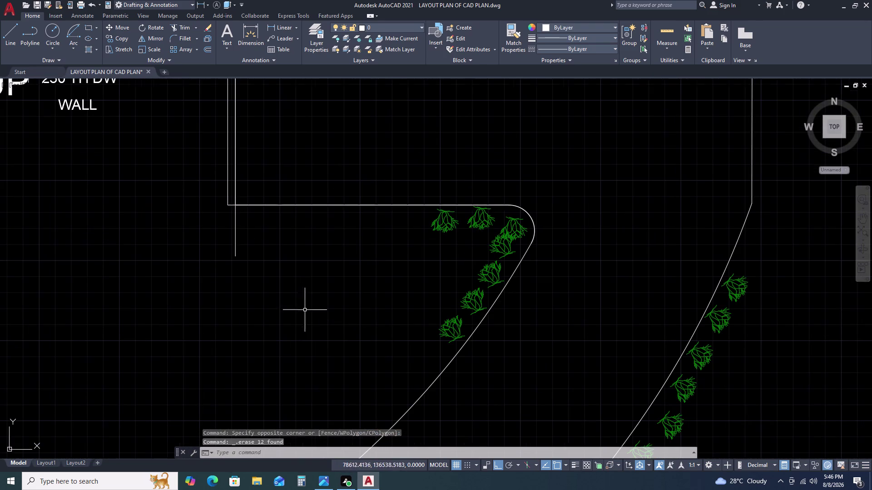
drag(357, 169, 368, 194)
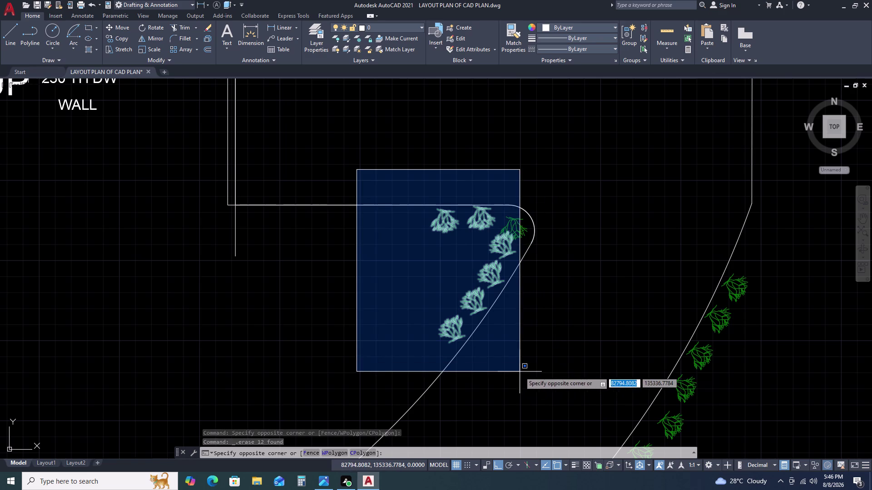
click(520, 372)
key(Delete)
click(515, 231)
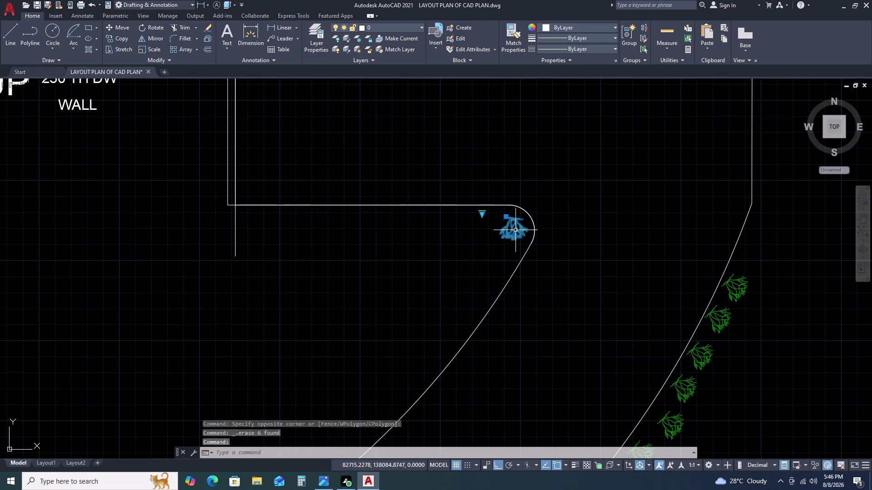
key(Delete)
Try HATCH on an enclosed area, then cancel it.
scroll(down, 3)
key(h)
key(space)
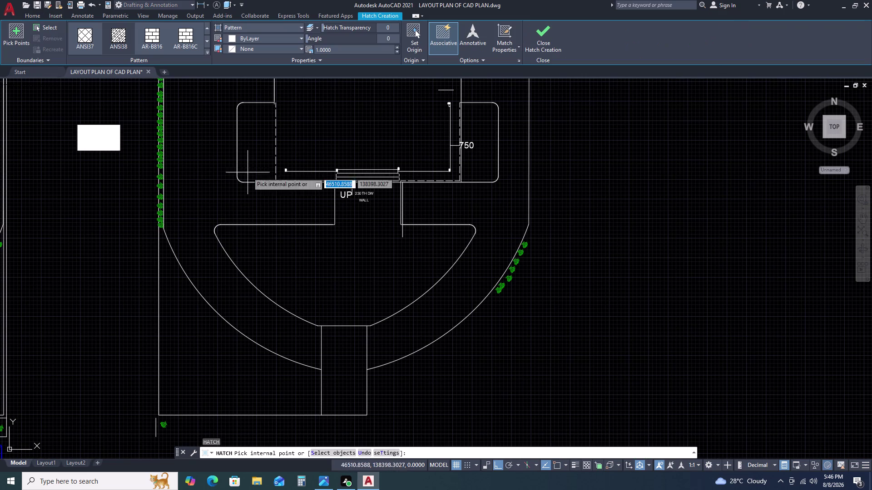
click(468, 194)
scroll(down, 3)
scroll(down, 3)
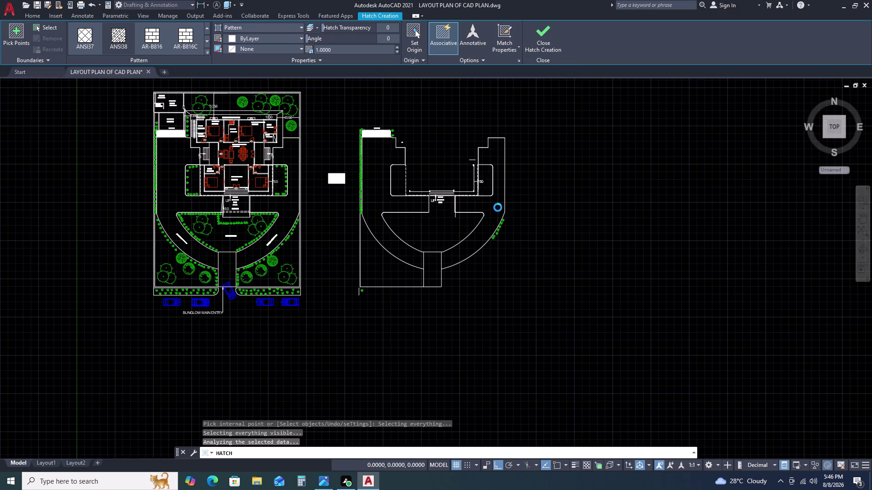
key(Escape)
key(Escape)
key(Escape)
scroll(up, 3)
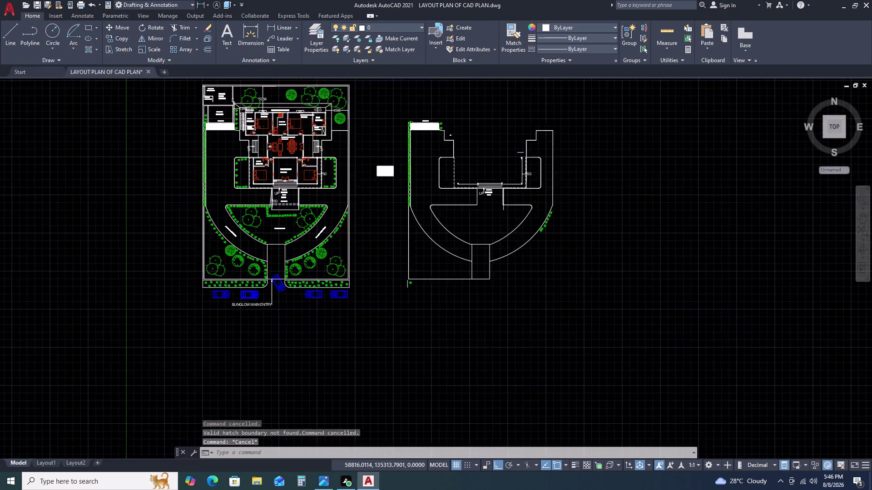
key(Escape)
key(Escape)
click(417, 192)
click(401, 218)
scroll(up, 3)
scroll(up, 3)
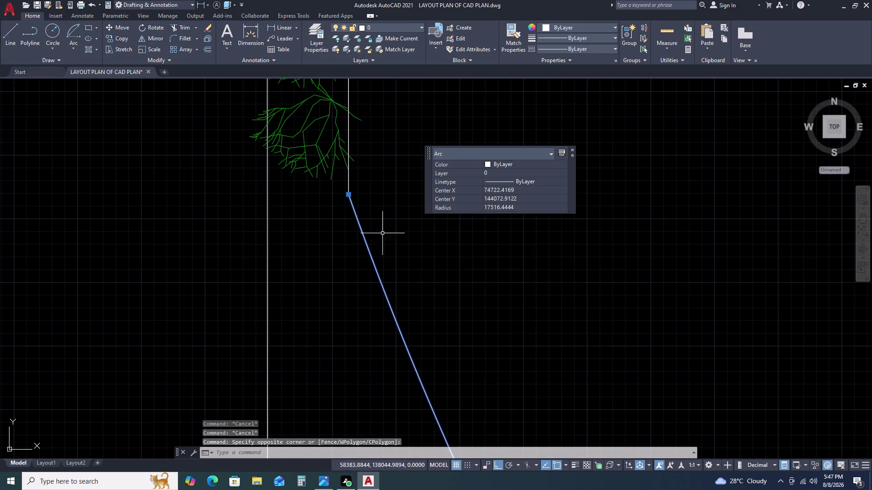
scroll(up, 3)
scroll(up, 3)
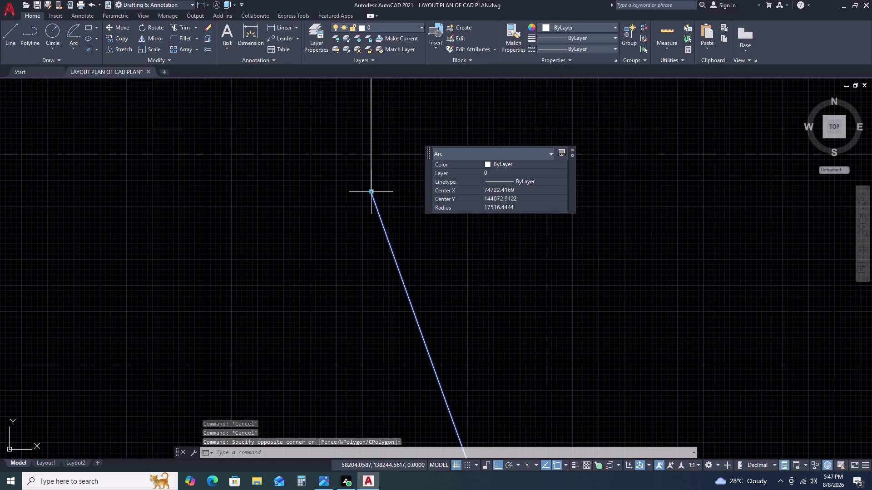
click(373, 193)
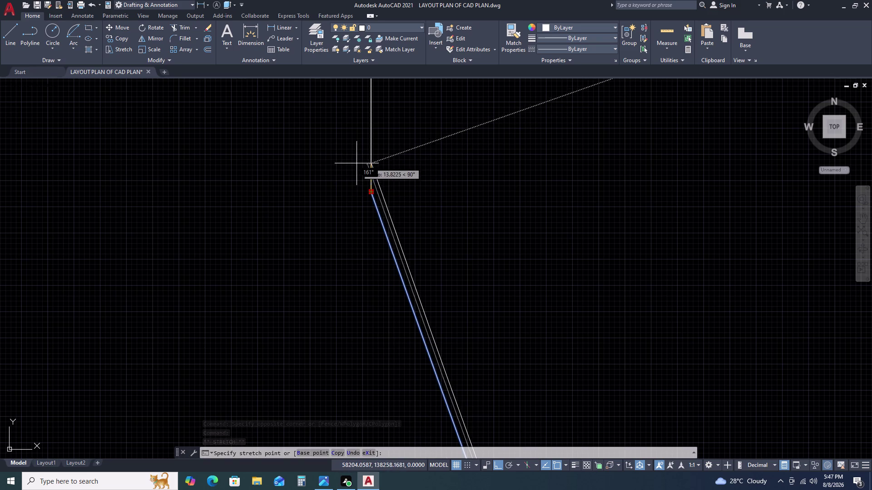
key(Escape)
scroll(up, 3)
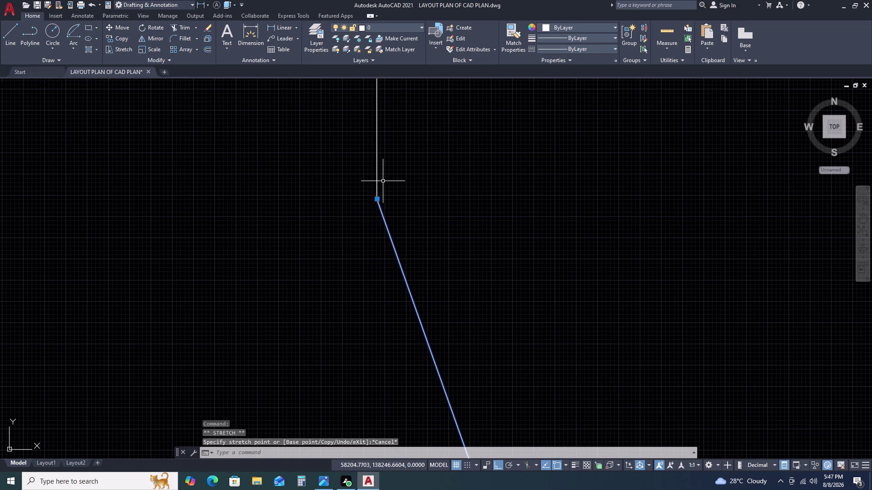
click(383, 181)
click(365, 168)
key(Escape)
click(391, 168)
click(381, 157)
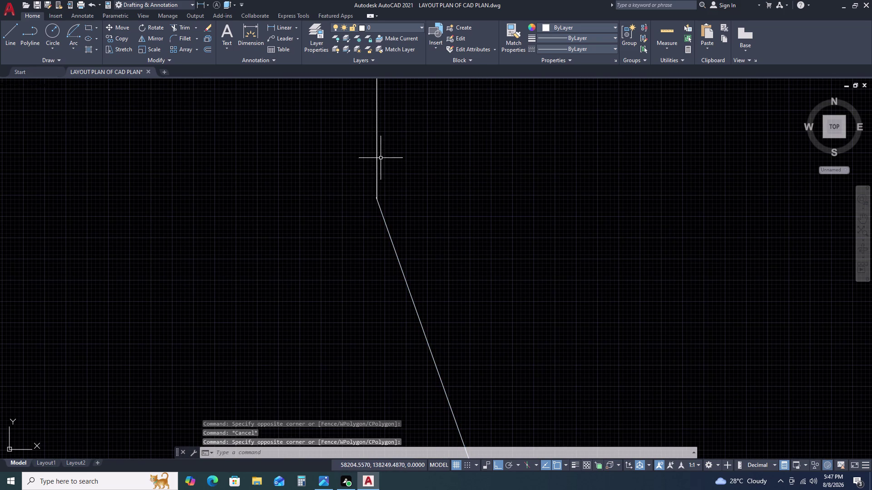
click(379, 166)
click(365, 160)
double_click(376, 200)
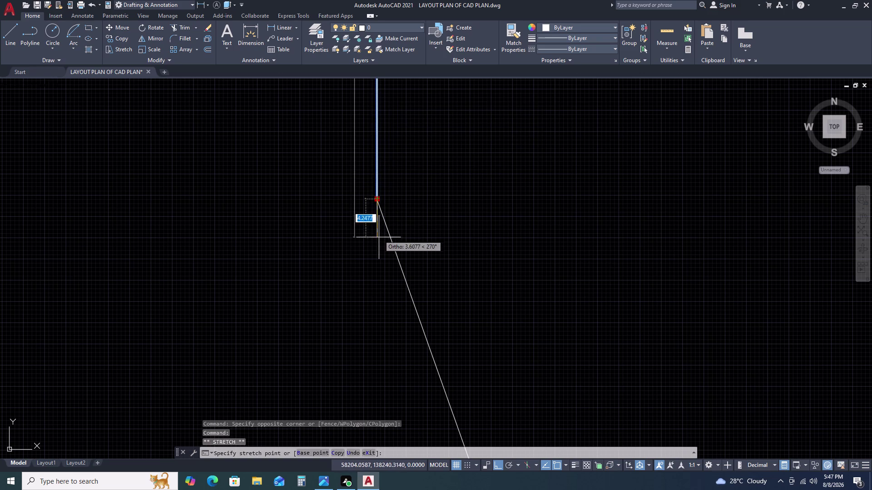
click(375, 243)
key(Escape)
scroll(down, 3)
scroll(down, 3)
middle_click(615, 193)
middle_drag(615, 193, 597, 203)
scroll(down, 3)
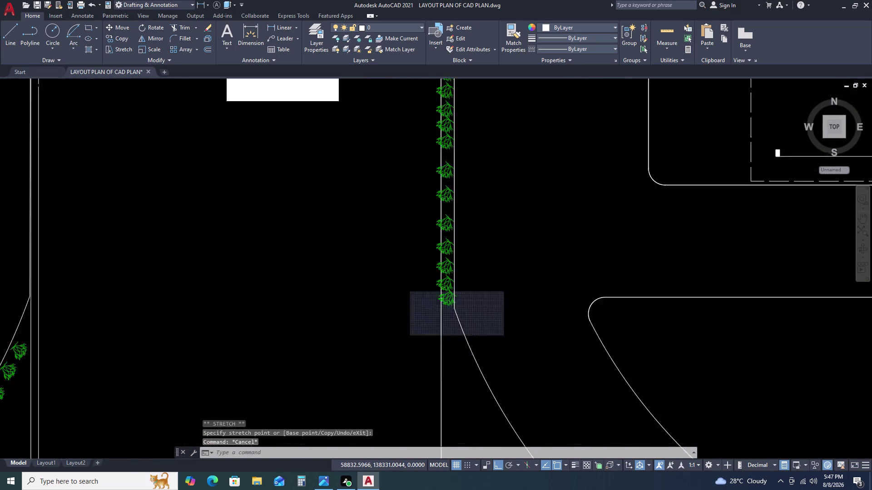
scroll(down, 3)
scroll(up, 3)
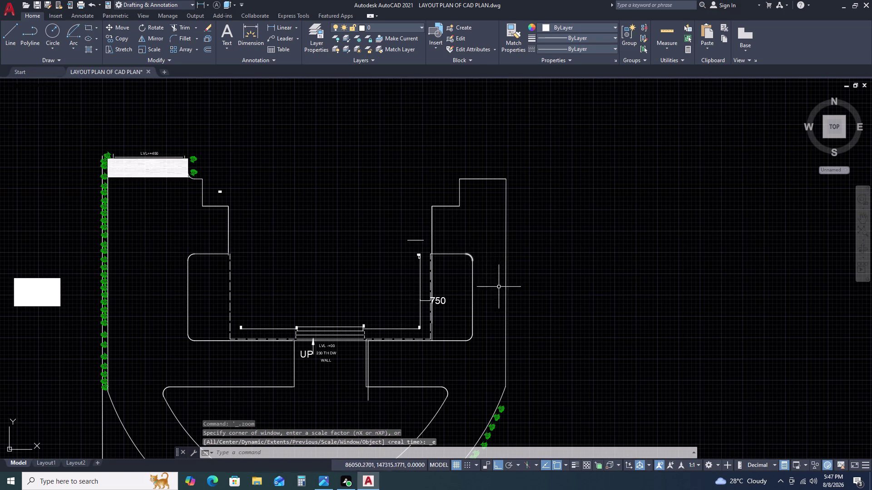
scroll(up, 3)
middle_drag(469, 293, 478, 232)
key(h)
key(space)
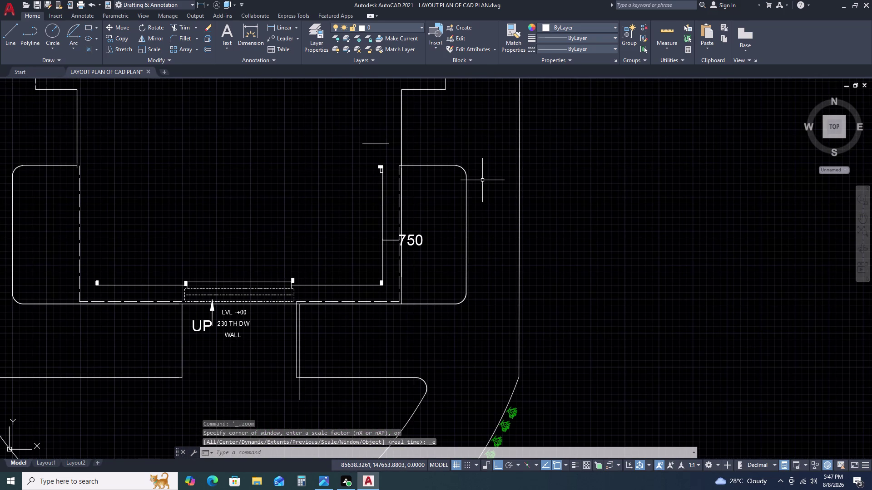
scroll(down, 3)
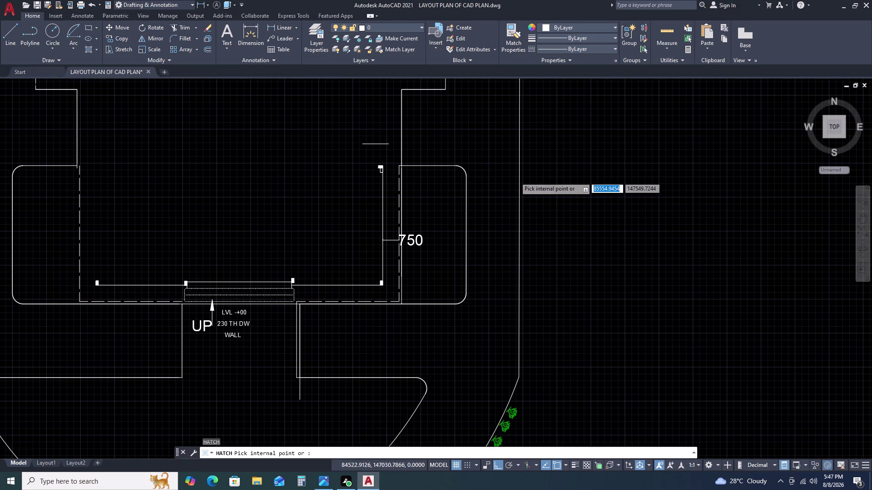
click(503, 217)
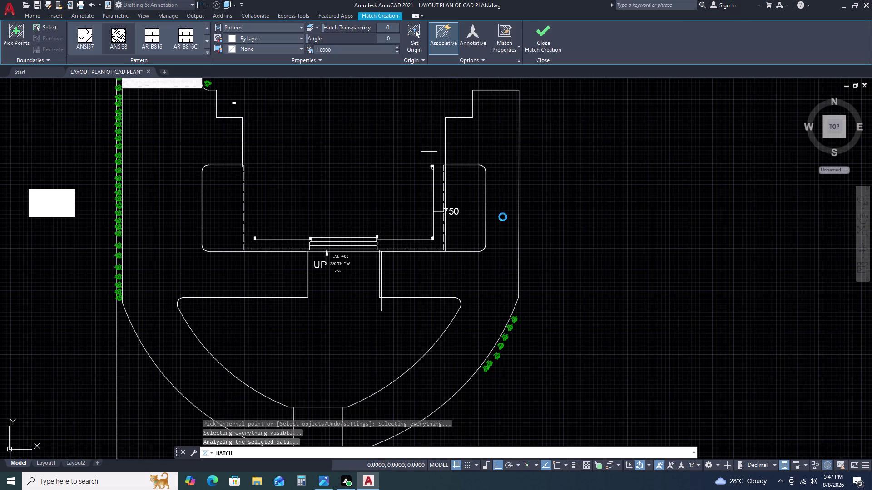
click(189, 263)
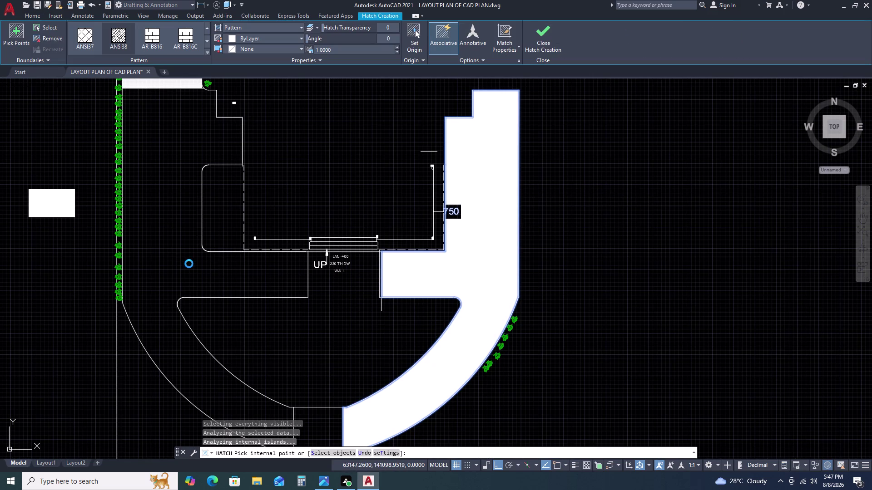
click(172, 238)
scroll(down, 3)
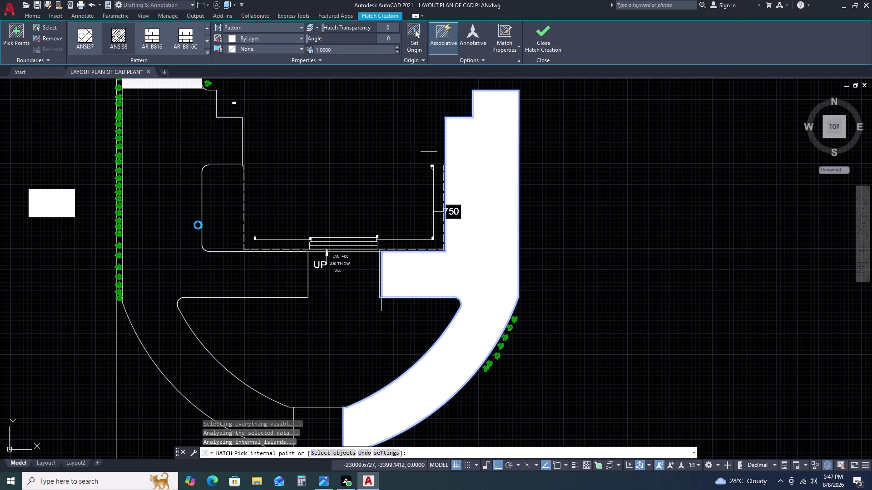
scroll(down, 3)
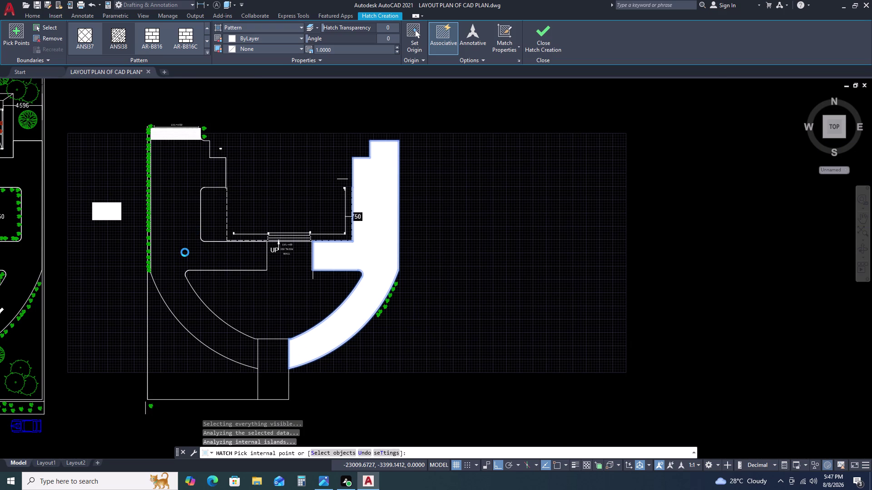
double_click(179, 250)
click(176, 248)
right_click(176, 248)
click(176, 247)
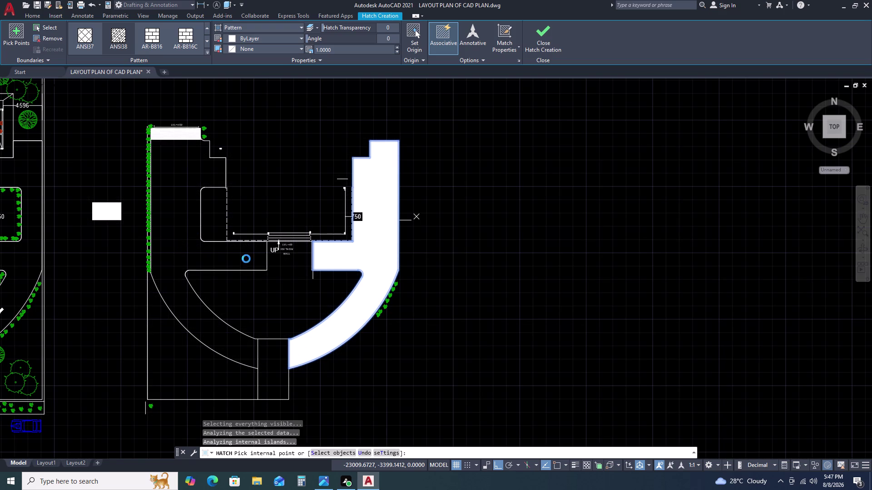
key(Escape)
key(Escape)
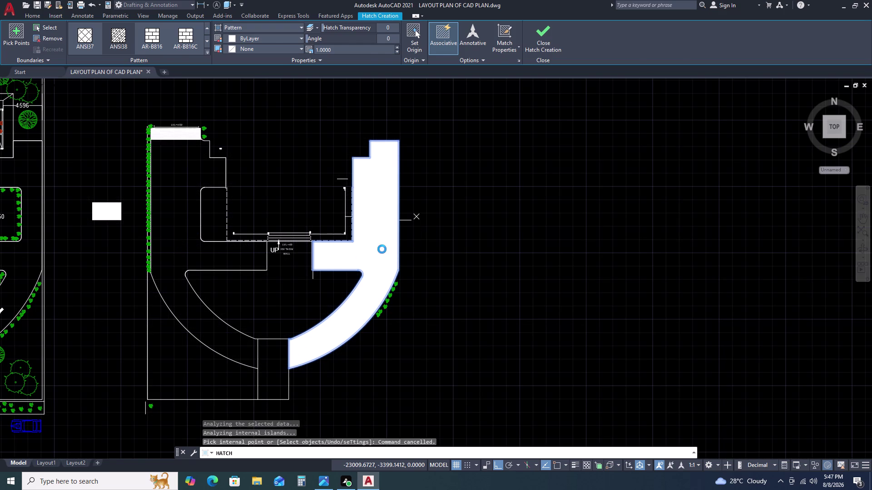
key(Escape)
key(Escape)
key(Escape)
text(H)
key(space)
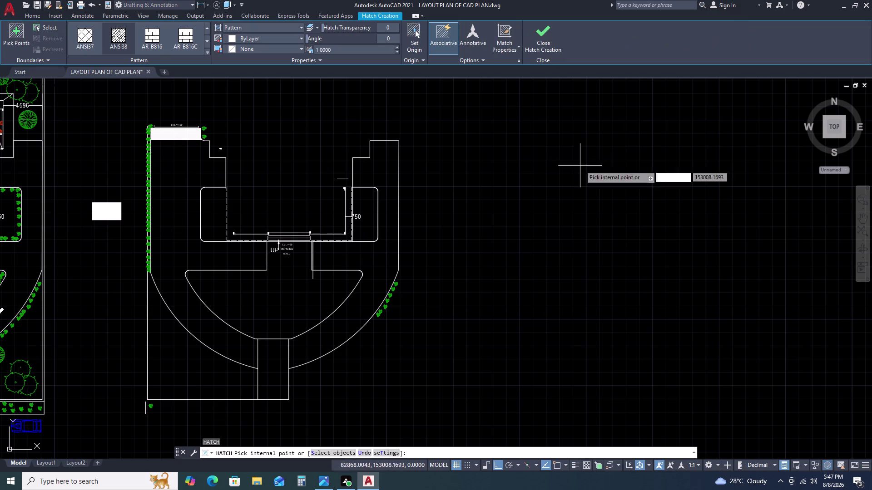
click(186, 240)
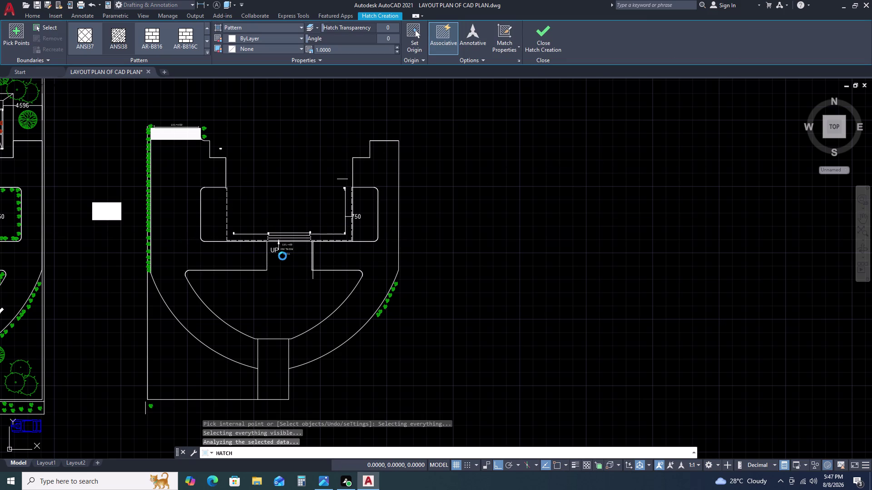
scroll(down, 3)
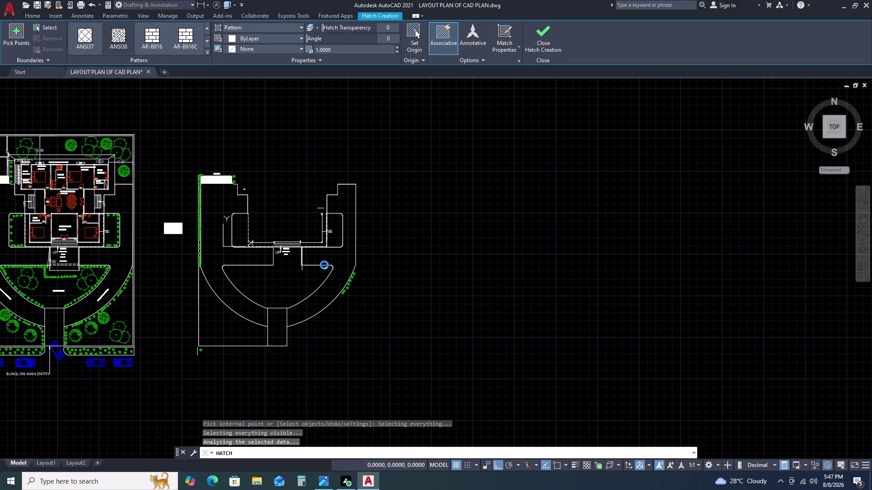
double_click(318, 258)
key(Escape)
key(Escape)
key(Escape)
key(Escape)
key(Escape)
key(Escape)
key(Escape)
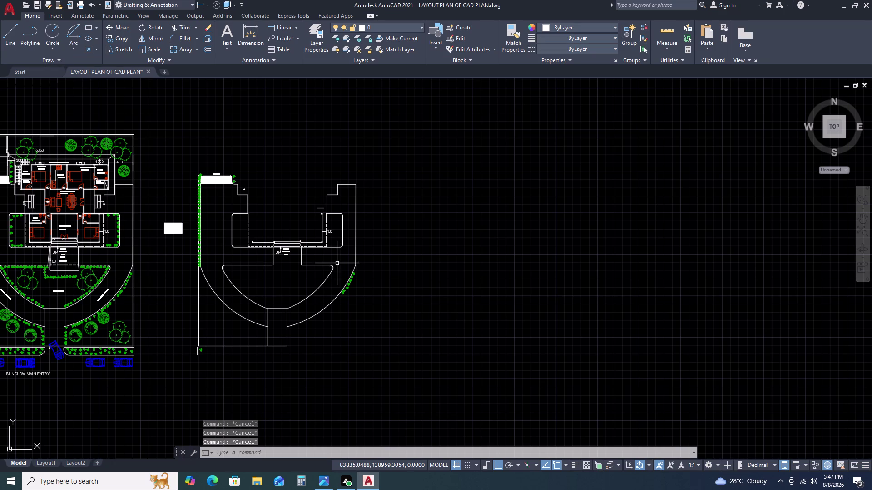
Try HATCH on the left curved band, cancelling after the dense-hatch warning.
key(Escape)
key(h)
key(space)
scroll(down, 3)
middle_drag(289, 249, 374, 215)
scroll(up, 3)
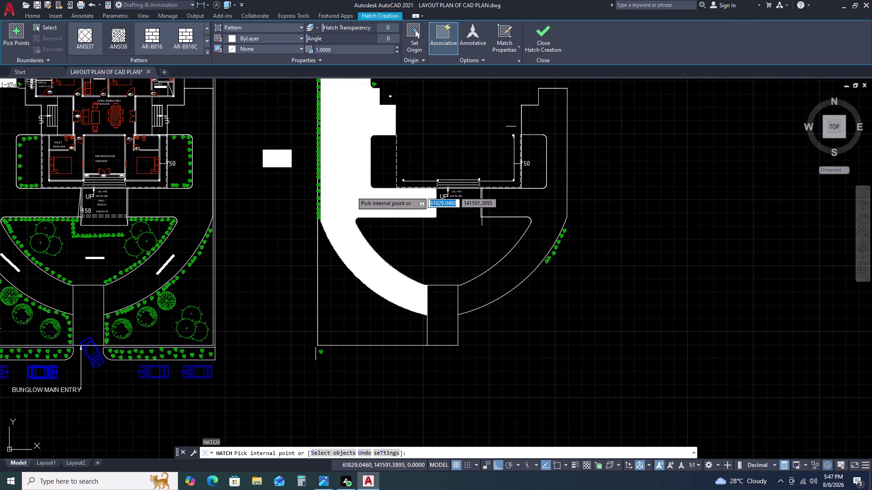
click(351, 191)
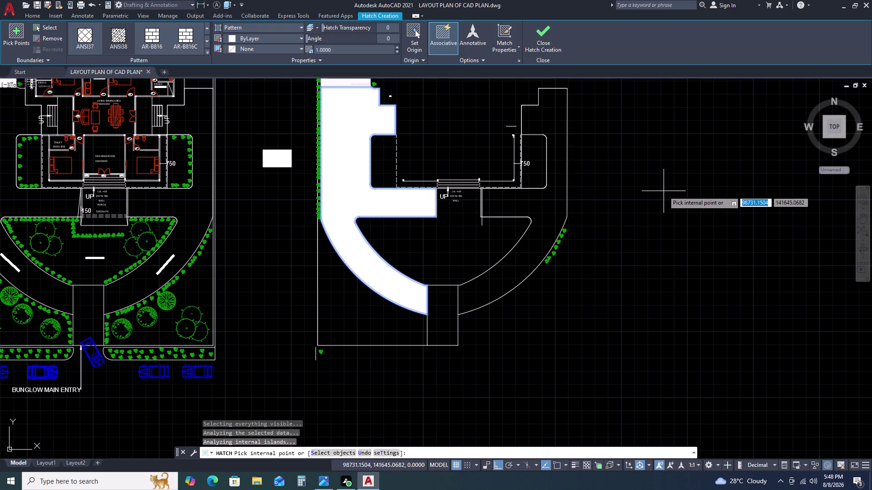
key(Escape)
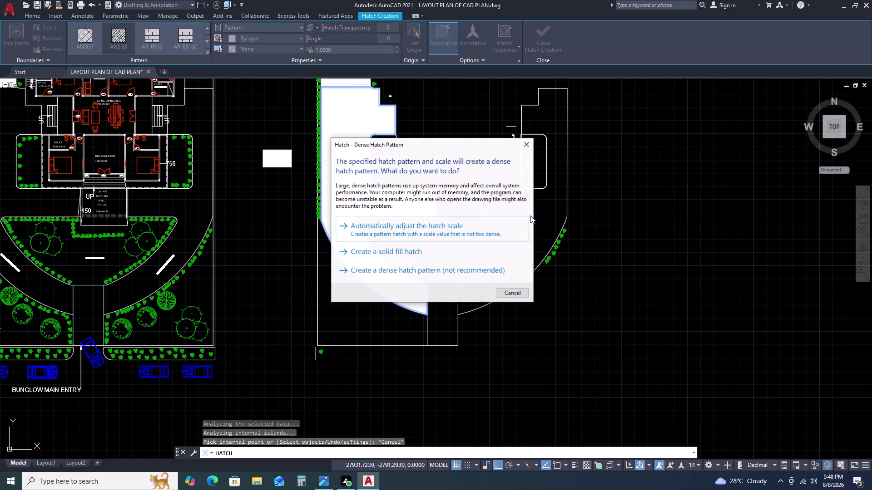
key(Escape)
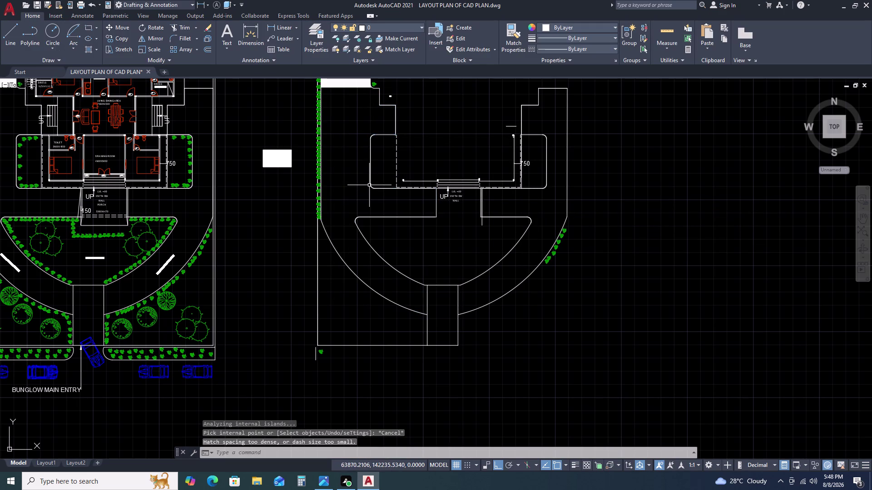
key(Escape)
click(350, 177)
click(338, 209)
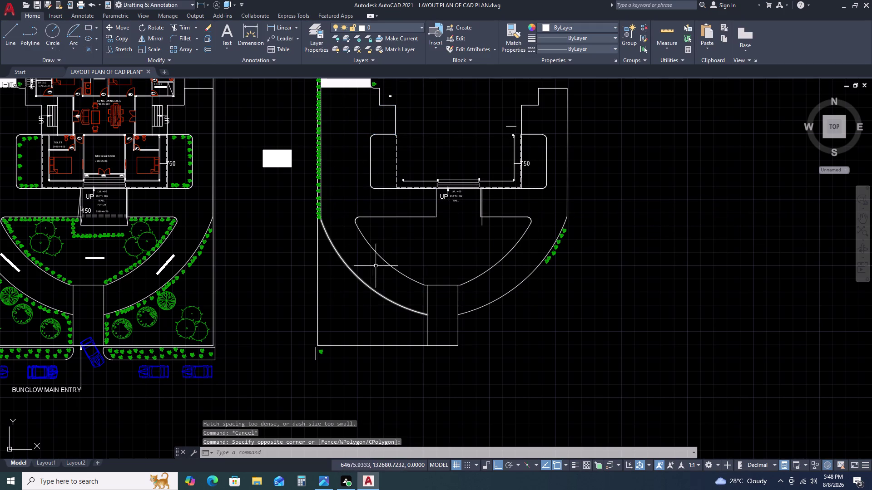
key(Escape)
Restart HATCH and pick inside the left curved band again.
key(h)
key(space)
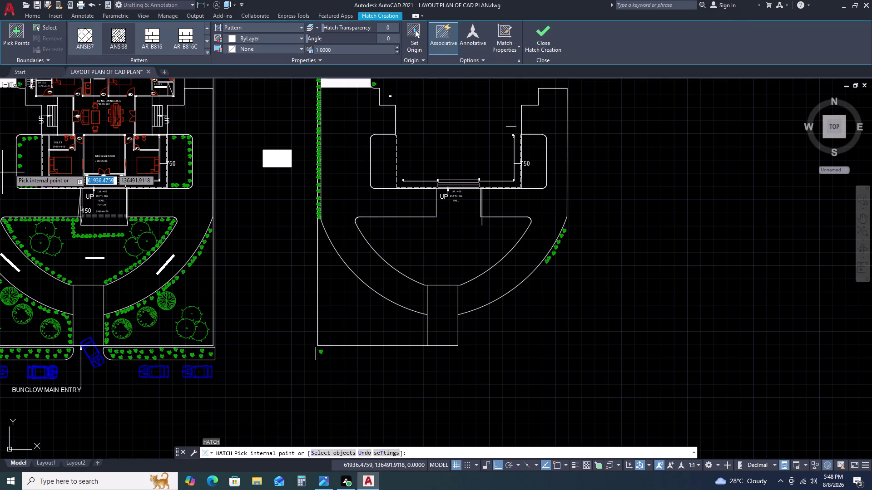
click(352, 160)
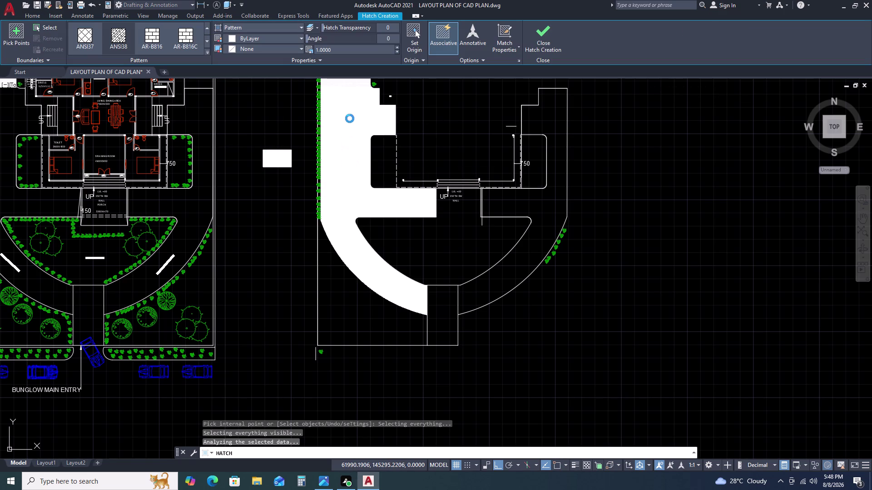
scroll(up, 3)
scroll(up, 3)
scroll(down, 3)
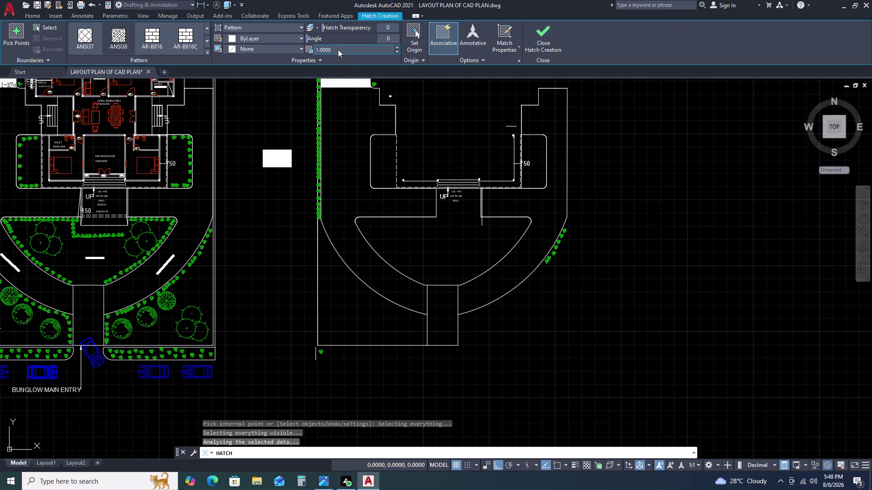
scroll(down, 3)
scroll(down, 3)
scroll(down, 3)
scroll(up, 3)
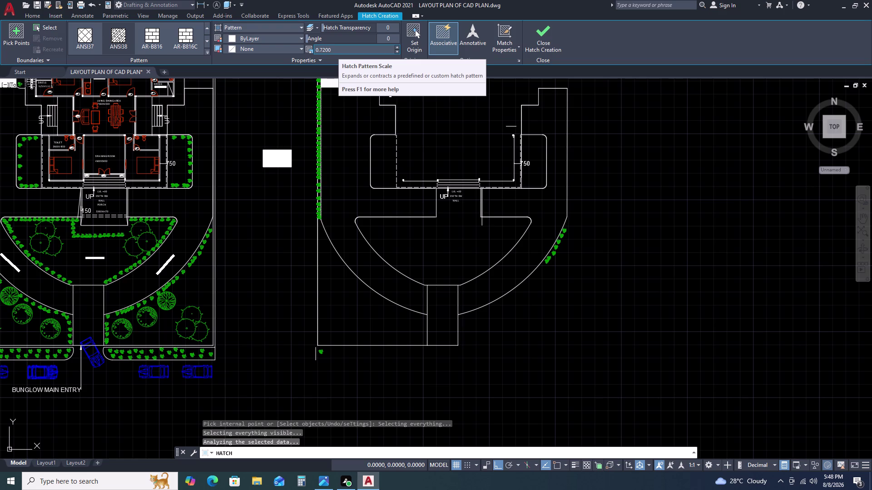
scroll(up, 3)
scroll(up, 3)
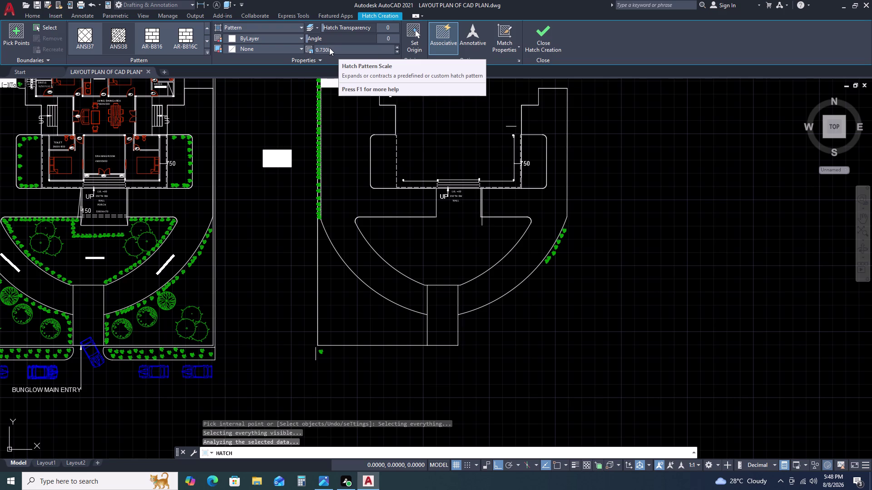
Set the hatch pattern scale to 100 and create the hatch.
click(329, 48)
click(330, 47)
text(1)
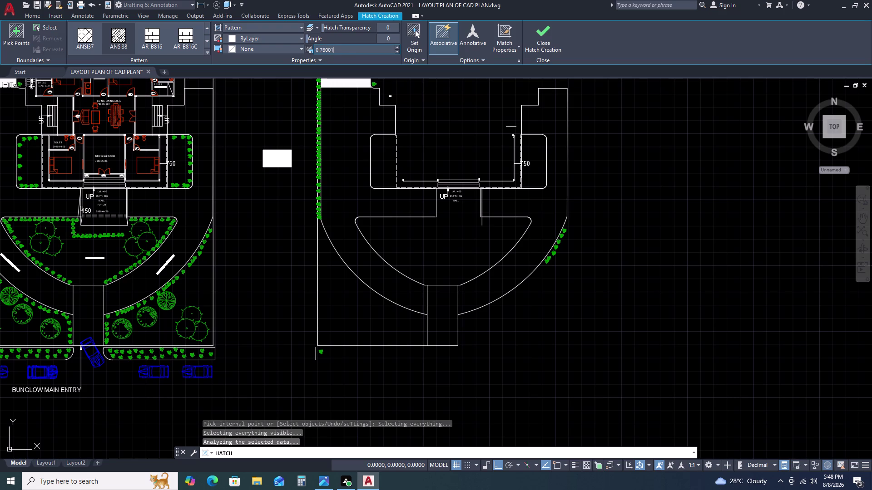
text(00)
key(BackSpace)
key(BackSpace)
key(BackSpace)
click(344, 50)
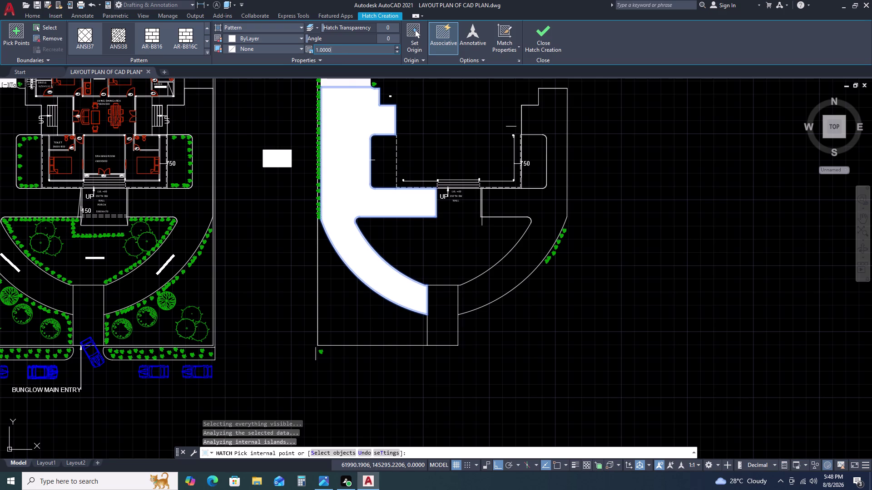
text(100)
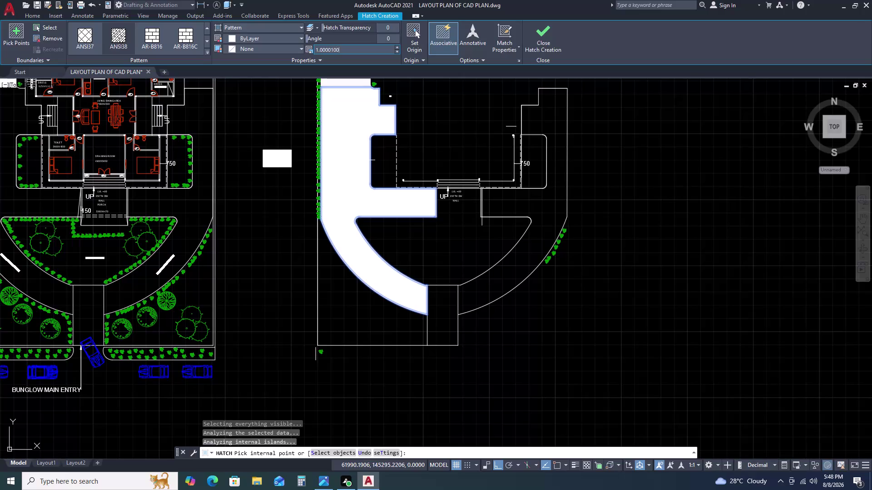
key(BackSpace)
key(BackSpace)
key(BackSpace)
text(100)
key(Return)
key(Escape)
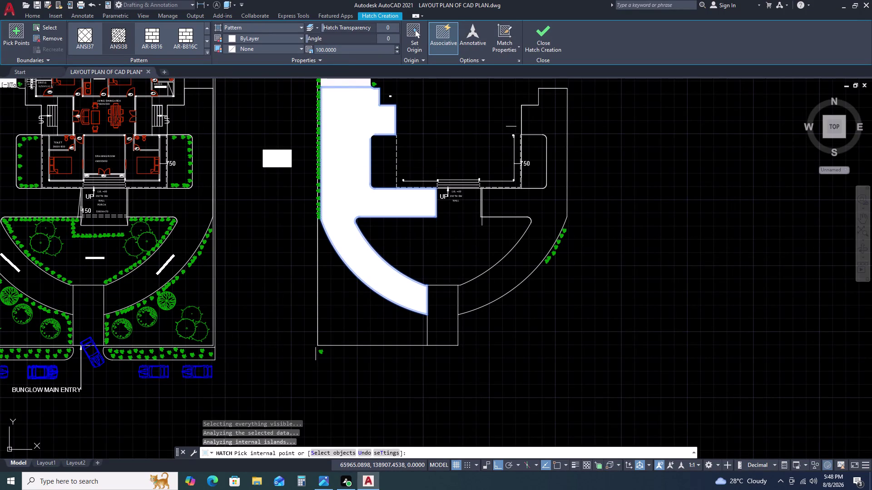
key(Escape)
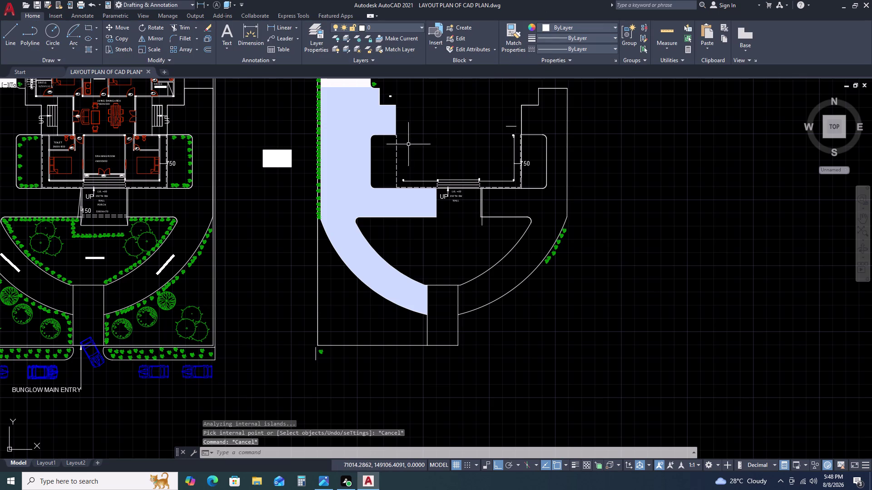
Change the left curved band hatch's scale to 1000.
key(Escape)
key(Escape)
scroll(down, 3)
scroll(up, 3)
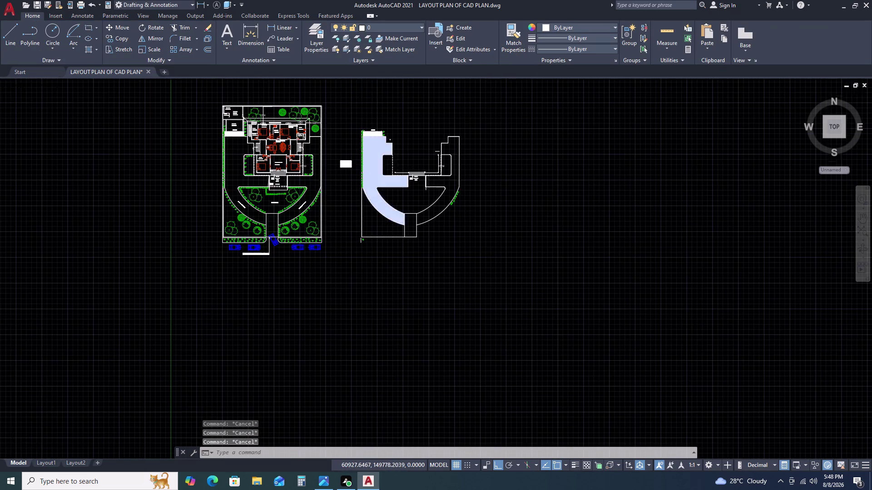
scroll(up, 3)
click(377, 171)
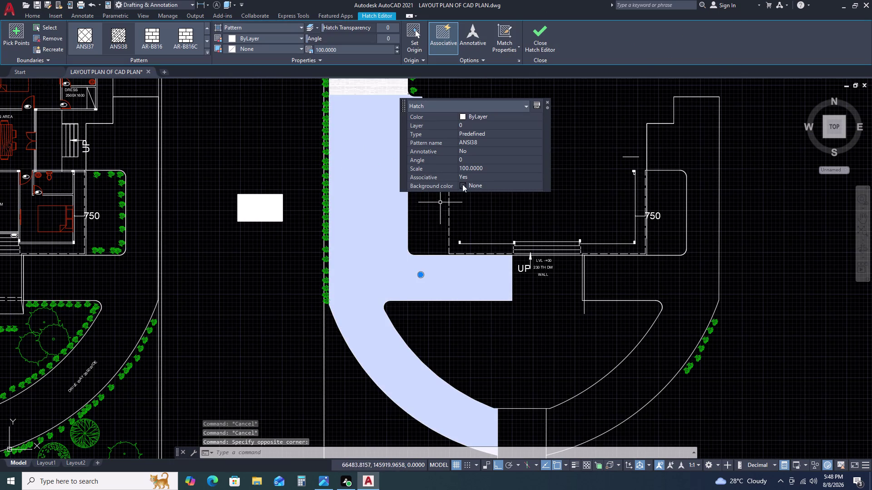
click(486, 167)
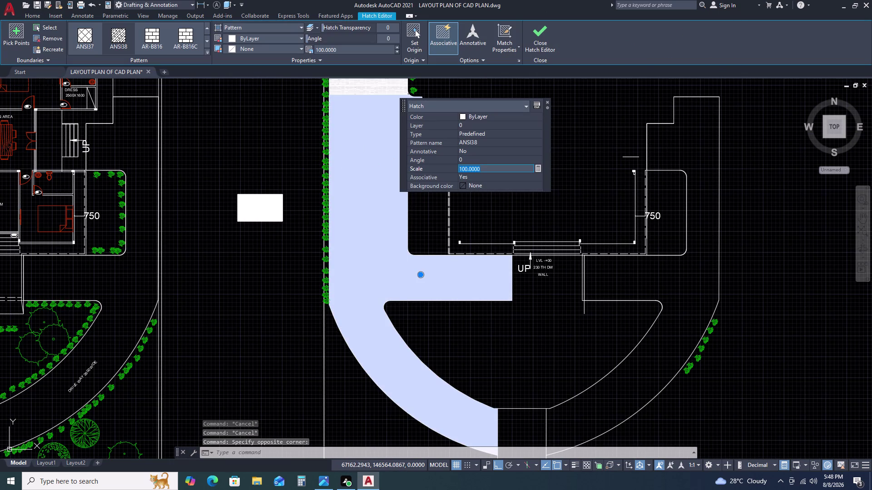
key(1)
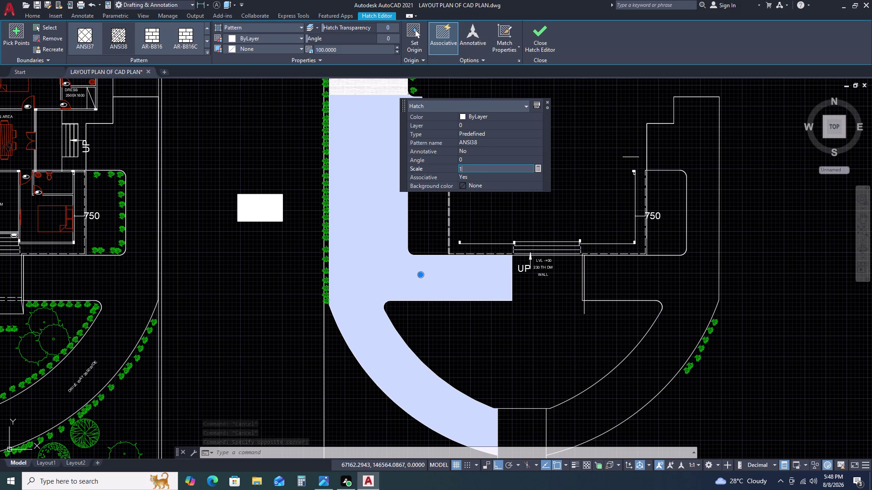
text(000)
key(Return)
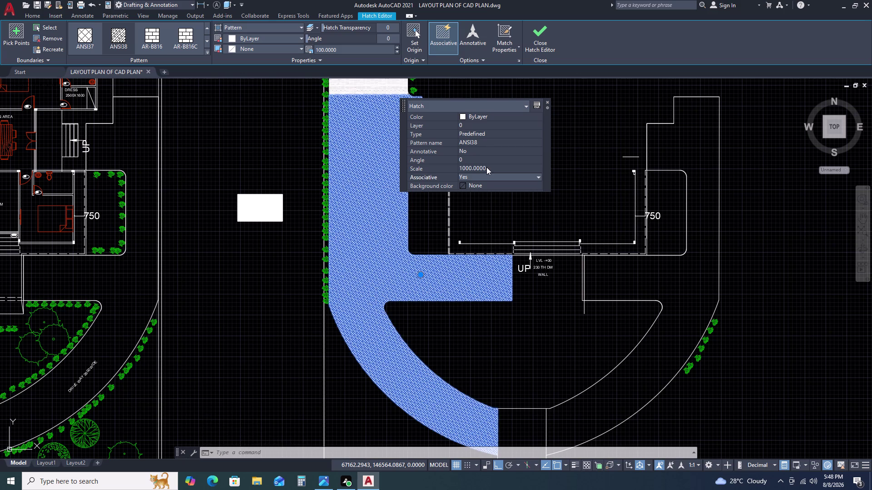
scroll(down, 3)
middle_drag(495, 194, 460, 158)
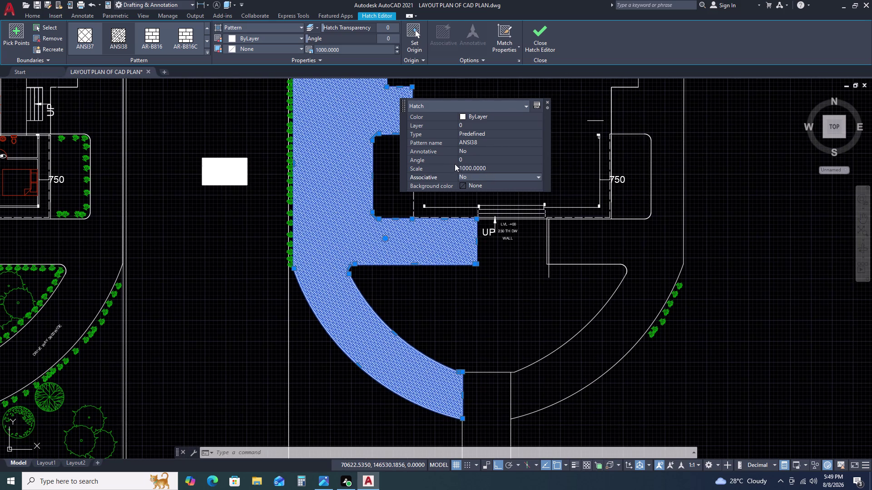
scroll(down, 3)
Select the left paving hatch, cancel a copy, and start MIRROR on it.
key(Escape)
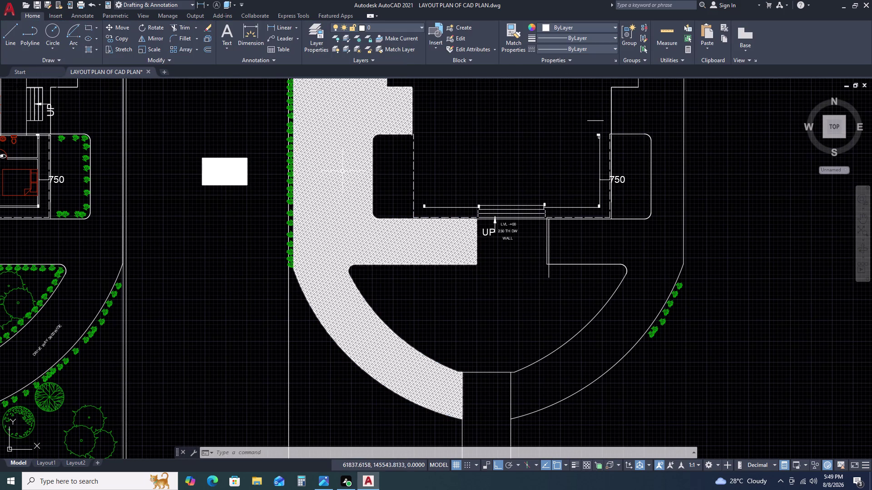
click(342, 171)
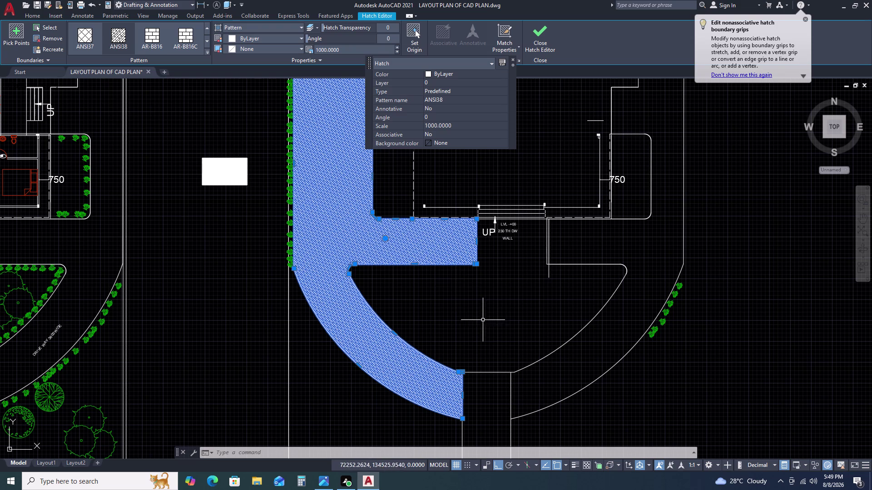
text(CO)
key(space)
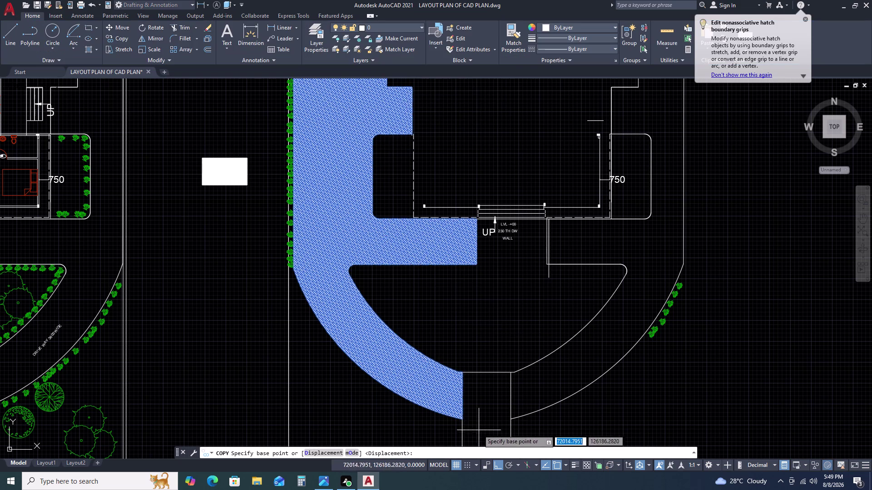
key(Escape)
click(371, 237)
key(m)
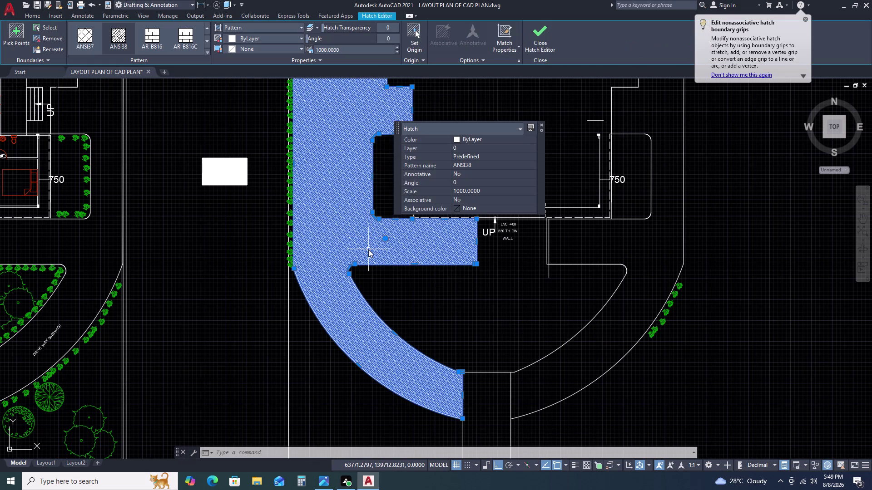
text(I)
key(space)
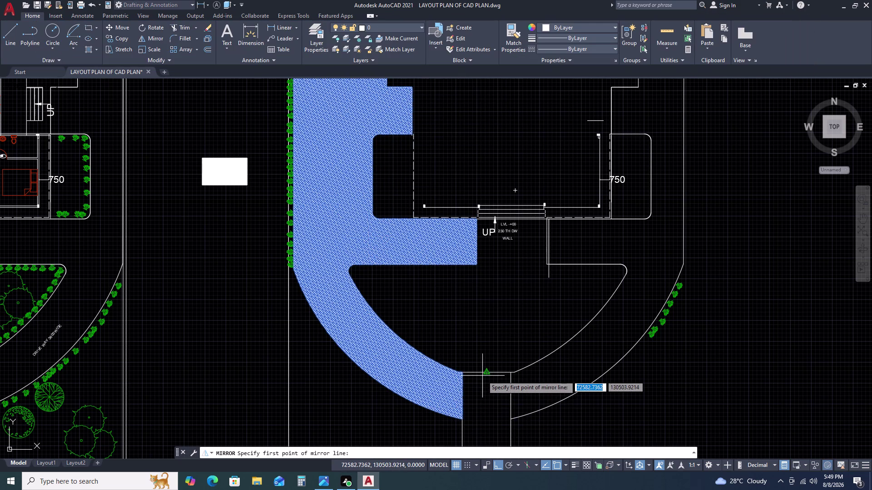
click(485, 374)
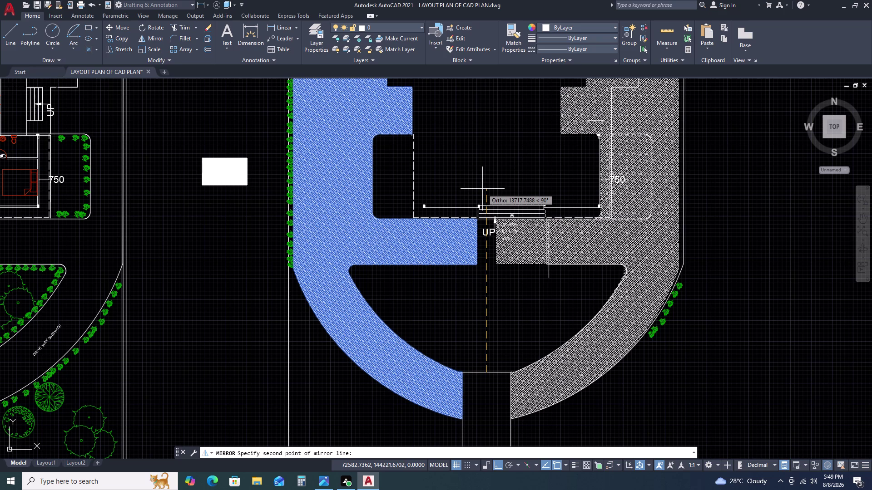
middle_drag(486, 171, 480, 256)
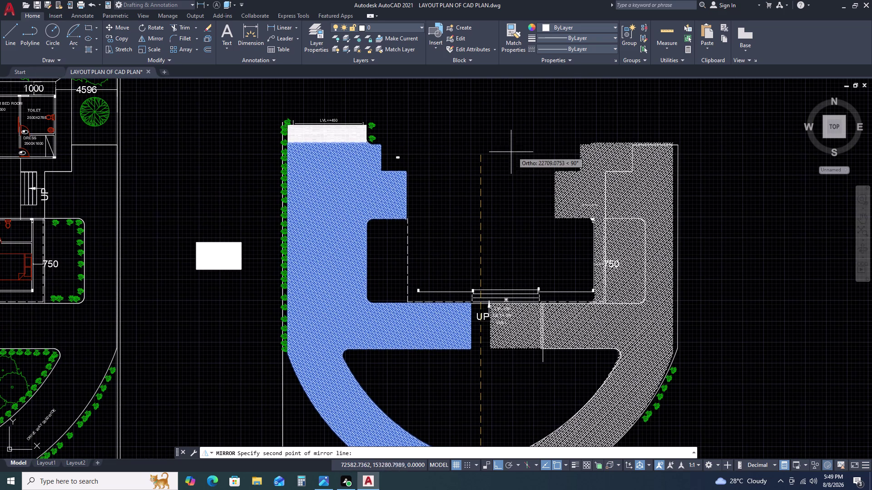
click(540, 144)
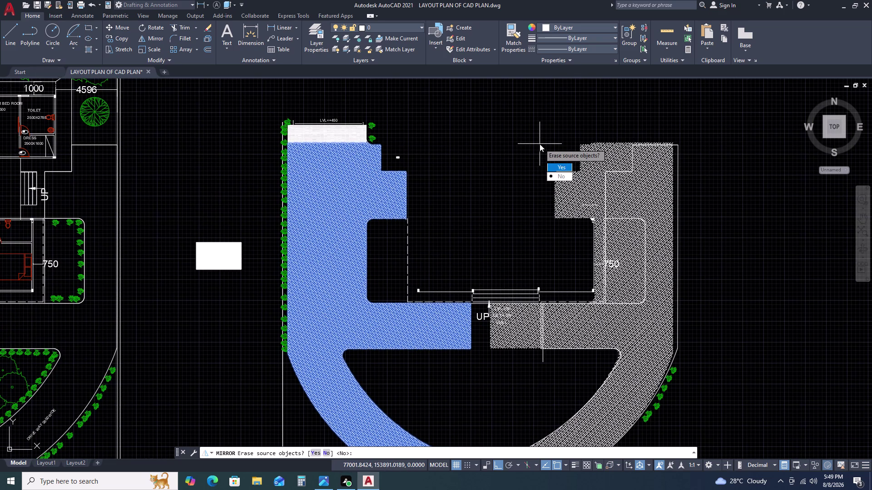
click(567, 177)
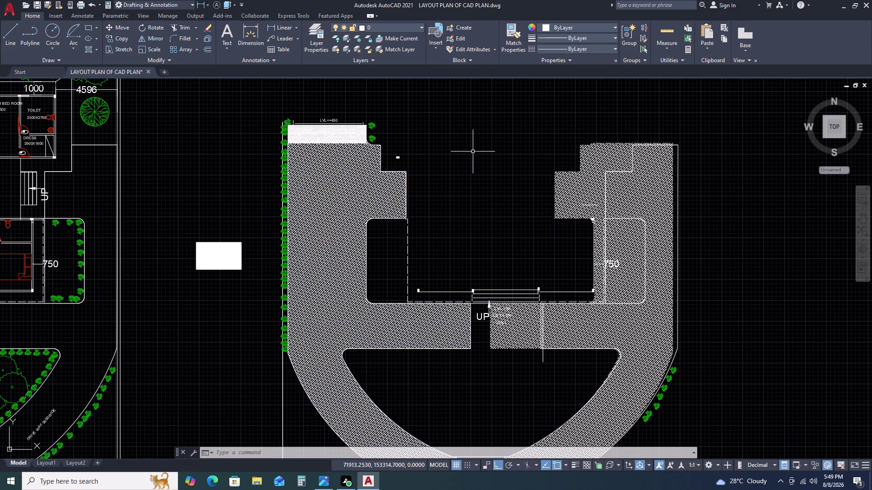
scroll(down, 3)
click(532, 223)
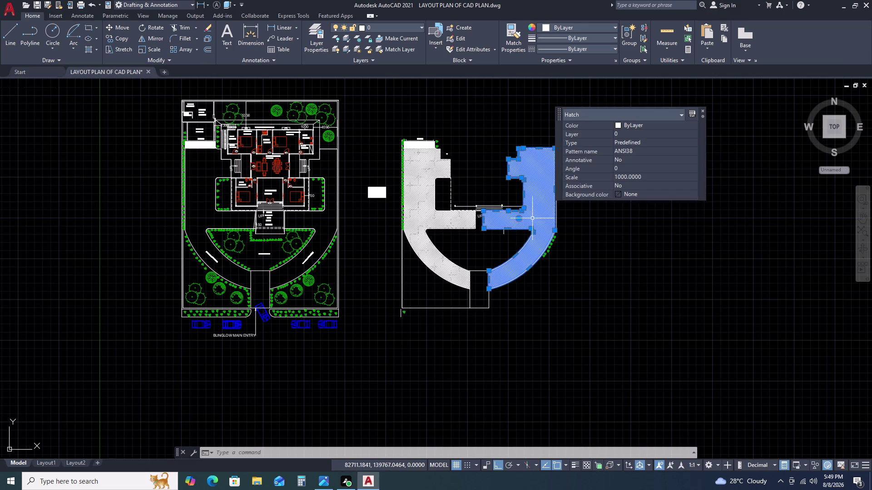
scroll(up, 3)
middle_drag(514, 152, 314, 200)
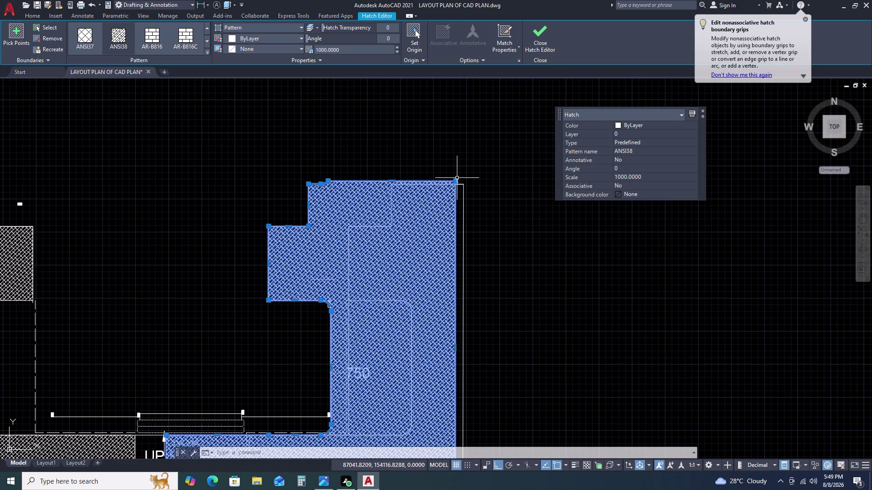
click(455, 180)
click(463, 186)
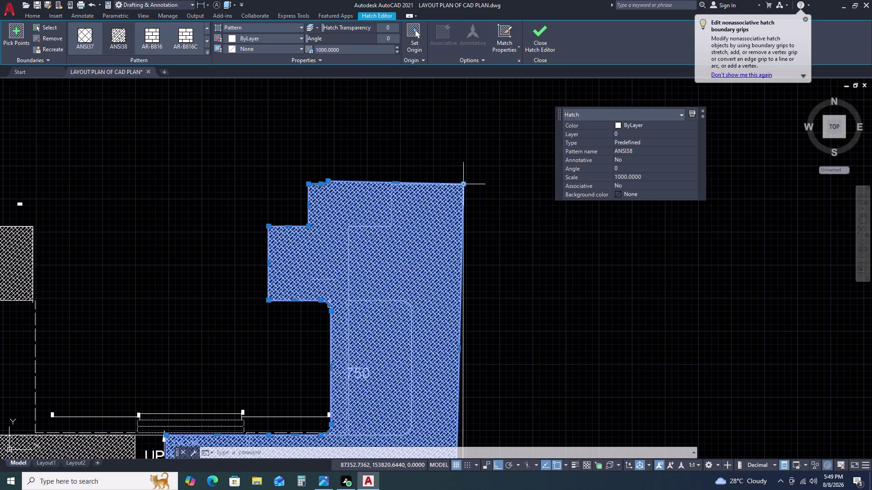
key(Escape)
scroll(down, 3)
key(Escape)
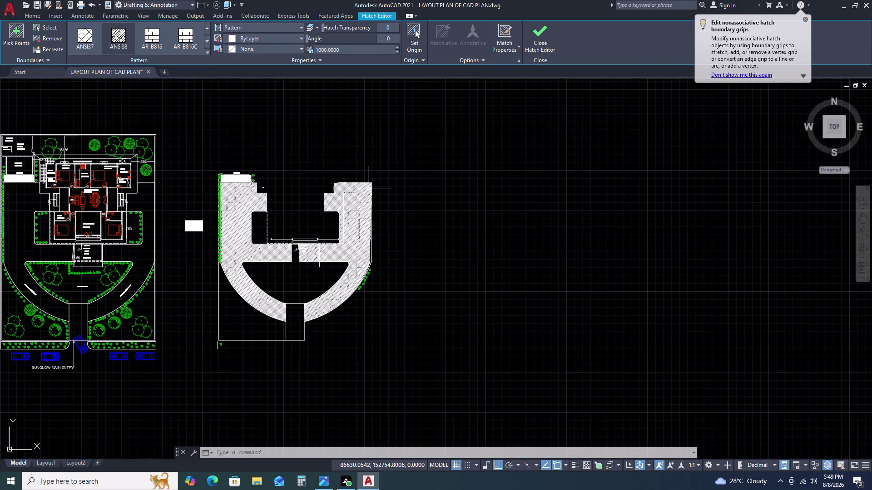
click(362, 266)
key(Delete)
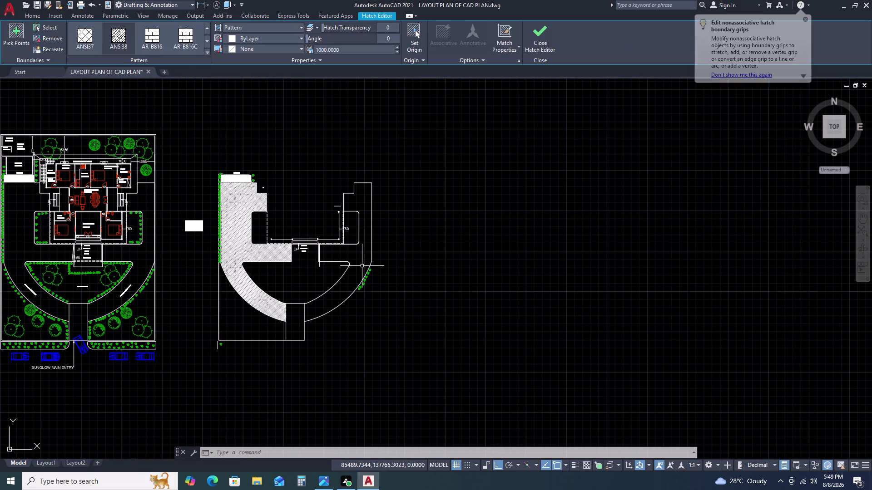
Start a new hatch with H, then cancel it.
text(H)
key(space)
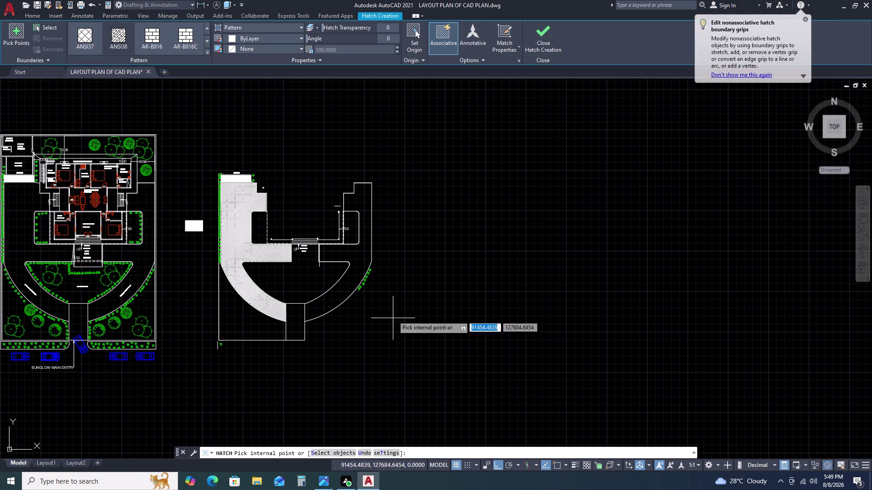
click(358, 254)
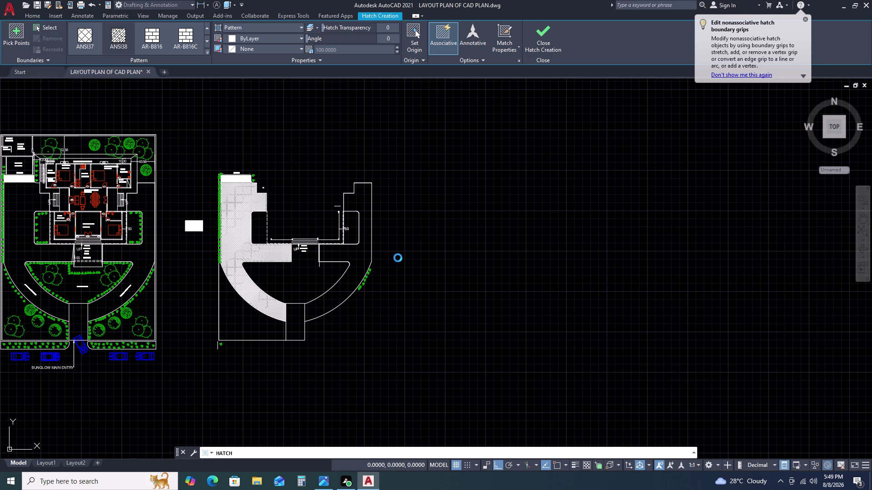
key(Escape)
key(Escape)
key(Escape)
key(Escape)
key(Escape)
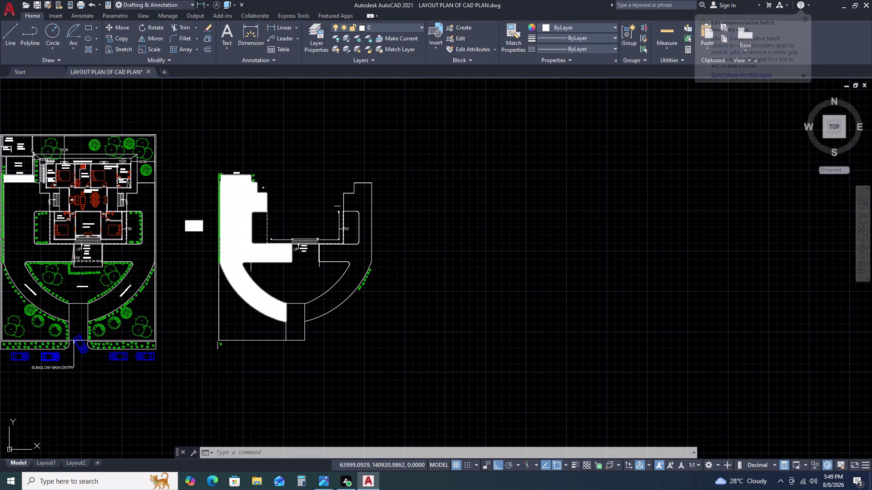
Set the left paving hatch scale to 2000.
click(250, 250)
click(360, 204)
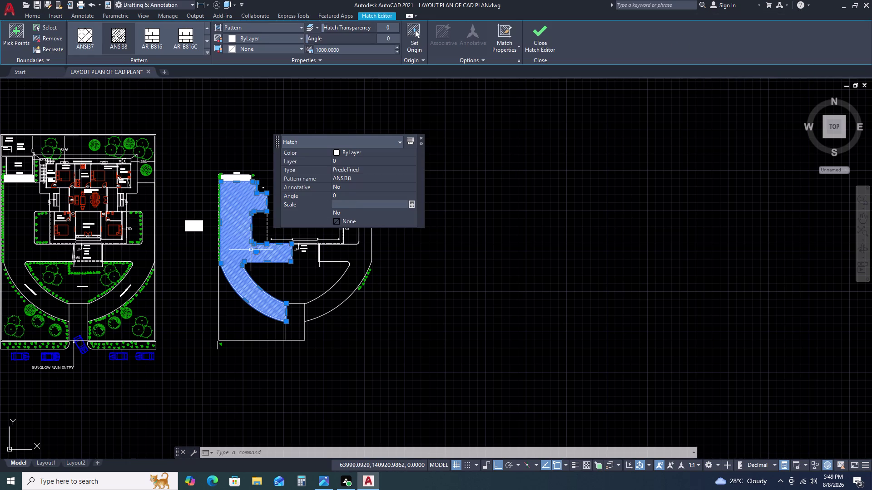
text(200)
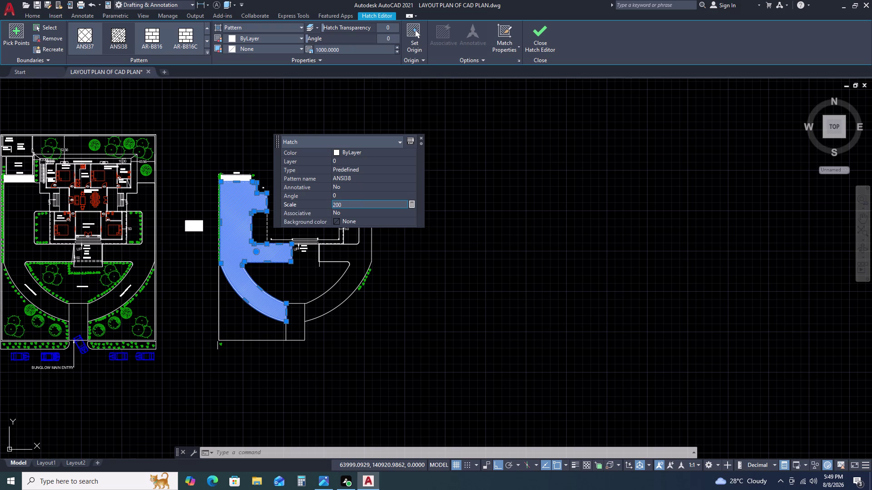
key(0)
key(Return)
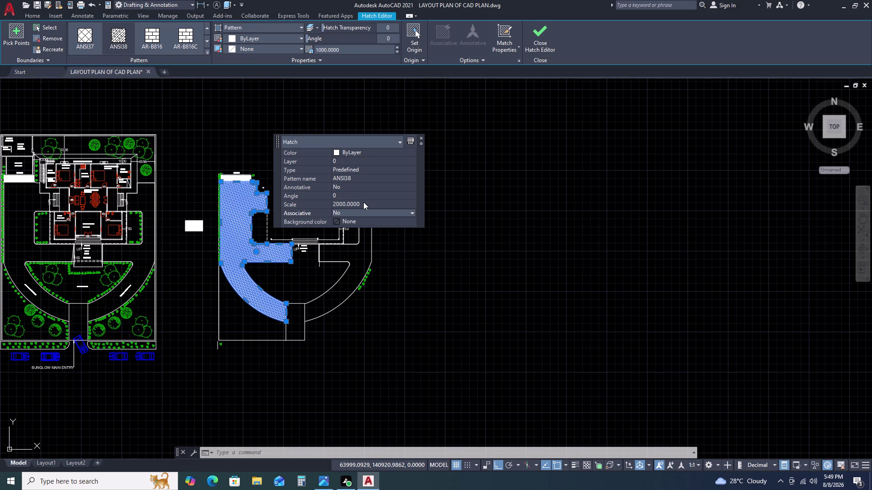
key(Escape)
key(Escape)
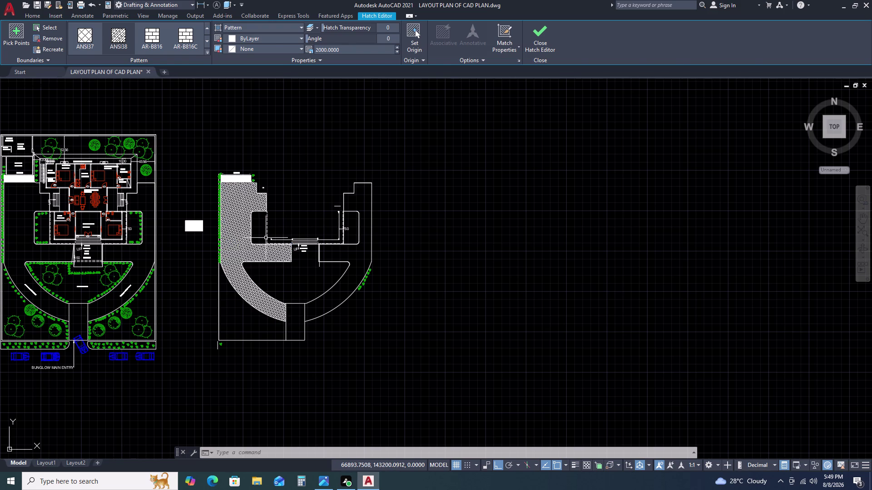
Increase the left paving hatch scale to 3000.
click(239, 241)
click(347, 196)
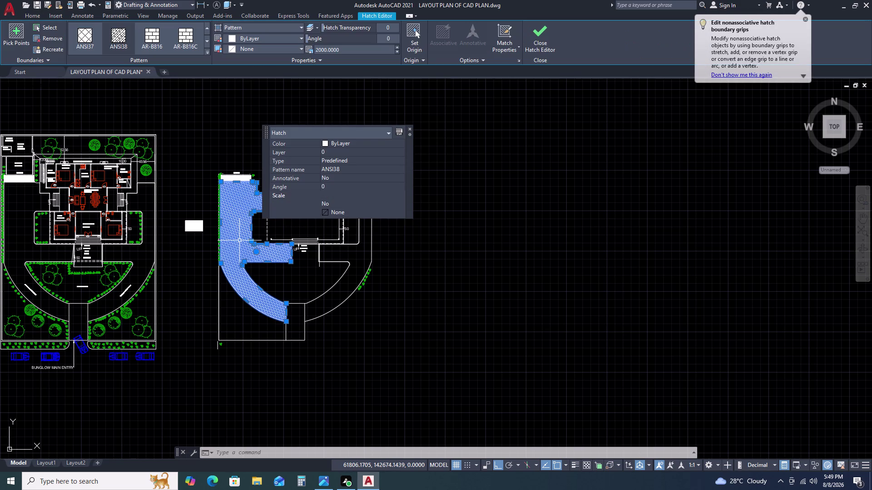
text(3000)
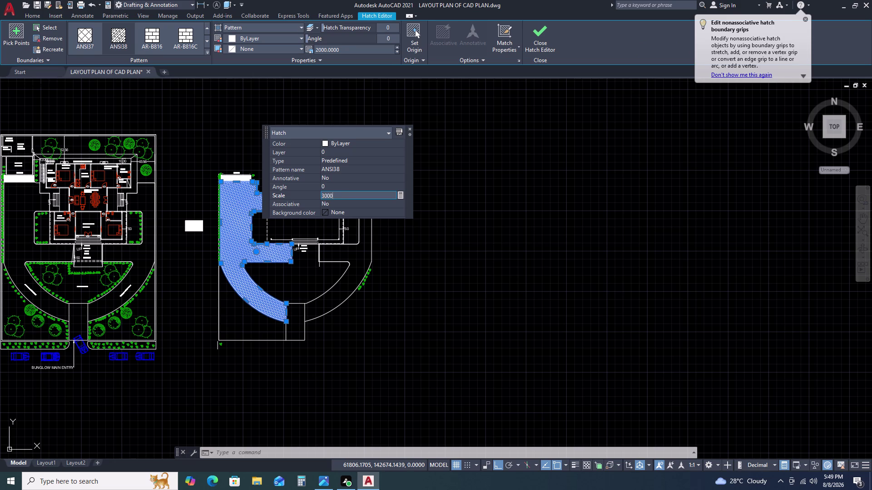
key(Return)
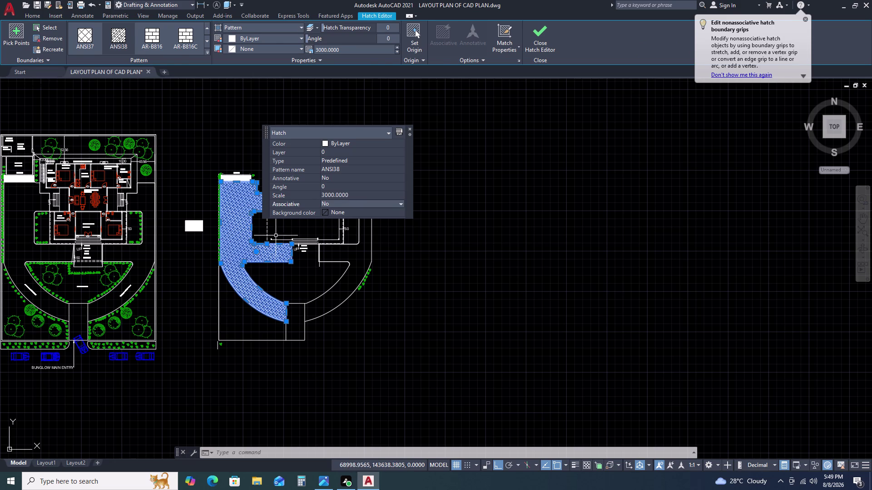
key(Escape)
Increase the left paving hatch scale to 4000.
middle_drag(250, 251, 373, 232)
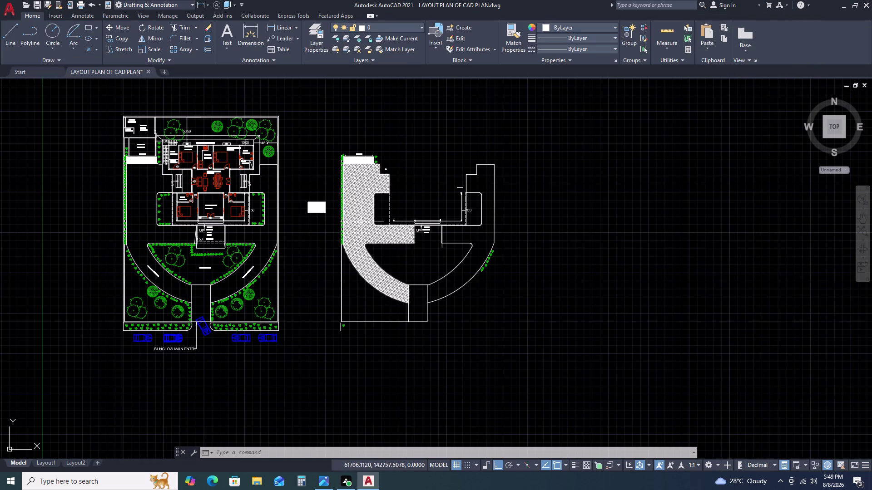
click(363, 221)
click(468, 172)
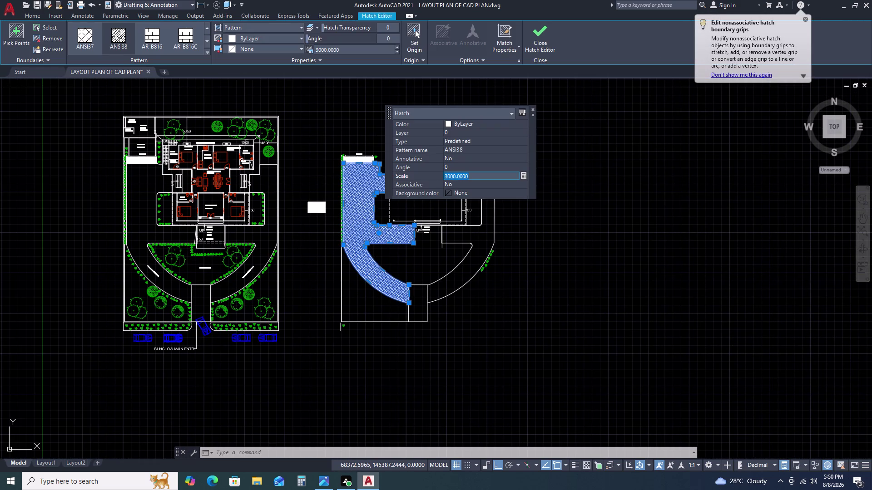
key(4)
text(000)
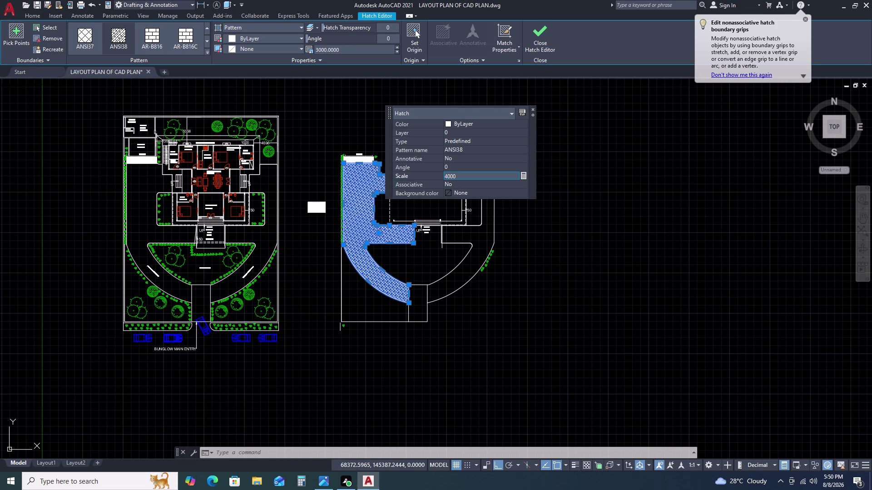
key(Return)
key(Escape)
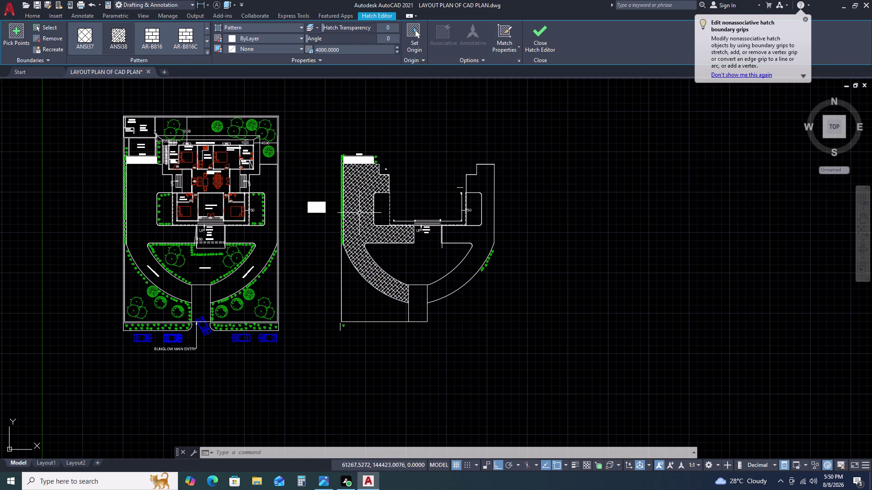
Switch the left paving hatch to the ANSI37 crosshatch pattern.
click(359, 215)
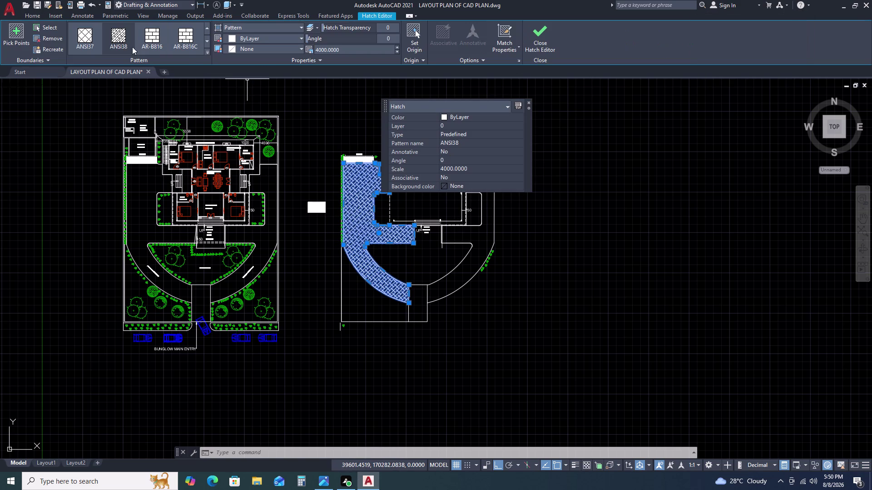
click(92, 33)
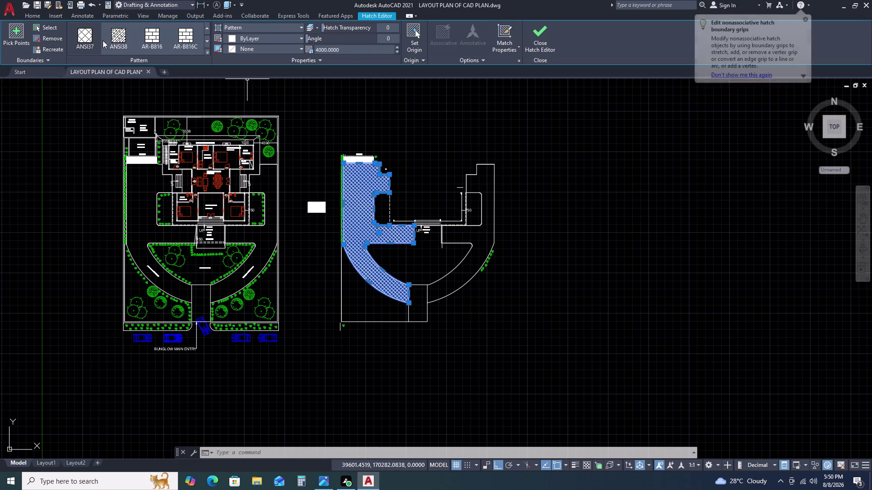
key(Escape)
key(Escape)
scroll(up, 3)
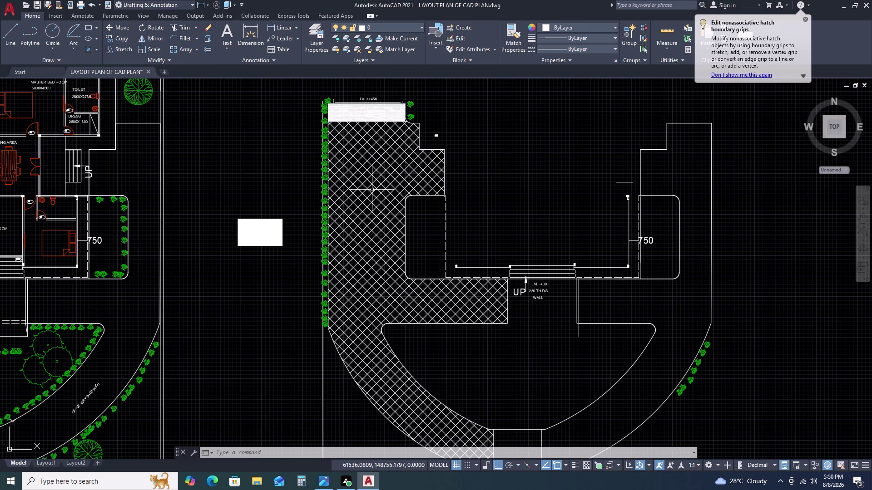
click(375, 188)
Move the ANSI37 crosshatch from the outline copy's corner to the matching left driveway corner.
scroll(down, 3)
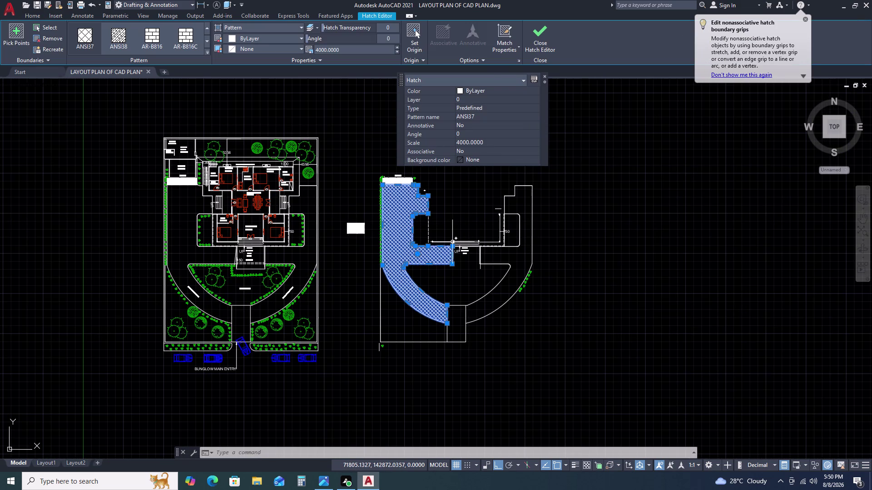
text(M)
key(space)
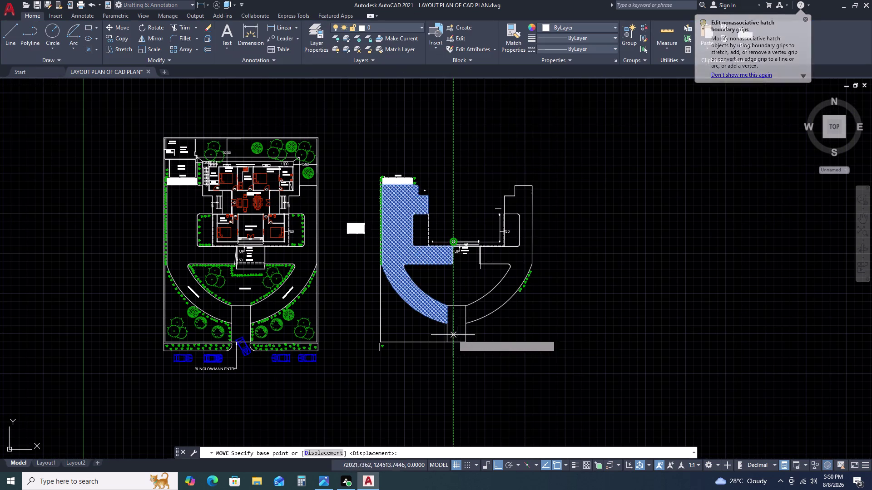
scroll(up, 3)
click(424, 288)
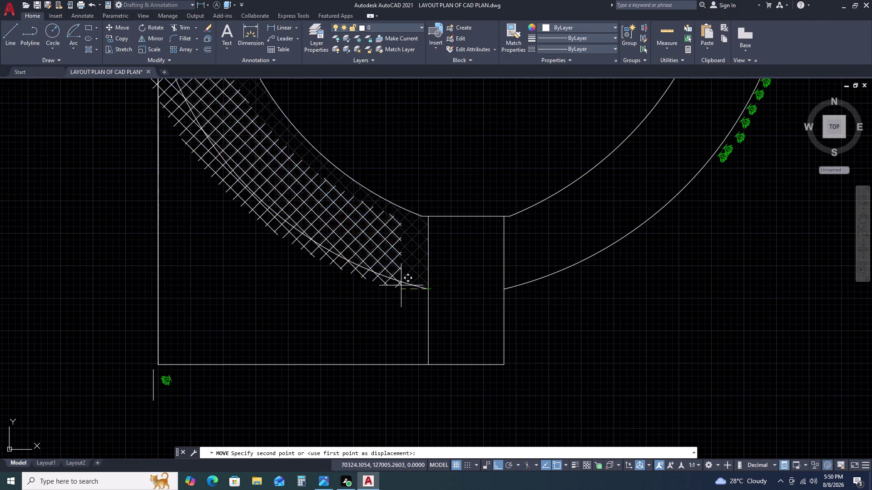
scroll(down, 3)
scroll(up, 3)
middle_drag(143, 250, 187, 228)
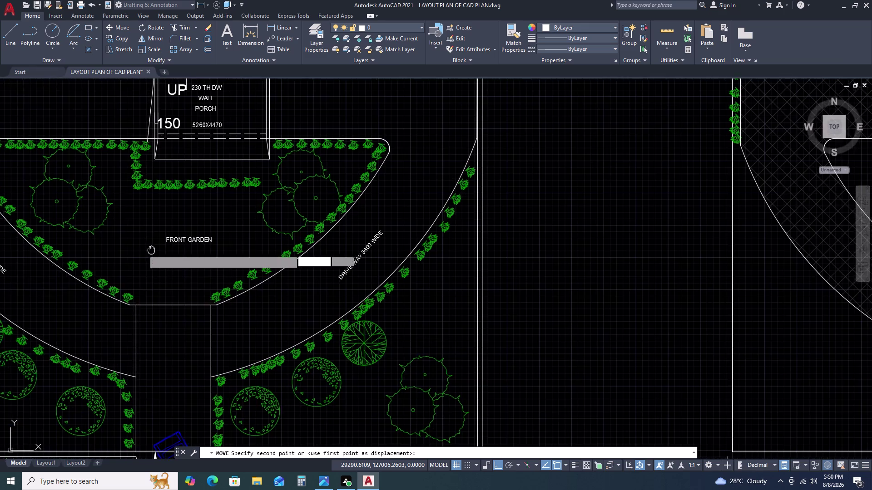
middle_drag(188, 228, 276, 197)
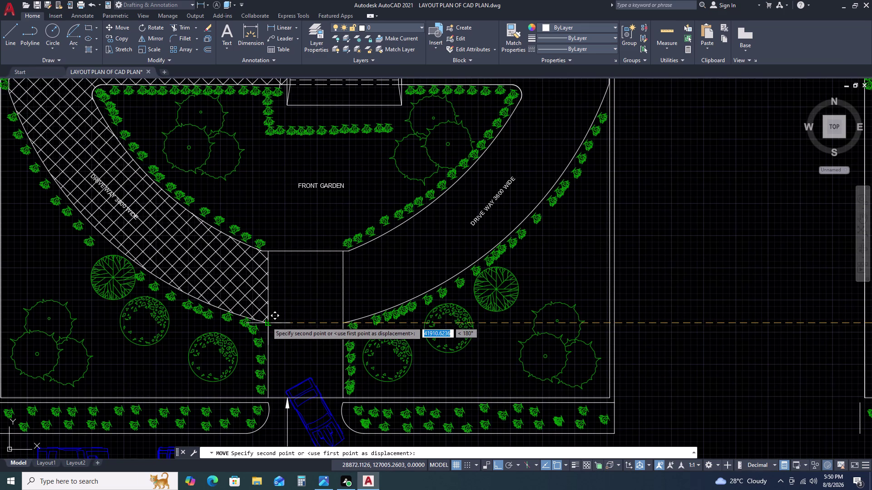
click(267, 322)
scroll(down, 3)
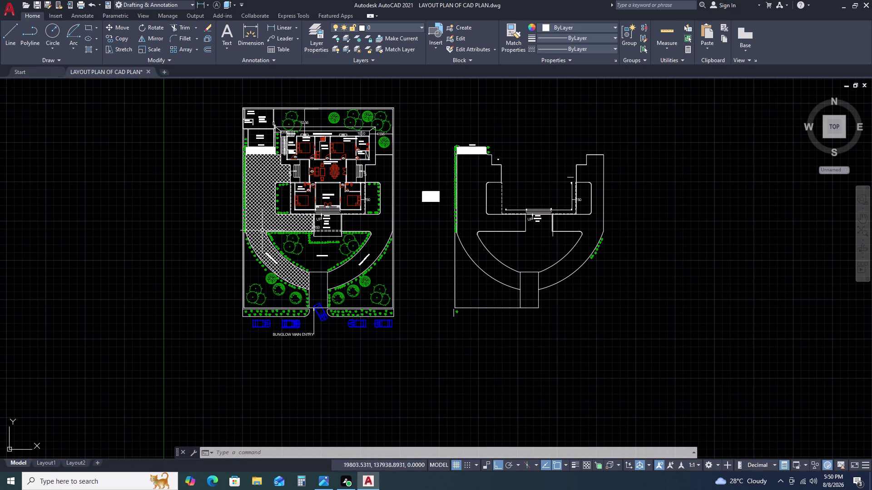
click(265, 214)
Mirror the left crosshatch about a vertical line through the drive centre, keeping the original.
text(M)
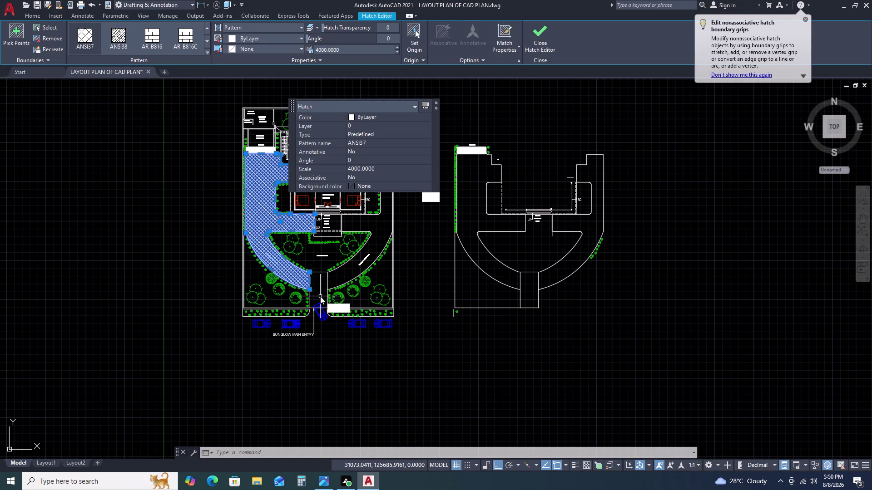
text(I)
key(space)
scroll(up, 3)
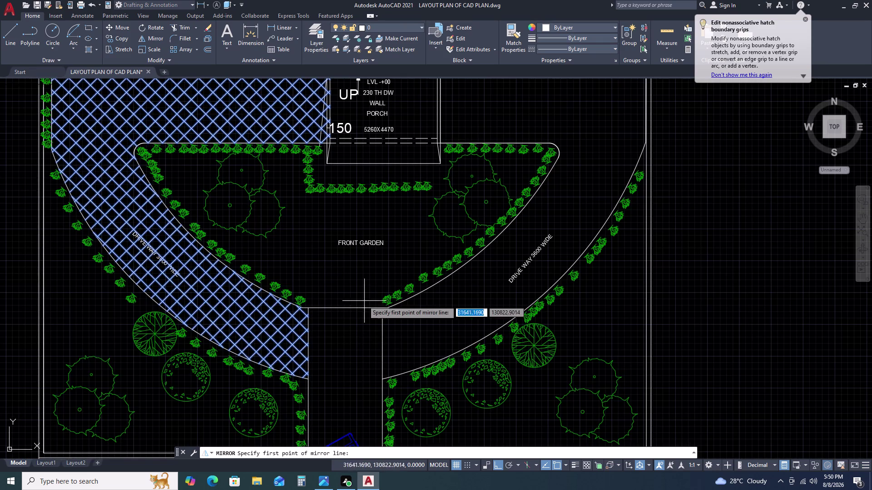
double_click(345, 307)
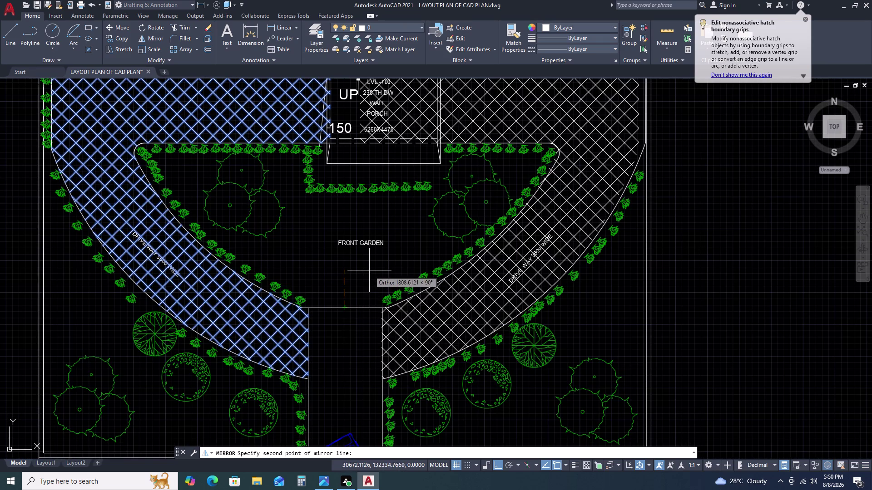
scroll(down, 3)
scroll(down, 3)
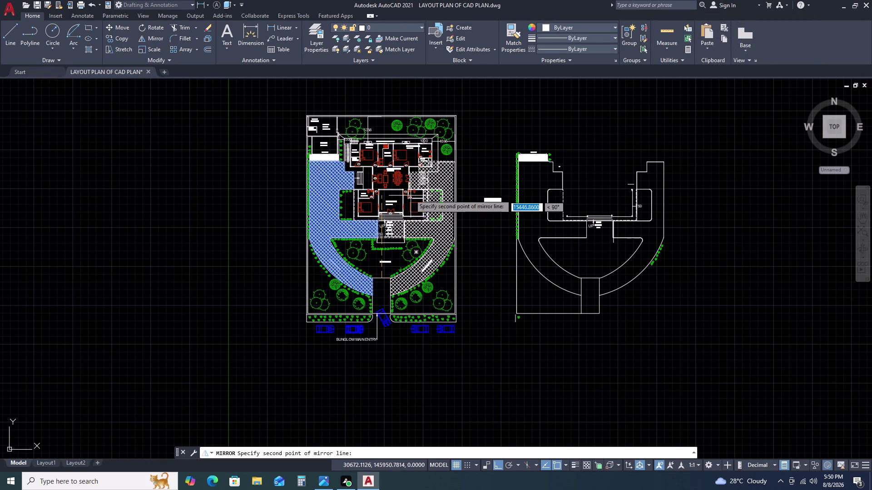
scroll(up, 3)
scroll(up, 3)
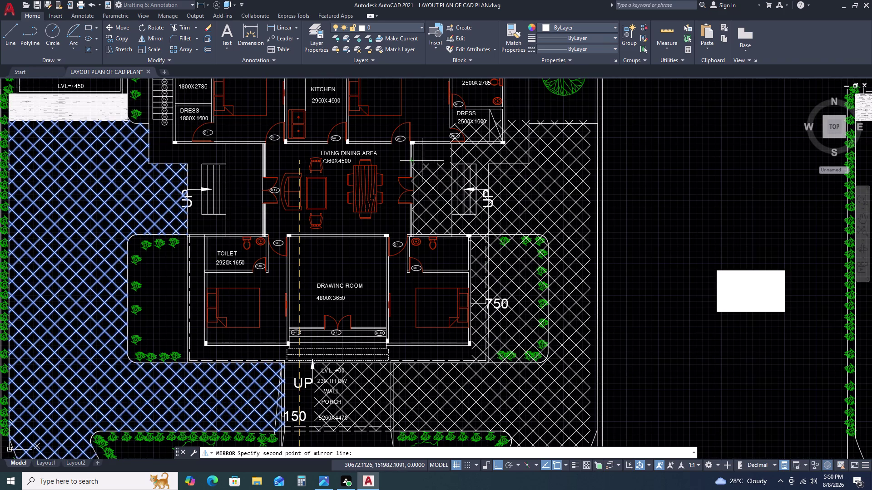
double_click(412, 117)
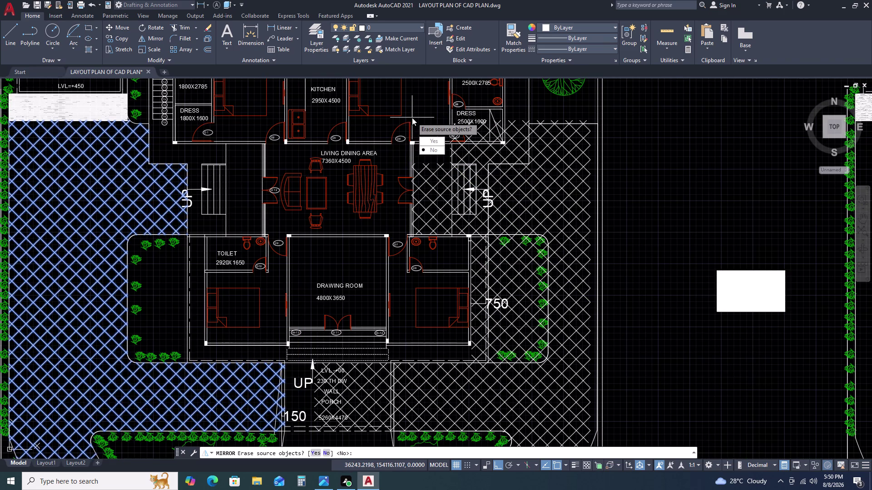
click(431, 148)
key(Escape)
scroll(down, 3)
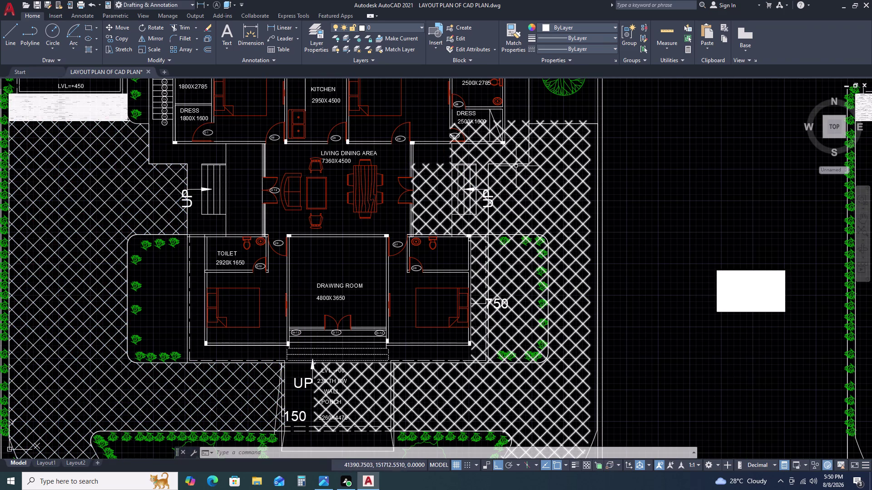
scroll(down, 3)
scroll(up, 3)
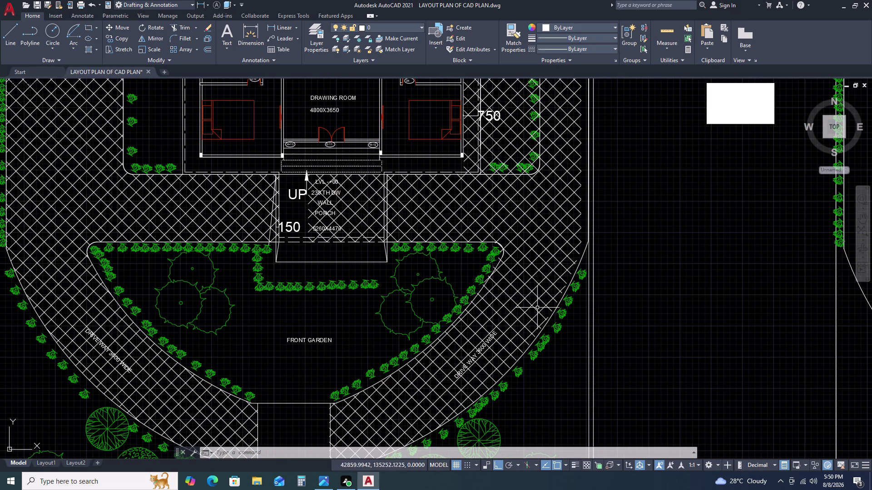
Pull the mirrored hatch's corner inside the porch to the porch's right edge.
click(561, 229)
click(524, 250)
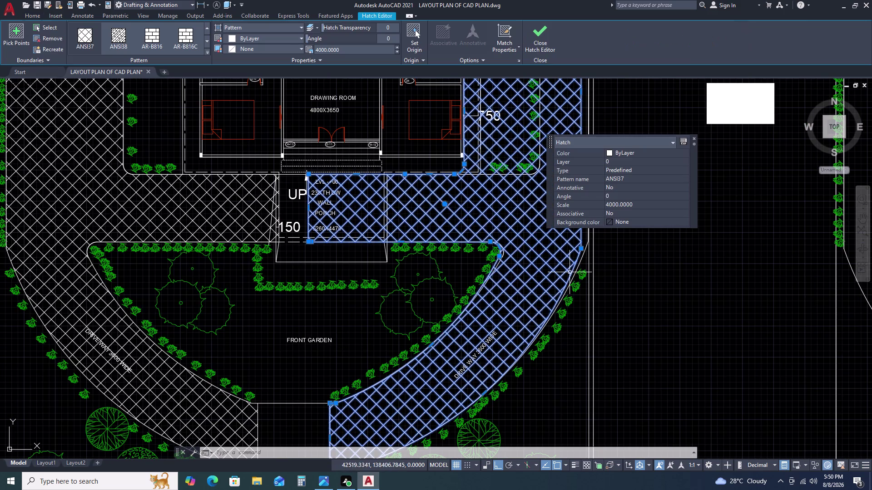
click(580, 248)
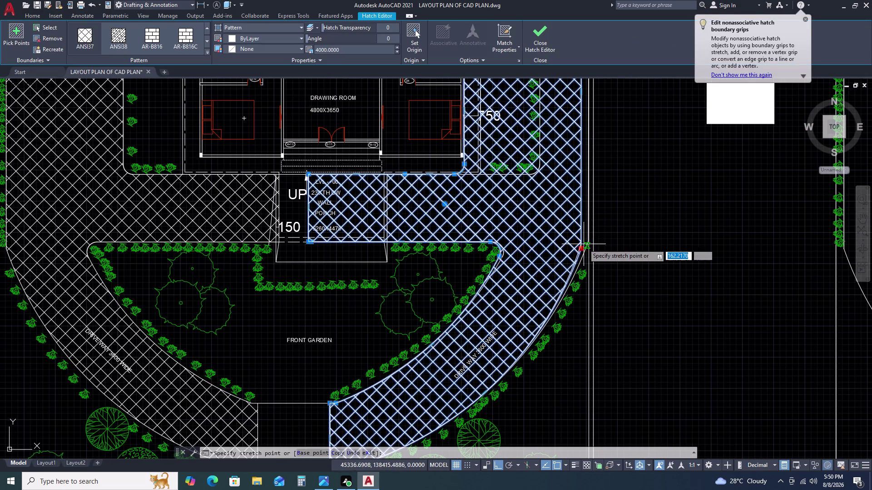
click(585, 243)
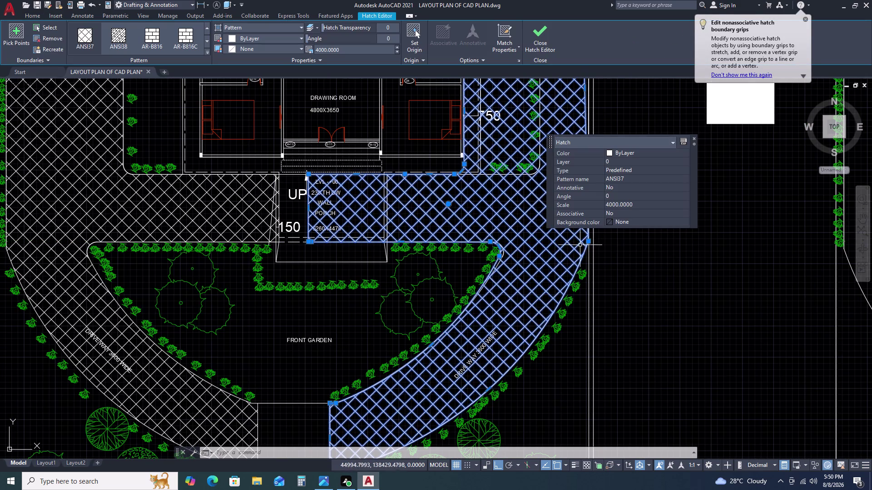
scroll(up, 3)
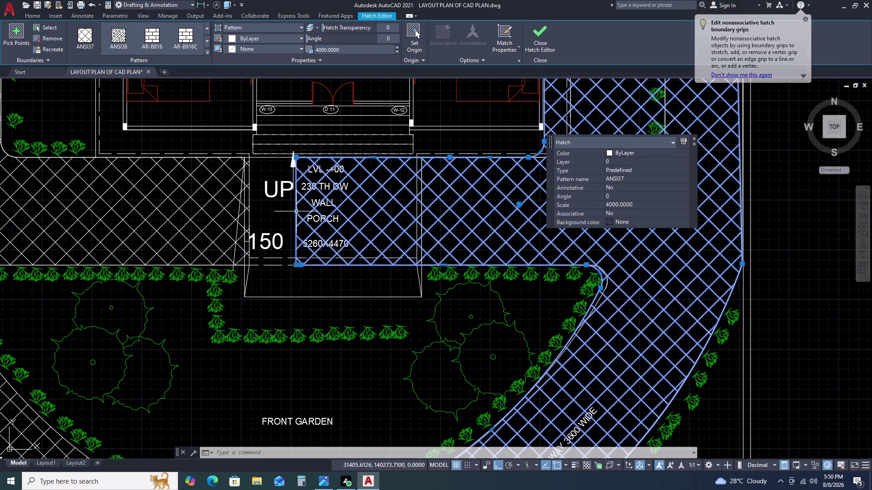
click(297, 211)
click(421, 217)
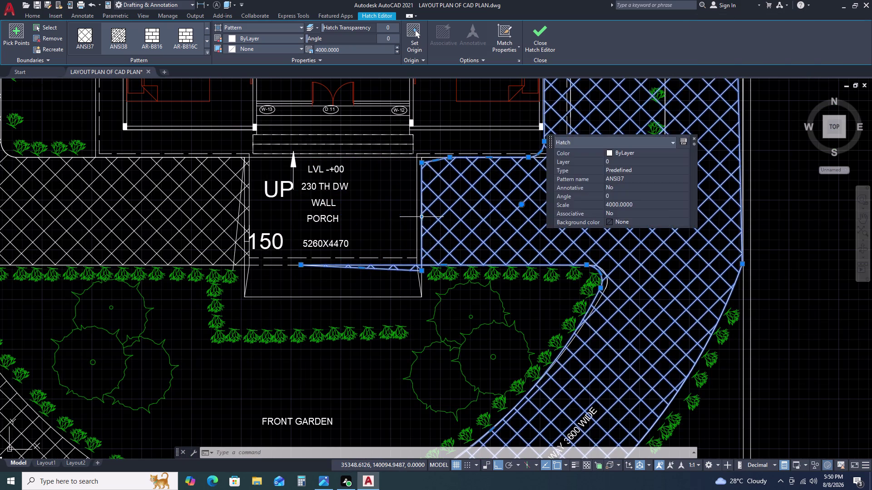
key(Escape)
Move the hatch's lower boundary point under the porch to the porch corner.
click(446, 204)
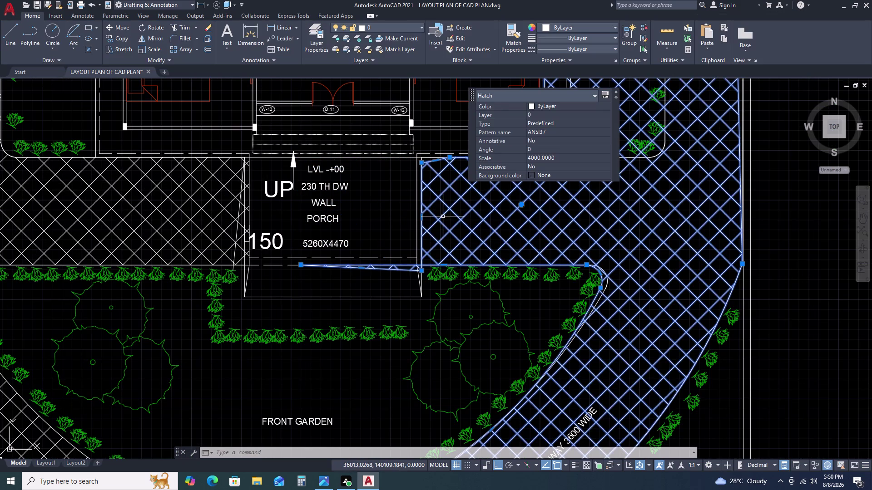
scroll(up, 3)
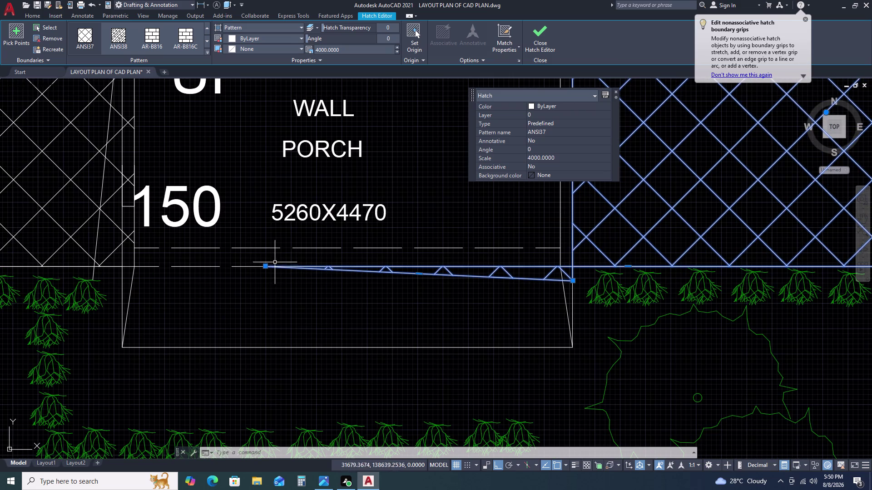
click(267, 266)
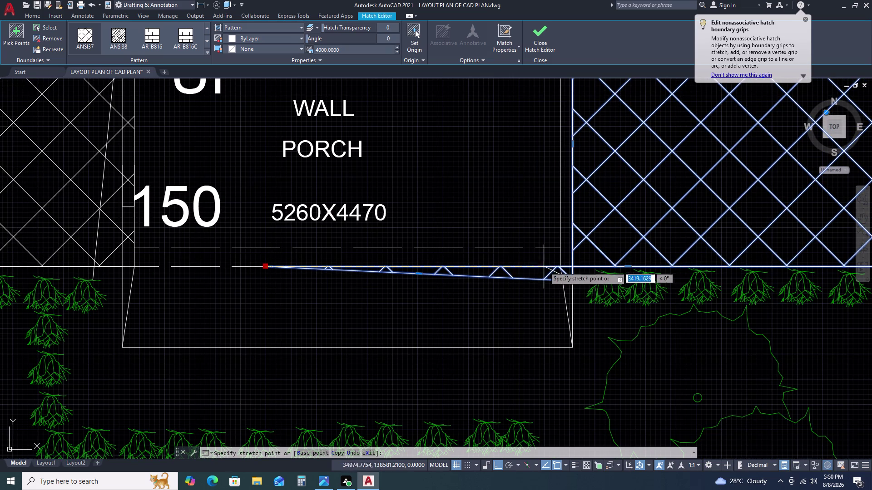
click(570, 266)
key(Escape)
Select the line segments along the porch's right edge and pan over the front garden.
scroll(up, 3)
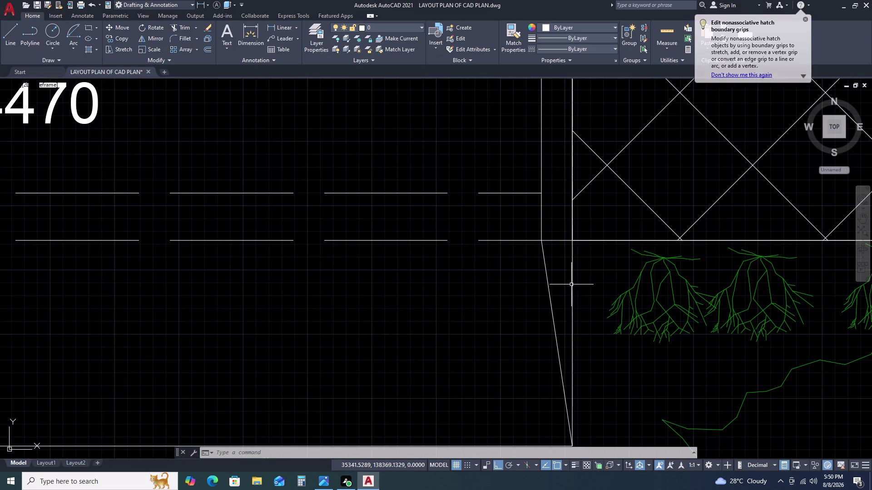
click(578, 230)
click(569, 225)
scroll(down, 3)
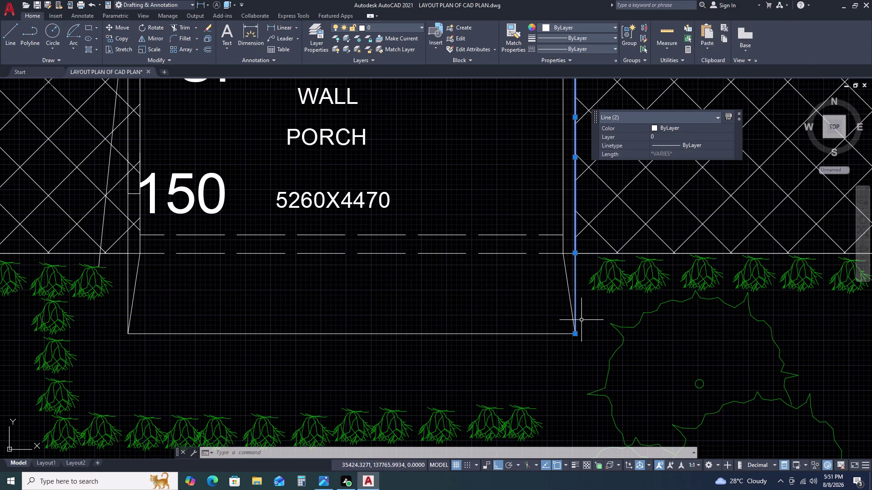
click(578, 336)
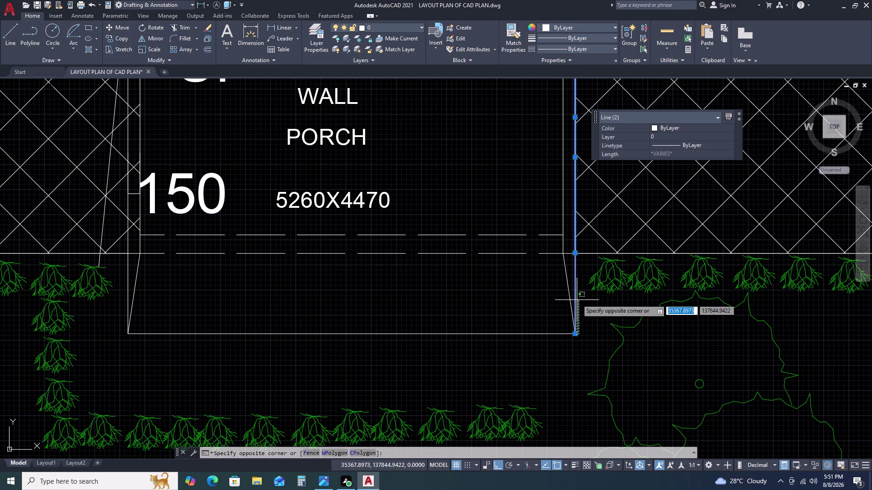
click(576, 254)
key(Escape)
scroll(down, 3)
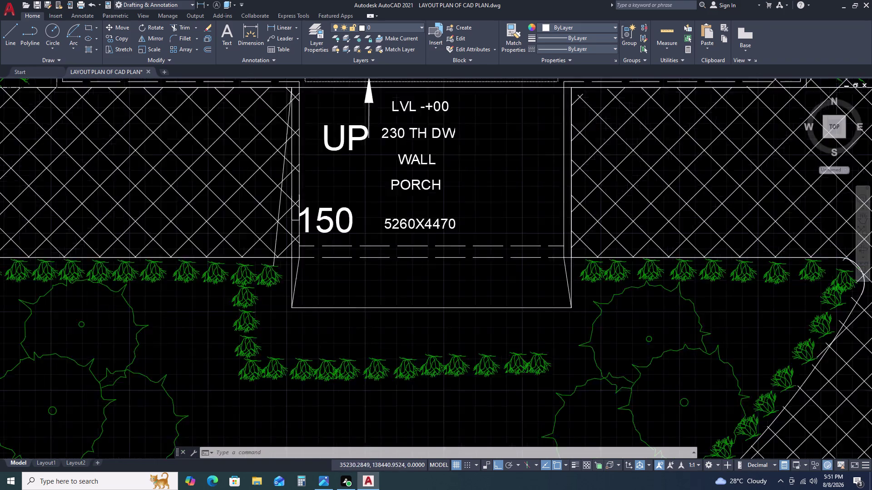
scroll(down, 3)
scroll(up, 3)
middle_drag(634, 217, 440, 244)
scroll(down, 3)
middle_drag(616, 179, 538, 230)
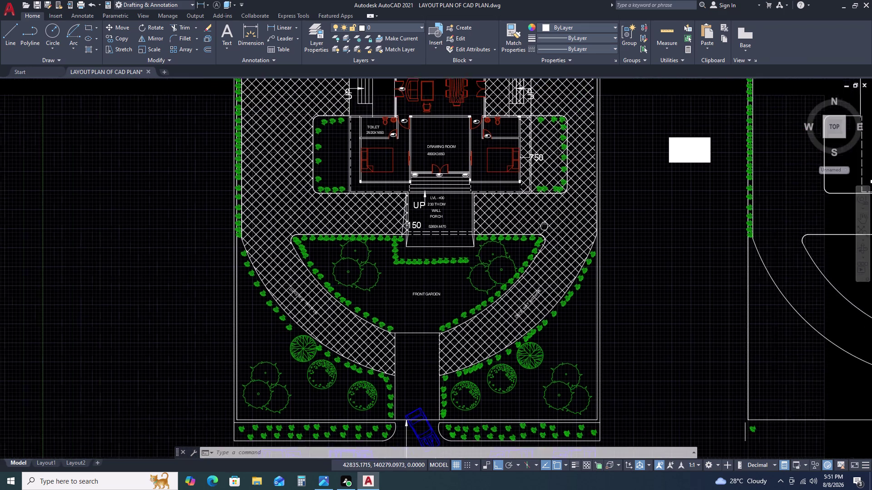
Select the right-side paving hatch, then clear the selection.
scroll(down, 3)
click(523, 193)
scroll(up, 3)
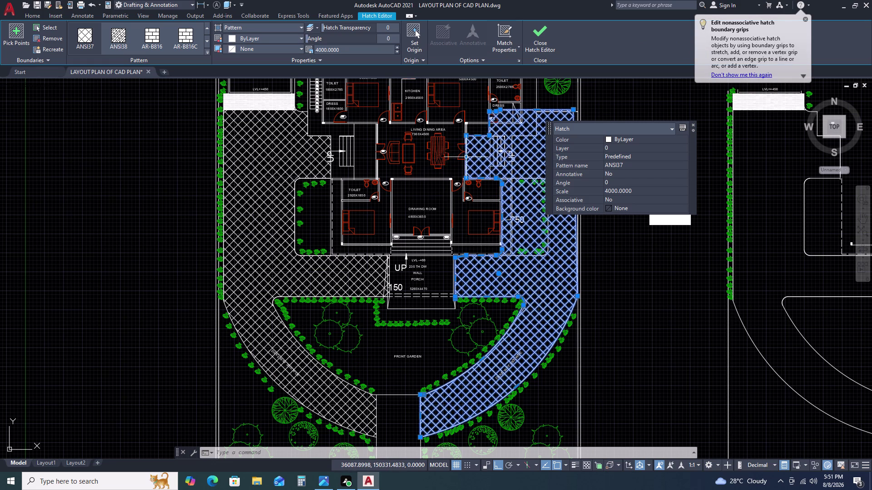
triple_click(465, 156)
key(Escape)
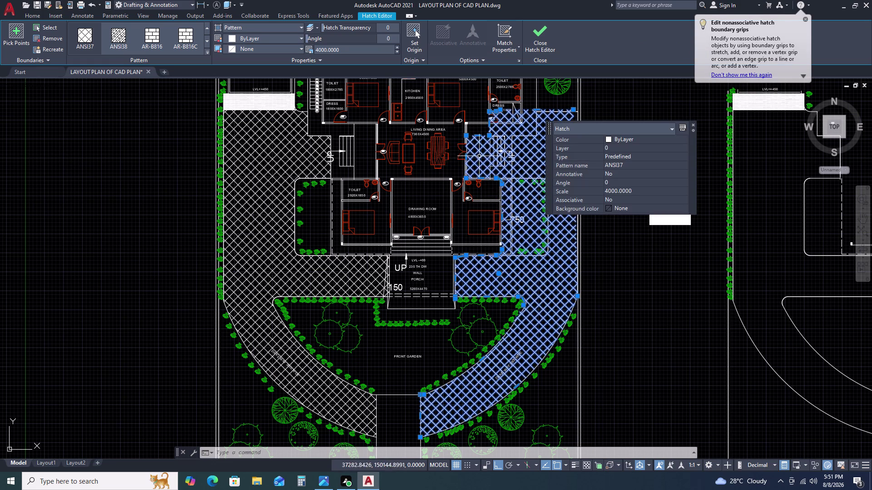
scroll(up, 3)
key(Escape)
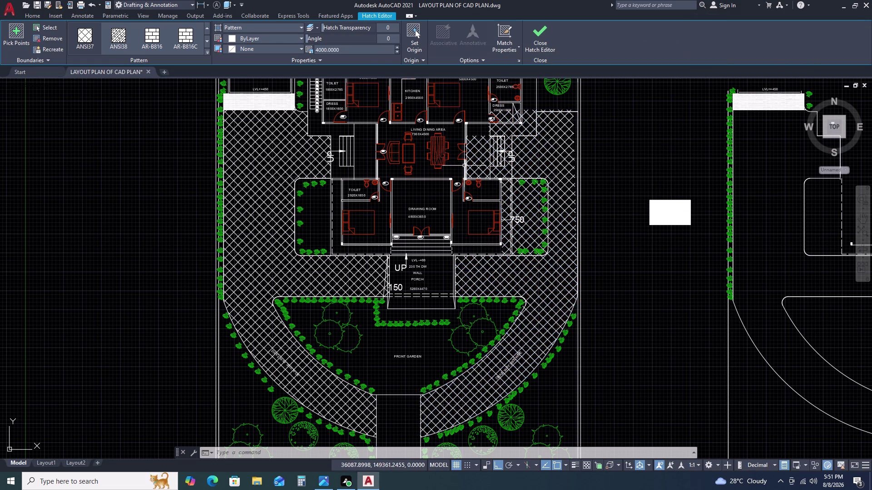
key(Escape)
Stretch a boundary corner of the right-side paving hatch near the house.
click(488, 155)
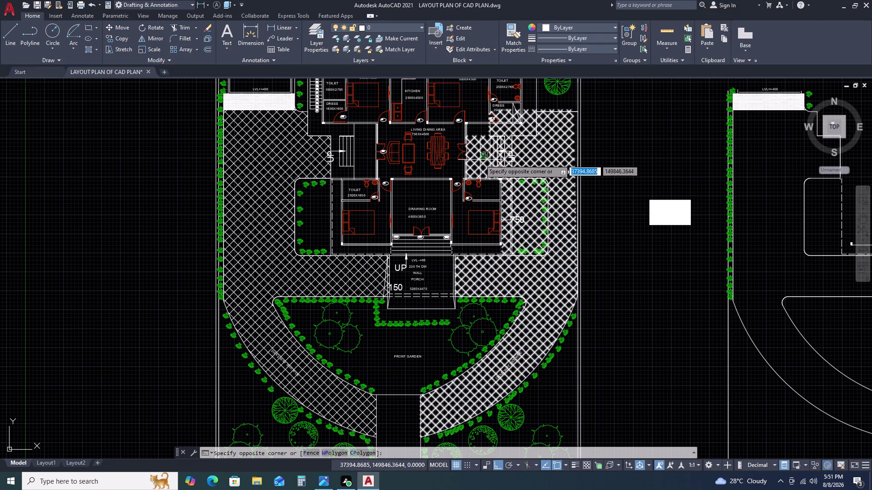
click(480, 160)
scroll(up, 3)
scroll(up, 3)
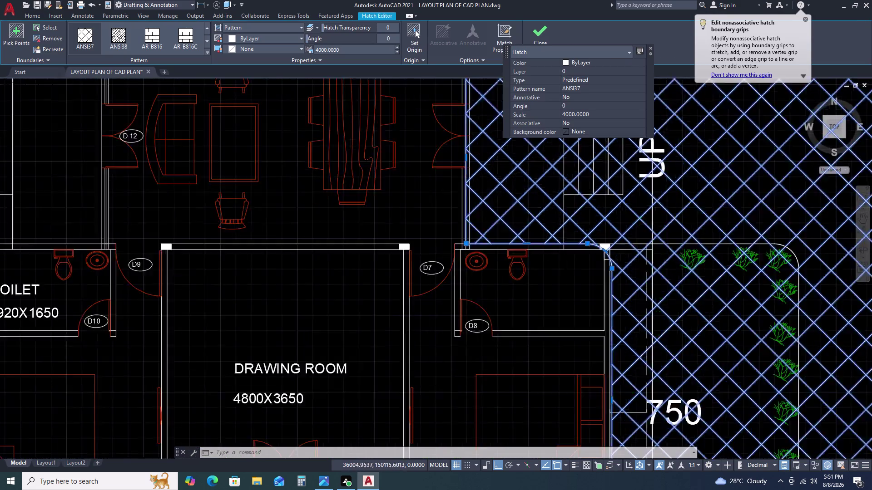
scroll(up, 3)
click(481, 162)
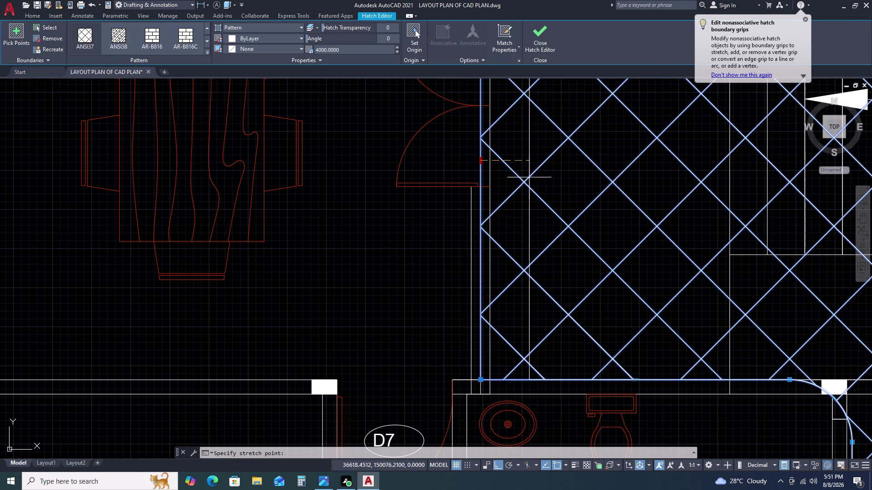
scroll(down, 3)
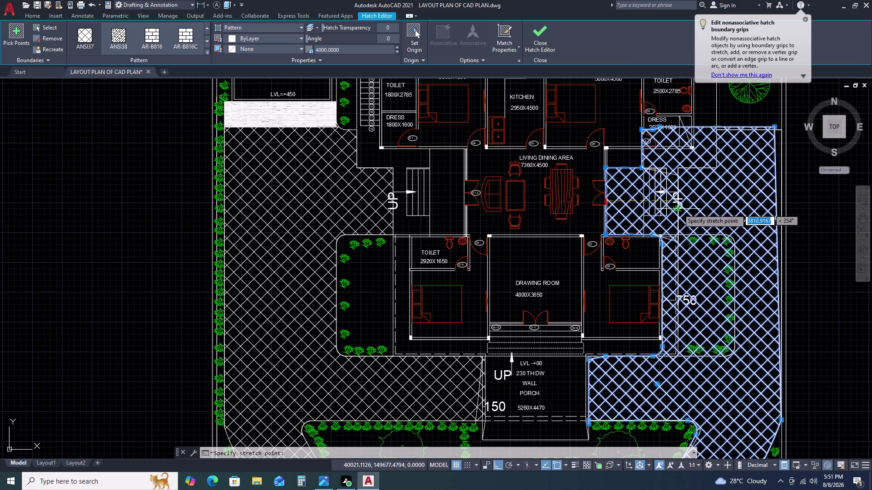
click(681, 207)
key(Escape)
Stretch the right hatch's corner by the stairs to the stair wall.
middle_drag(673, 191, 549, 216)
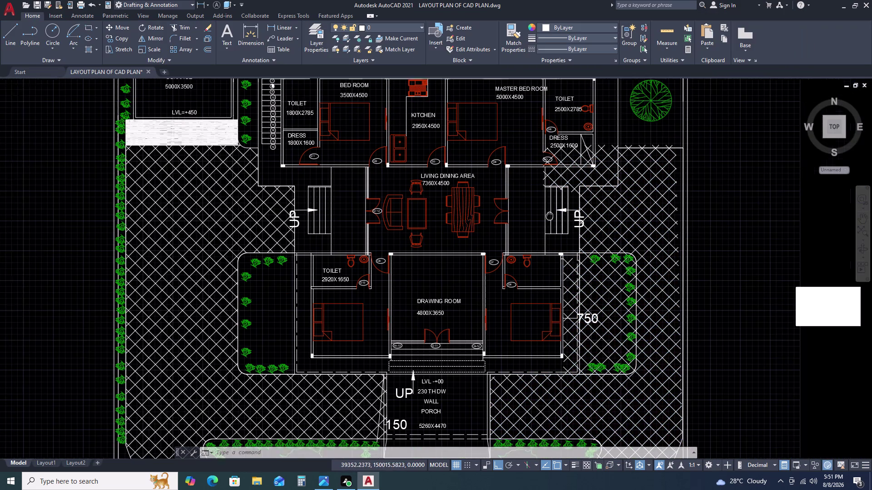
click(604, 227)
click(562, 224)
scroll(up, 3)
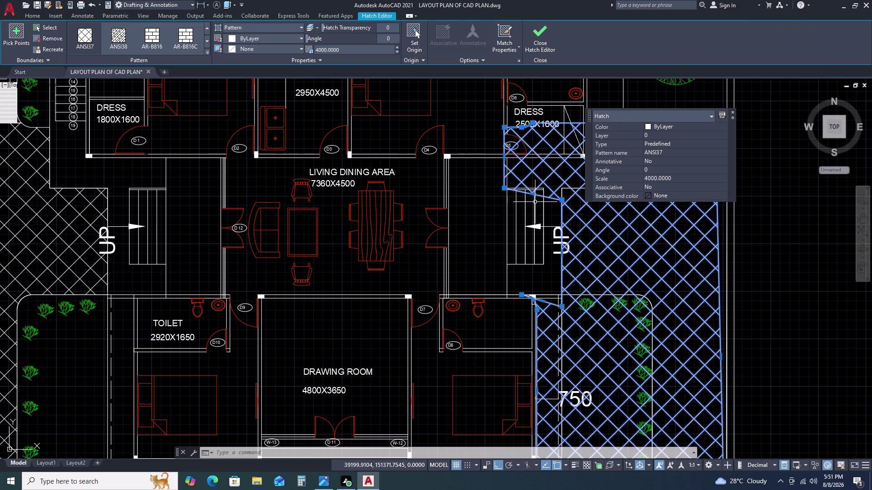
middle_drag(539, 199, 402, 233)
scroll(up, 3)
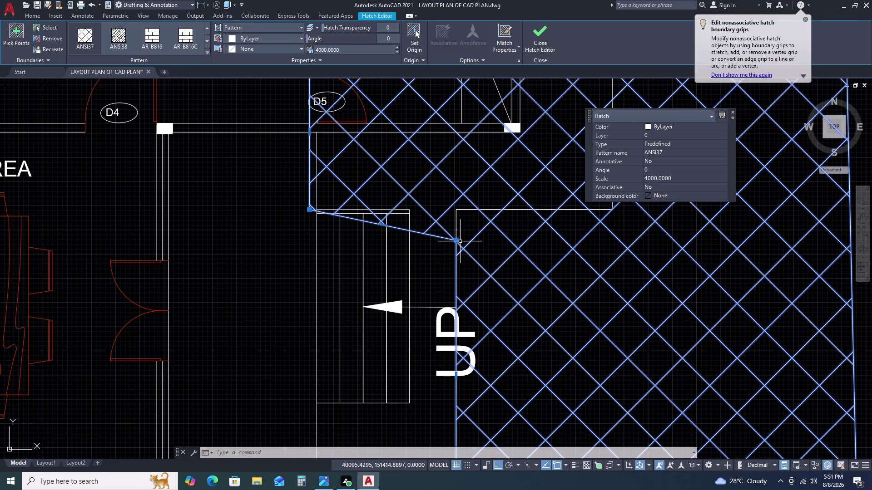
drag(456, 239, 456, 235)
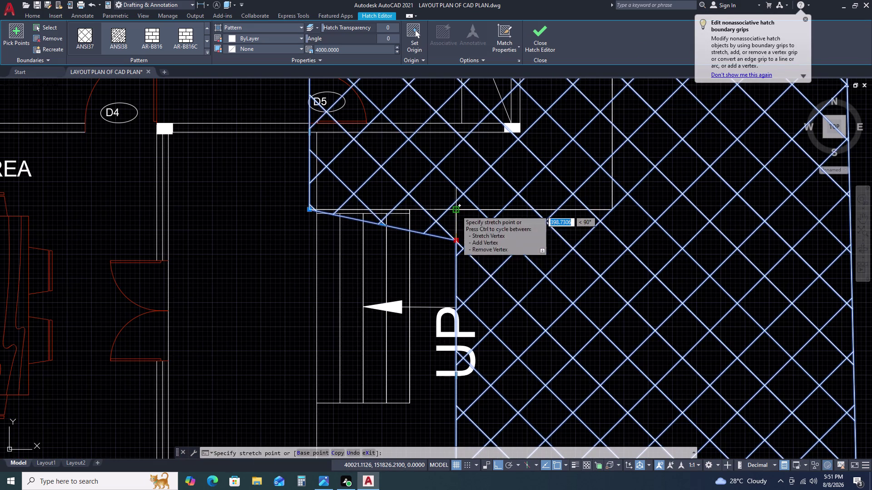
click(456, 211)
scroll(down, 3)
scroll(down, 3)
scroll(up, 3)
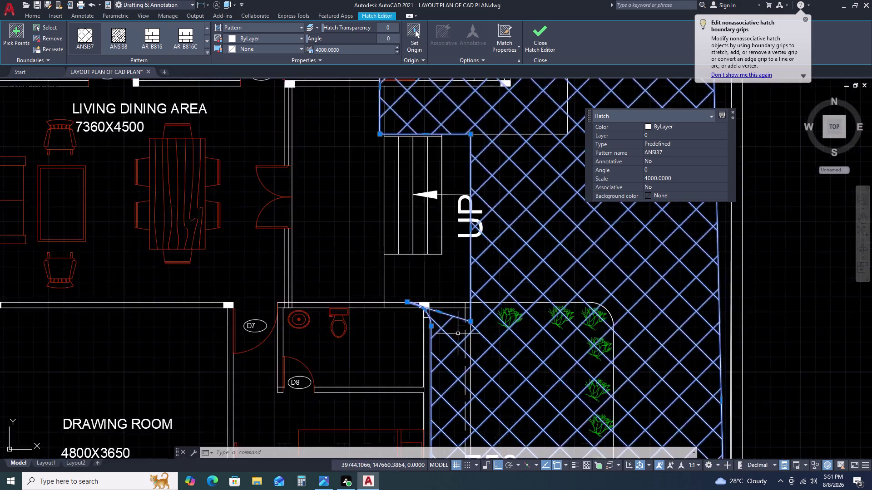
Reshape the right hatch's edge around the garden planter.
click(477, 315)
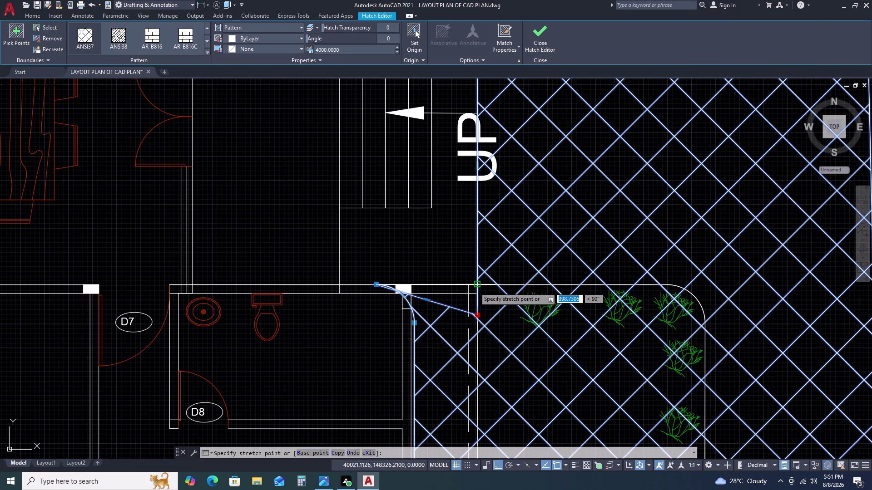
click(474, 286)
middle_drag(477, 310, 463, 224)
scroll(down, 3)
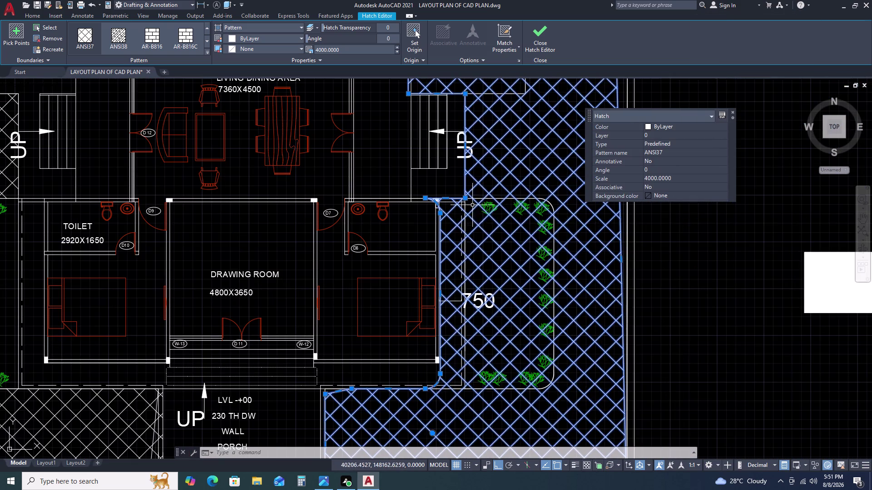
click(442, 296)
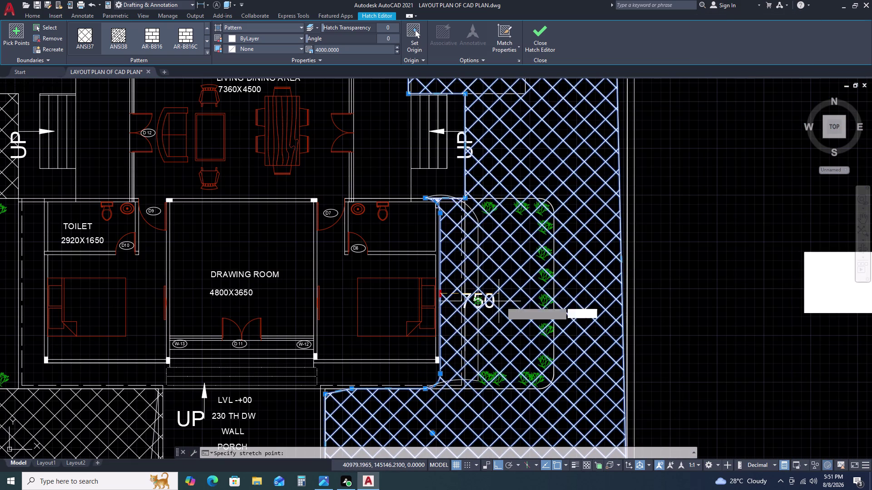
click(555, 296)
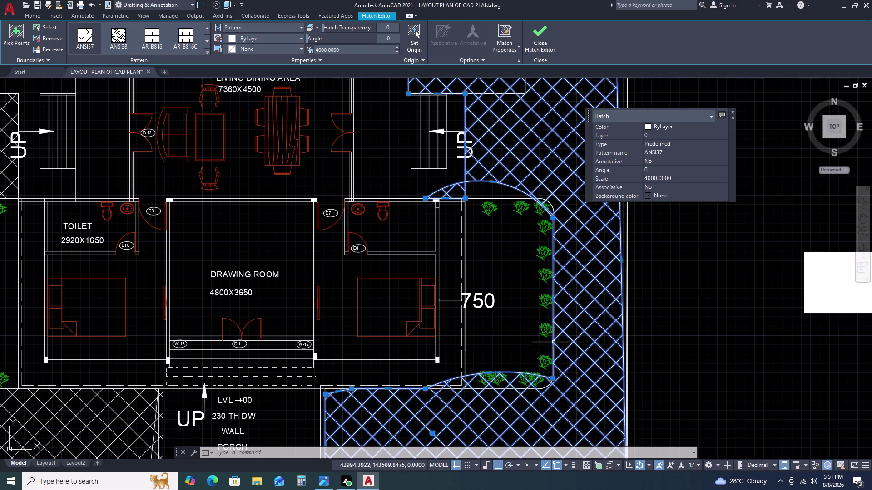
middle_drag(552, 347, 550, 333)
click(548, 201)
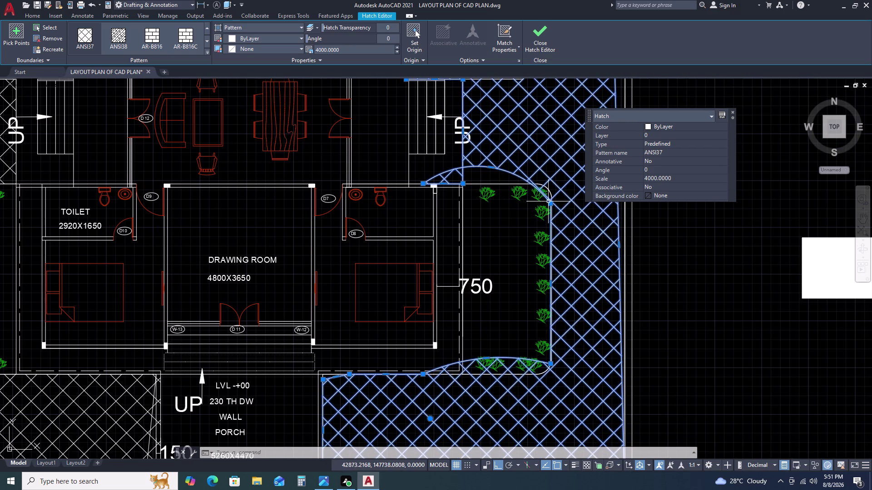
key(Escape)
Delete the right-side hatch and copy the left hatch to the plan's left.
scroll(down, 3)
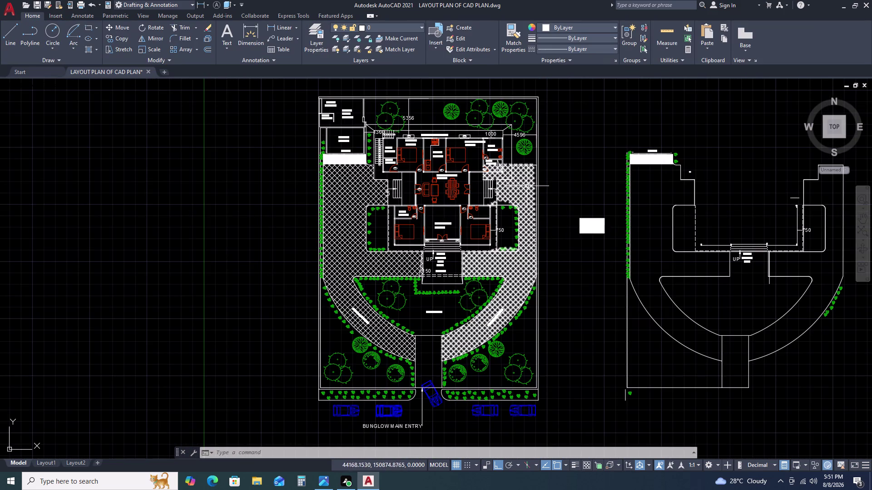
click(526, 186)
key(Delete)
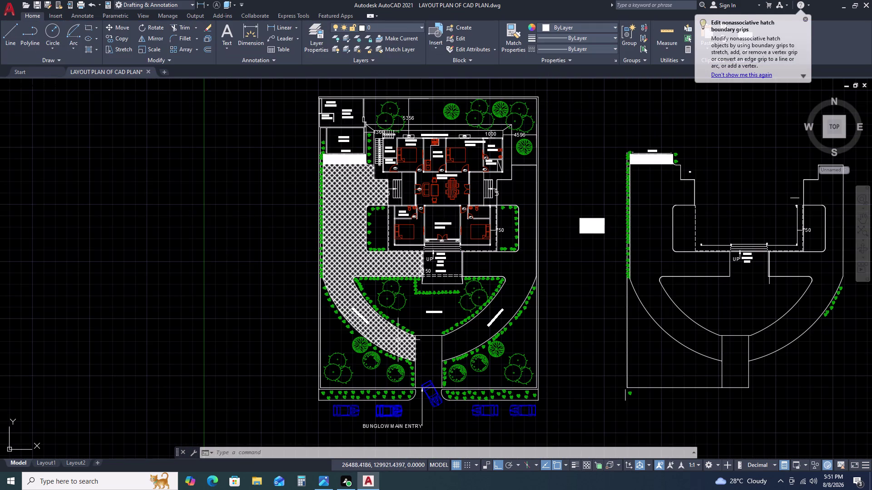
click(398, 340)
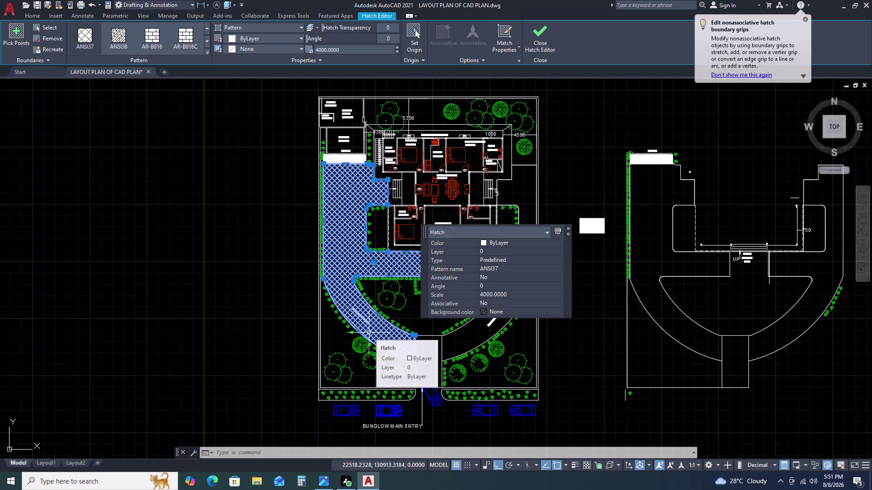
text(CO0)
key(space)
click(369, 333)
click(178, 323)
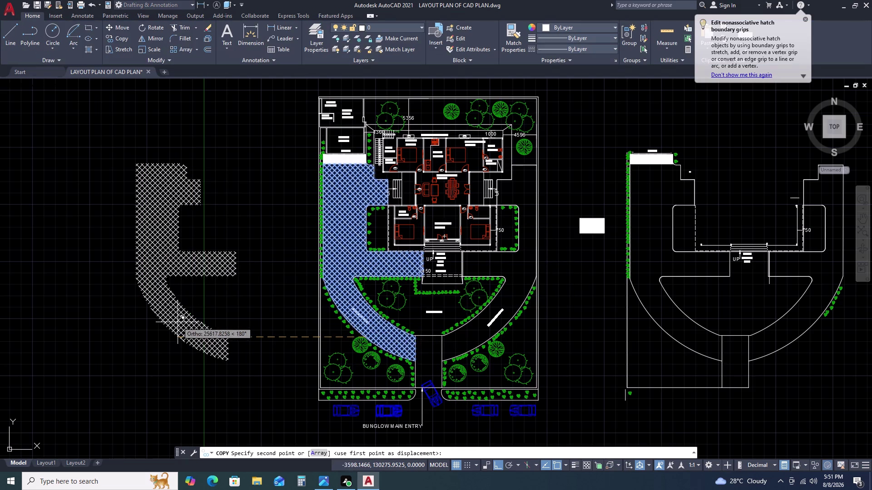
key(Escape)
click(248, 227)
Mirror the copied paving hatch across a vertical axis, erasing the original copy.
click(127, 362)
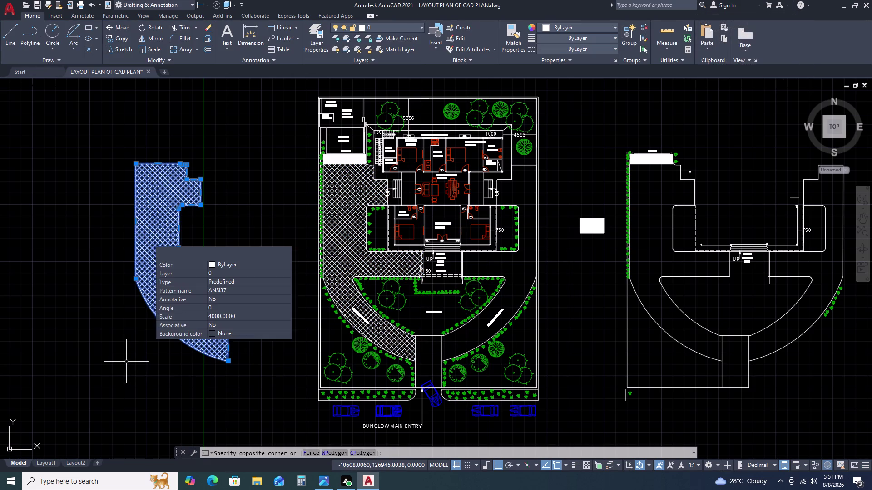
key(m)
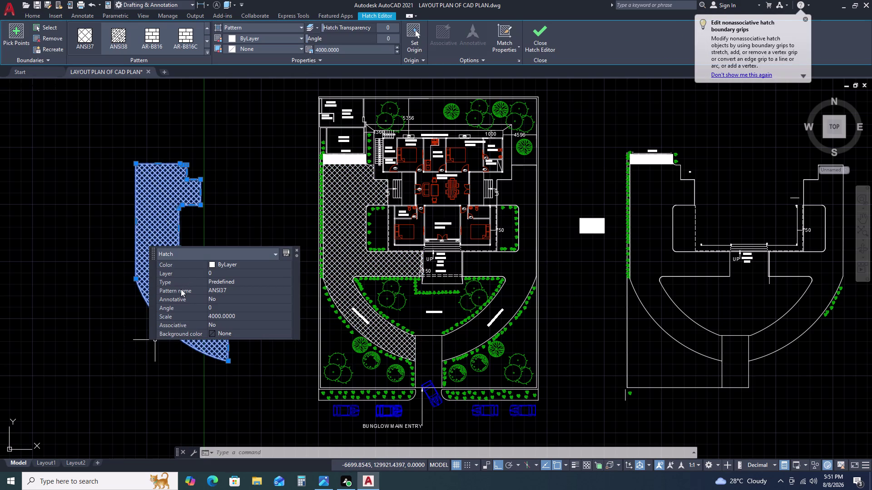
key(i)
key(space)
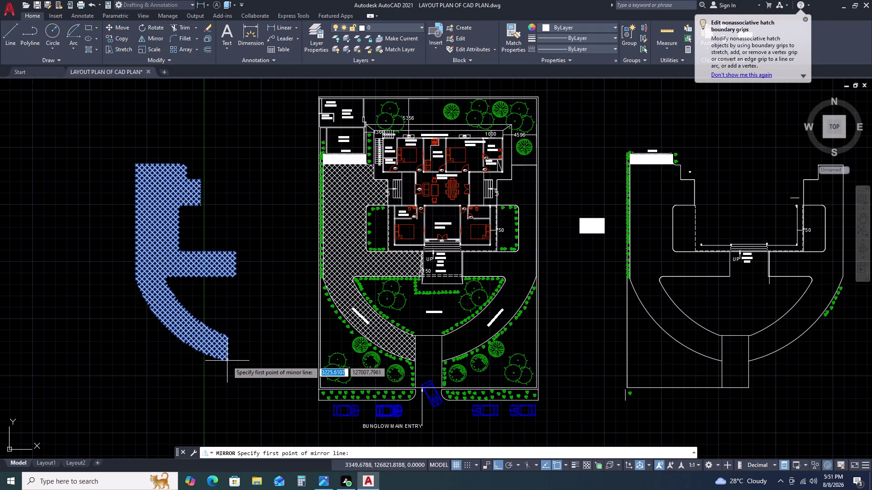
click(227, 361)
click(225, 177)
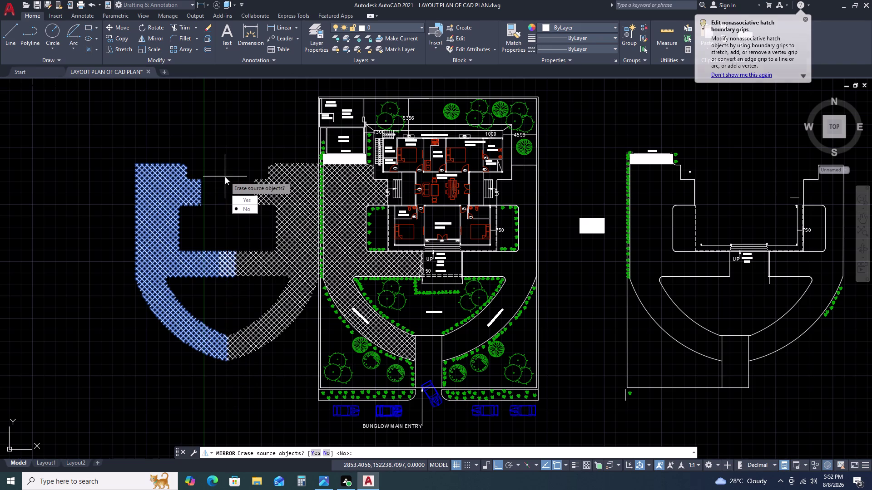
click(248, 195)
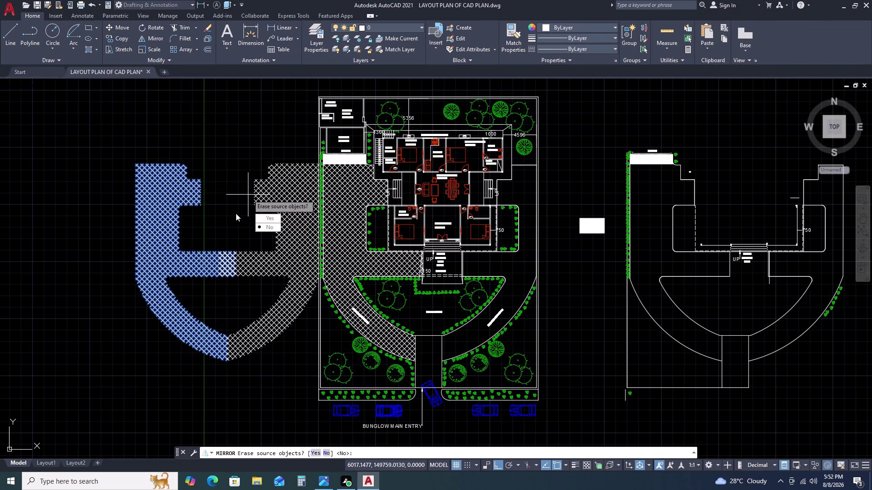
drag(261, 217, 248, 194)
click(283, 178)
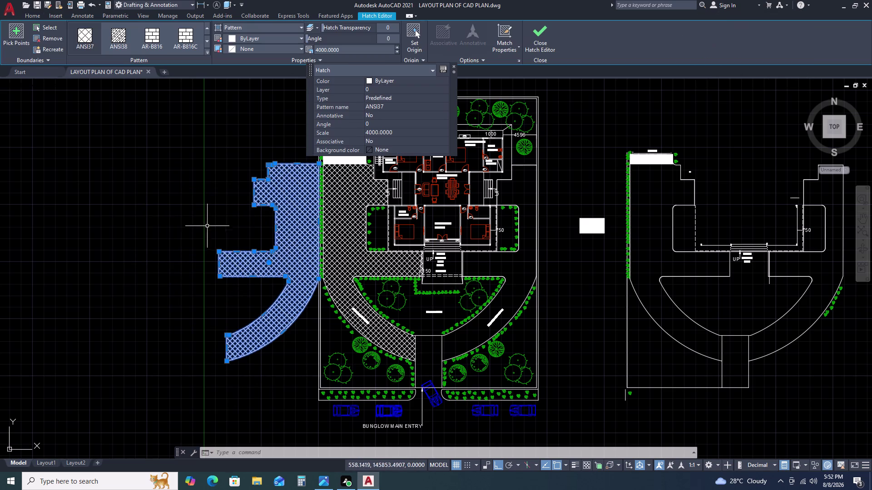
text(M)
key(space)
Pick the hatch corner as the move base point and pan to the plan's right side.
scroll(up, 3)
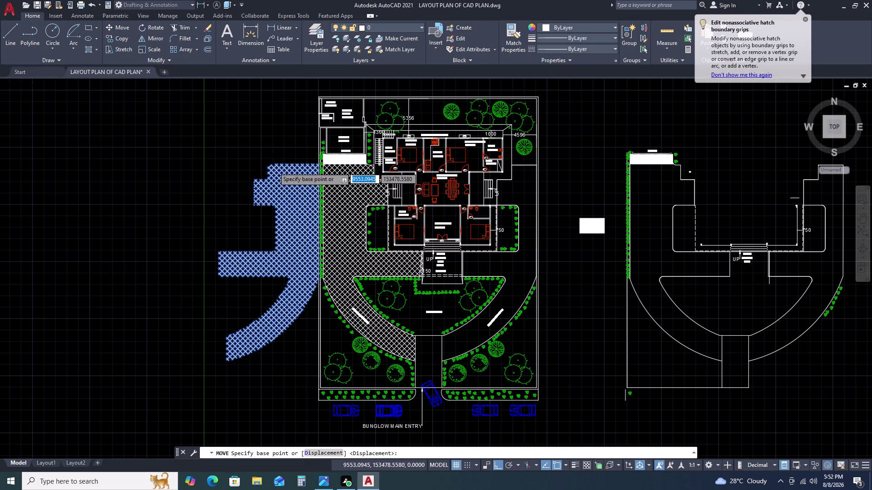
scroll(up, 3)
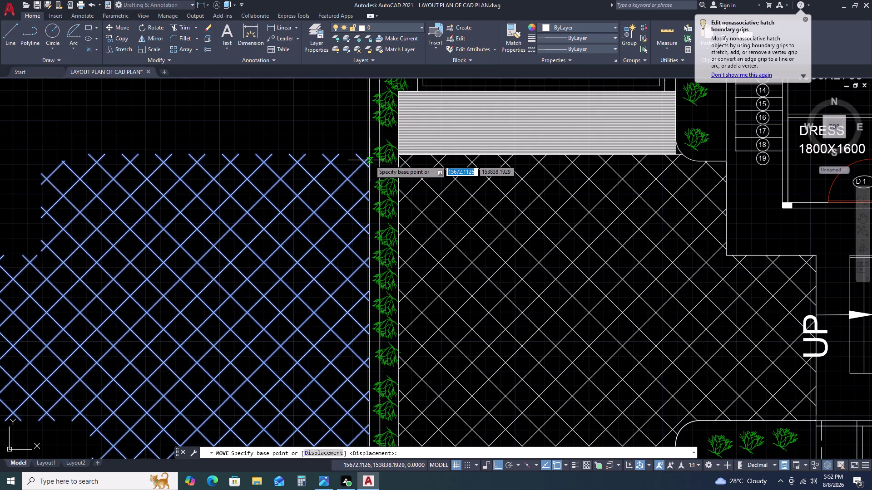
click(368, 158)
scroll(down, 3)
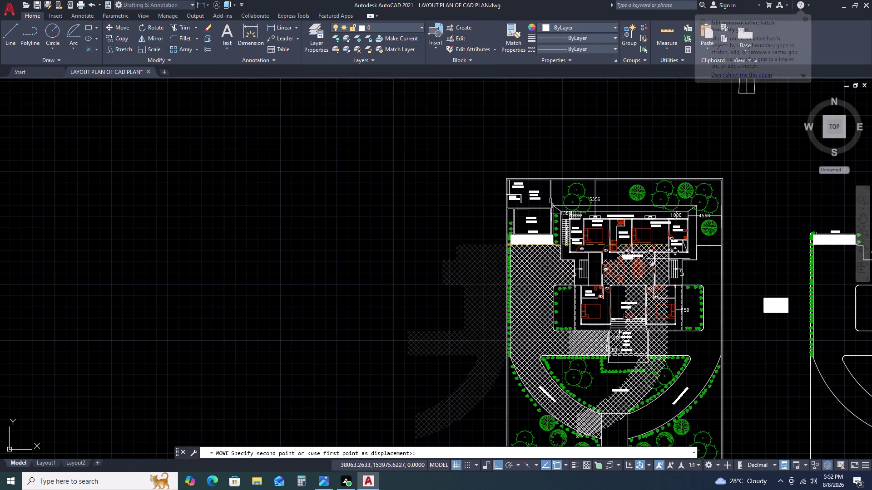
middle_drag(691, 259, 382, 231)
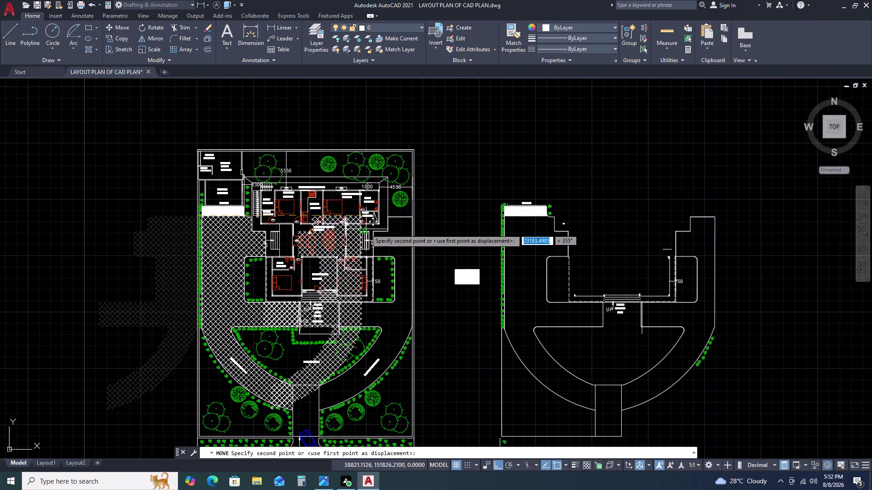
scroll(up, 3)
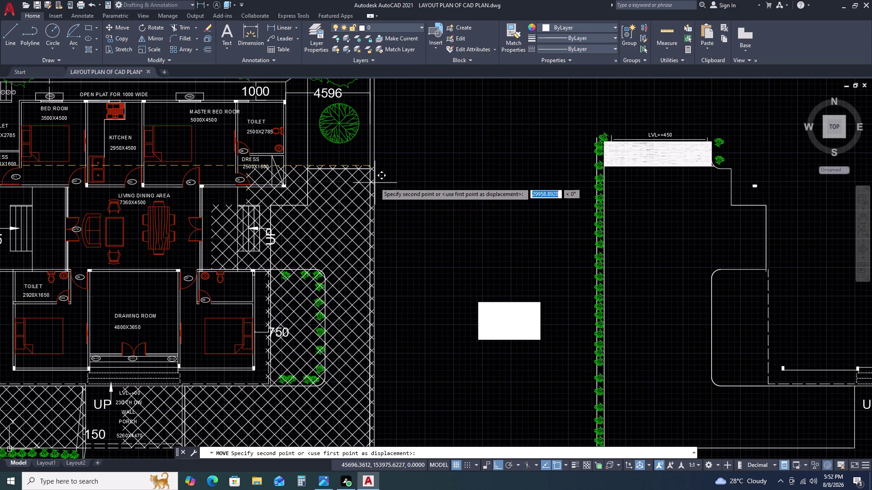
scroll(up, 3)
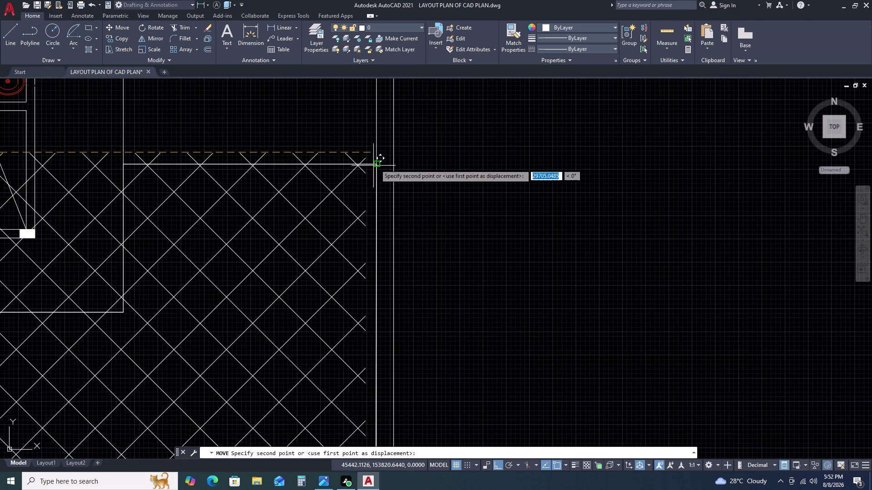
scroll(down, 3)
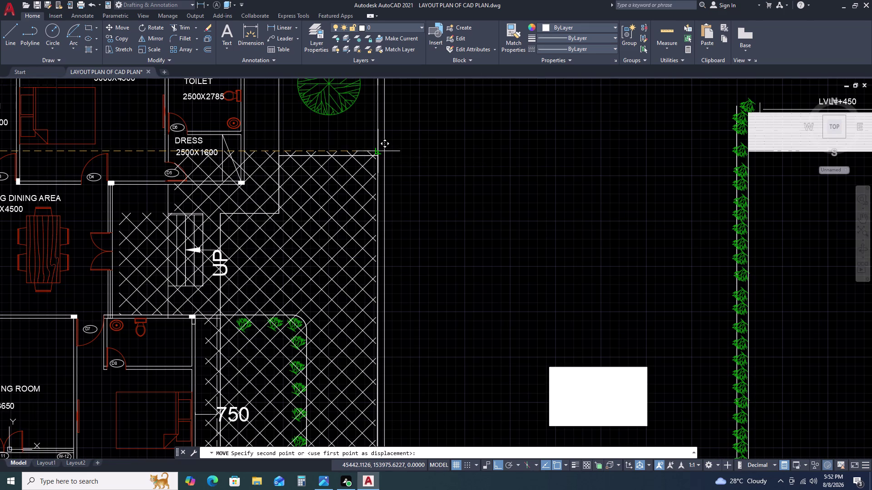
With ortho off, drop the mirrored hatch against the right boundary wall.
key(F8)
scroll(up, 3)
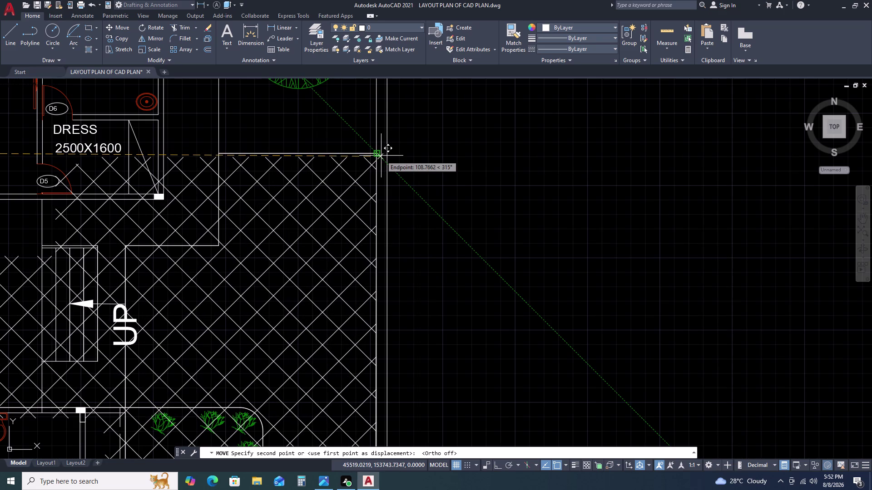
scroll(up, 3)
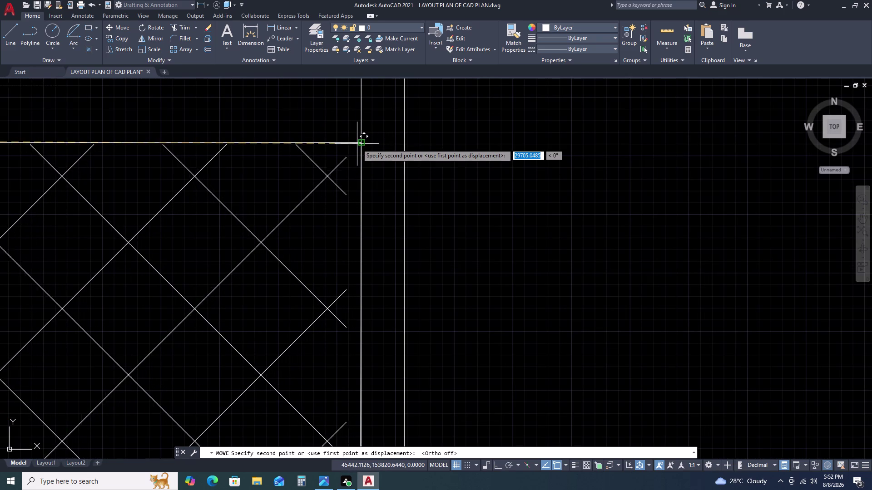
click(370, 143)
scroll(down, 3)
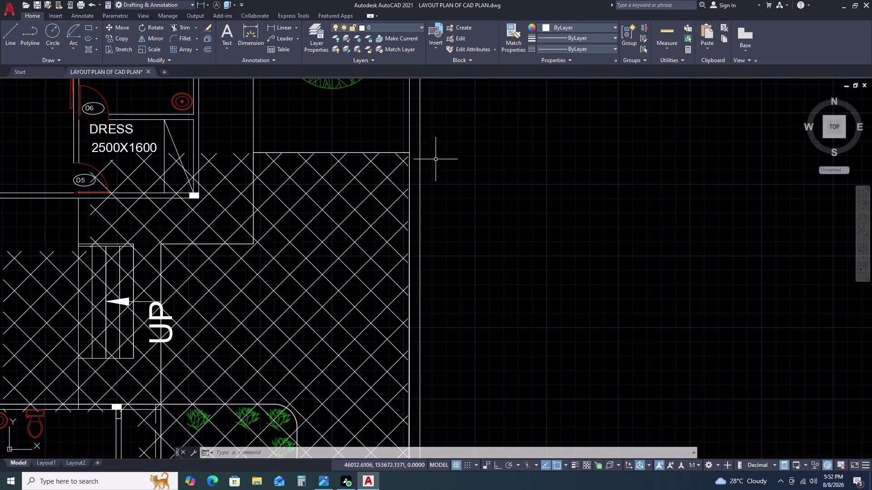
scroll(down, 3)
scroll(down, 3)
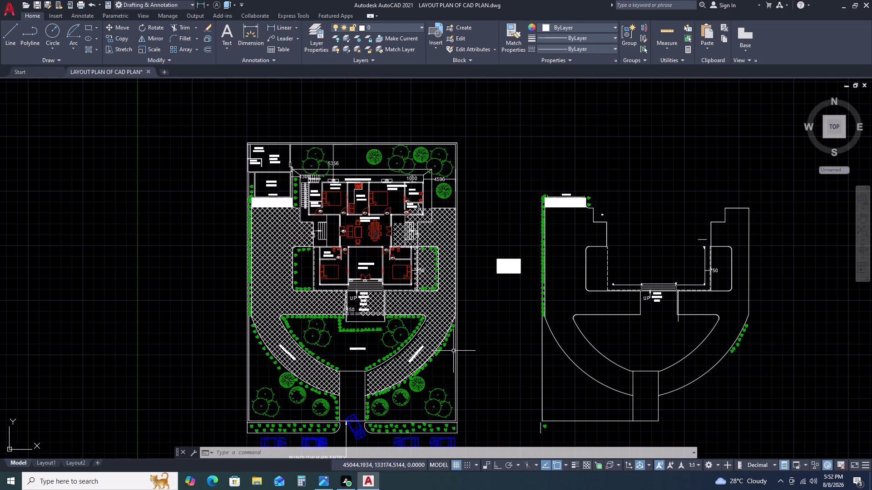
scroll(up, 3)
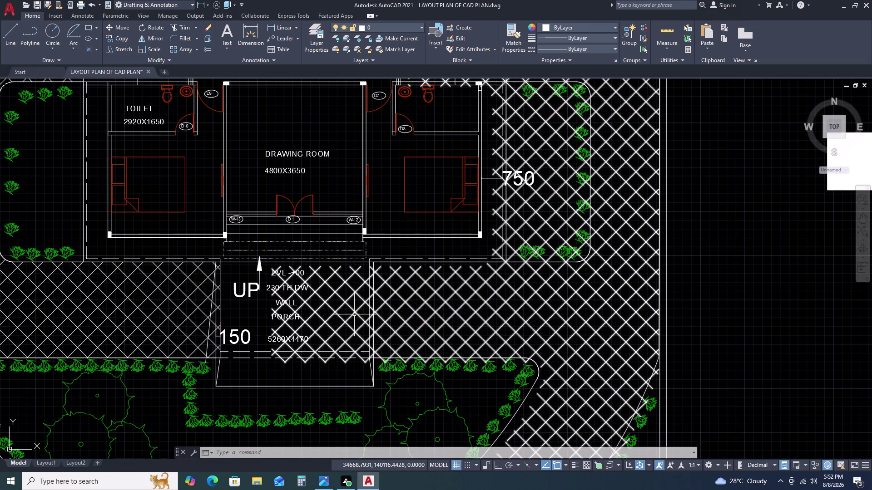
Select the right crosshatch and stretch a porch-side boundary point off the porch.
click(355, 315)
click(271, 313)
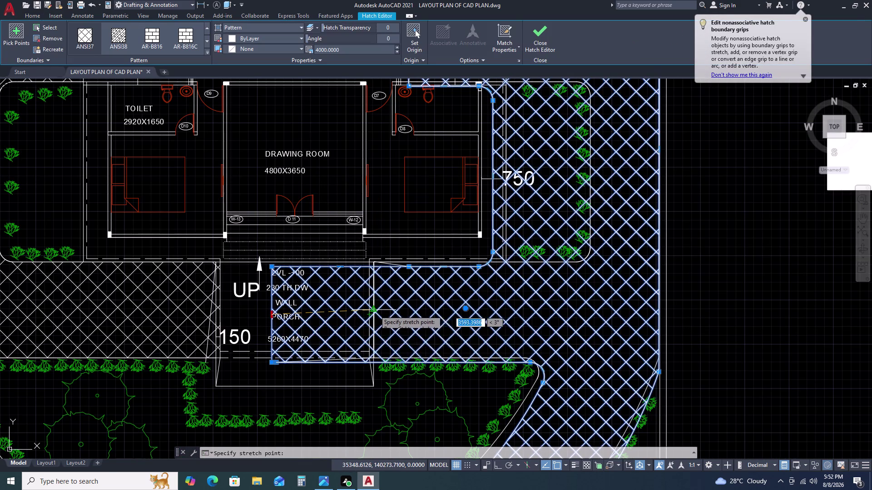
scroll(up, 3)
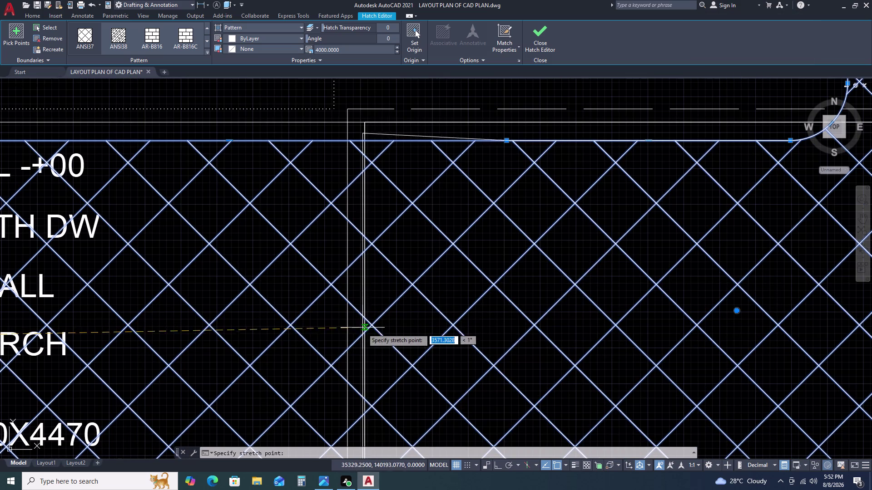
click(363, 334)
scroll(down, 3)
middle_drag(400, 355, 401, 331)
scroll(down, 3)
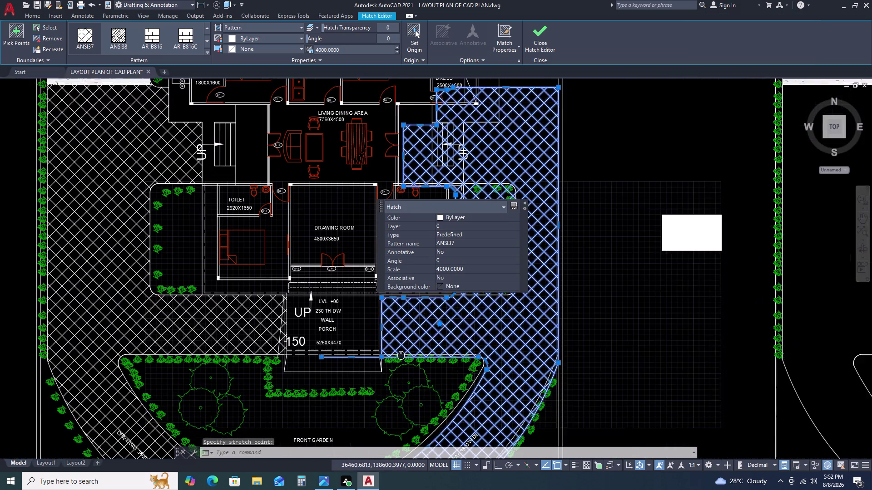
middle_drag(402, 330, 393, 301)
scroll(up, 3)
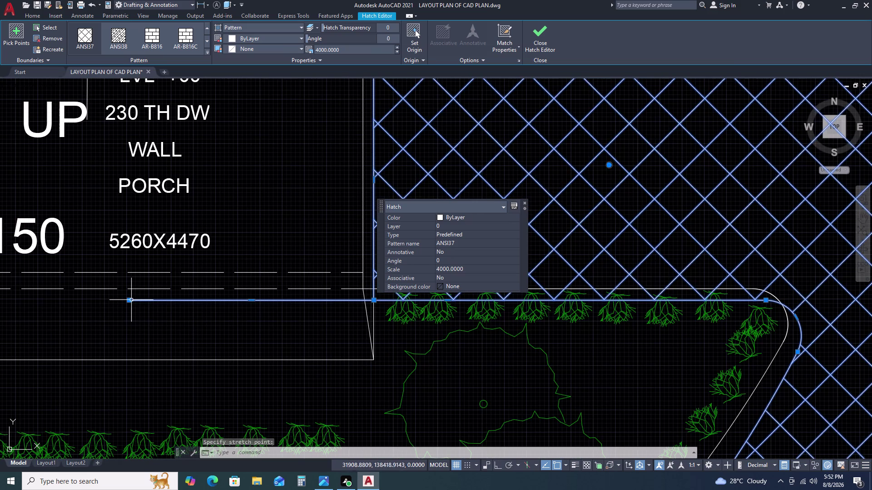
Grab the lower-left boundary point repeatedly without moving it, then cancel the stretch.
click(133, 299)
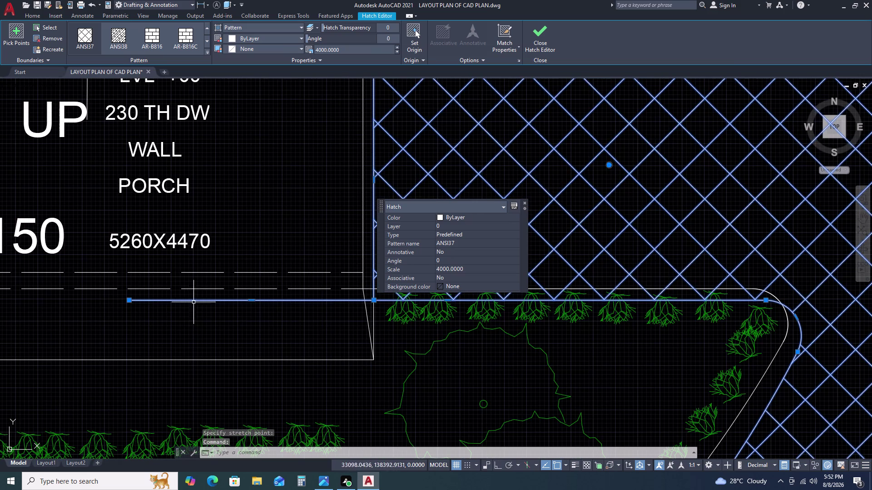
double_click(127, 301)
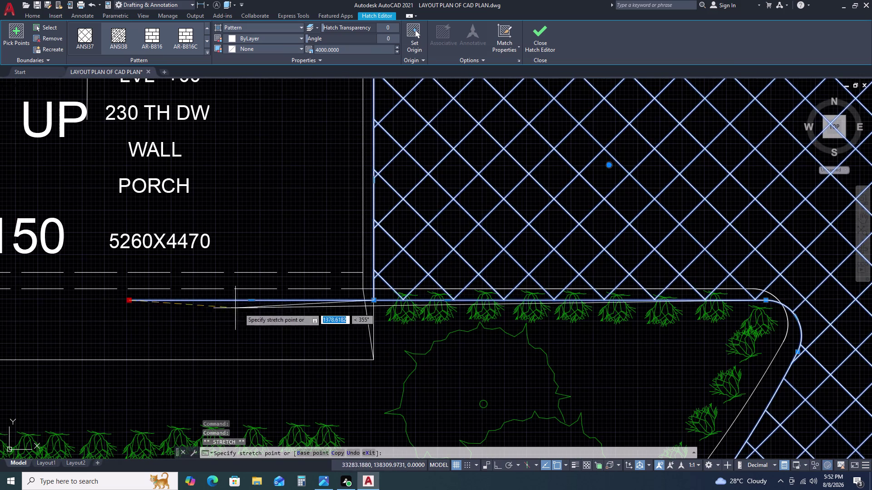
click(370, 301)
scroll(down, 3)
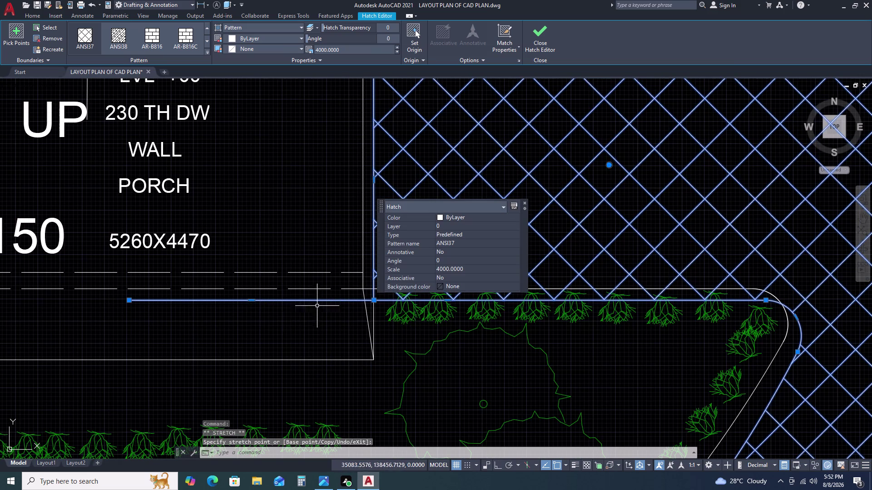
click(127, 303)
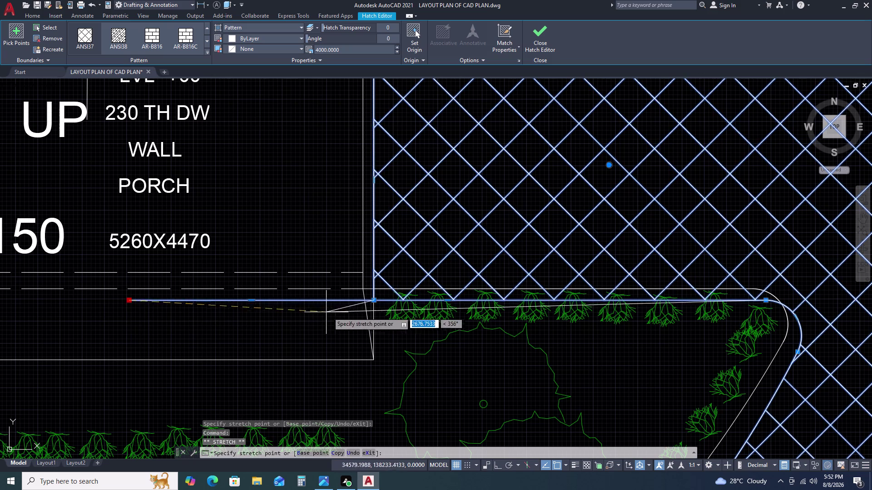
click(372, 302)
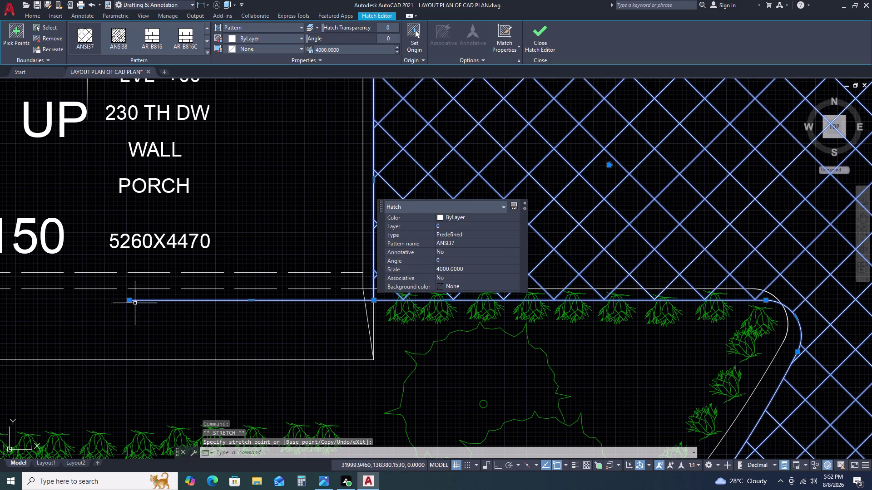
click(126, 299)
click(126, 300)
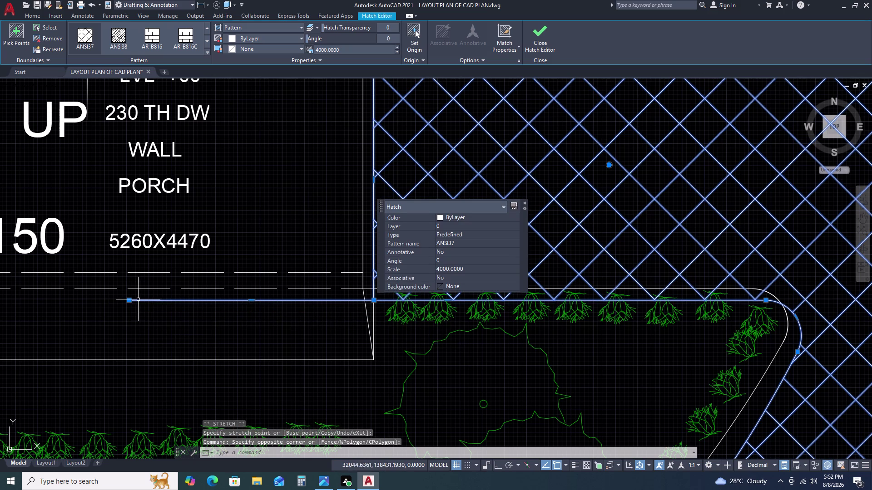
click(130, 301)
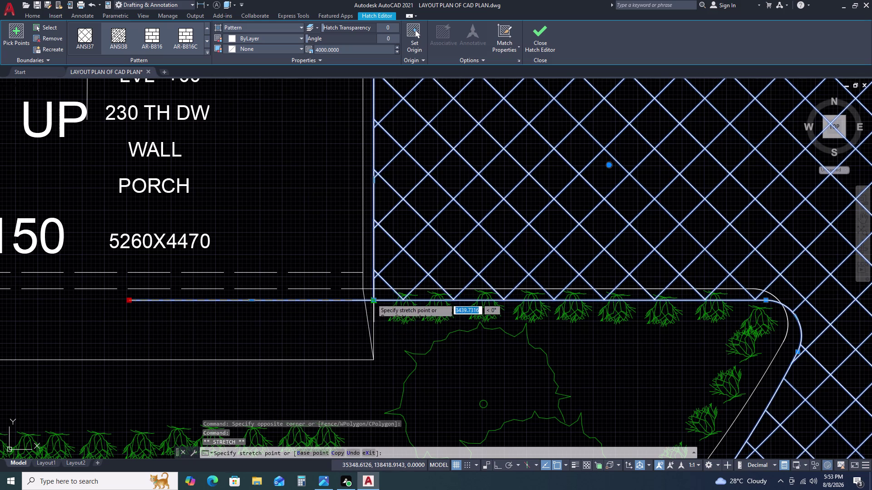
click(371, 299)
key(Escape)
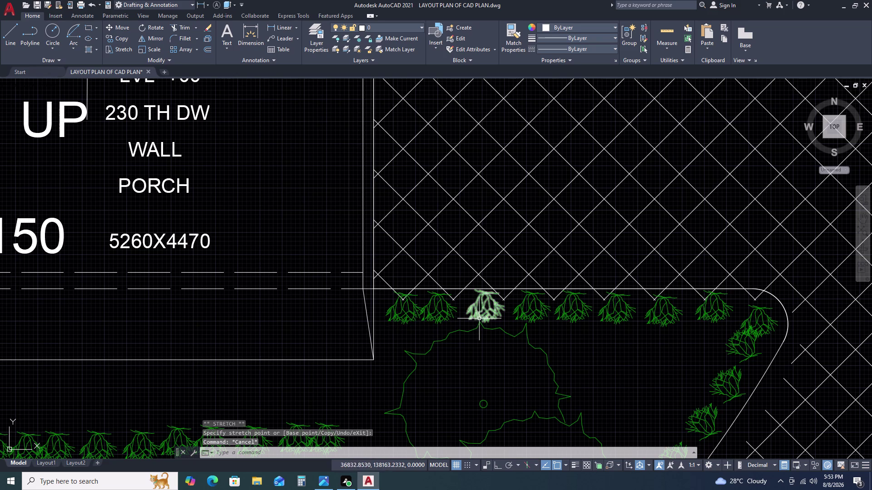
middle_drag(480, 319, 150, 276)
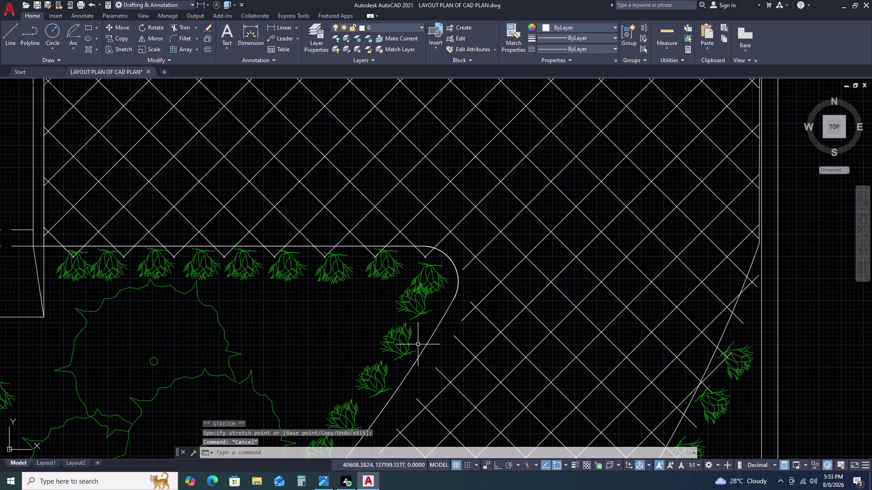
Select the paving crosshatch and cancel a first stretch at the rounded corner grip.
click(418, 345)
click(442, 387)
click(459, 374)
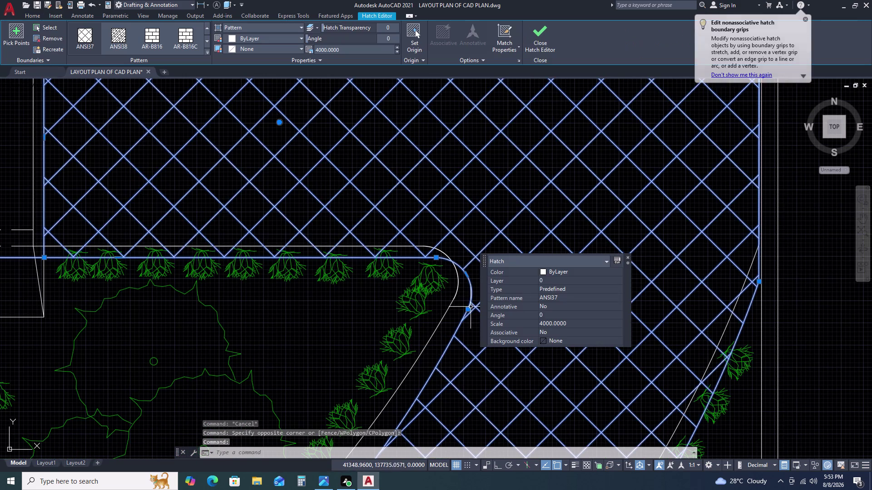
click(470, 309)
key(Escape)
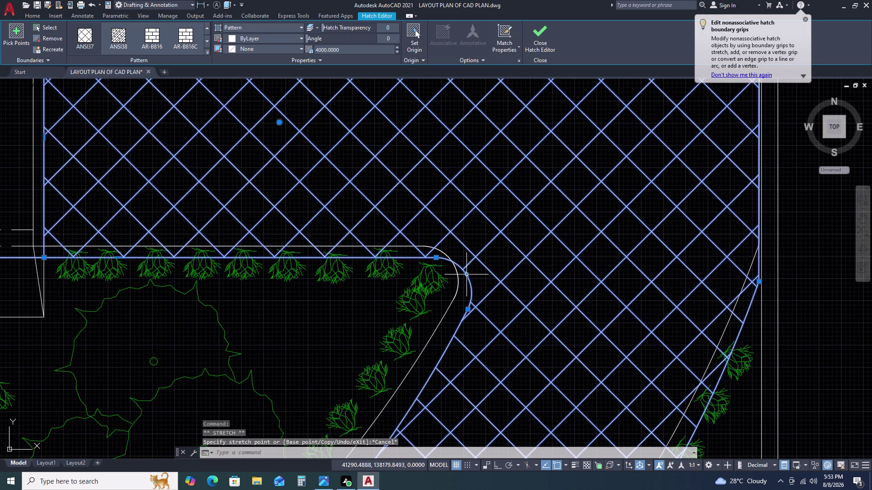
Retry stretching the corner grip along the garden curve, then reselect the hatch.
click(467, 277)
click(447, 257)
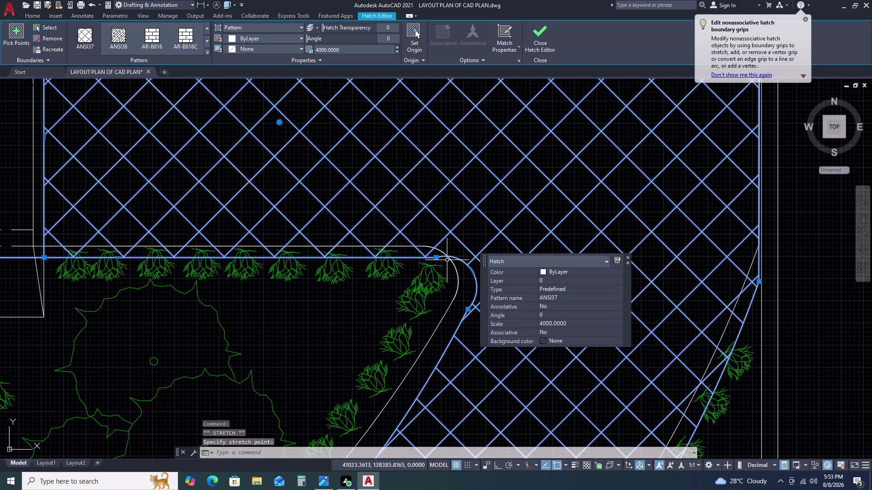
click(435, 258)
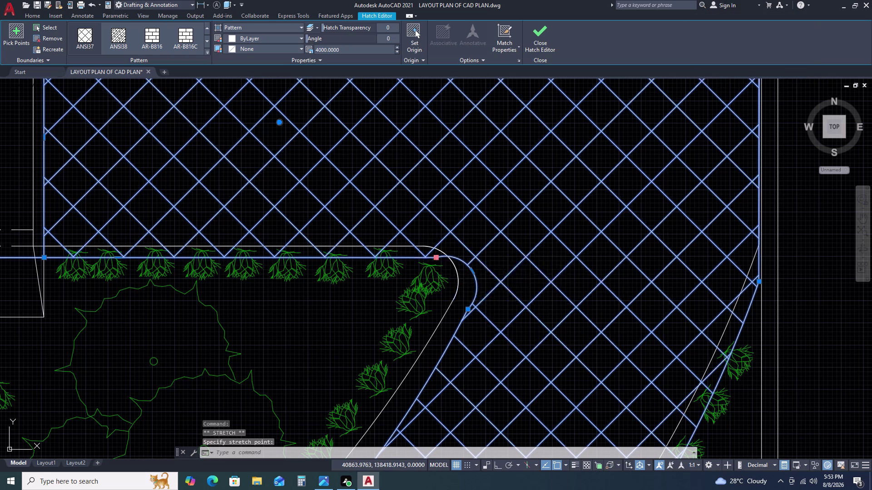
click(413, 247)
key(Escape)
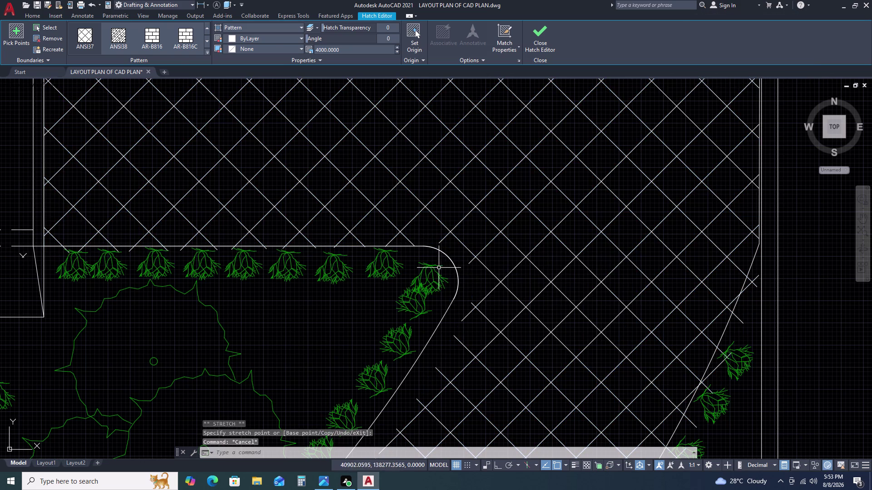
drag(467, 333, 463, 320)
click(461, 303)
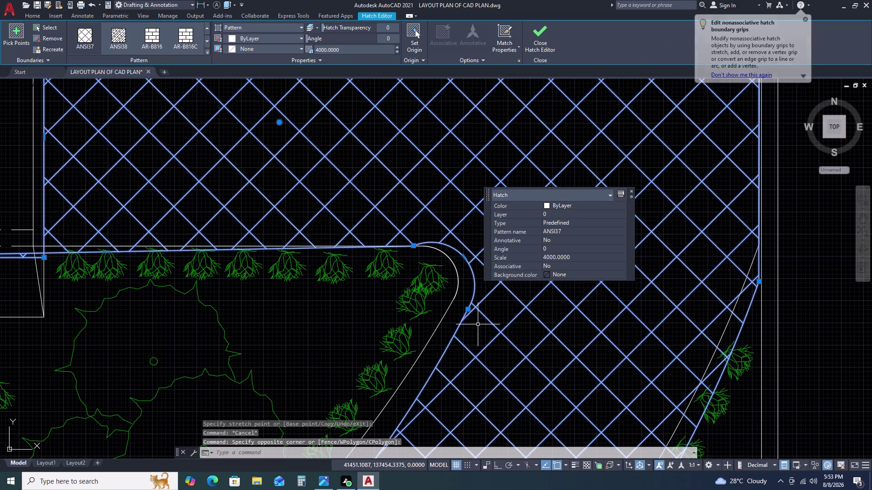
scroll(down, 3)
middle_drag(448, 353, 427, 293)
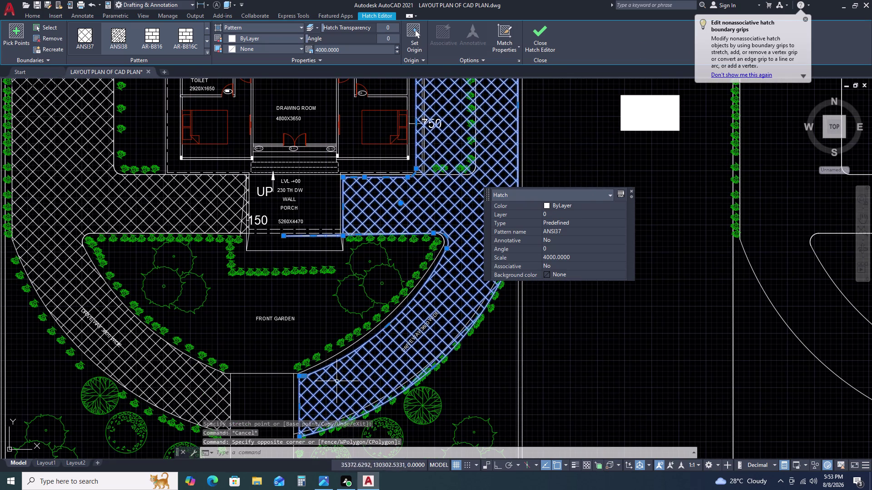
Stretch the driveway hatch's lower-left vertex onto the driveway's left edge.
middle_drag(303, 399, 303, 294)
scroll(up, 3)
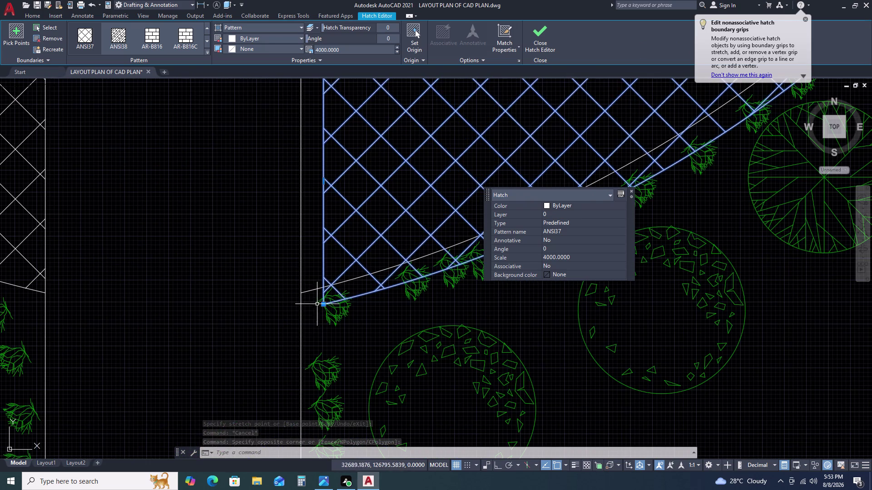
click(322, 304)
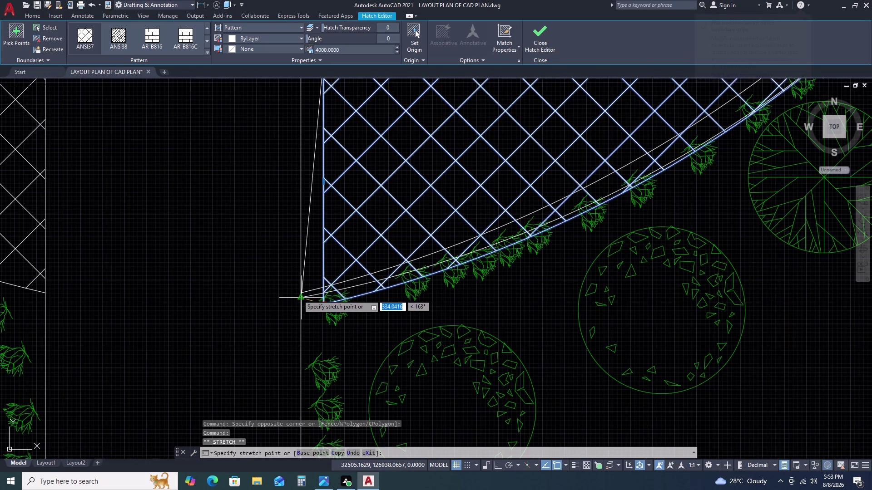
click(301, 291)
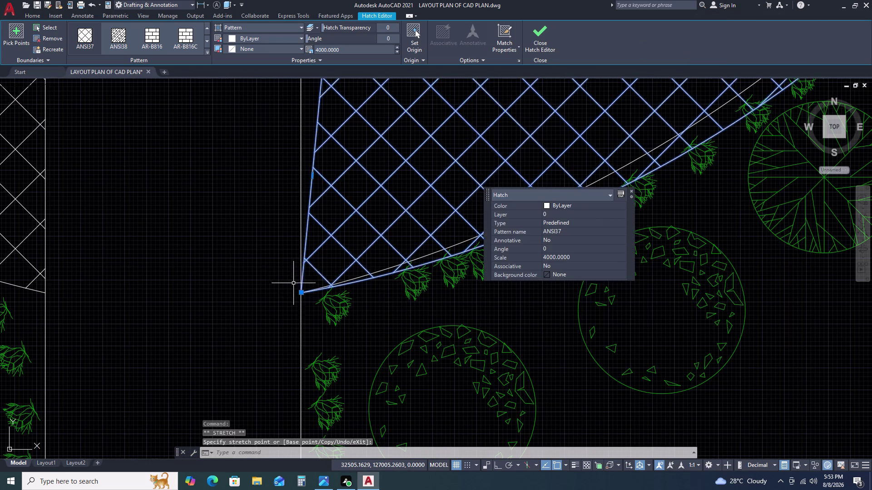
scroll(down, 3)
Move the hatch's upper-left boundary point onto the driveway corner.
middle_drag(302, 276, 36, 372)
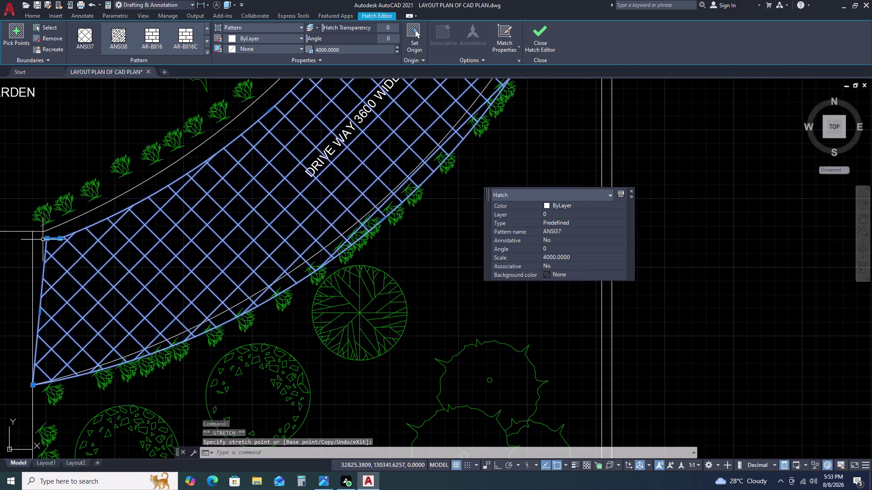
scroll(up, 3)
click(52, 235)
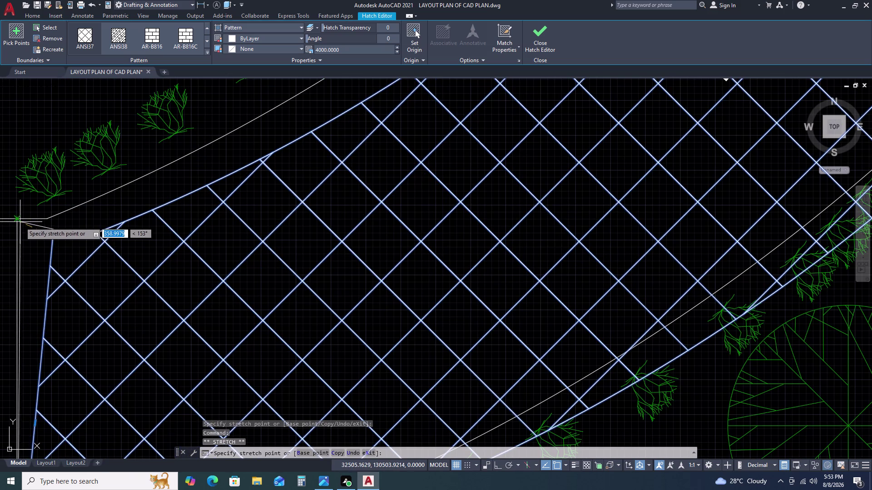
click(17, 220)
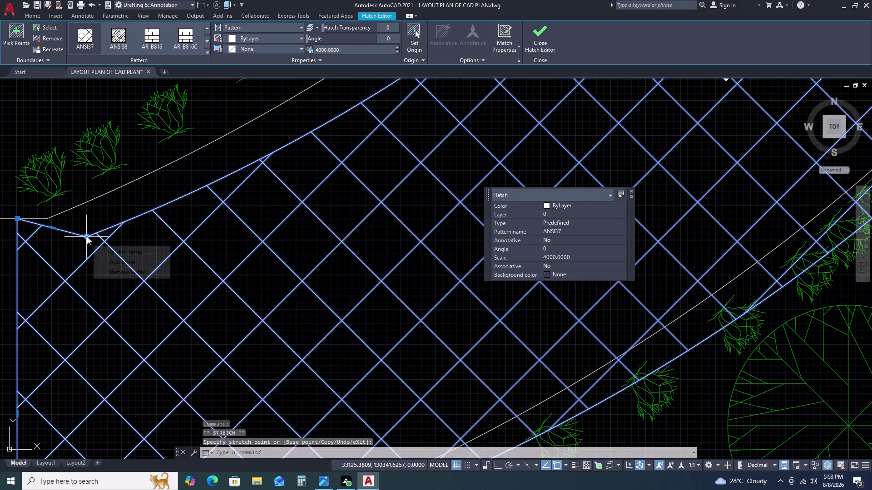
click(87, 237)
click(46, 220)
scroll(down, 3)
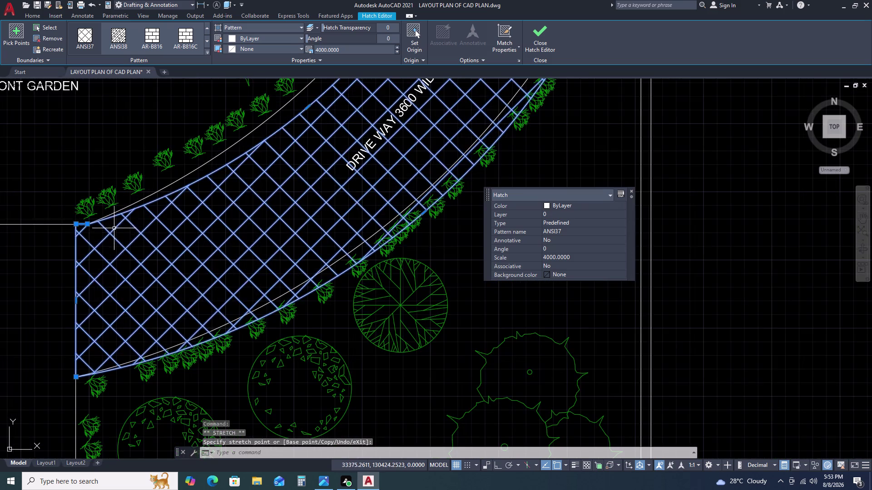
Move a point on the hatch's curved edge onto the driveway curve, then cancel.
middle_drag(148, 221, 237, 384)
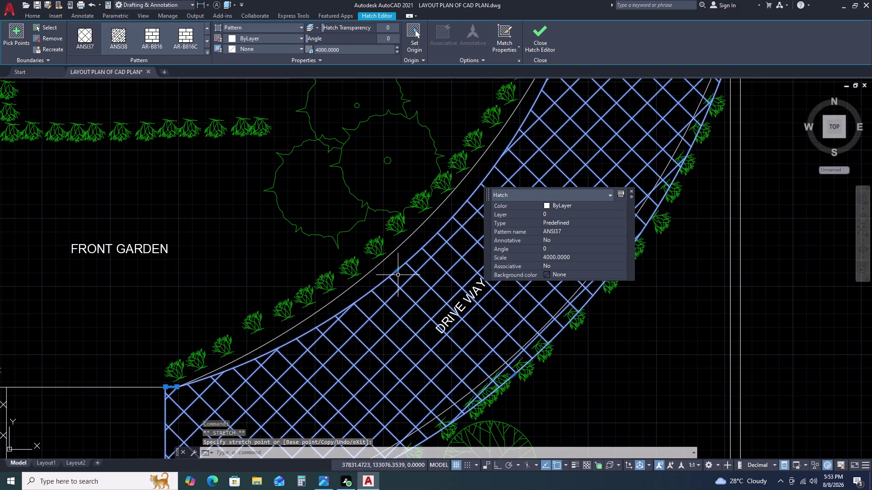
click(398, 270)
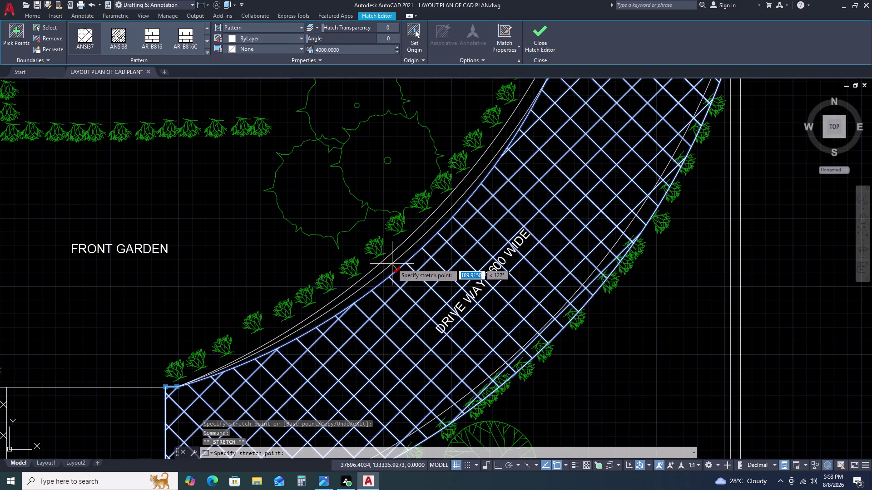
click(388, 260)
scroll(up, 3)
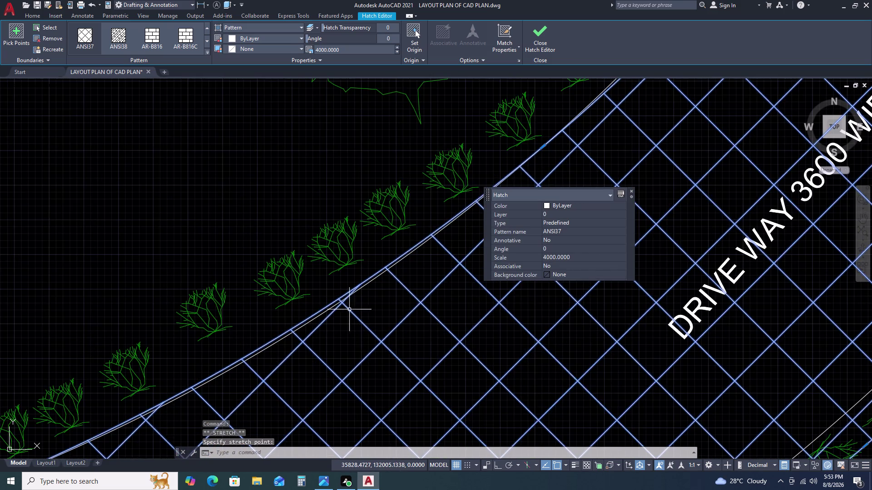
middle_click(350, 310)
middle_drag(348, 310, 257, 352)
scroll(down, 3)
key(Escape)
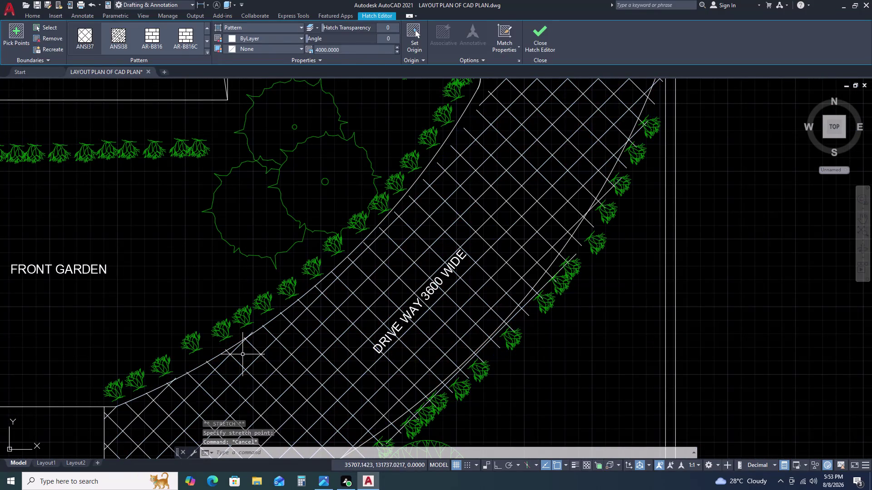
Reselect the driveway hatch and stretch a lower vertex onto the driveway edge.
click(211, 368)
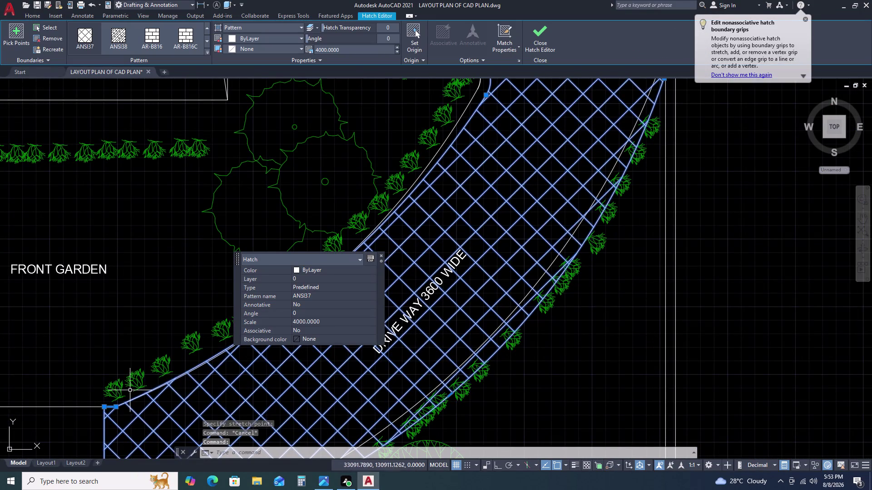
scroll(down, 3)
middle_drag(198, 365, 209, 398)
scroll(down, 3)
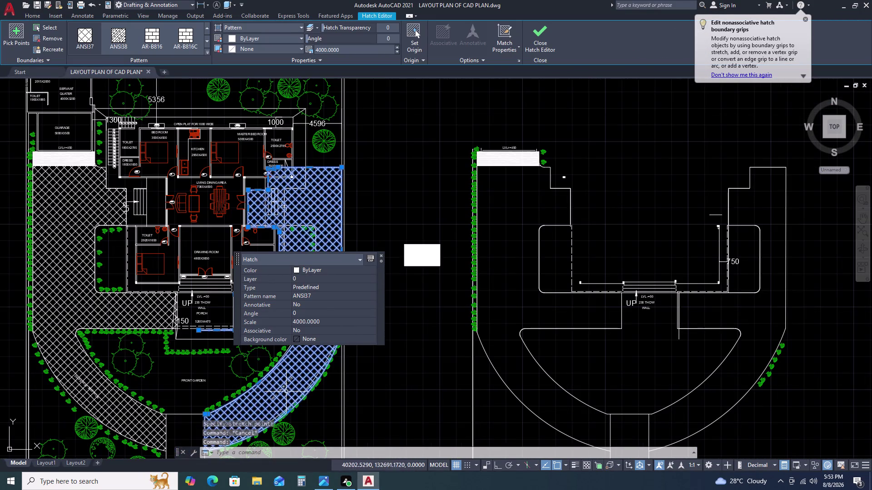
middle_drag(276, 431, 273, 326)
click(382, 257)
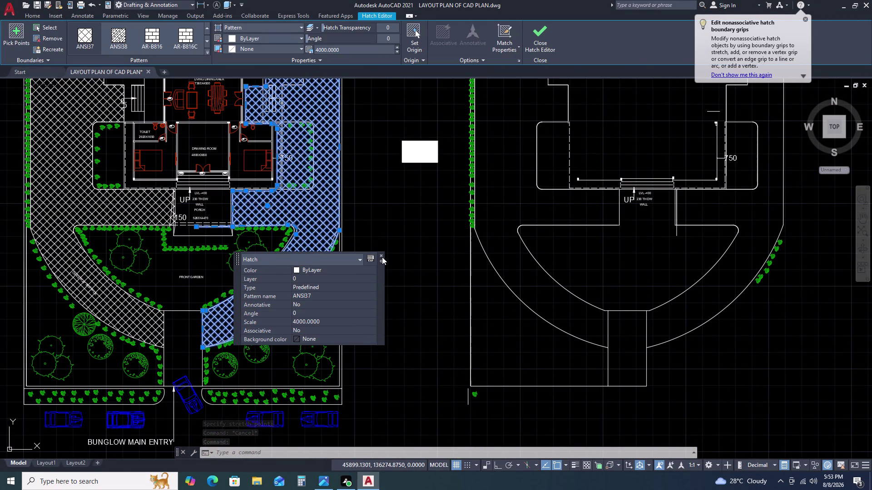
scroll(up, 3)
scroll(up, 3)
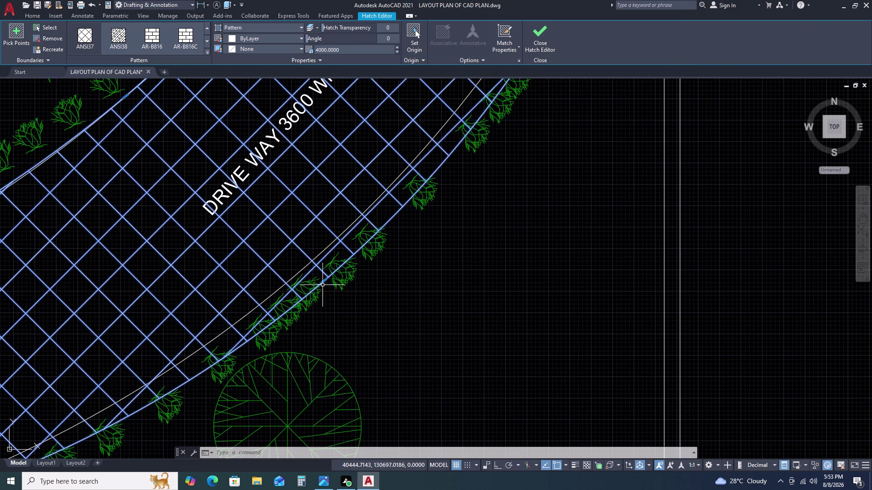
click(323, 281)
click(316, 257)
key(Escape)
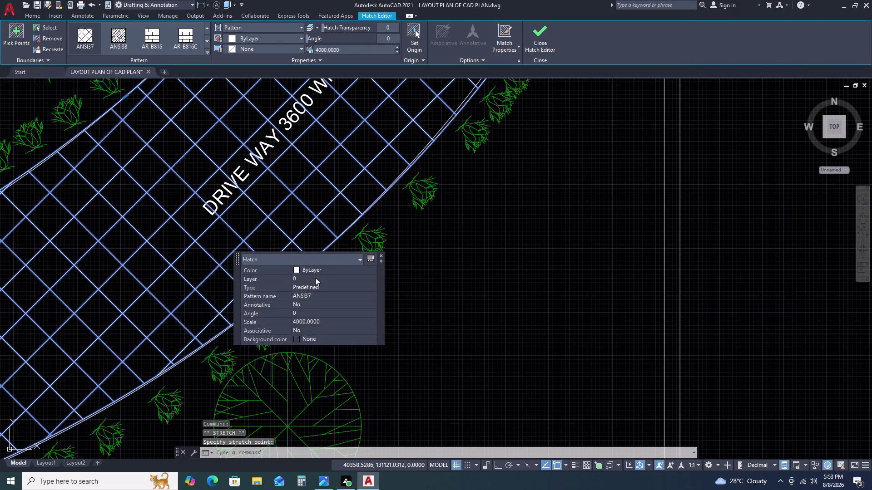
scroll(down, 3)
Drag the hatch vertex near the porch onto the curved fillet corner.
middle_drag(323, 232, 315, 364)
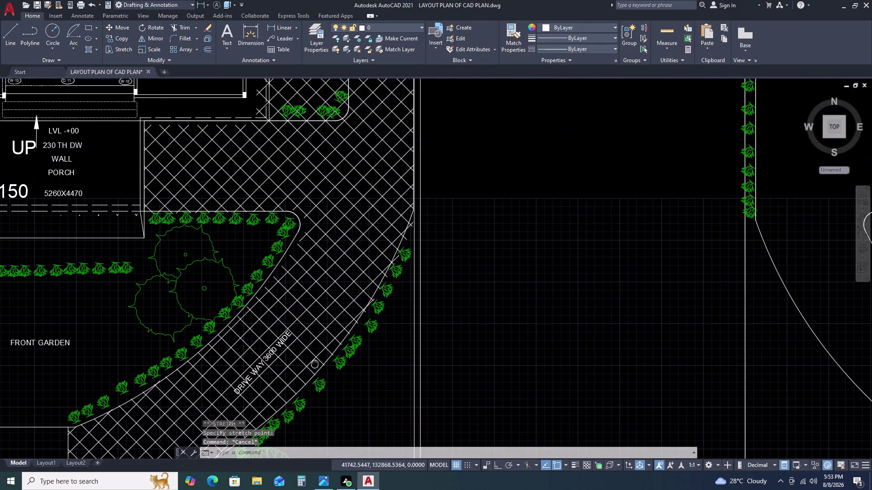
click(355, 253)
click(338, 276)
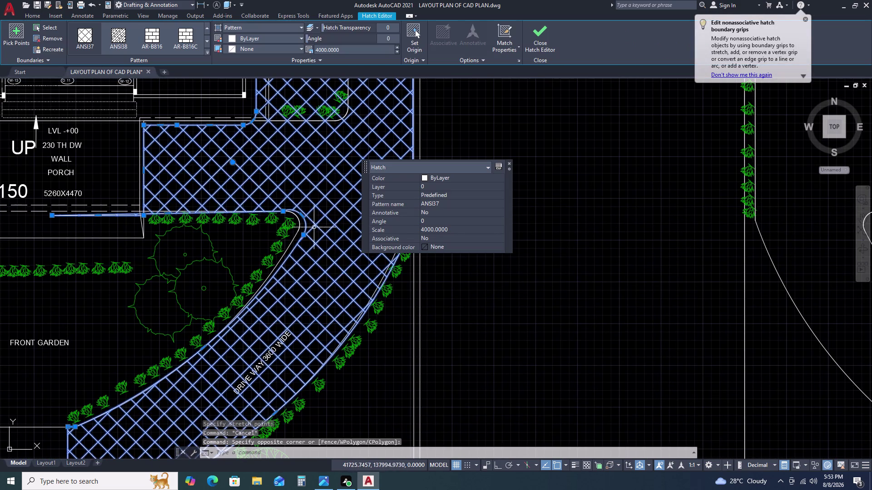
click(305, 234)
click(300, 232)
scroll(up, 3)
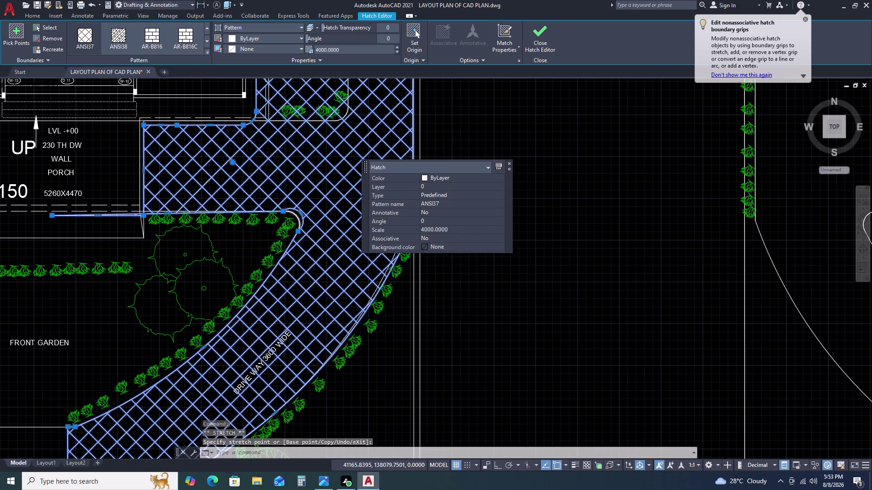
scroll(up, 3)
click(301, 196)
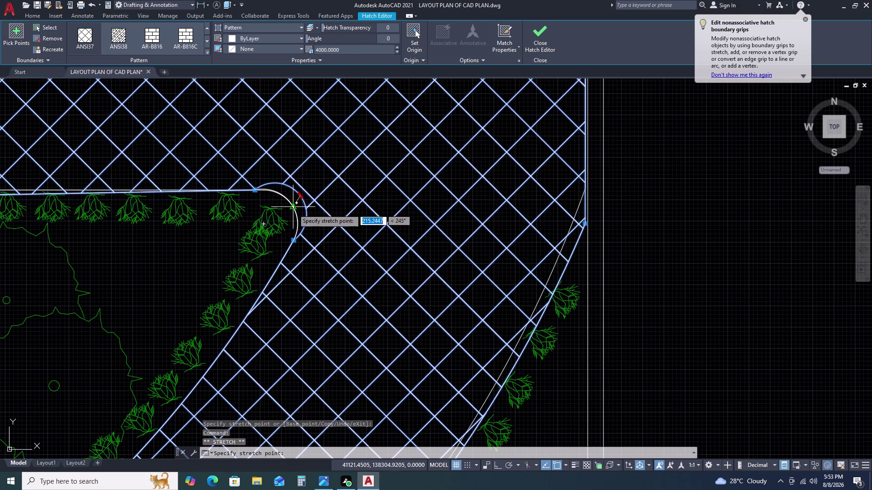
click(294, 210)
key(Escape)
scroll(down, 3)
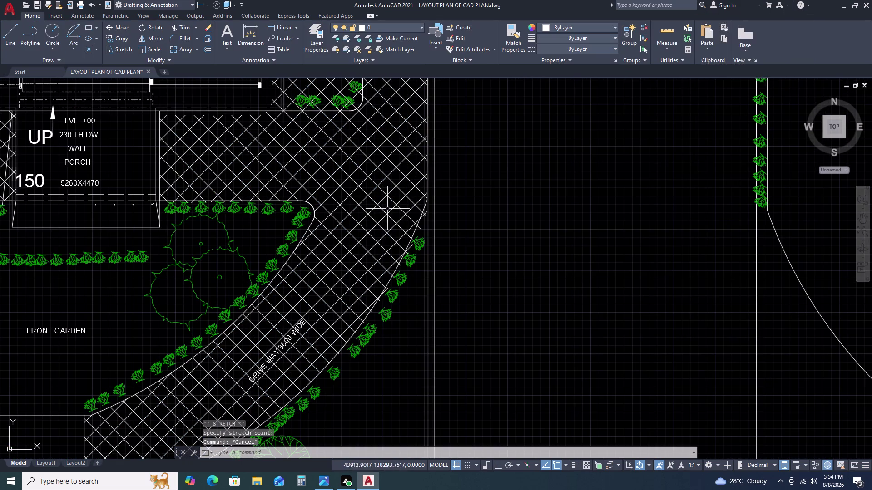
Adjust the hatch vertex on the driveway's right edge, then cancel.
middle_drag(383, 221, 361, 271)
click(367, 265)
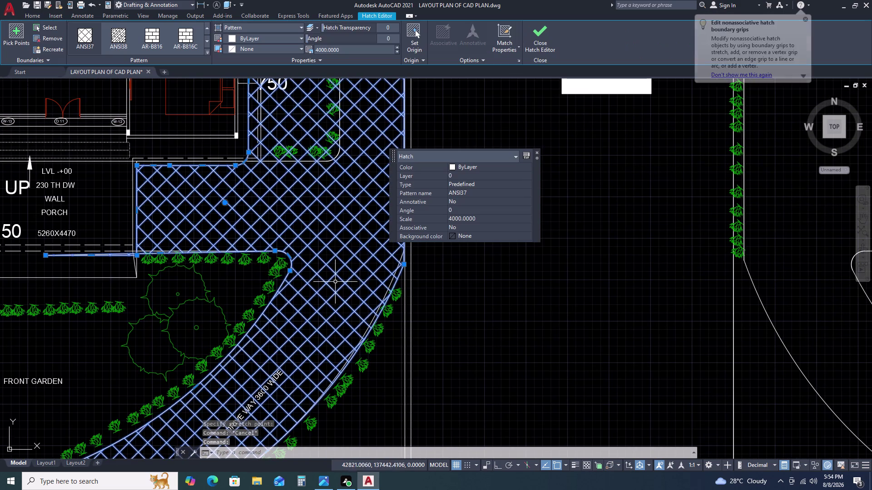
click(402, 266)
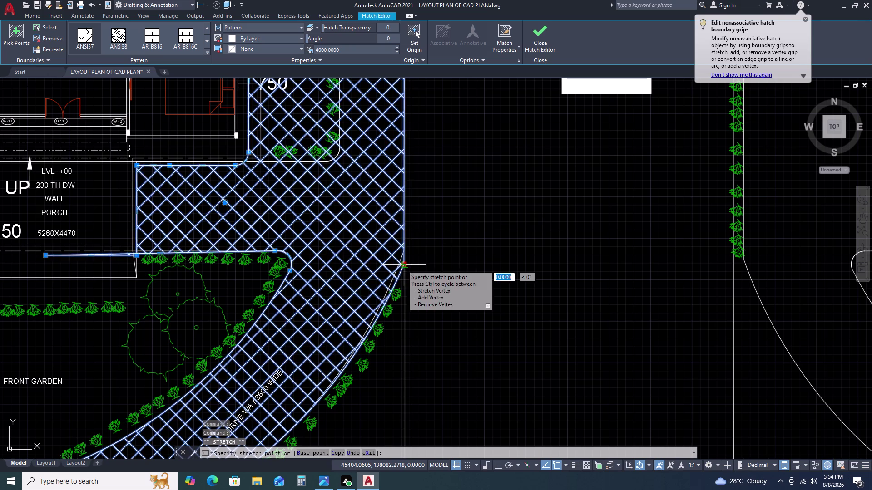
click(398, 265)
key(Escape)
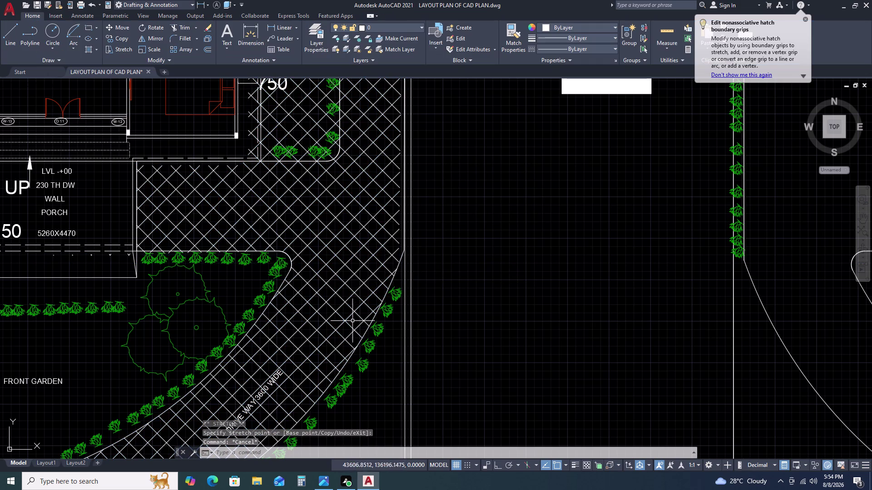
Reselect the hatch and pull the right-edge vertex onto the driveway boundary line.
click(345, 357)
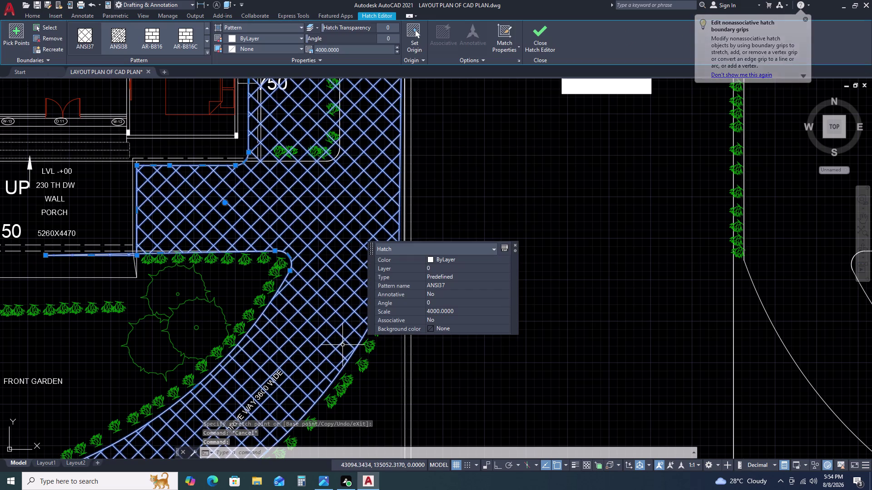
scroll(down, 3)
middle_drag(345, 278, 306, 278)
scroll(up, 3)
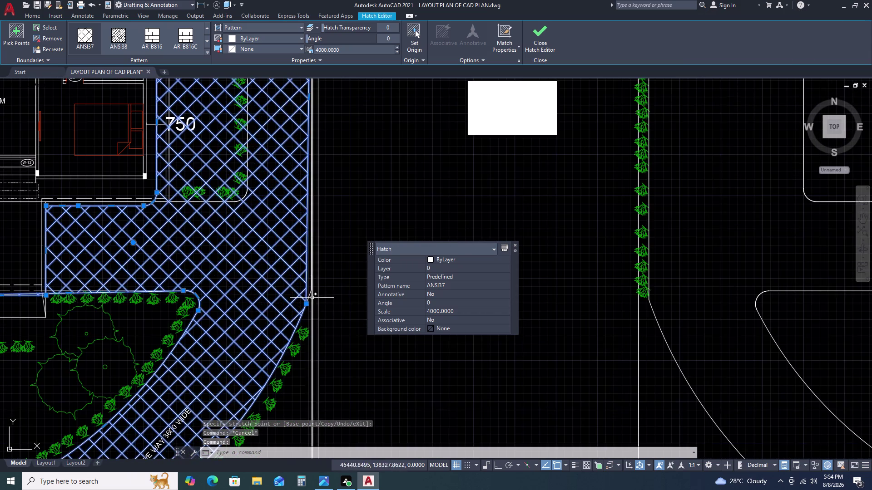
scroll(up, 3)
drag(297, 323, 299, 308)
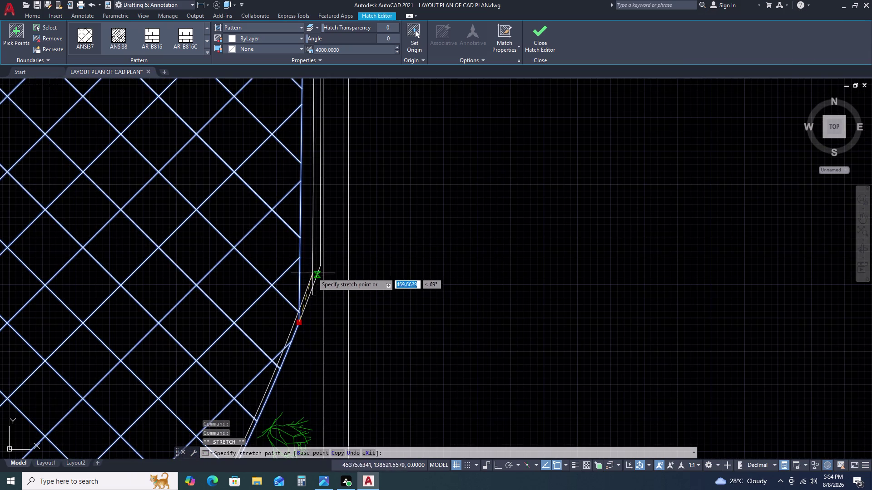
click(318, 266)
key(Escape)
scroll(down, 3)
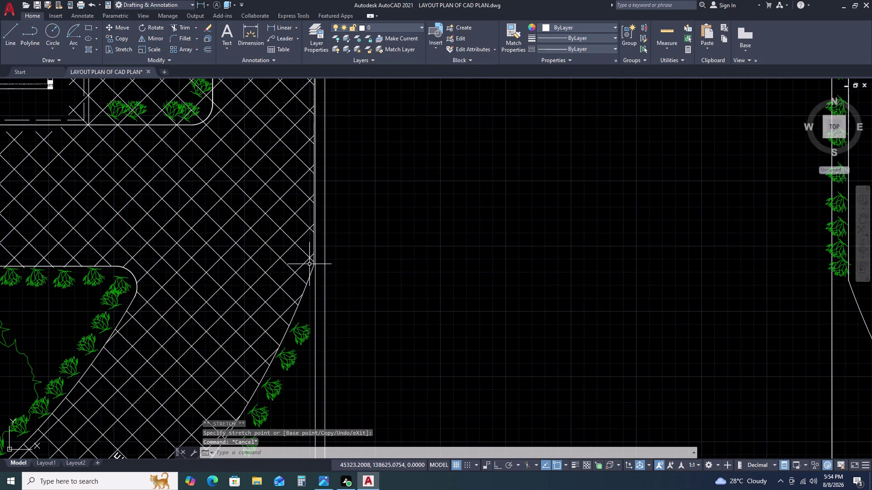
scroll(down, 3)
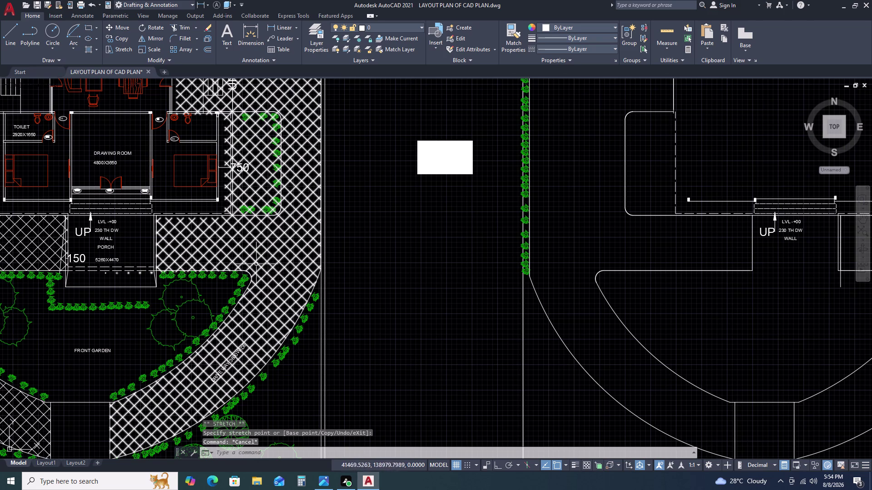
middle_drag(224, 224, 364, 315)
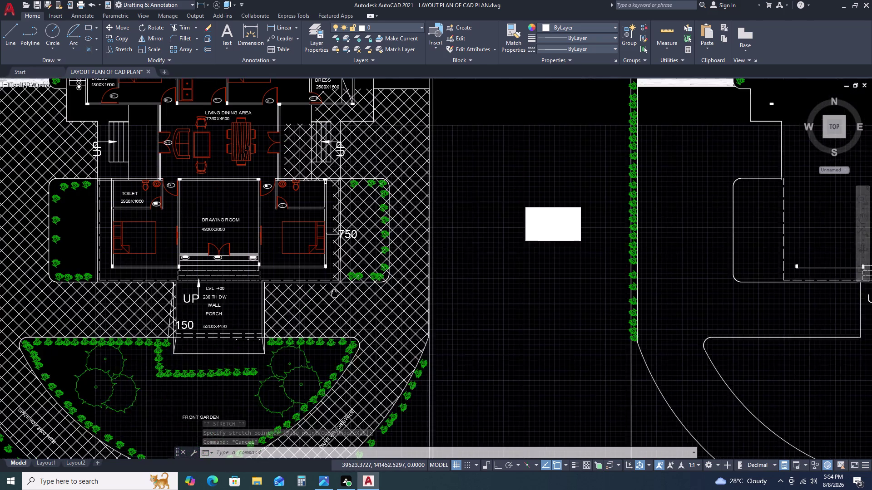
Select the ANSI37 hatch and move its vertex up along the toilet wall.
click(332, 167)
click(330, 179)
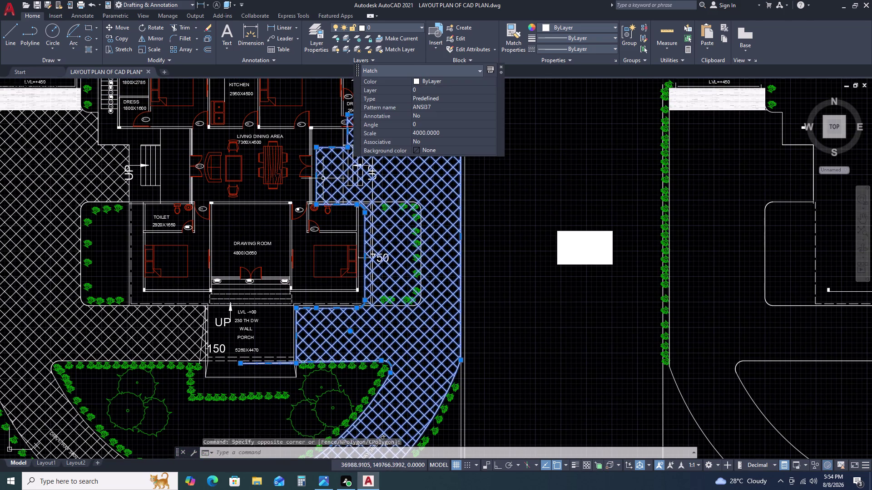
scroll(up, 3)
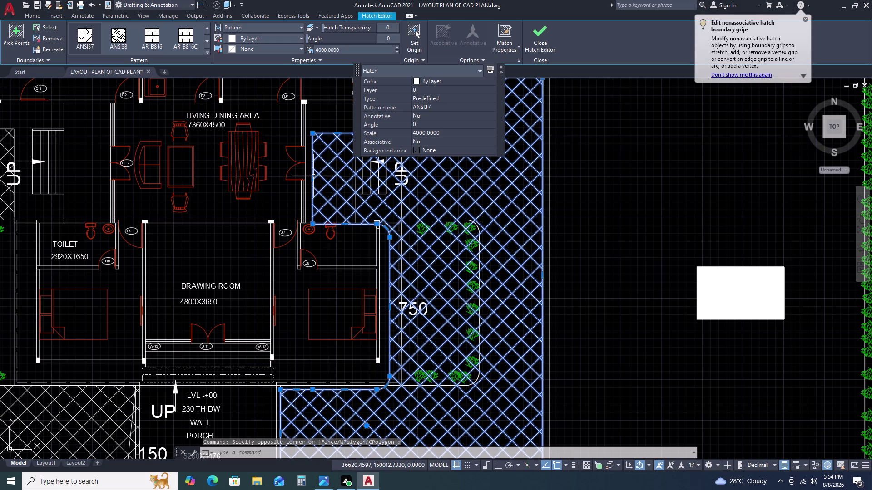
click(313, 176)
key(Escape)
click(389, 282)
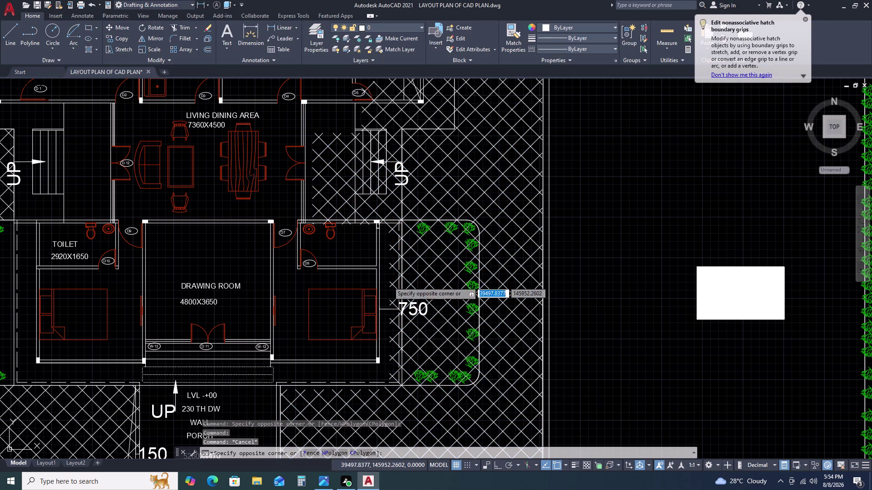
click(389, 291)
click(391, 285)
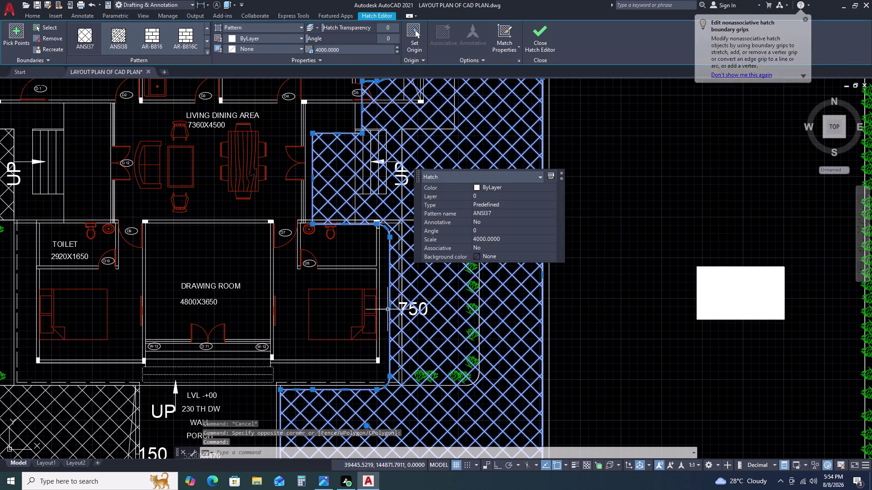
click(391, 307)
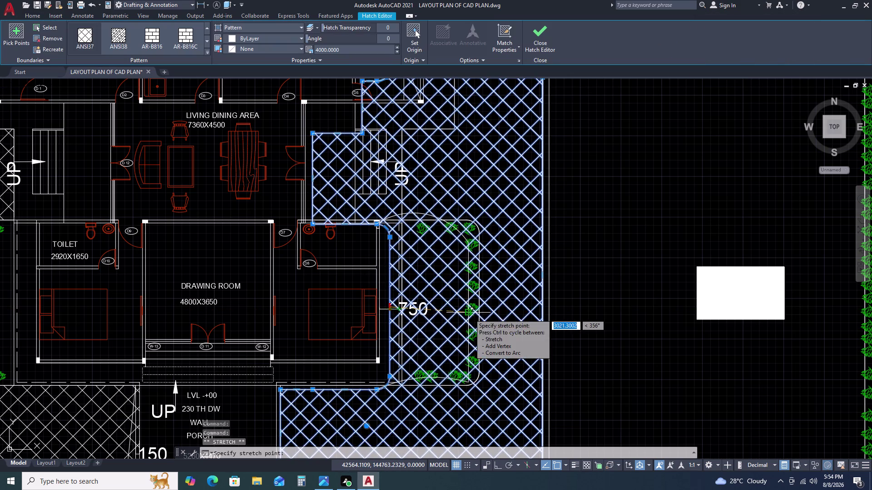
key(Escape)
scroll(up, 3)
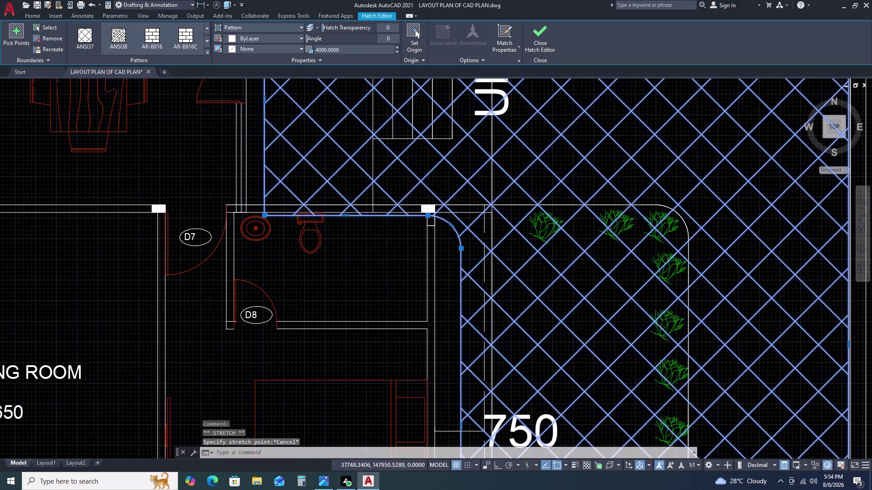
click(346, 207)
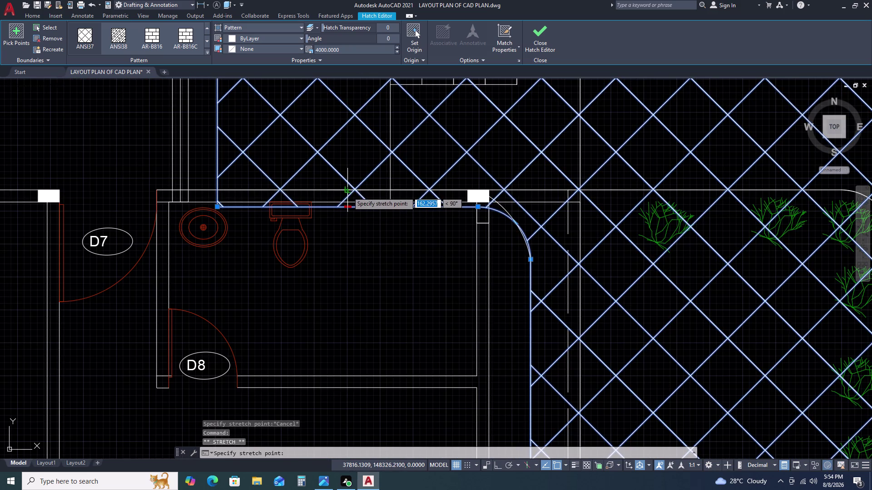
click(348, 191)
key(Escape)
Stretch the hatch edge grip beside the 750 planter so the edge bows around it.
middle_drag(382, 250, 236, 242)
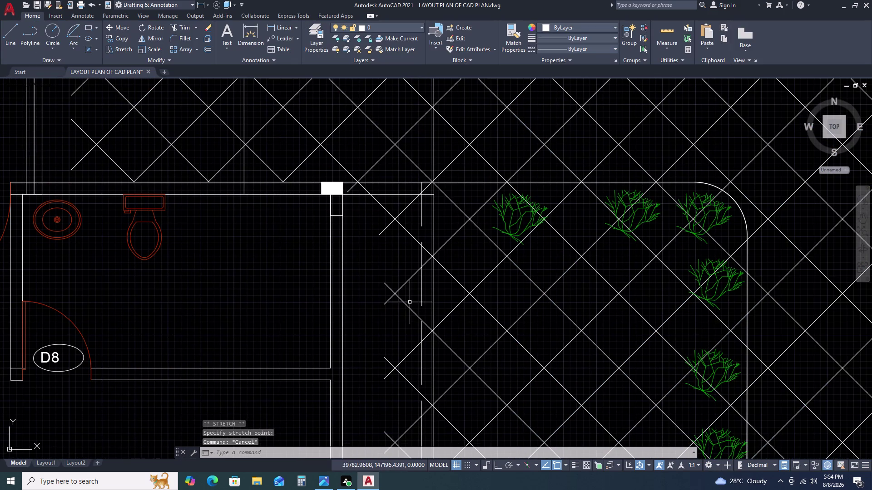
drag(410, 303, 402, 296)
click(384, 273)
scroll(down, 3)
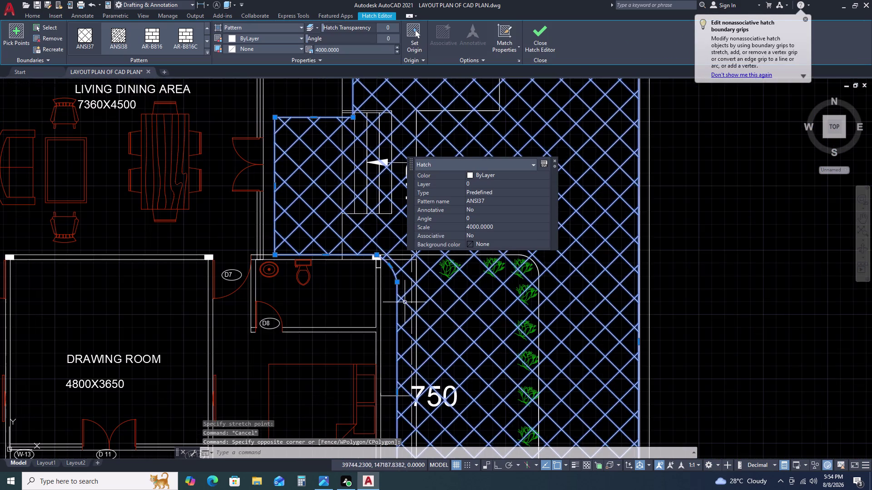
middle_drag(400, 356, 366, 270)
middle_drag(352, 332, 350, 270)
middle_drag(348, 221, 348, 205)
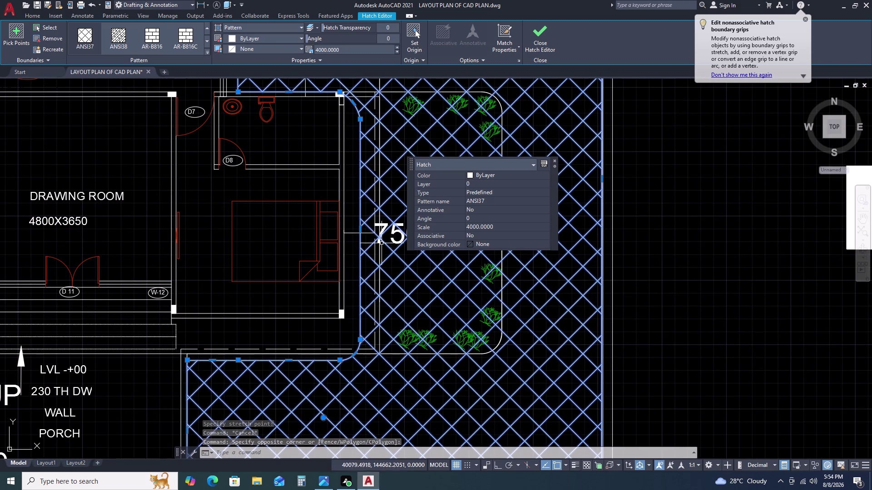
click(360, 227)
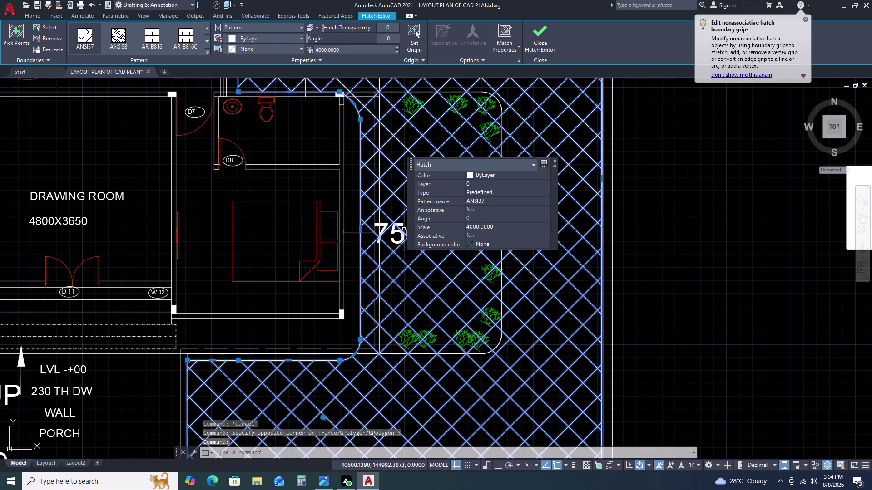
click(362, 228)
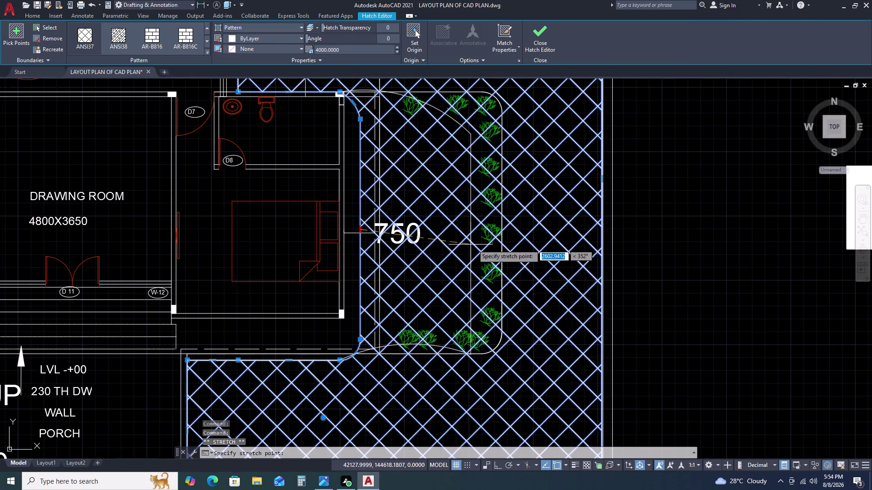
click(503, 225)
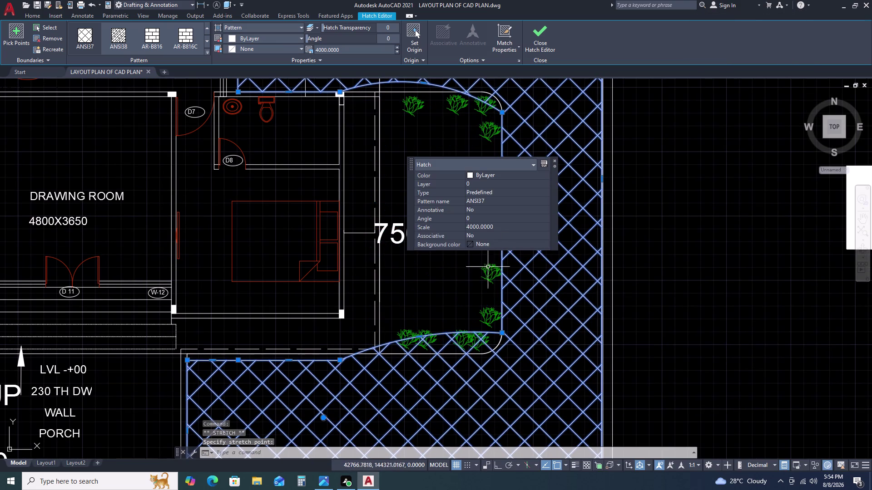
middle_drag(454, 306, 387, 239)
Try stretching the curved paving edge to a new depth, then cancel.
double_click(350, 269)
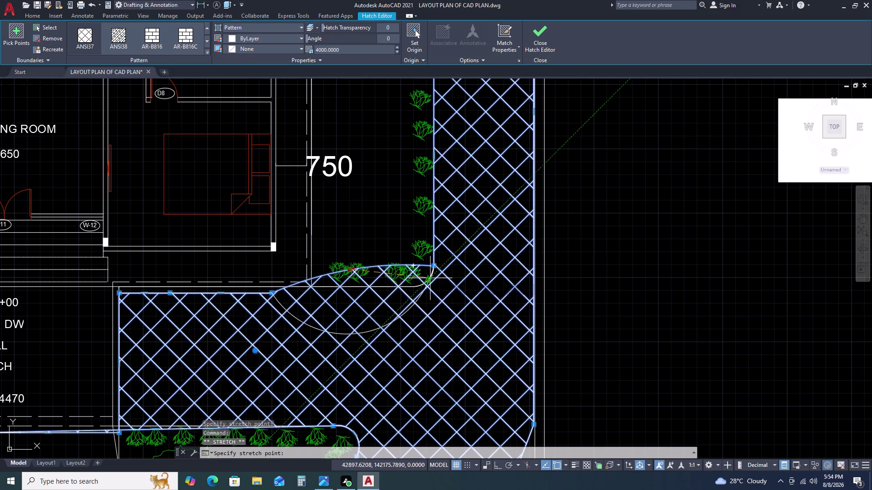
click(435, 273)
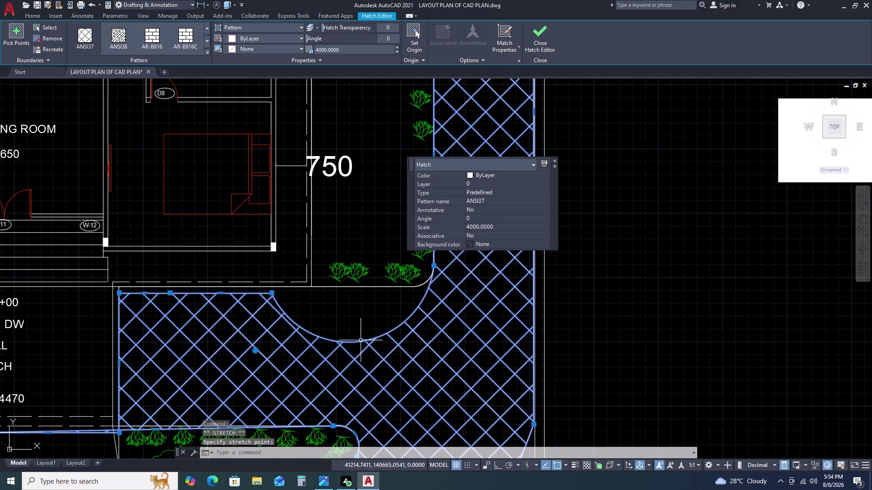
click(361, 340)
click(362, 342)
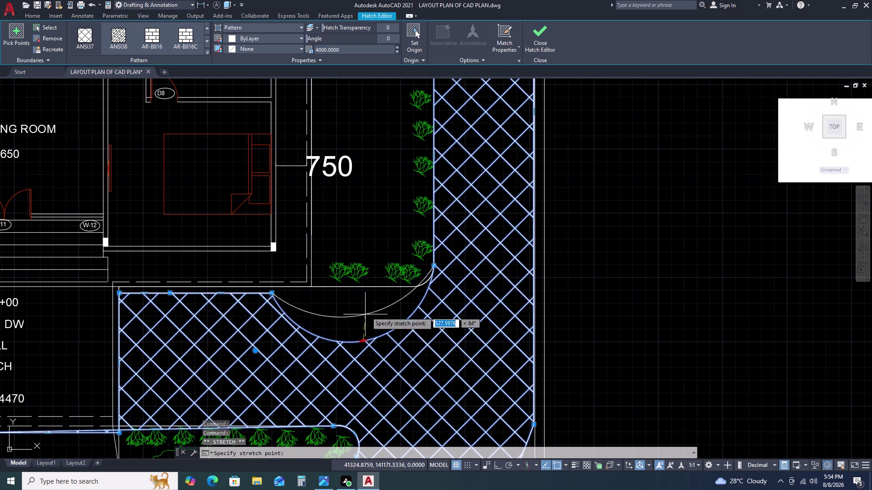
click(430, 284)
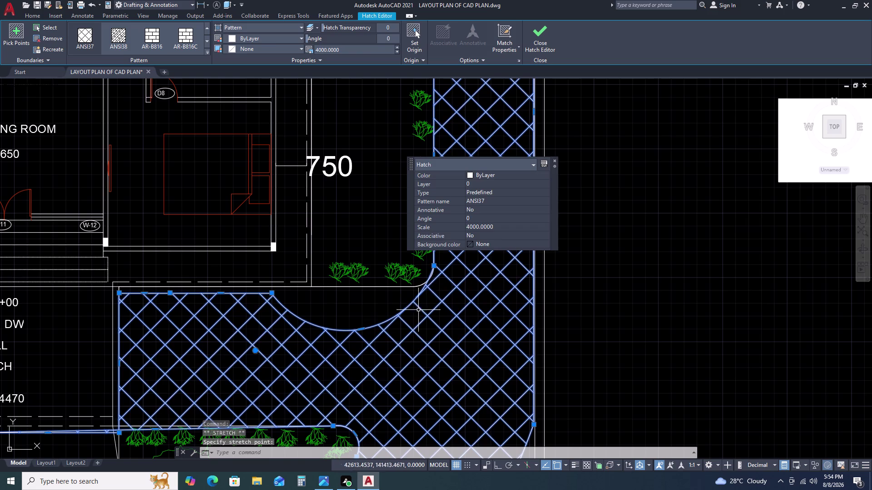
key(Escape)
Reselect the paving hatch and move its corner and boundary vertices along the bay edge.
drag(338, 332, 327, 335)
click(286, 345)
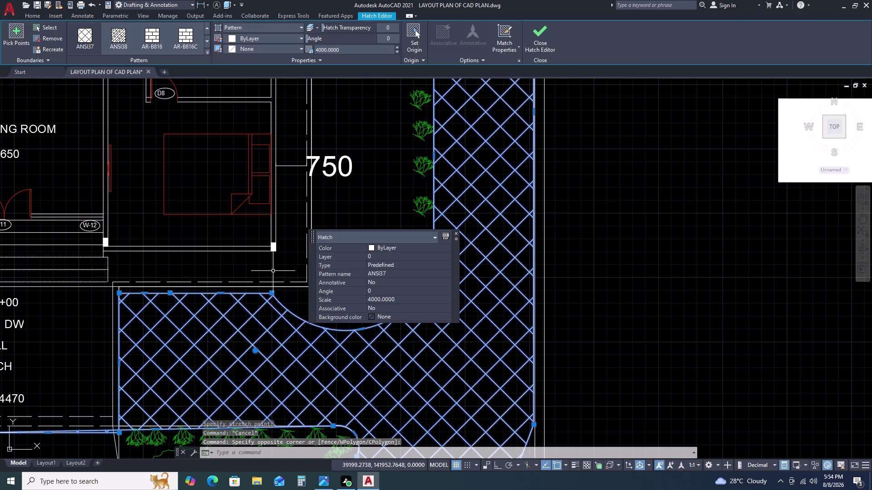
click(119, 291)
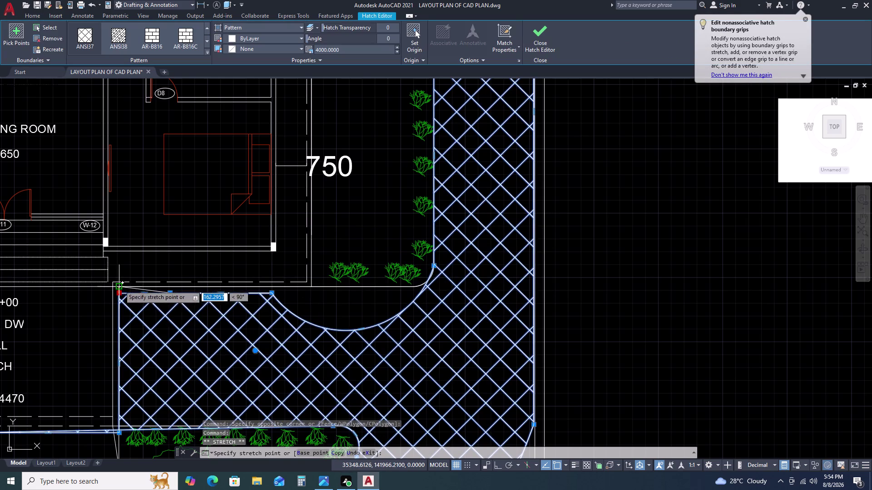
click(120, 286)
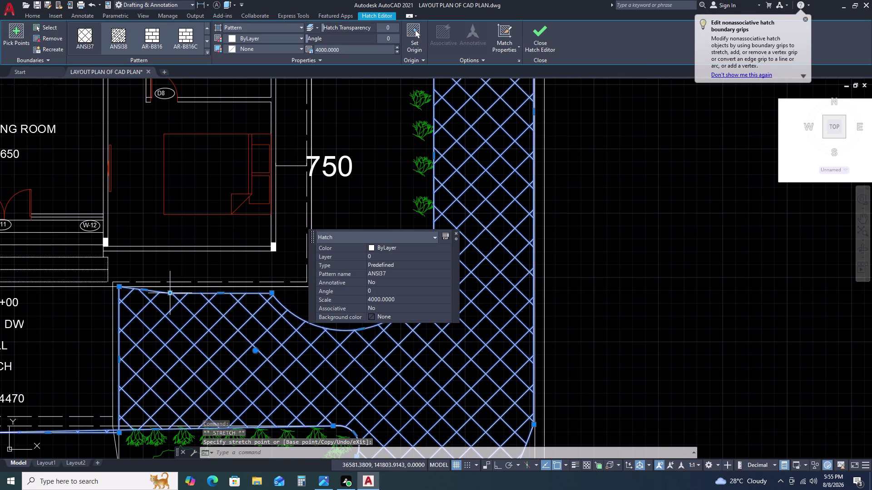
click(171, 294)
click(172, 286)
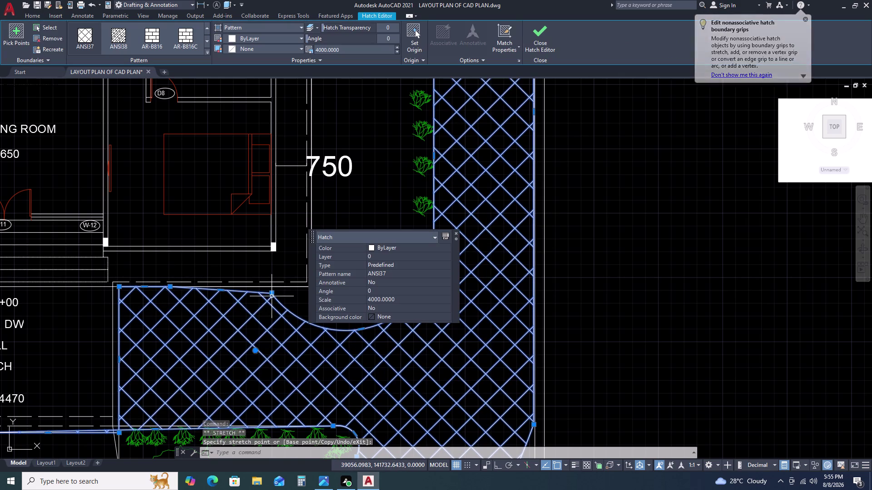
click(271, 295)
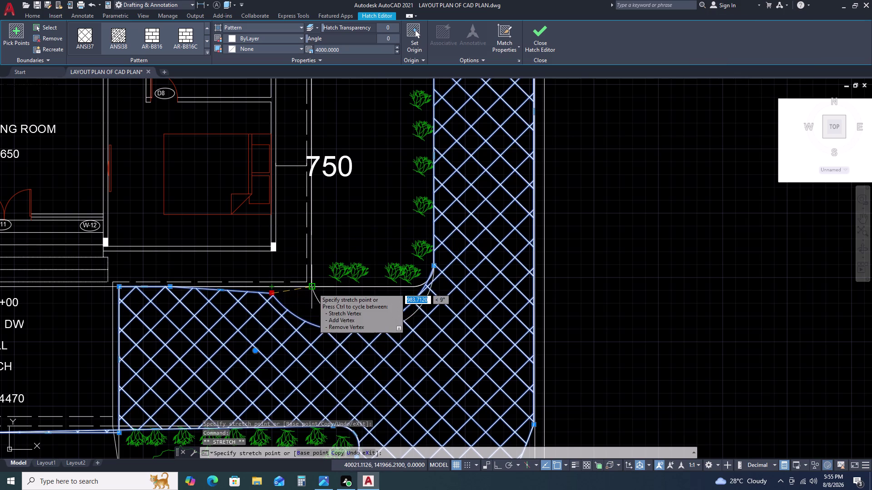
click(313, 289)
middle_drag(310, 293, 168, 337)
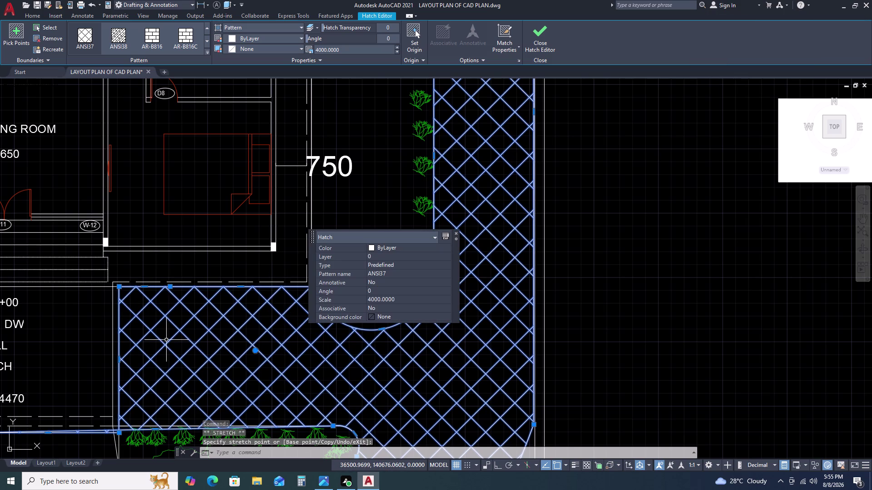
middle_drag(210, 352, 100, 335)
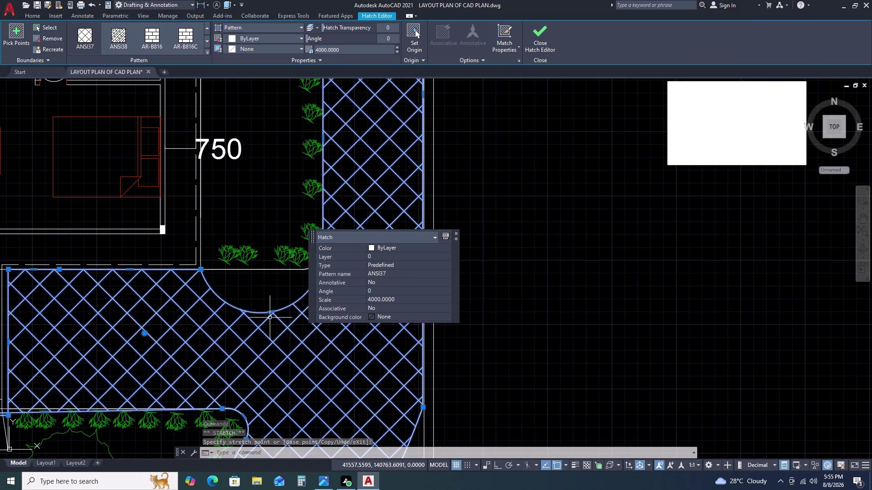
Bend the curved bay edge up toward the plants and reposition its corner vertex.
click(269, 310)
key(Escape)
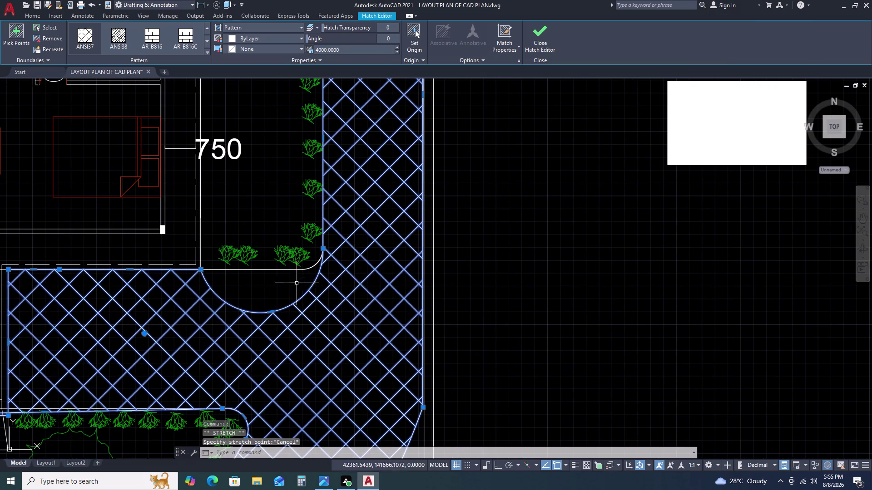
click(273, 312)
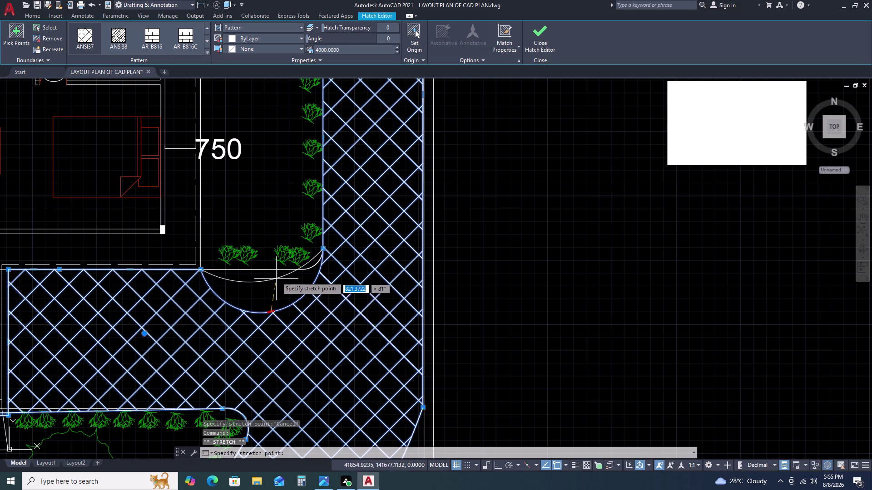
click(292, 271)
middle_drag(268, 289, 205, 339)
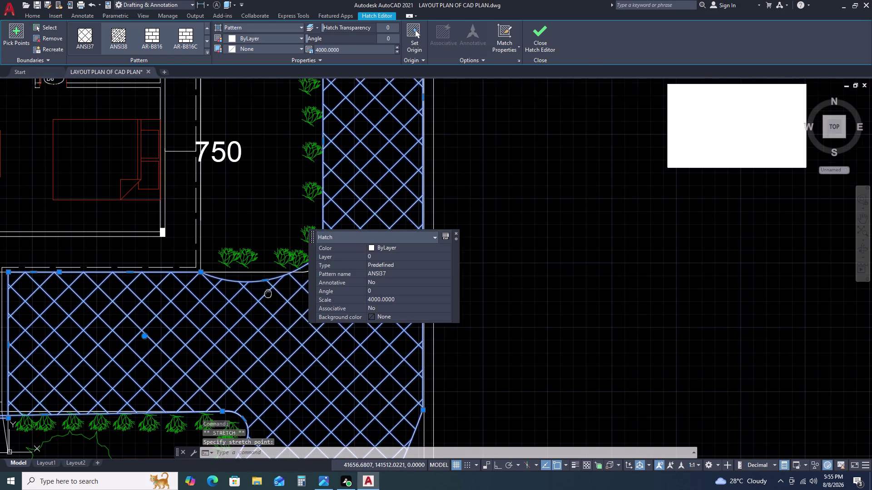
middle_drag(205, 339, 156, 353)
click(156, 342)
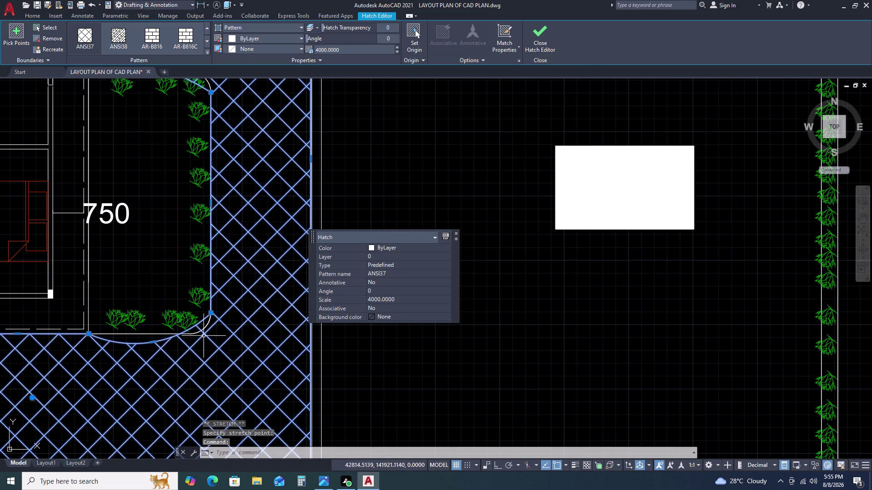
click(211, 313)
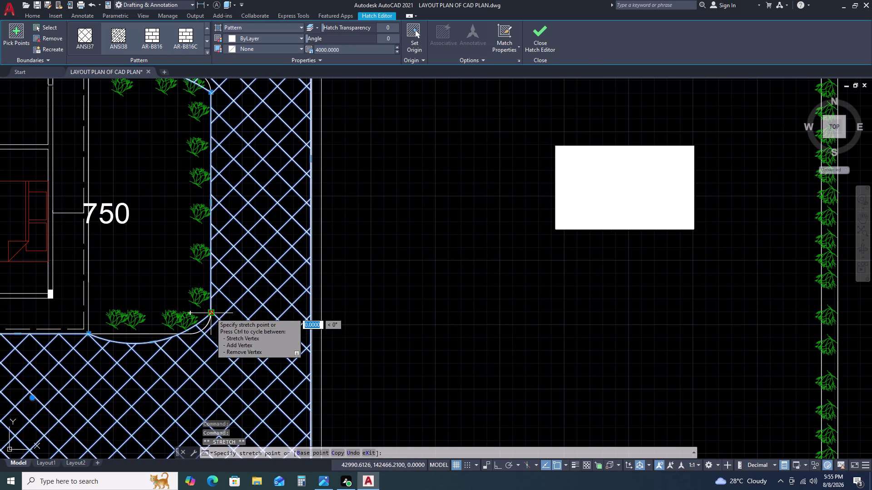
key(Escape)
Adjust the curved paving edge below the stair, then deselect the hatch.
scroll(down, 3)
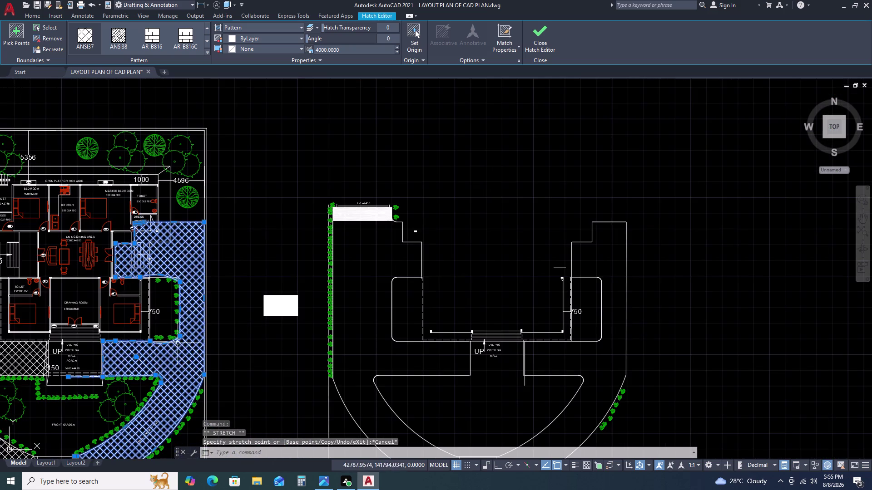
scroll(up, 3)
middle_drag(220, 277, 260, 299)
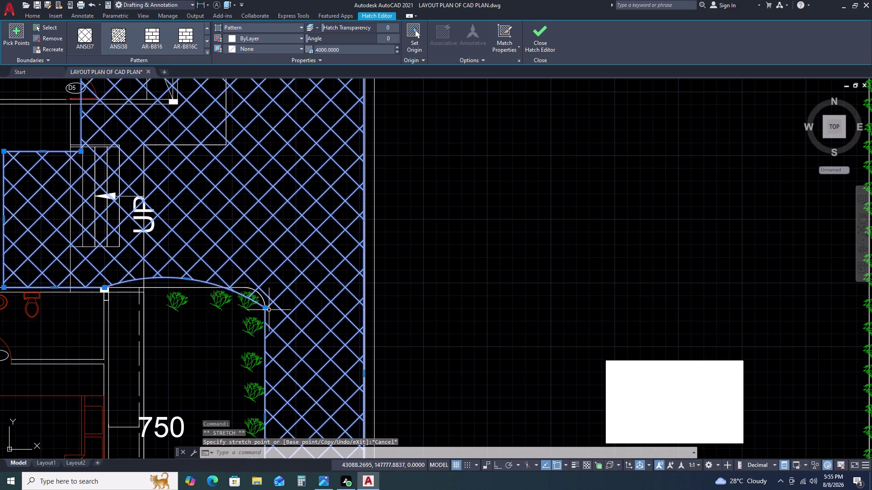
click(264, 306)
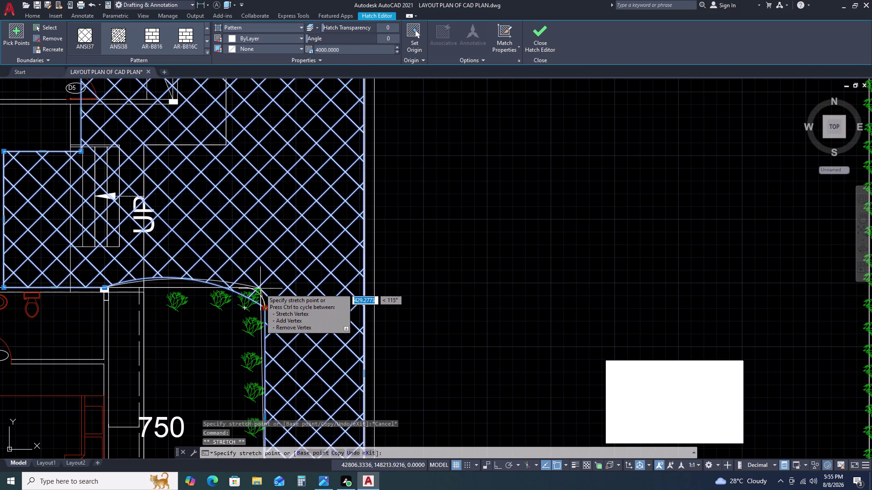
click(266, 307)
key(Escape)
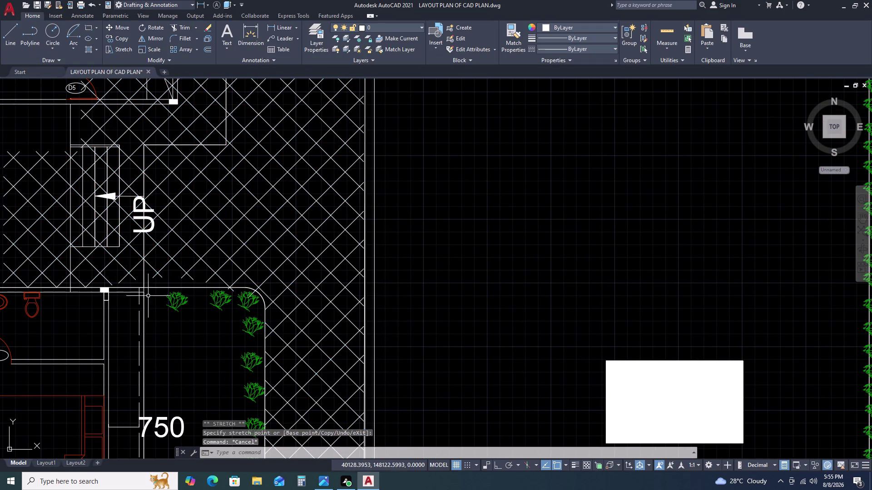
key(Escape)
Reselect the hatch, move the vertex near the stair, and undo the misplaced edit.
click(170, 277)
click(159, 266)
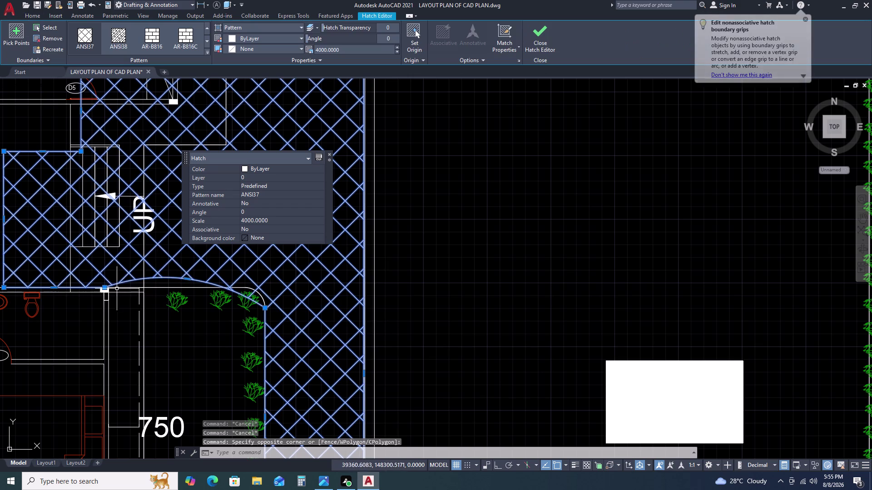
click(105, 287)
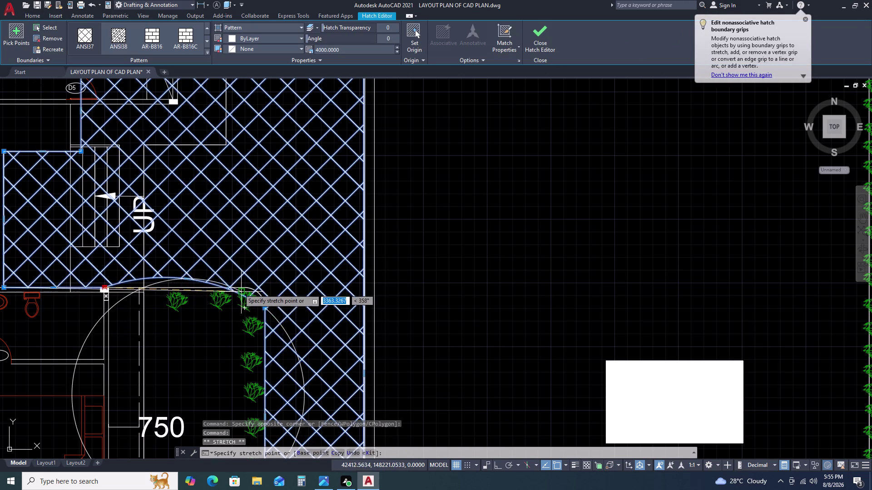
click(229, 286)
scroll(down, 3)
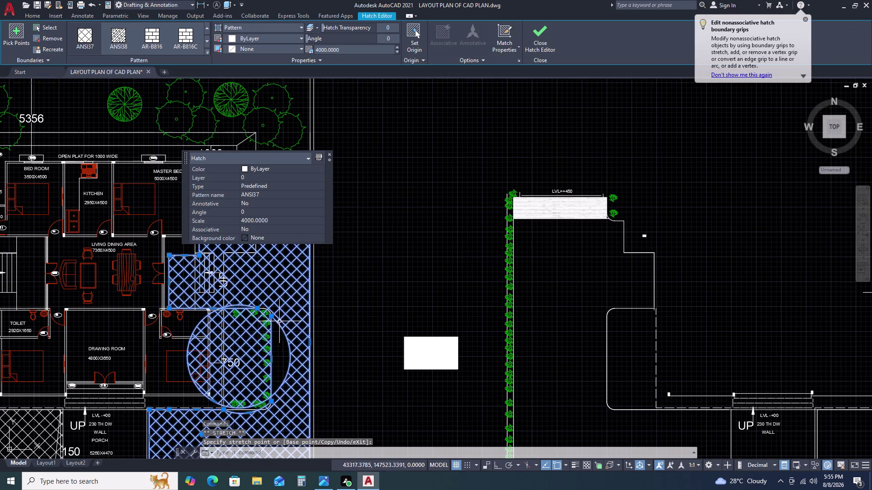
key(ctrl+z)
Undo faulty boundary edits and reselect the paving hatch near the dress room.
scroll(down, 3)
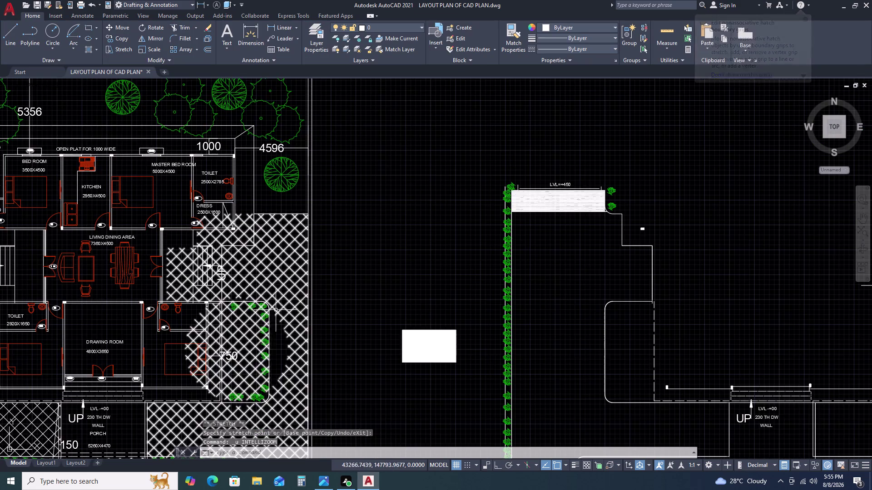
scroll(down, 3)
click(261, 339)
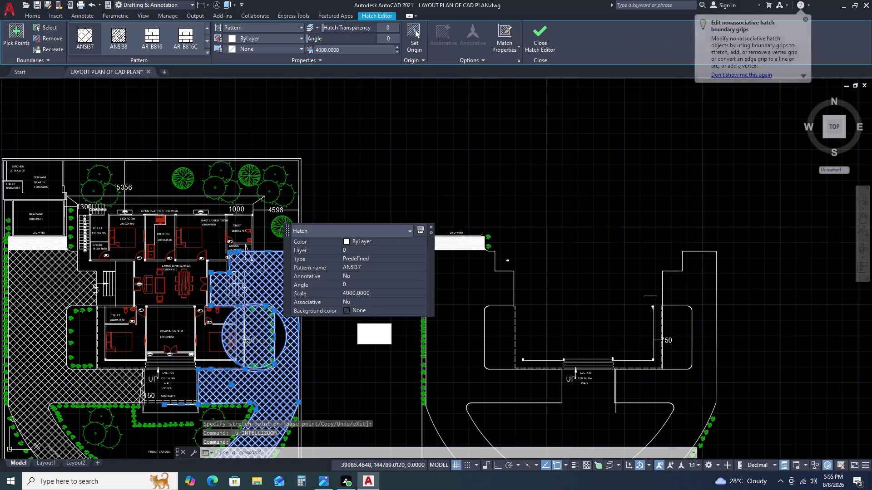
key(ctrl+z)
key(ctrl+z)
scroll(down, 3)
middle_drag(271, 362, 285, 272)
click(268, 188)
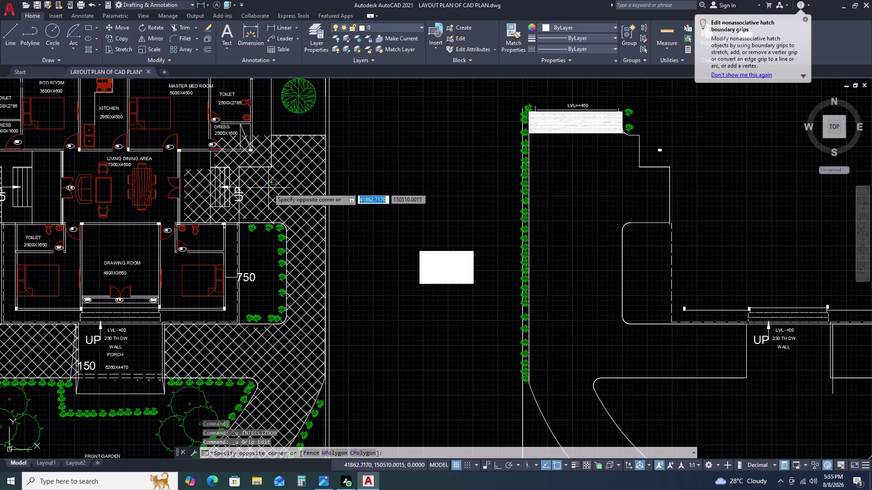
click(251, 195)
scroll(up, 3)
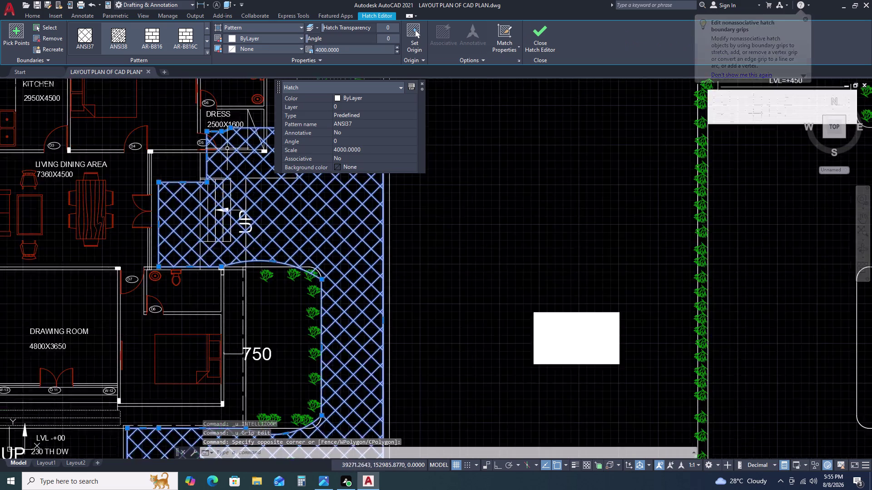
middle_drag(232, 146, 238, 302)
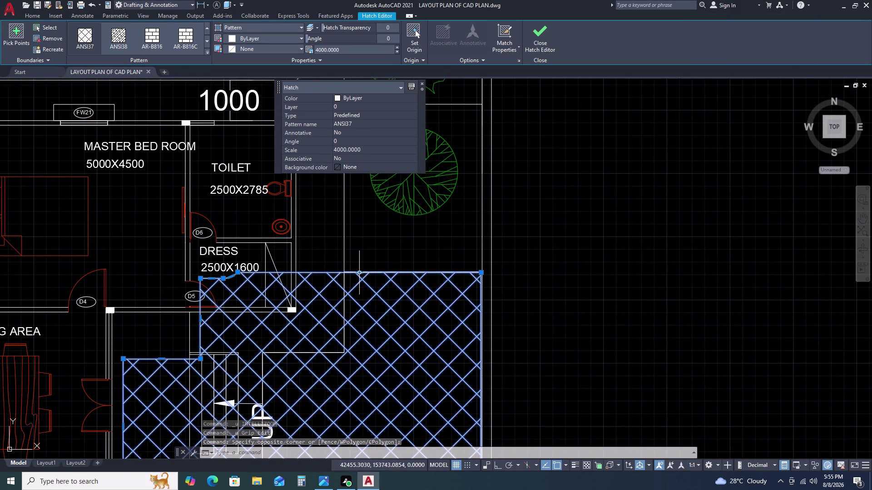
scroll(up, 3)
middle_drag(220, 327, 246, 187)
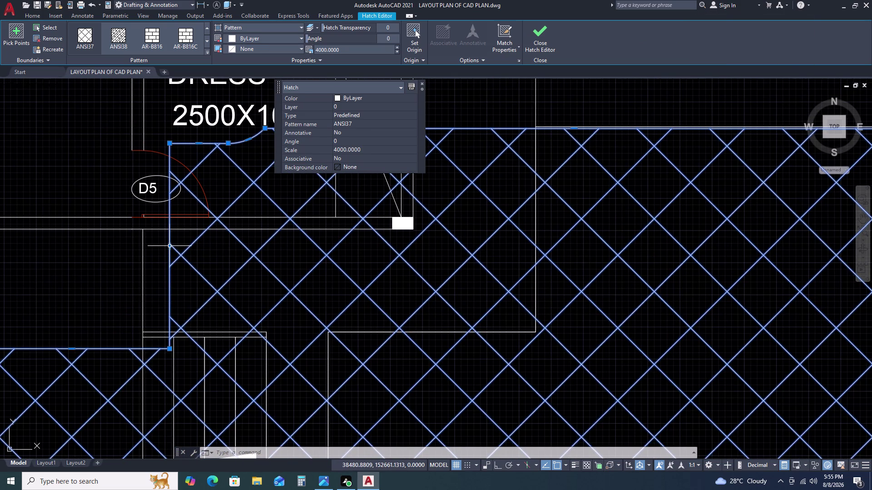
drag(169, 246, 235, 252)
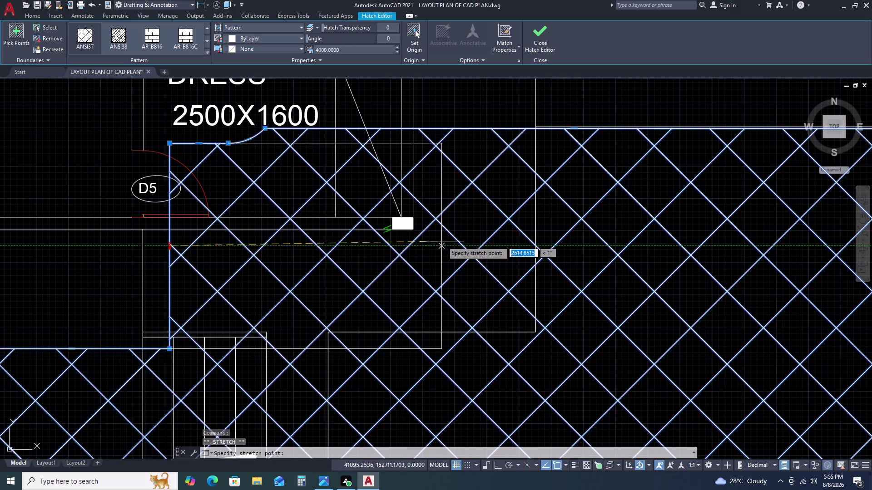
click(536, 230)
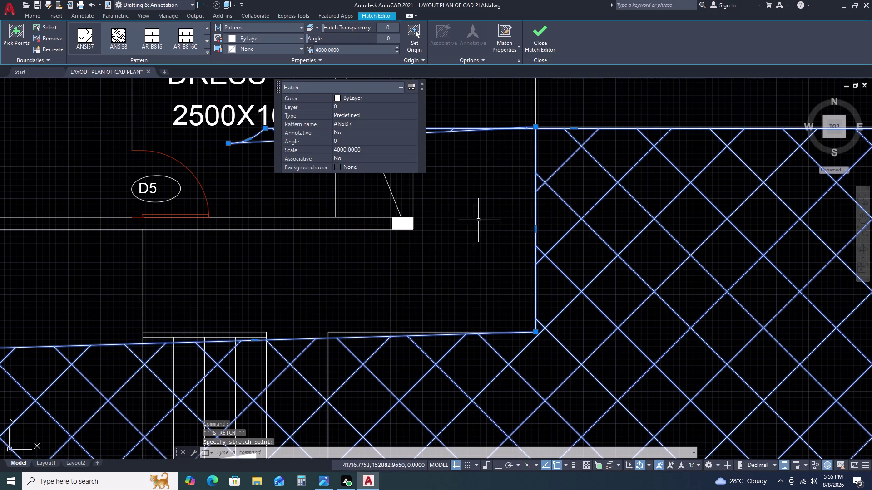
middle_drag(465, 226, 436, 278)
scroll(down, 3)
scroll(up, 3)
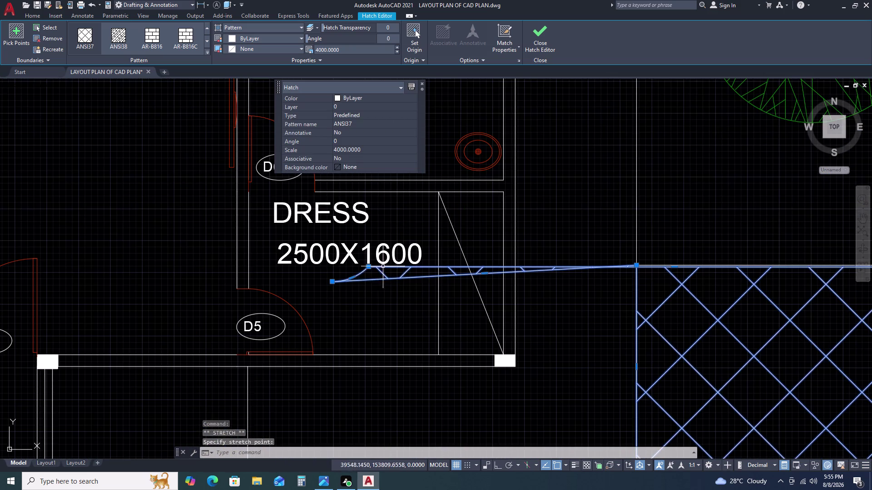
middle_drag(345, 289, 214, 281)
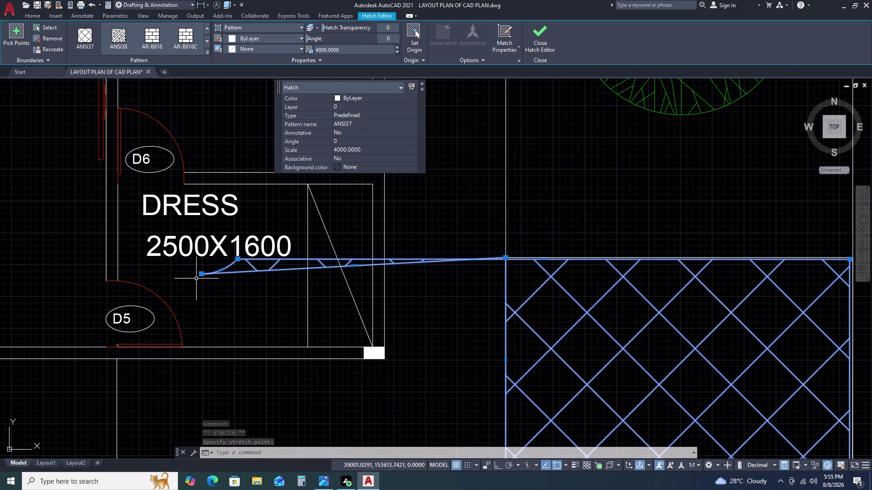
click(200, 274)
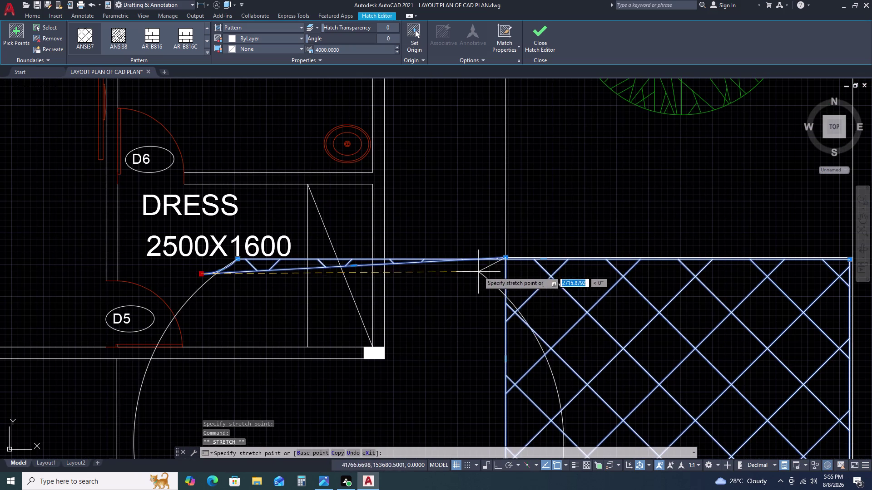
key(Escape)
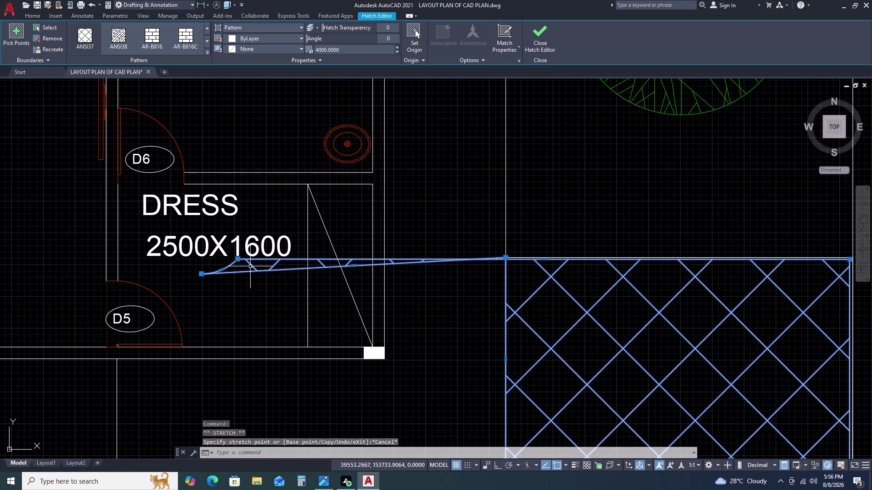
click(238, 259)
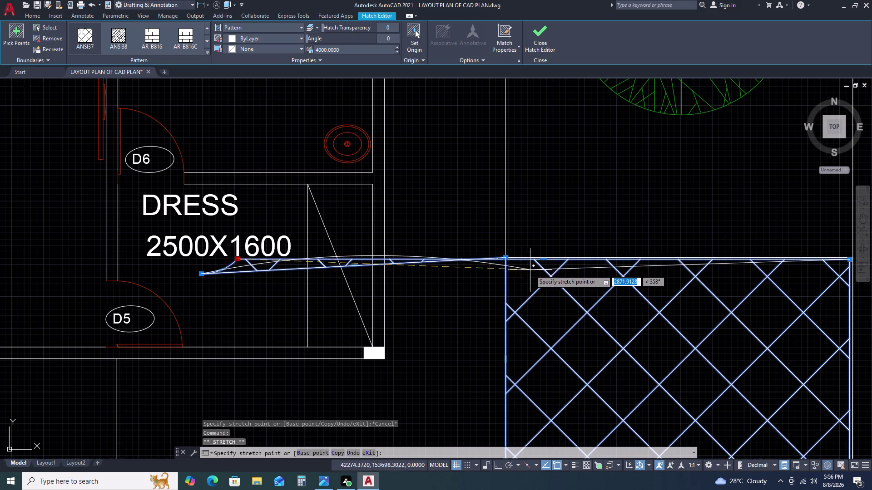
click(505, 255)
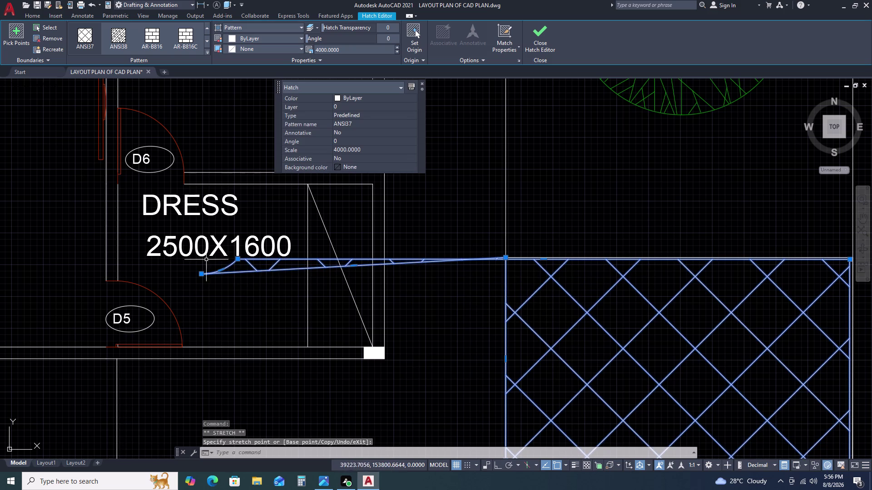
click(198, 274)
click(217, 272)
key(Escape)
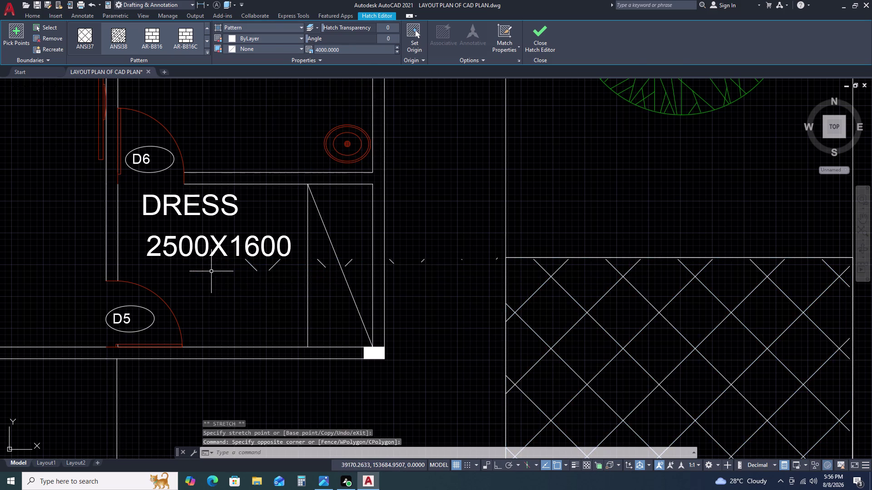
scroll(down, 3)
scroll(up, 3)
click(151, 235)
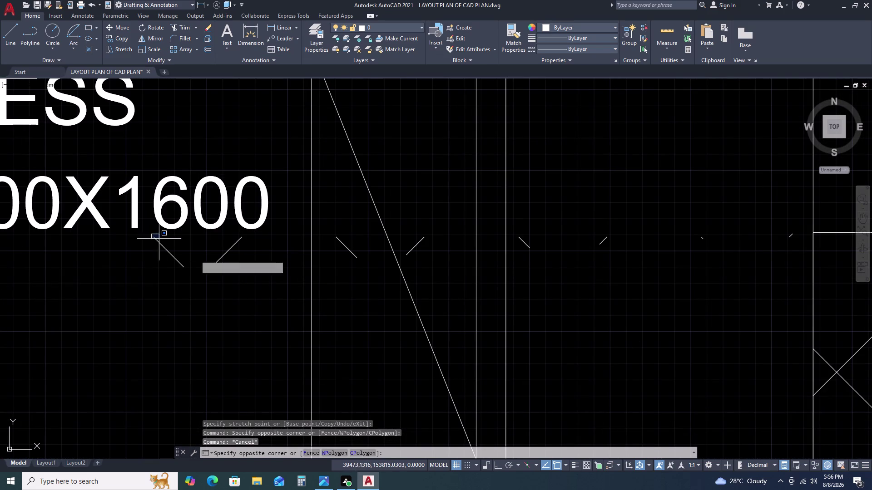
click(380, 269)
click(347, 245)
click(341, 252)
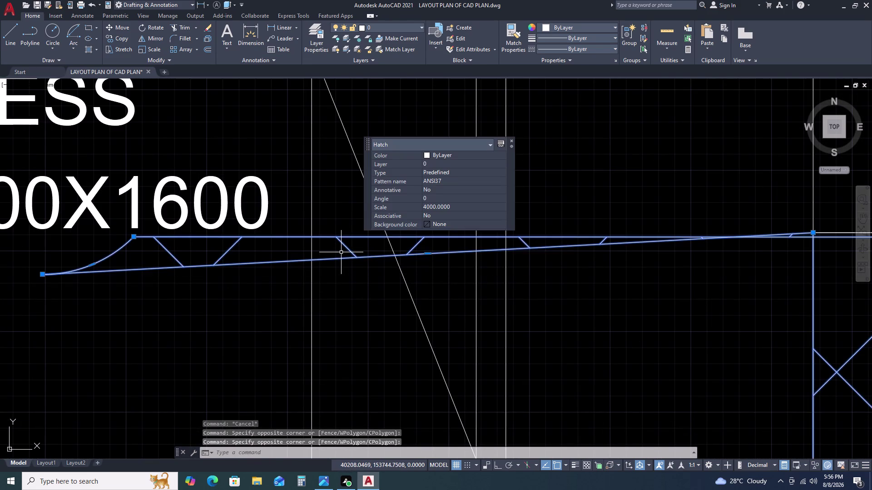
scroll(down, 3)
key(Escape)
scroll(down, 3)
scroll(down, 3)
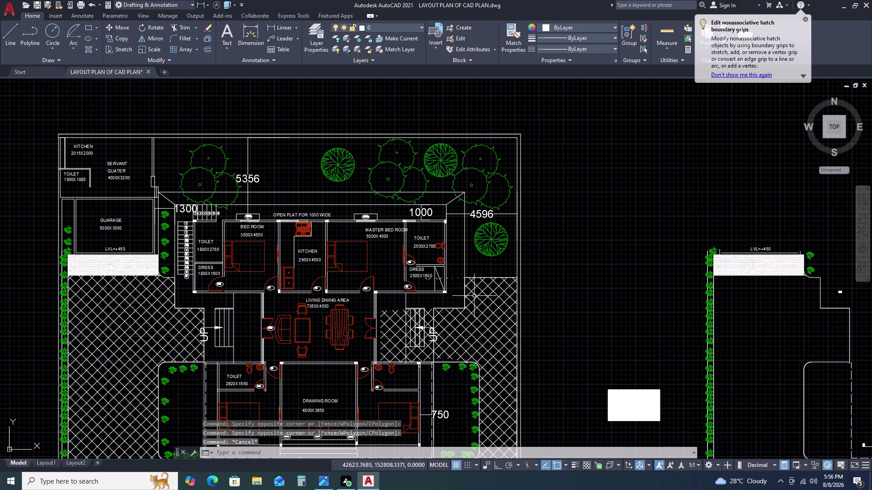
middle_drag(477, 348, 456, 249)
scroll(down, 3)
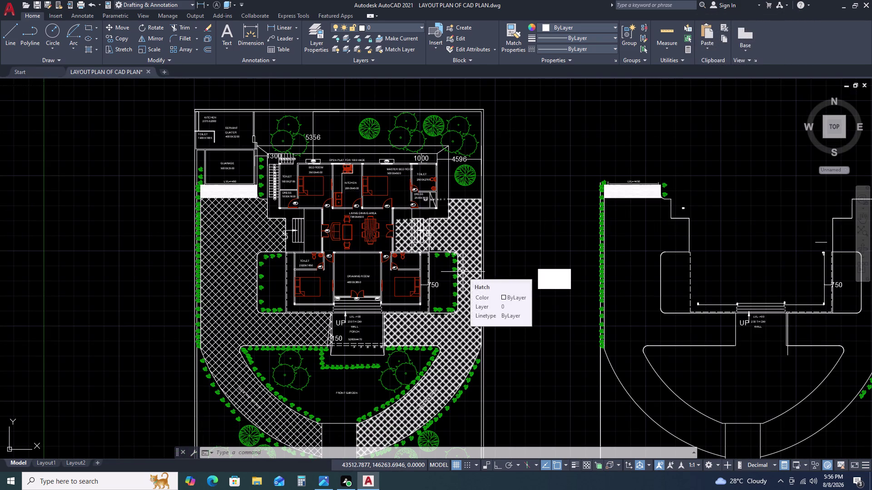
scroll(down, 3)
middle_drag(463, 304, 414, 231)
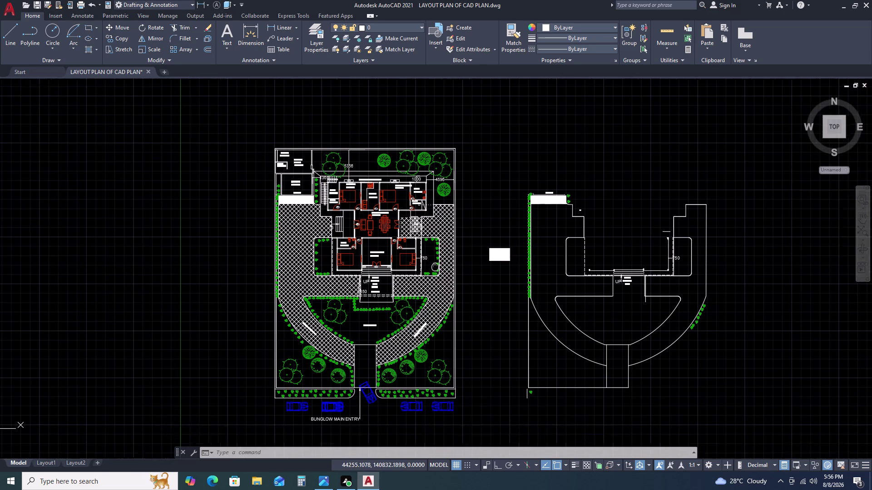
middle_drag(474, 290, 398, 263)
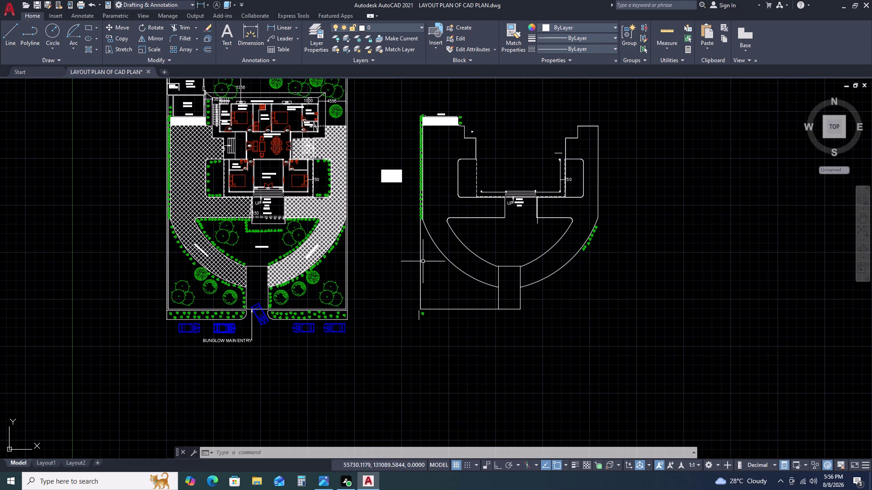
text(H)
key(space)
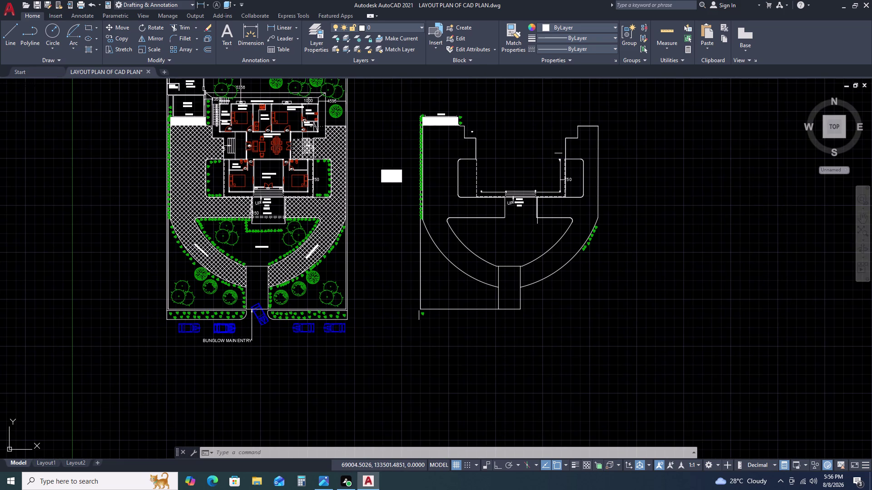
click(572, 204)
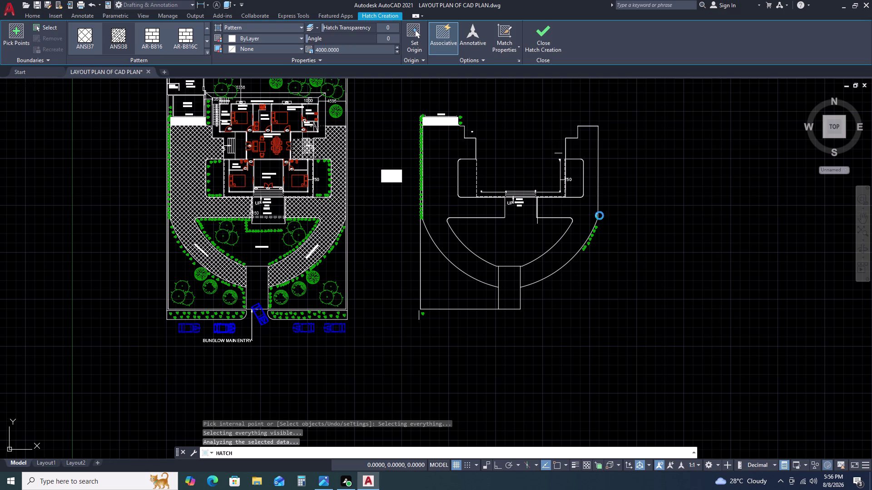
click(589, 211)
double_click(577, 209)
key(Escape)
click(578, 210)
key(Escape)
key(Escape)
key(Escape)
key(Escape)
key(Escape)
key(Escape)
key(Escape)
scroll(up, 3)
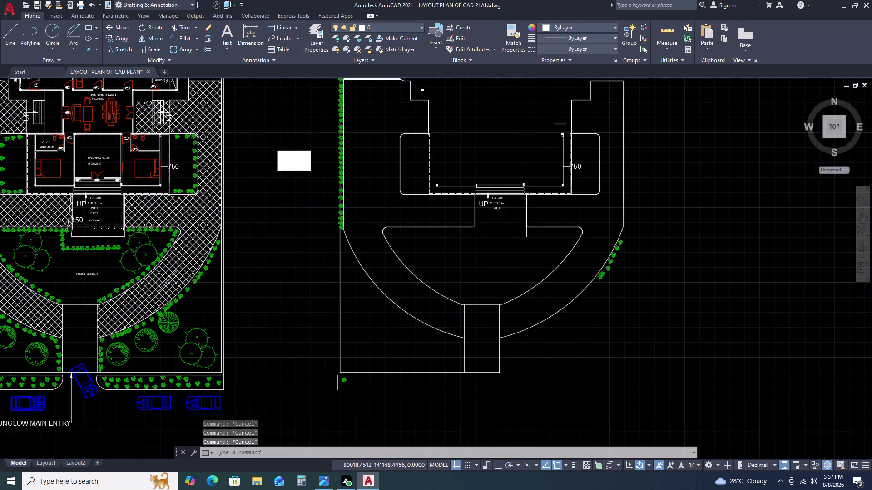
Move the right paving hatch with M onto the outline plan's driveway corner.
scroll(down, 3)
scroll(up, 3)
click(454, 207)
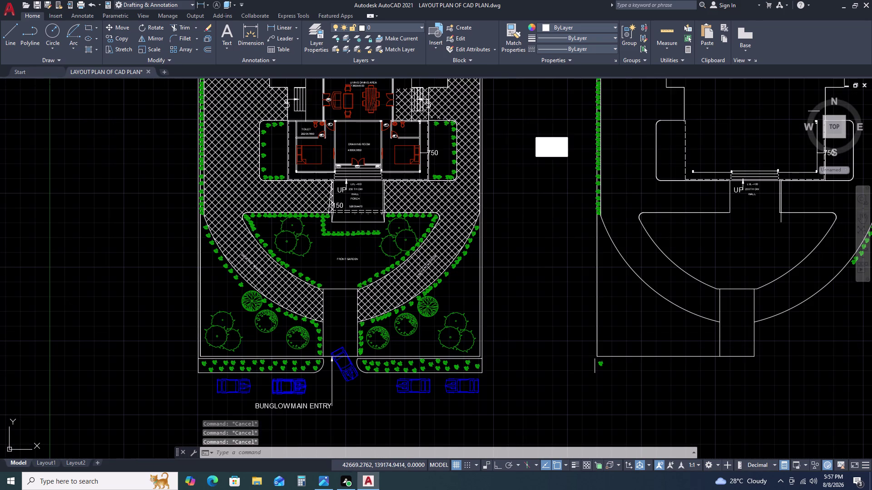
text(M)
key(space)
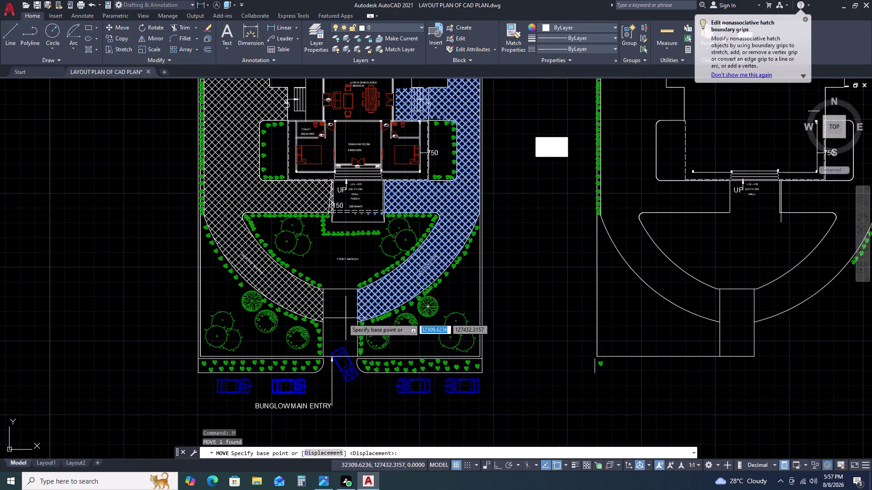
click(357, 323)
scroll(down, 3)
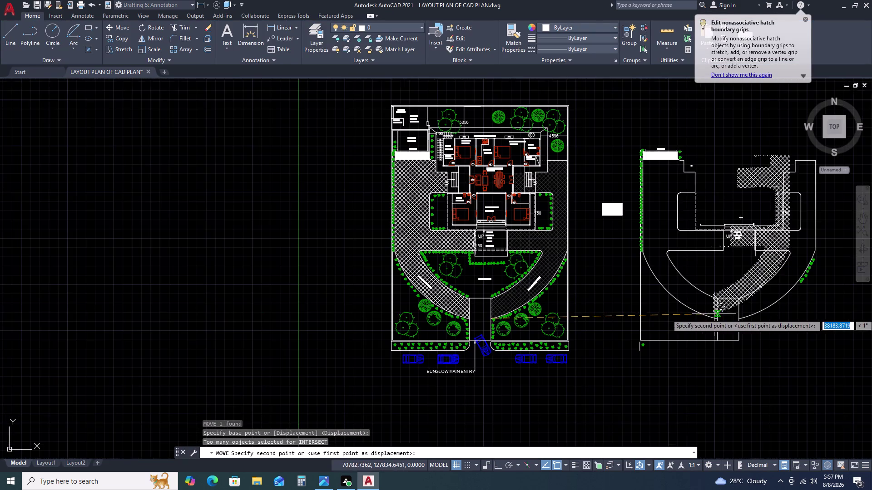
middle_drag(728, 313, 546, 312)
scroll(up, 3)
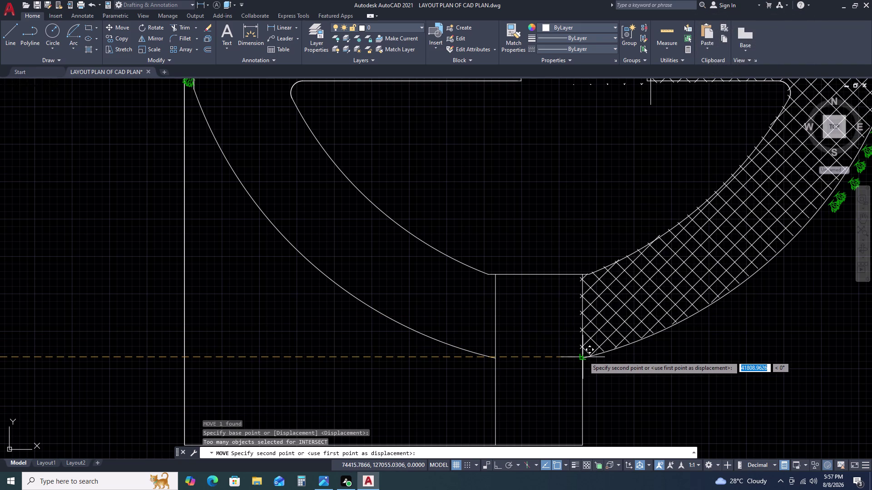
scroll(up, 3)
click(574, 368)
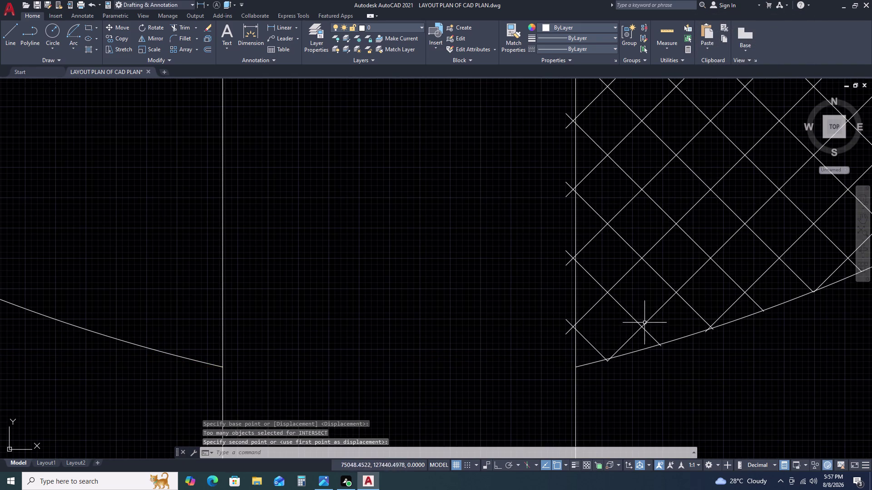
Pan around the placed paving and select the moved hatch.
scroll(down, 3)
middle_drag(700, 302, 604, 312)
scroll(down, 3)
drag(601, 303, 589, 283)
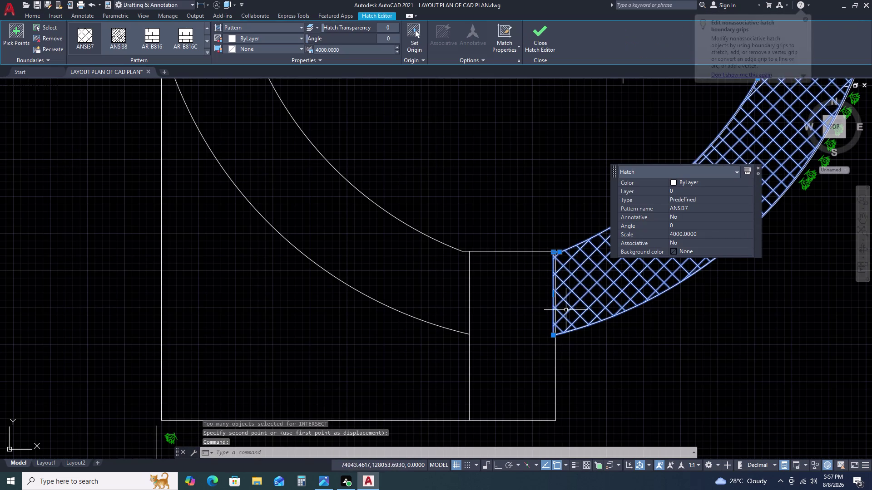
Move the hatch with M so its corner lands on the boundary corner.
scroll(up, 3)
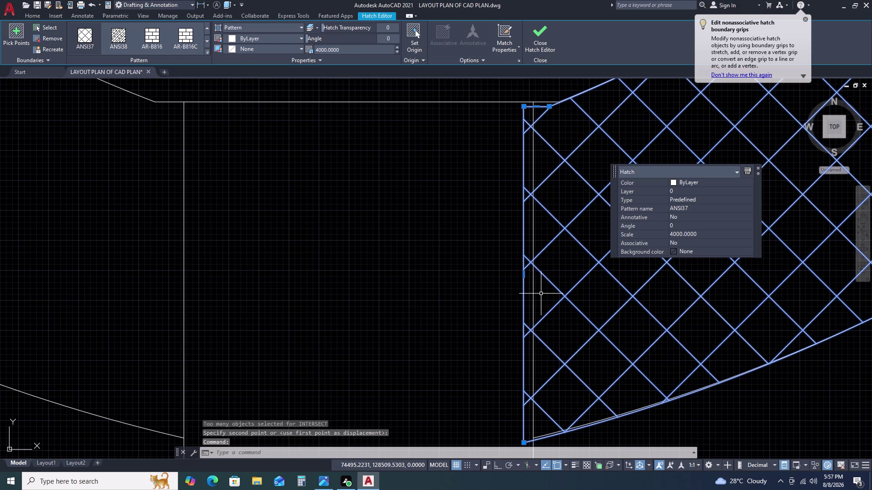
text(M)
key(space)
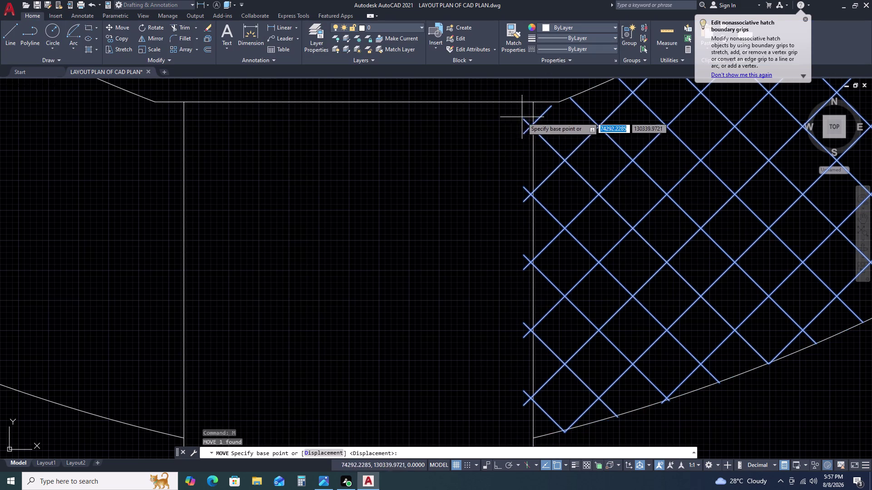
click(524, 120)
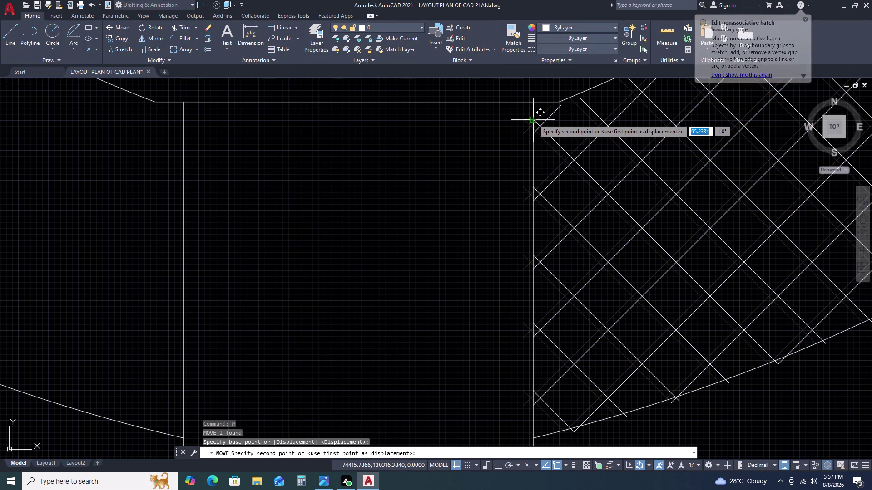
click(534, 120)
scroll(down, 3)
scroll(up, 3)
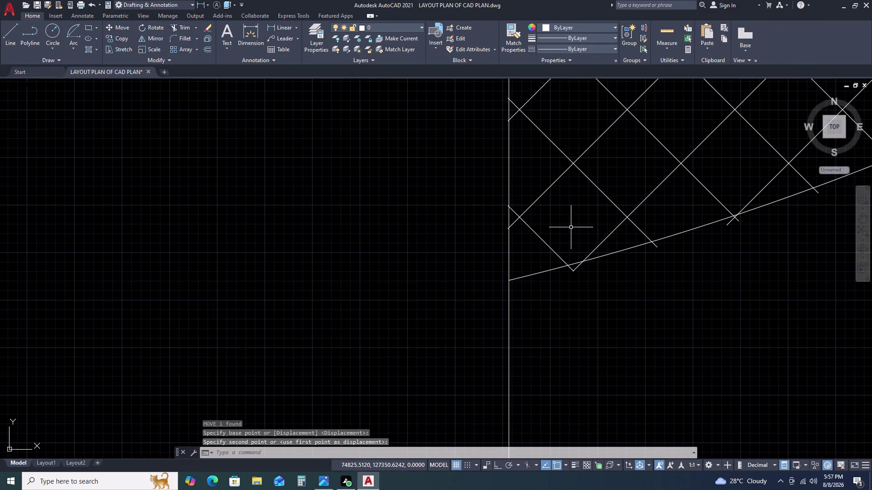
Move the paving hatch so its lower corner snaps onto the boundary line.
drag(561, 234, 551, 209)
click(551, 172)
scroll(up, 3)
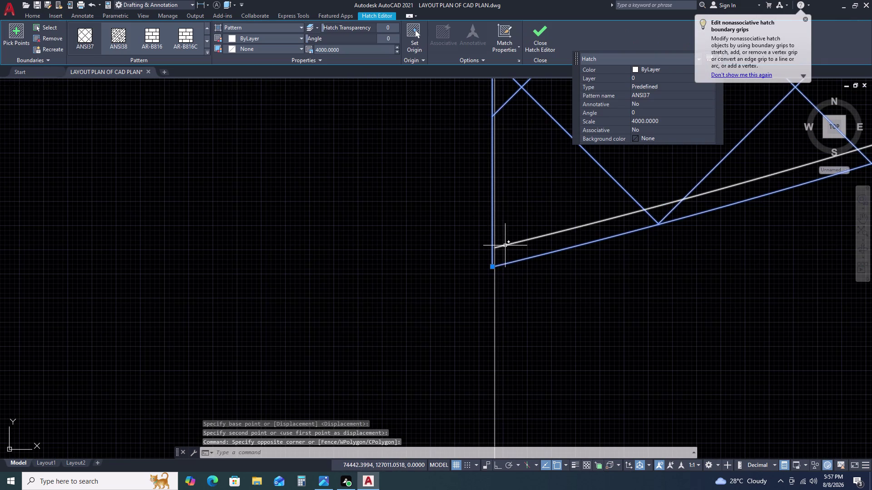
text(M)
key(space)
click(491, 269)
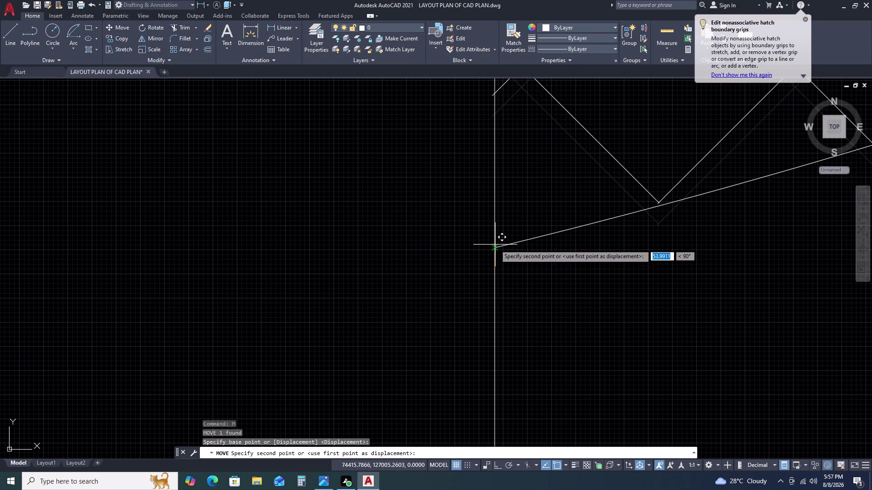
click(495, 248)
scroll(down, 3)
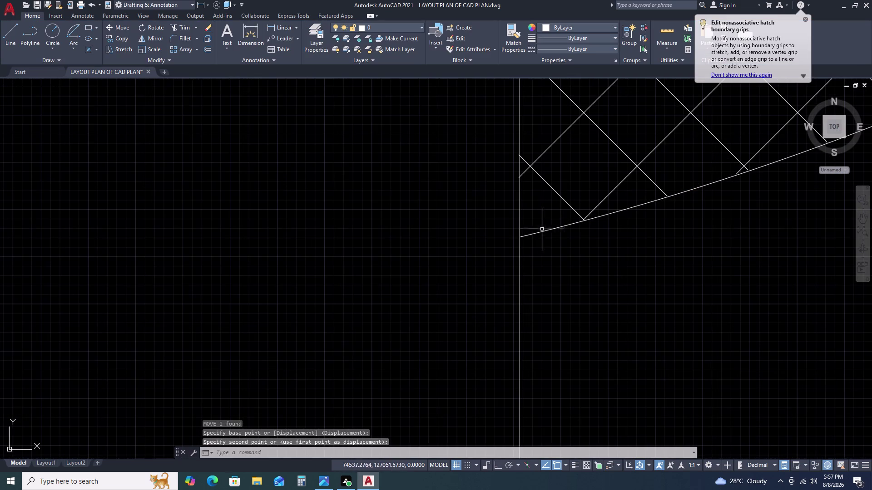
Reselect the paving hatch and pan along its edges to find the boundary corner.
drag(563, 181, 559, 185)
click(544, 199)
middle_drag(571, 212, 557, 258)
middle_drag(553, 277, 553, 281)
scroll(down, 3)
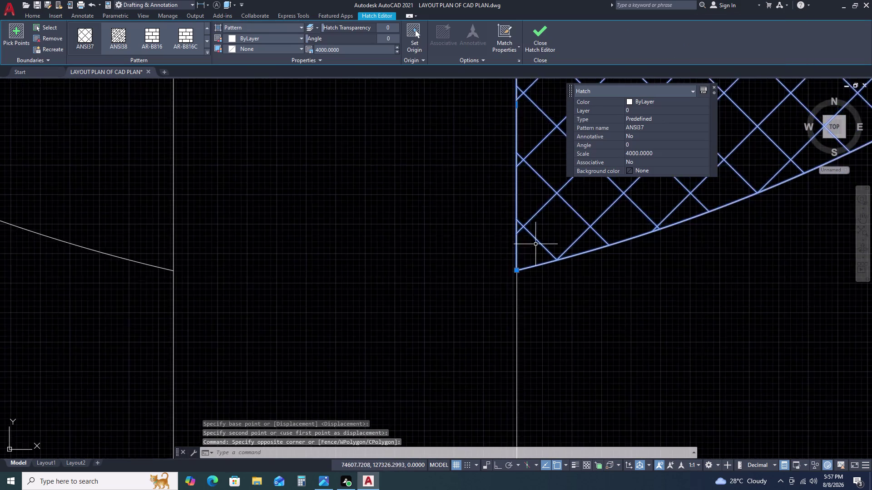
scroll(down, 3)
middle_drag(562, 231, 521, 301)
scroll(up, 3)
scroll(up, 3)
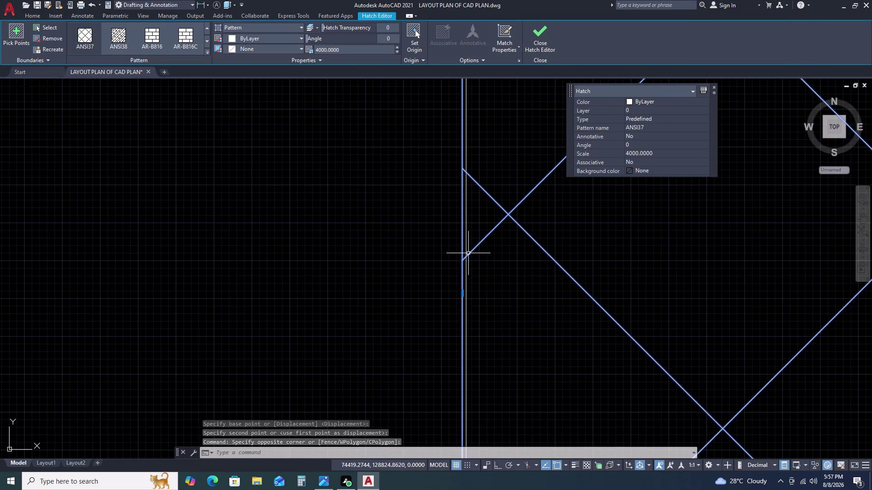
Stretch an edge grip of the hatch onto the wall line endpoint.
click(463, 292)
click(466, 293)
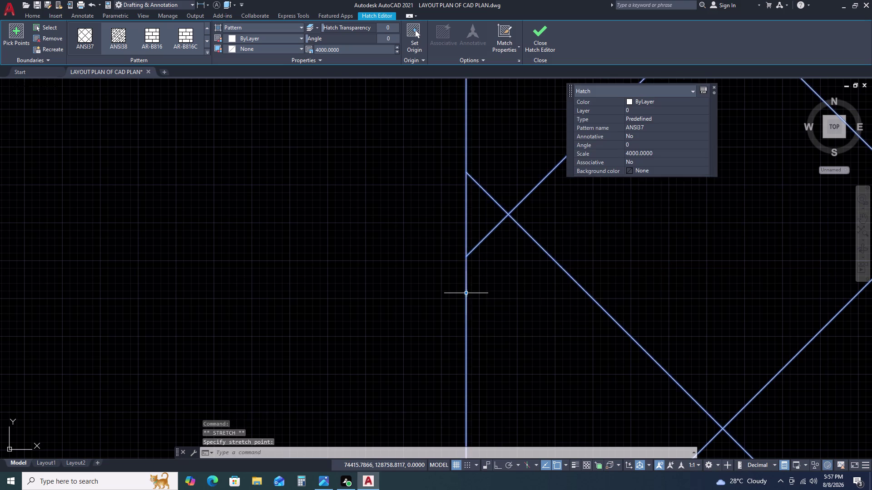
scroll(down, 3)
middle_drag(590, 269, 457, 197)
scroll(up, 3)
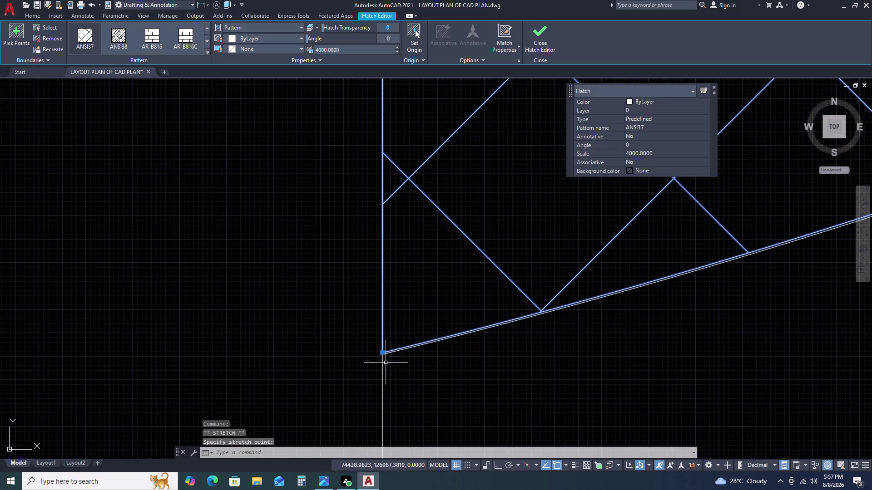
scroll(up, 3)
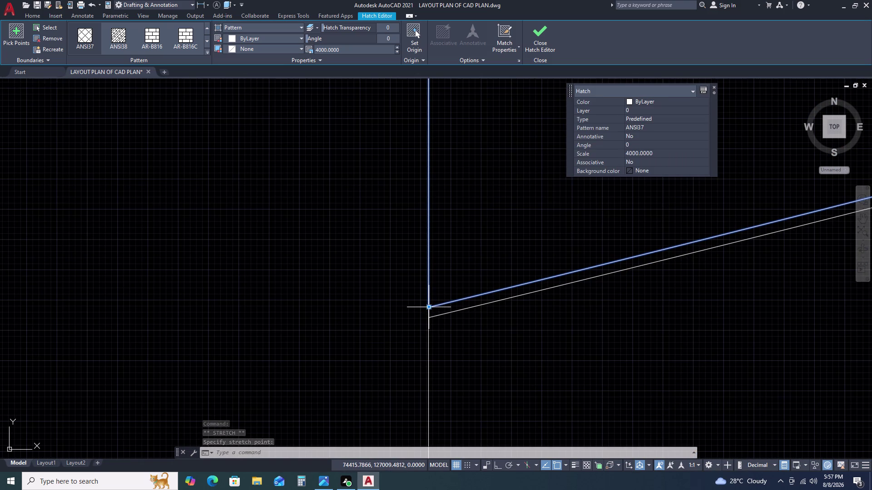
click(427, 307)
click(429, 318)
Stretch the next hatch corner onto the wall line farther along the curved path.
scroll(down, 3)
middle_drag(659, 295, 291, 344)
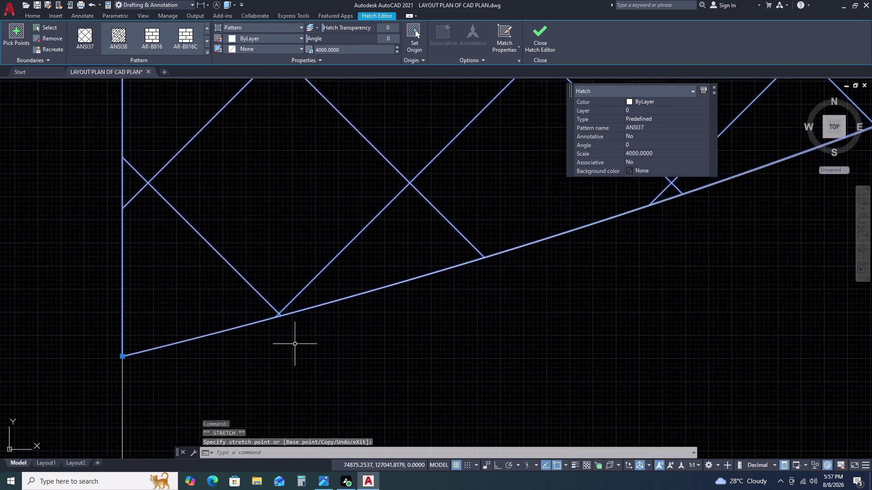
scroll(down, 3)
middle_drag(640, 285, 472, 394)
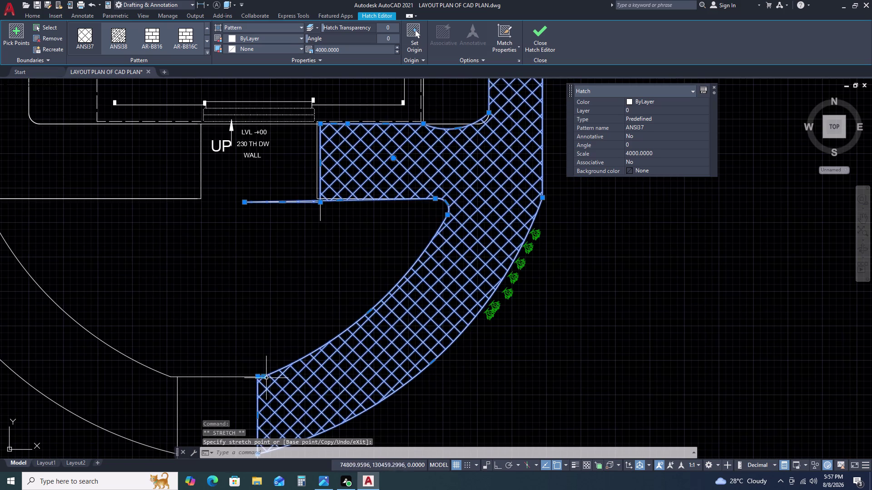
scroll(up, 3)
scroll(up, 3)
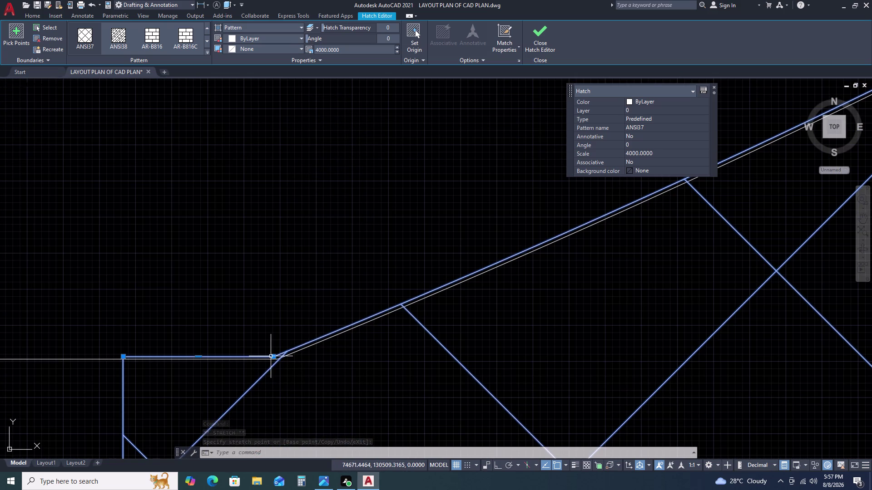
click(271, 357)
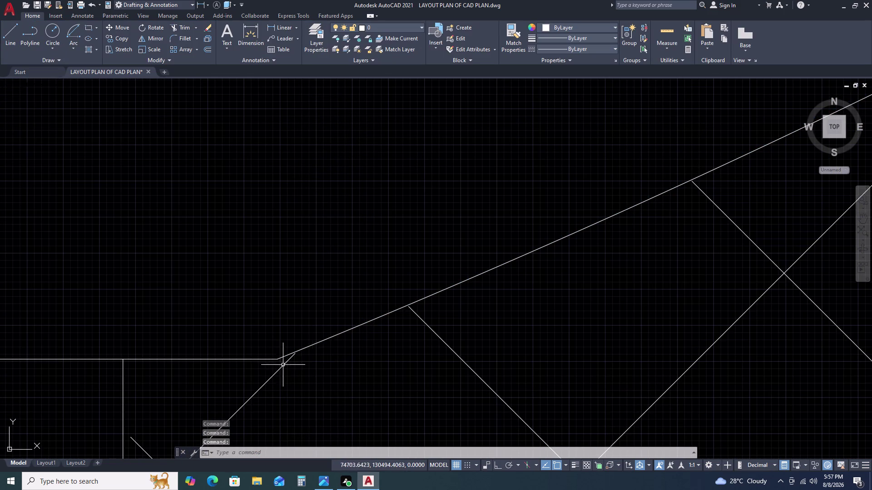
Stretch a boundary vertex of the cross-hatched path onto the upper wall corner.
click(286, 363)
click(274, 375)
scroll(up, 3)
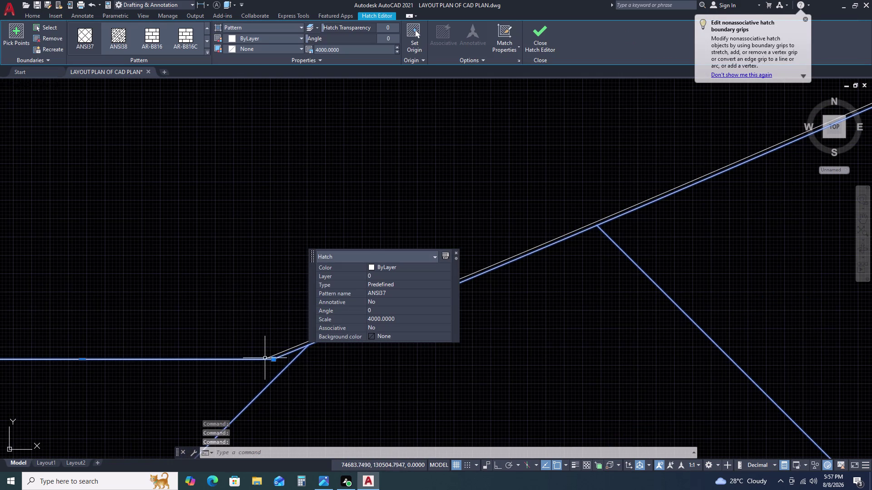
scroll(down, 3)
scroll(up, 3)
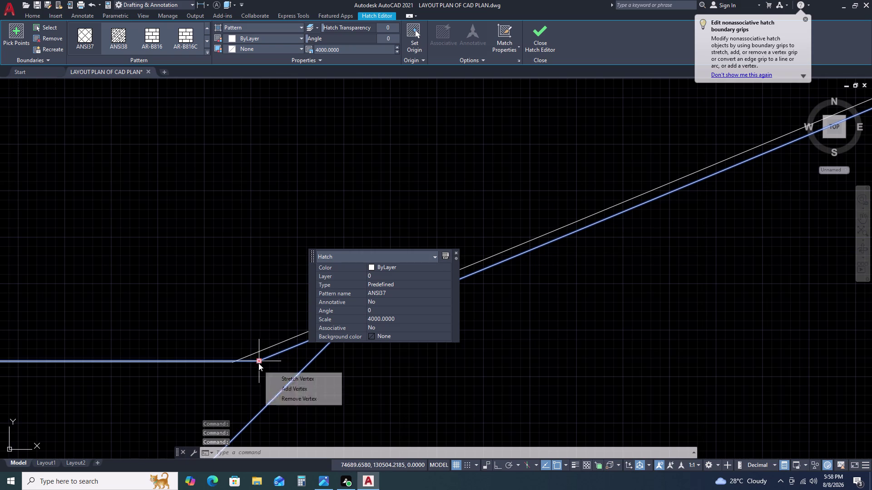
click(258, 363)
click(234, 364)
scroll(down, 3)
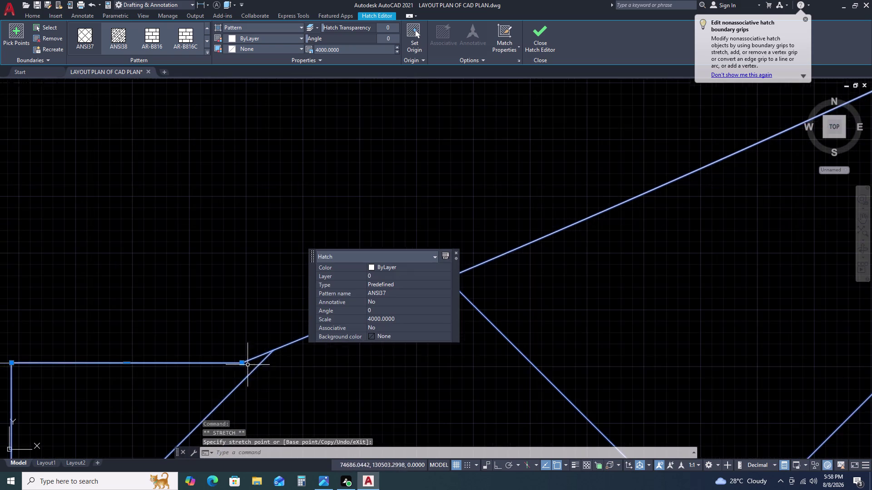
scroll(up, 3)
scroll(down, 3)
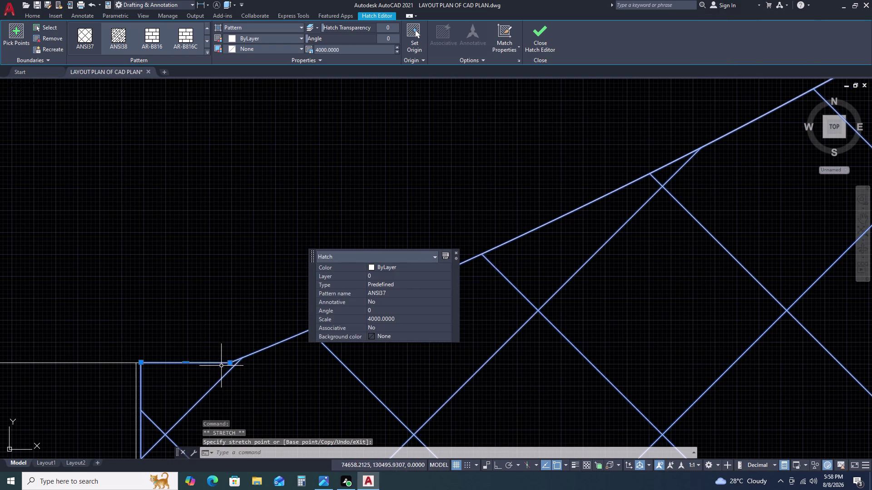
middle_drag(163, 365, 294, 173)
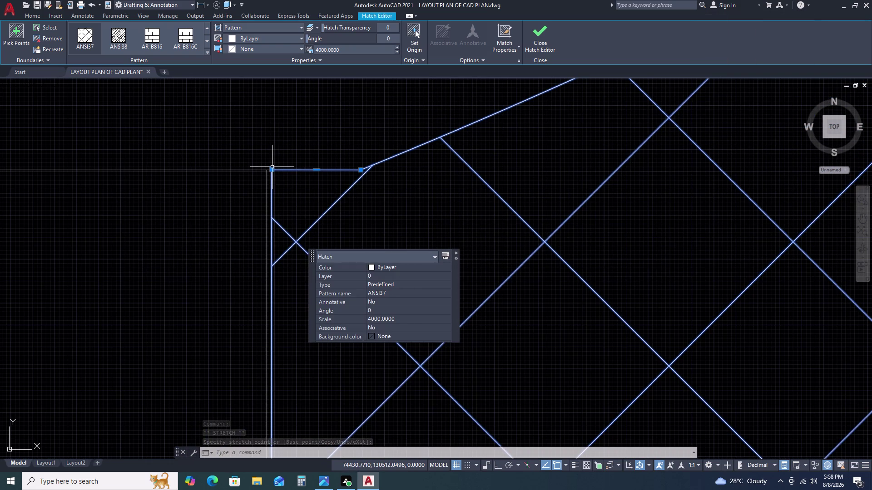
click(271, 168)
click(268, 171)
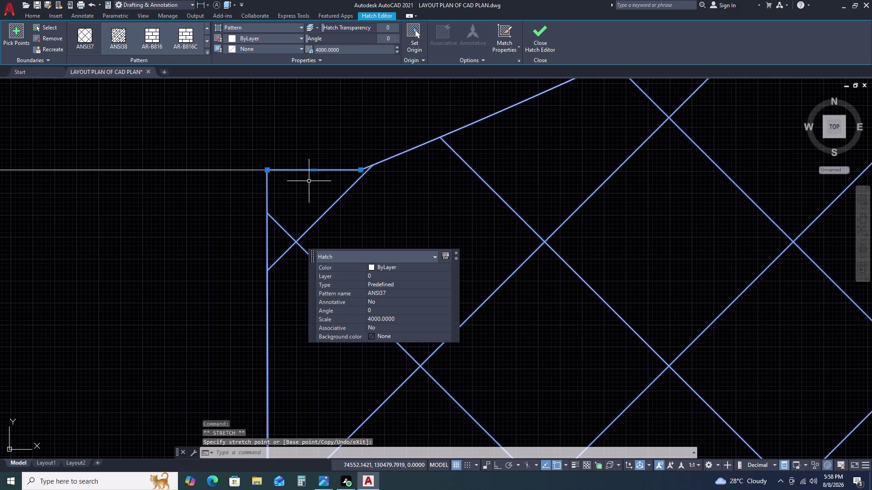
Pan toward the end of the curved path.
scroll(down, 3)
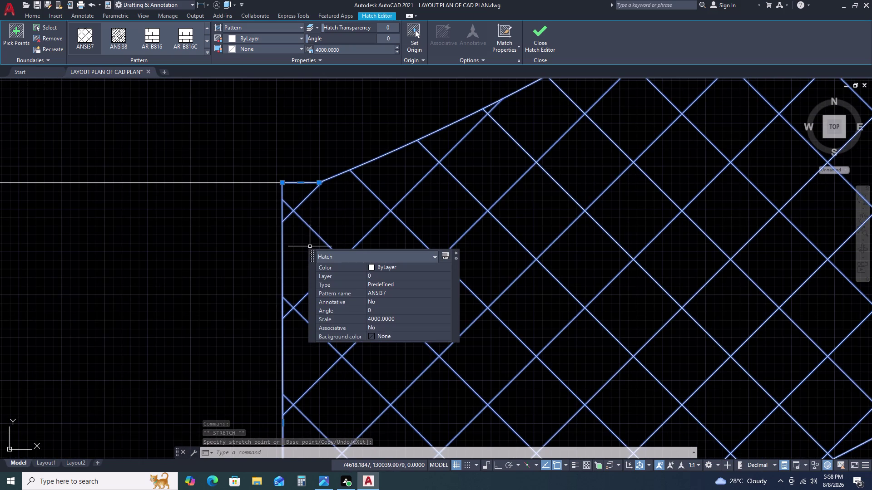
scroll(down, 3)
scroll(down, 3)
middle_drag(539, 201, 510, 216)
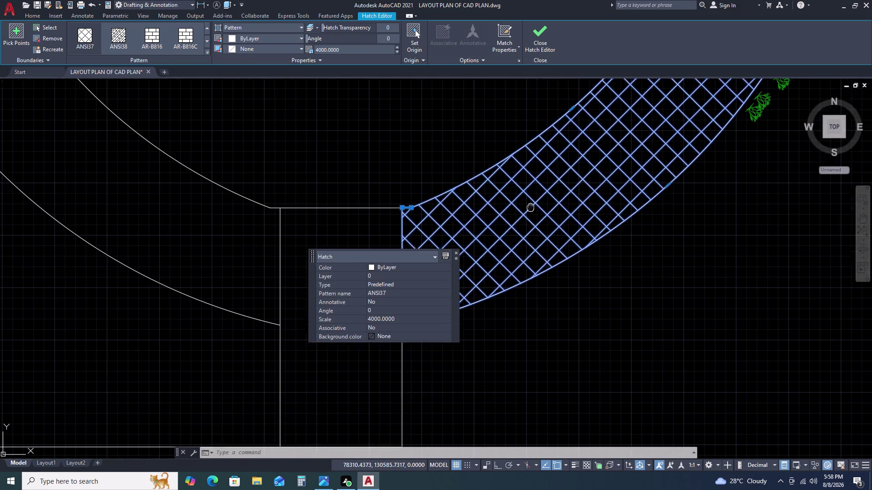
Try stretching the straight edge's corner vertex near the stair landing, then cancel.
middle_drag(511, 217, 435, 278)
middle_click(428, 285)
middle_drag(582, 182, 524, 334)
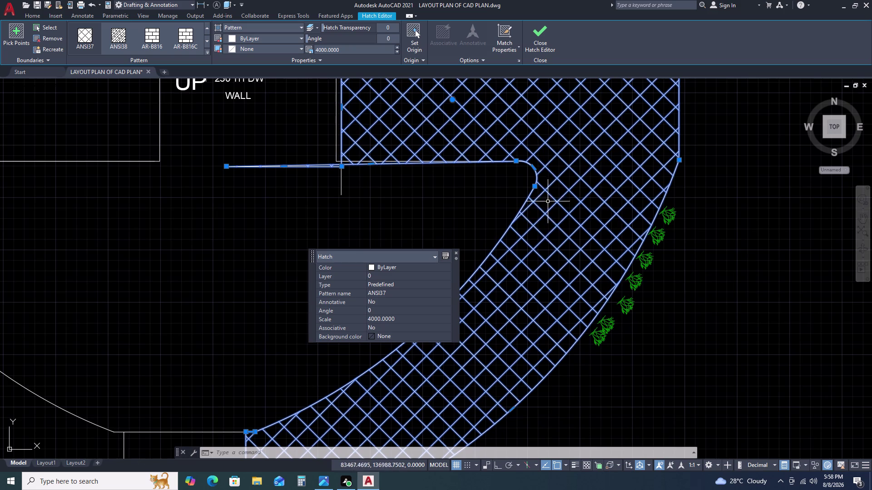
scroll(up, 3)
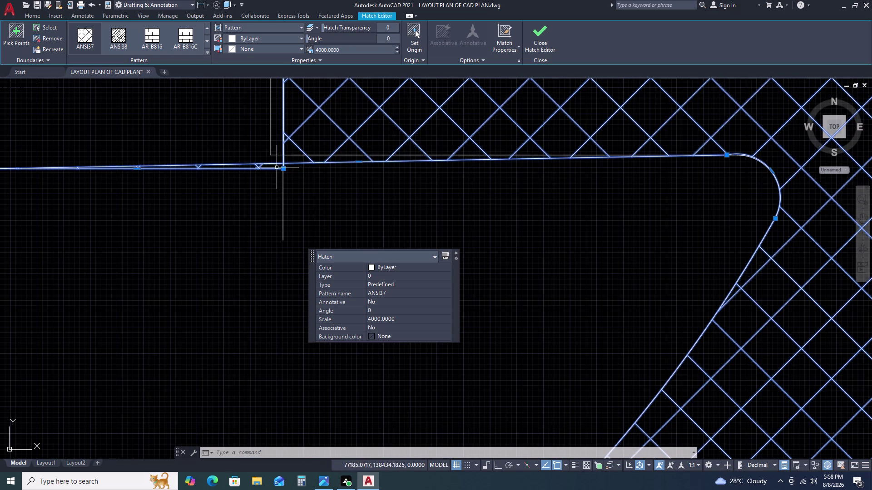
scroll(up, 3)
middle_drag(324, 165, 342, 206)
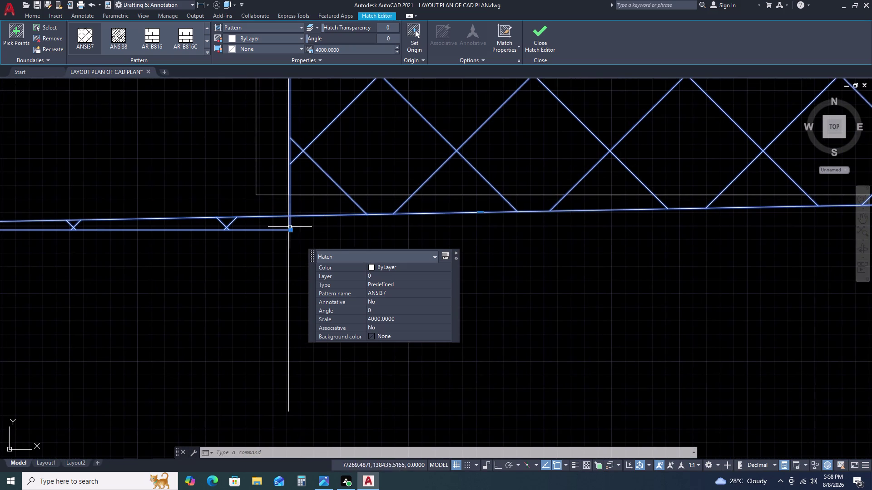
click(290, 228)
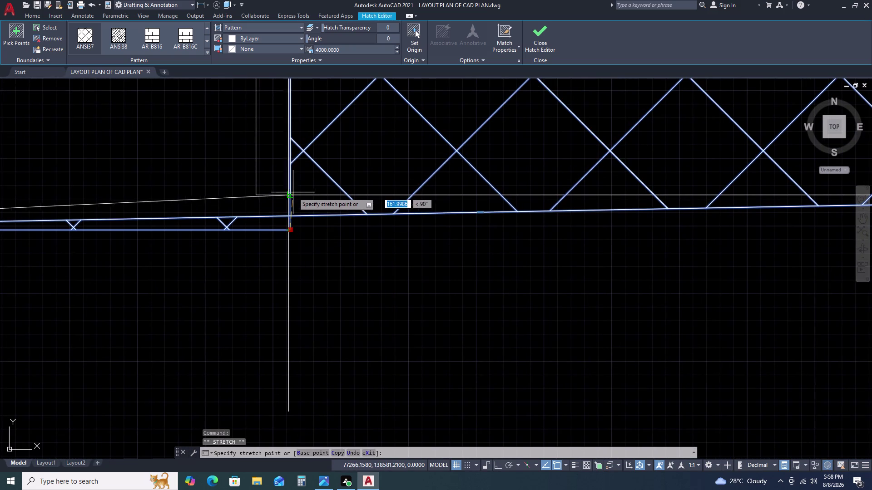
click(288, 196)
key(Escape)
Stretch the hatch's far-left boundary vertex onto the wall corner point.
scroll(down, 3)
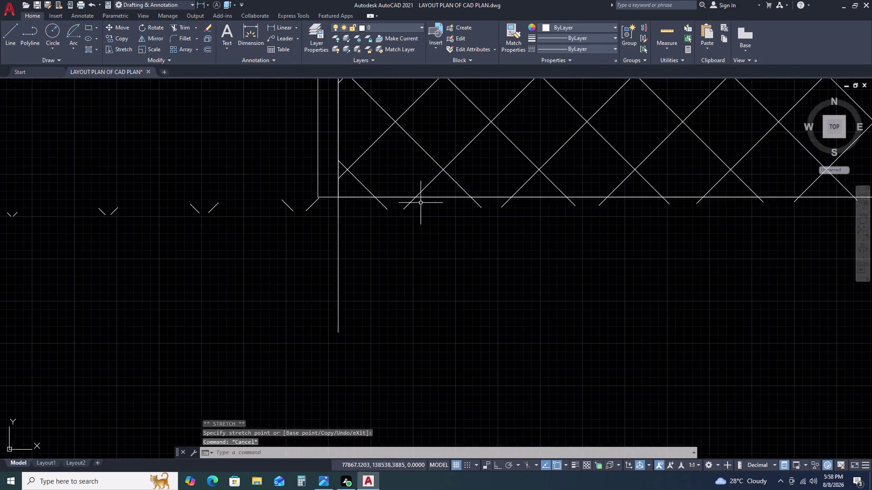
scroll(down, 3)
click(338, 202)
click(312, 213)
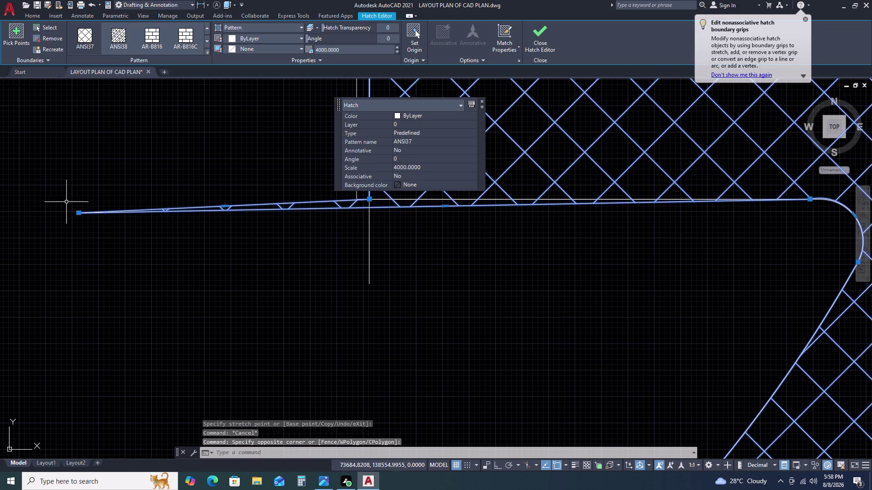
click(79, 214)
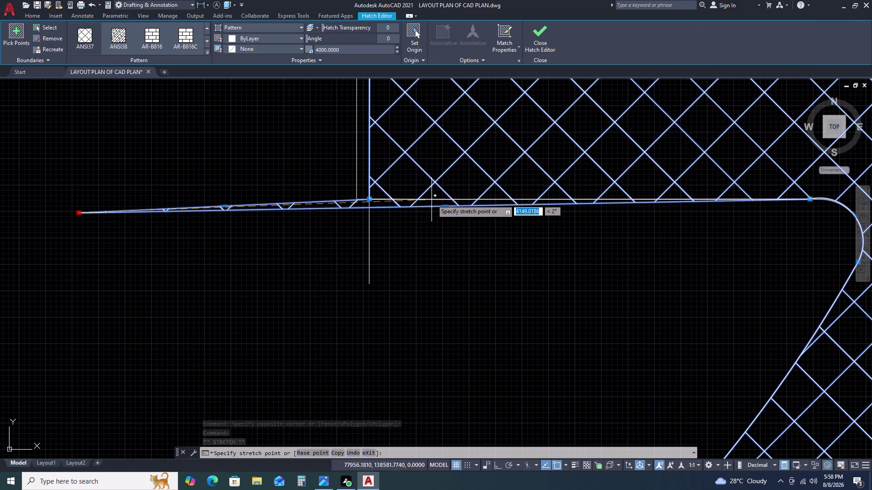
middle_drag(722, 213, 679, 220)
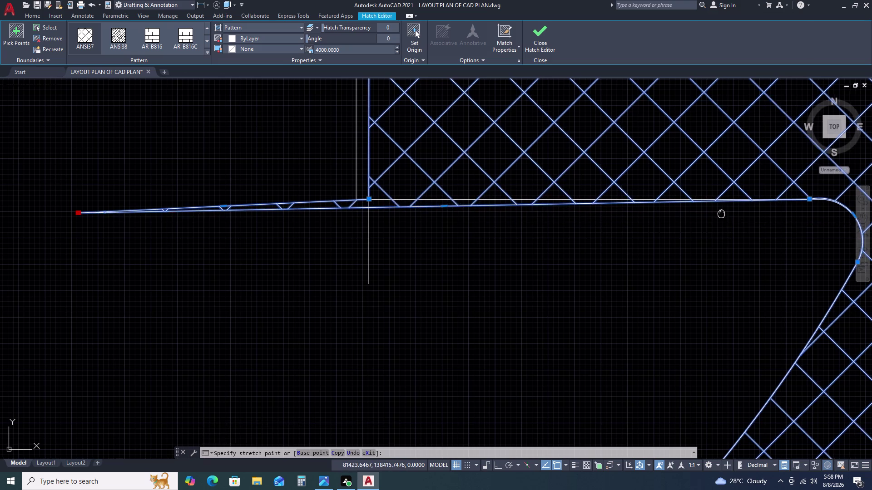
middle_drag(679, 219, 449, 229)
middle_drag(432, 229, 421, 229)
click(524, 216)
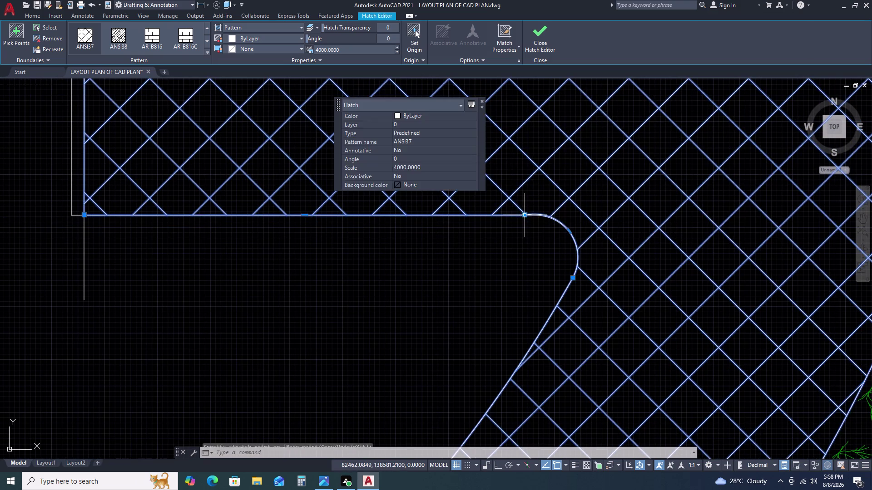
key(Escape)
Reselect the hatch and inspect the corrected edge, up to the notch beside 750.
scroll(down, 3)
click(416, 198)
click(372, 175)
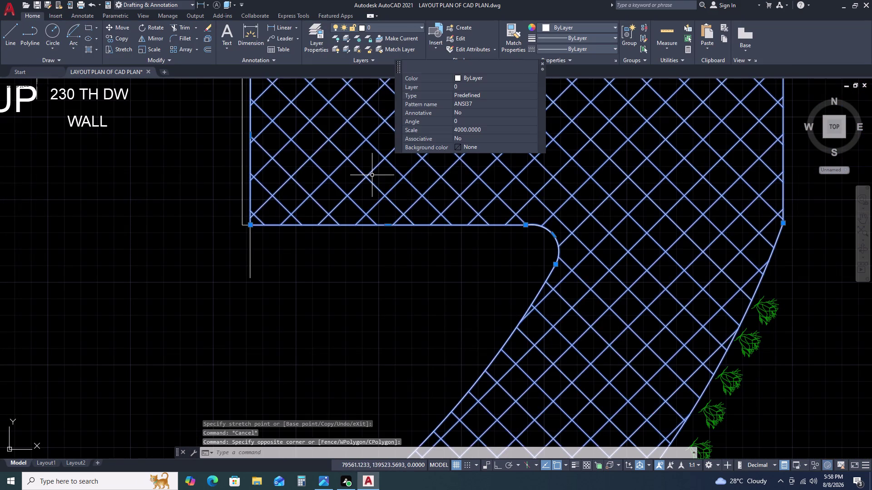
middle_drag(432, 225, 512, 306)
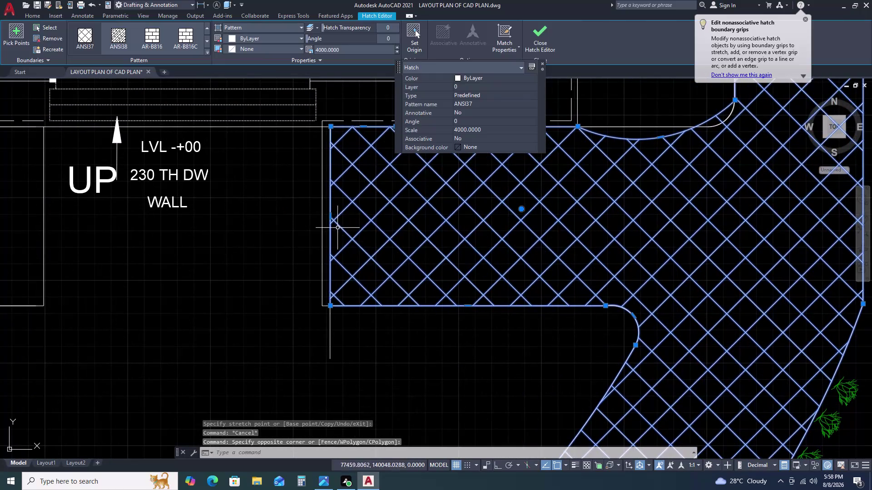
scroll(up, 3)
scroll(down, 3)
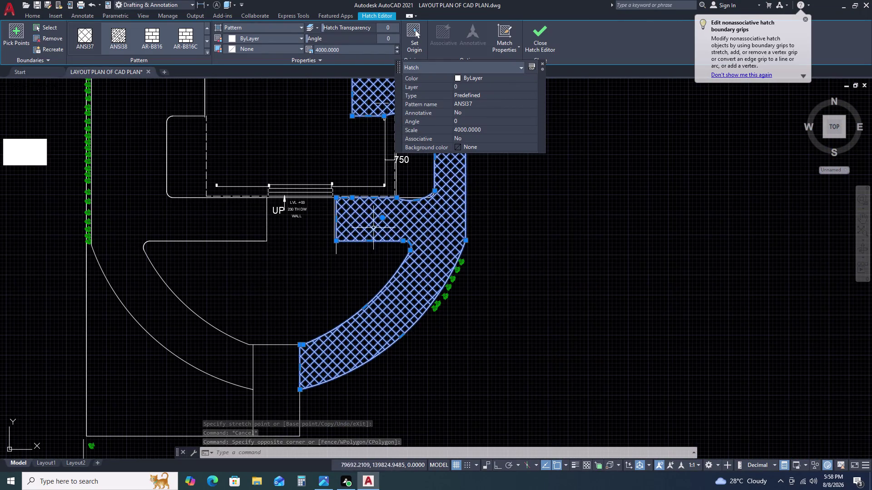
scroll(up, 3)
middle_drag(394, 198, 327, 263)
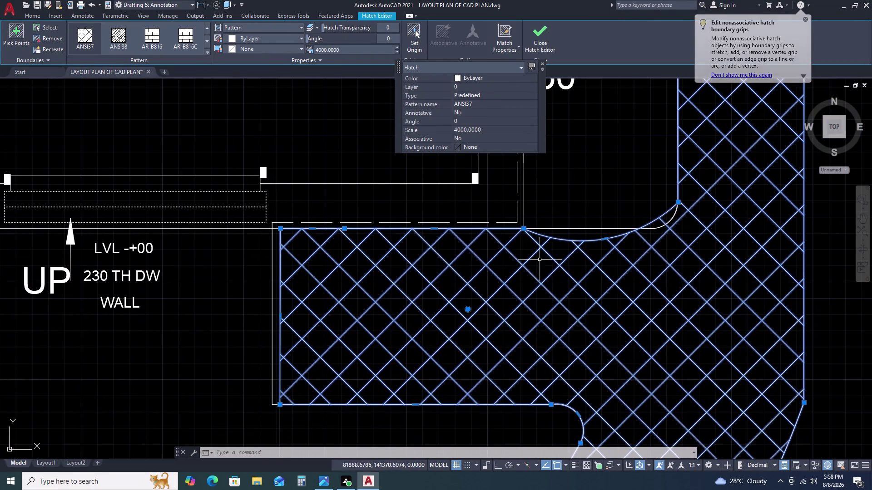
middle_drag(582, 245, 368, 338)
scroll(down, 3)
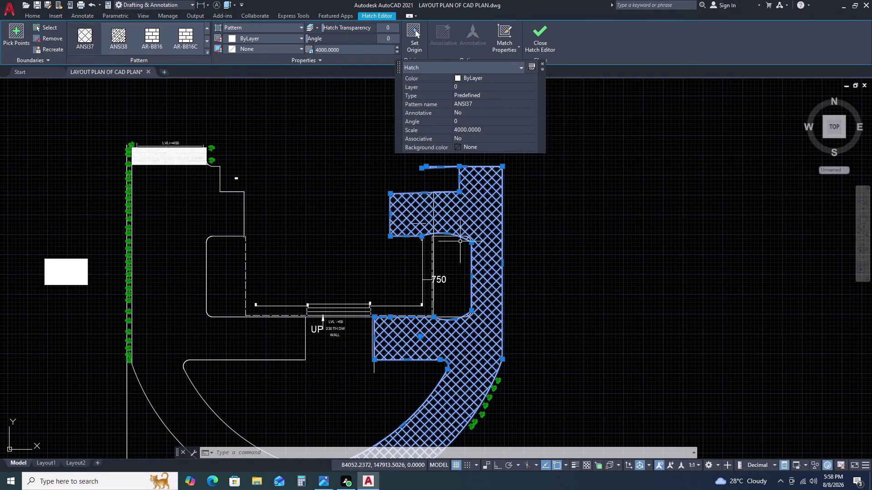
scroll(up, 3)
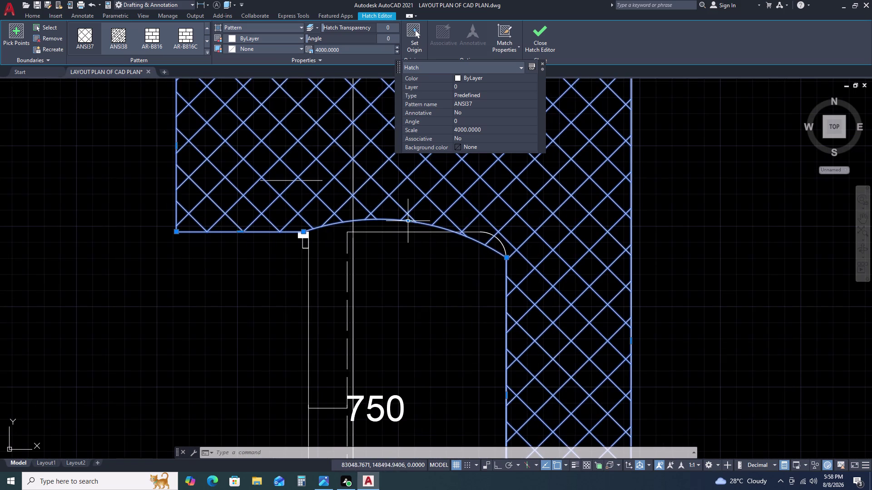
Drag the curved edge's midpoint grip toward the wall's rounded corner, then cancel.
click(407, 222)
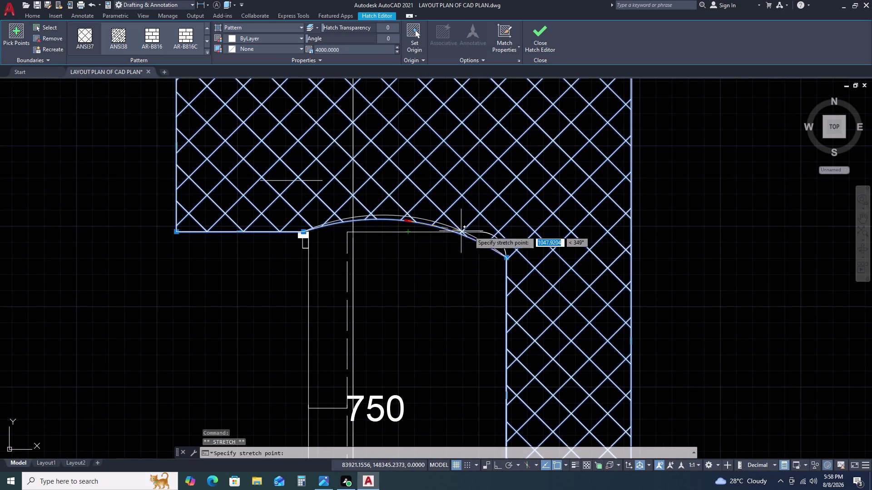
click(499, 237)
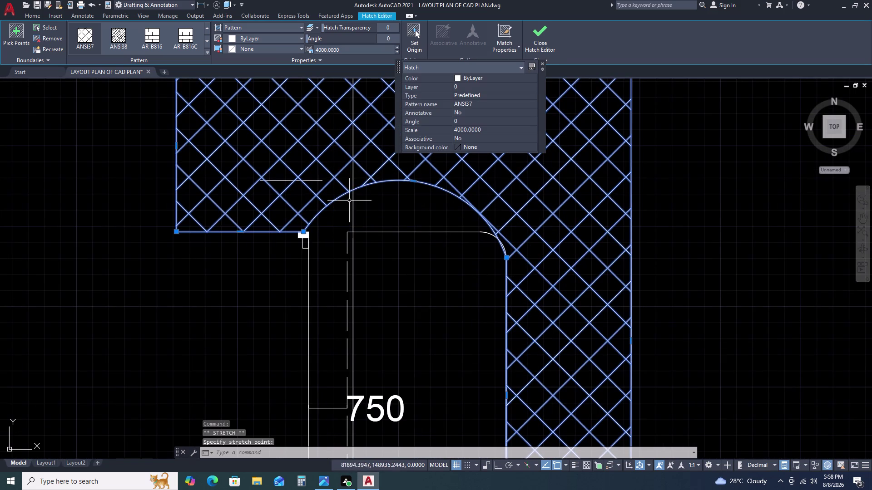
double_click(412, 181)
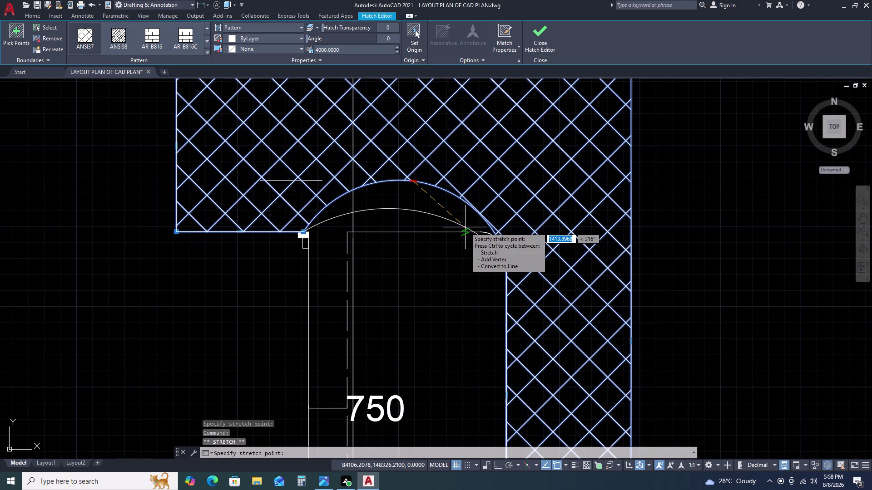
click(465, 228)
key(Escape)
key(Escape)
Reselect the crosshatch and try stretching a boundary point, then cancel the stretch.
click(393, 202)
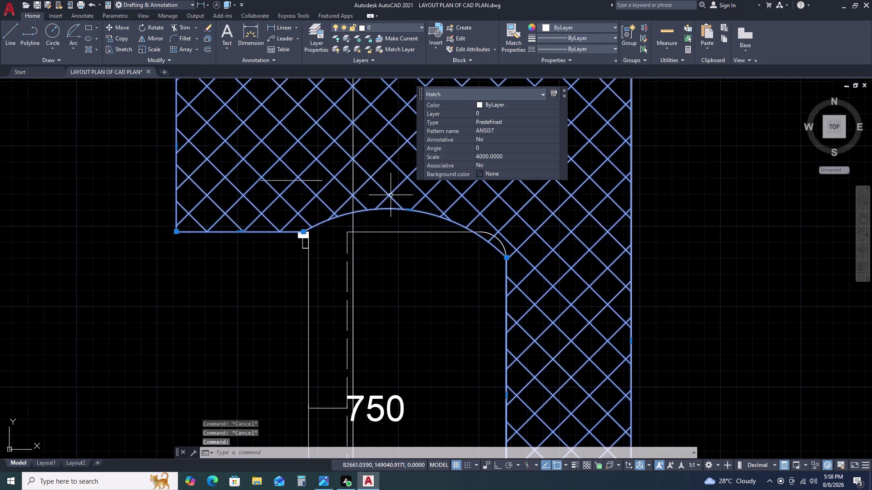
click(387, 189)
scroll(down, 3)
scroll(down, 3)
key(Escape)
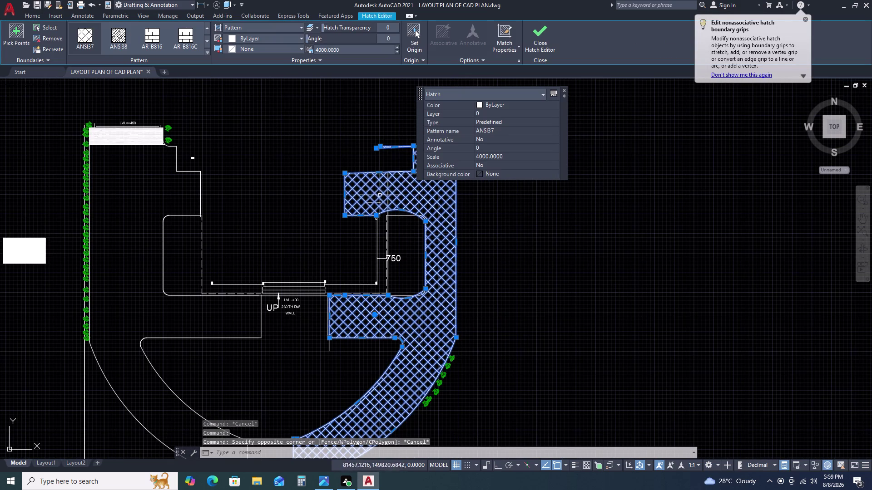
click(367, 189)
click(347, 184)
click(345, 196)
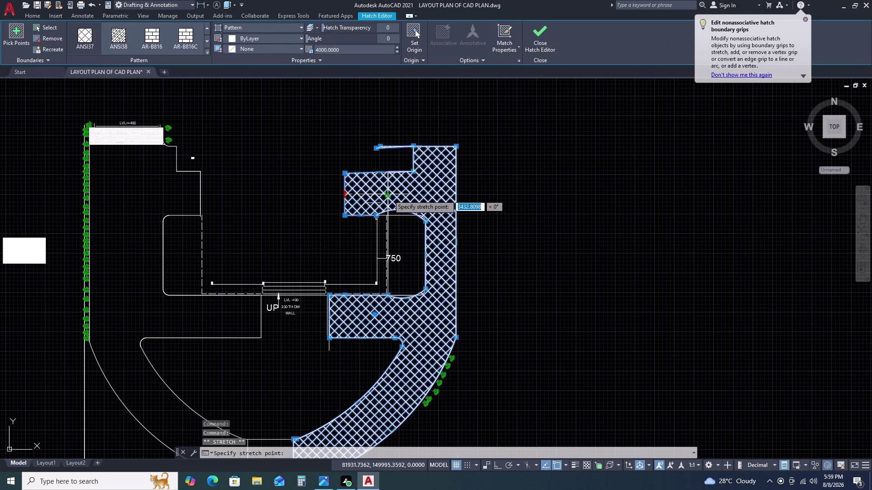
click(389, 195)
key(Escape)
Select the hatch above the rounded opening again and start a selection window.
scroll(up, 3)
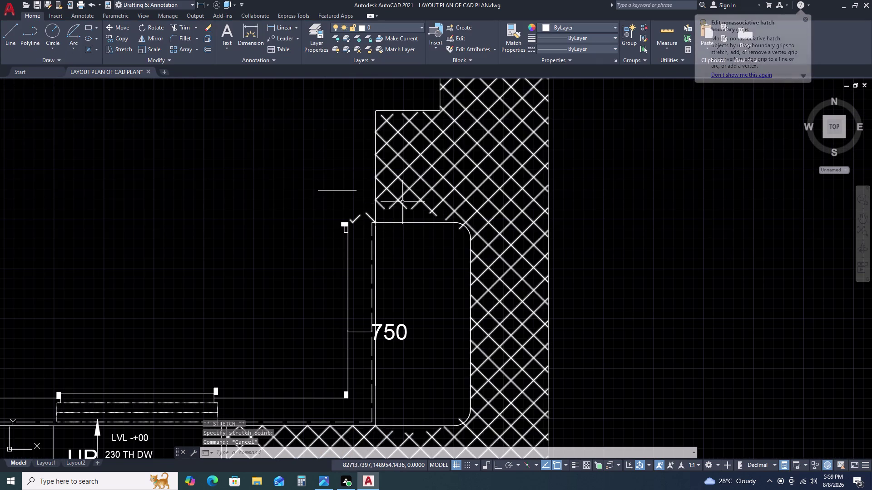
click(405, 202)
click(392, 204)
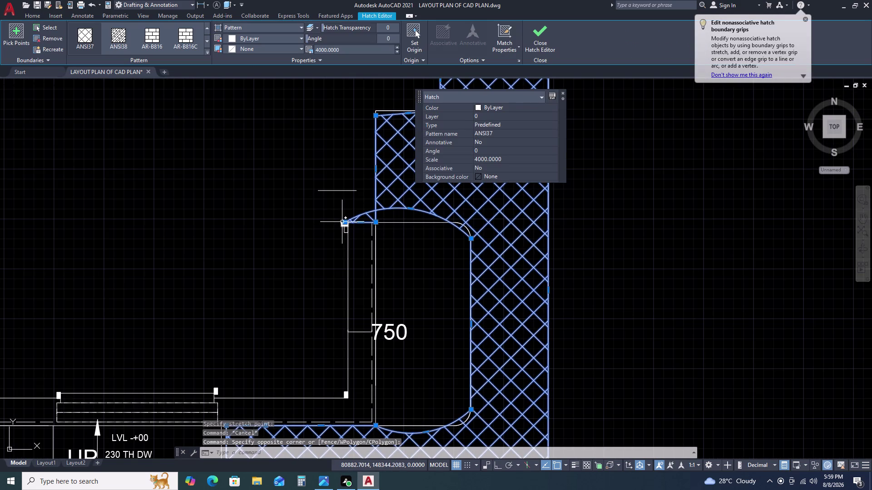
click(342, 222)
scroll(up, 3)
scroll(up, 3)
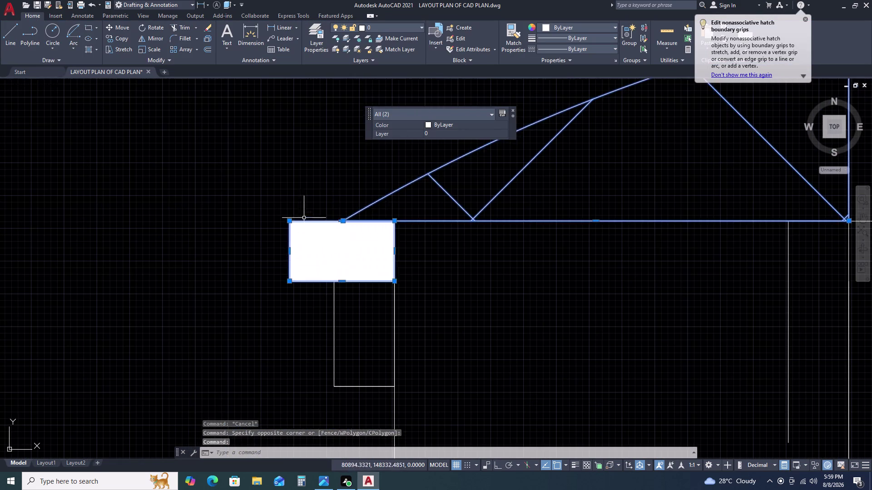
Stretch a hatch boundary point at the roof junction, then undo the wrong stretch.
key(Escape)
drag(467, 201, 461, 202)
click(440, 210)
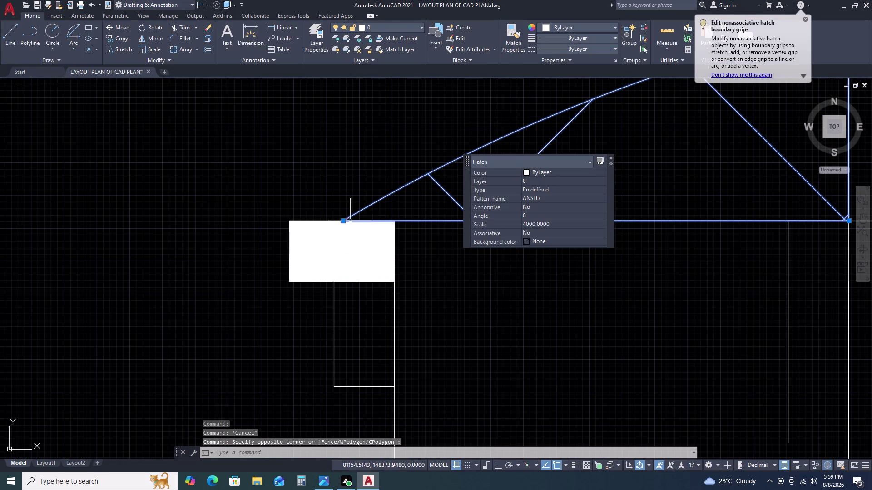
click(341, 221)
scroll(down, 3)
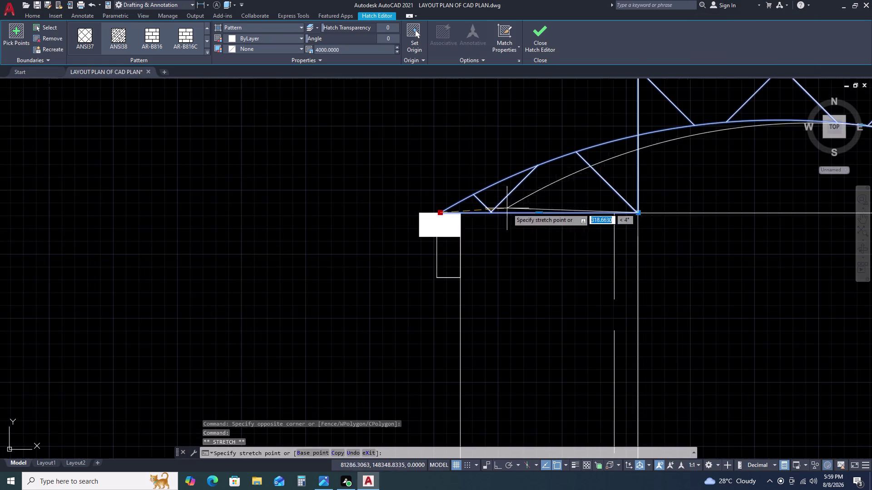
middle_drag(592, 209, 42, 219)
scroll(down, 3)
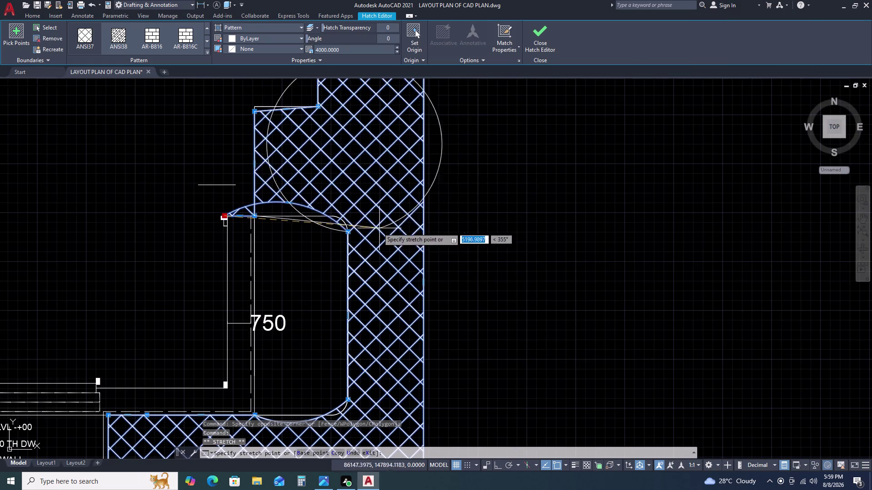
scroll(up, 3)
click(317, 236)
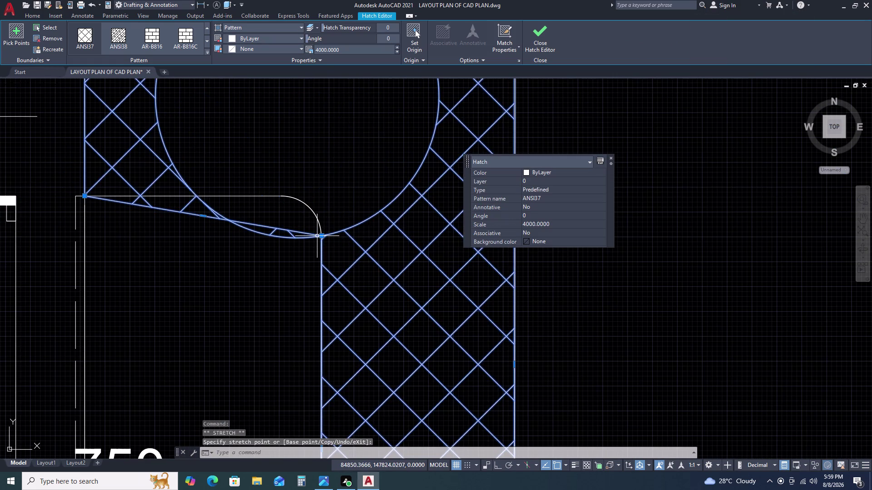
scroll(down, 3)
key(ctrl+z)
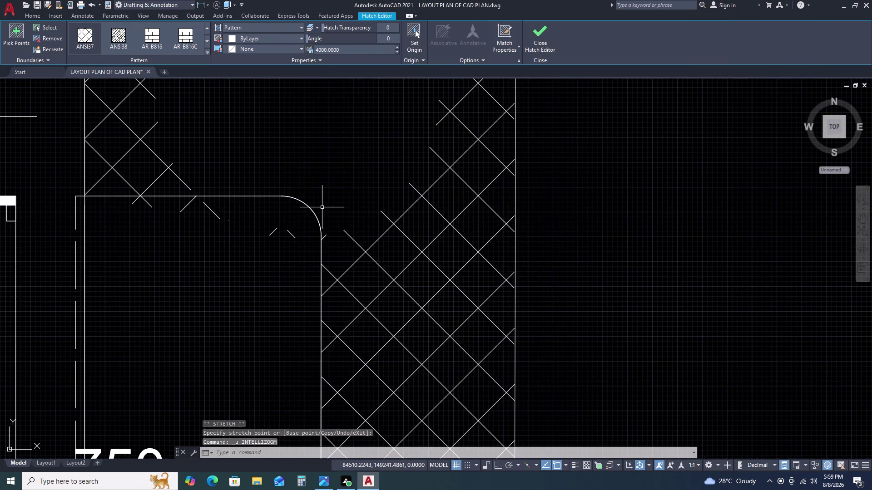
key(ctrl+z)
Reselect the crosshatch and raise its curved edge's midpoint over the rounded opening.
scroll(down, 3)
drag(438, 186, 434, 180)
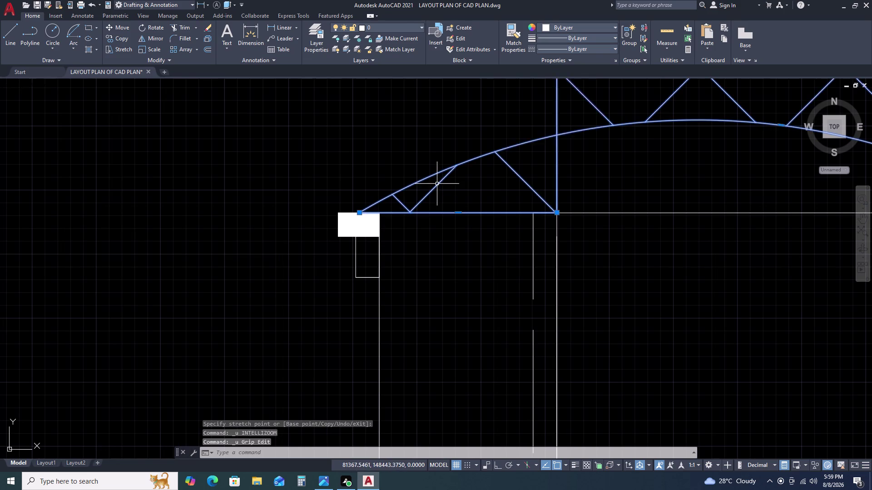
click(427, 163)
scroll(down, 3)
middle_drag(435, 185, 256, 198)
scroll(down, 3)
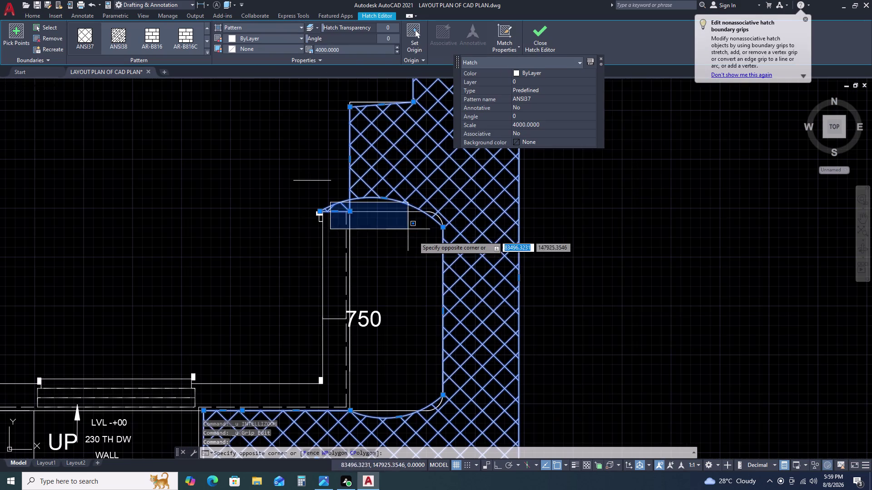
click(403, 194)
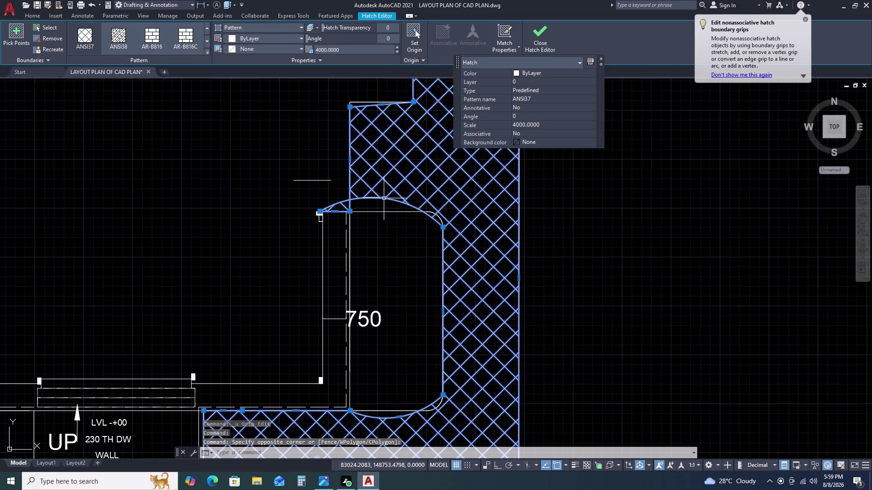
click(384, 198)
click(443, 220)
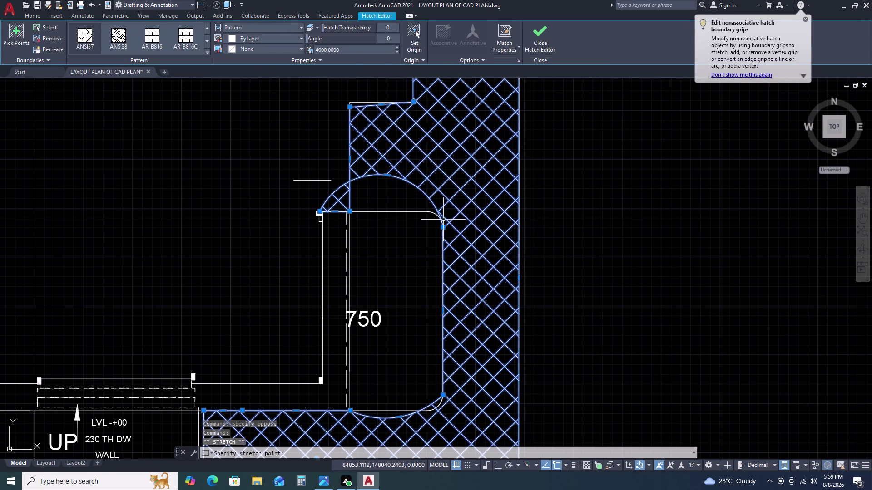
click(321, 211)
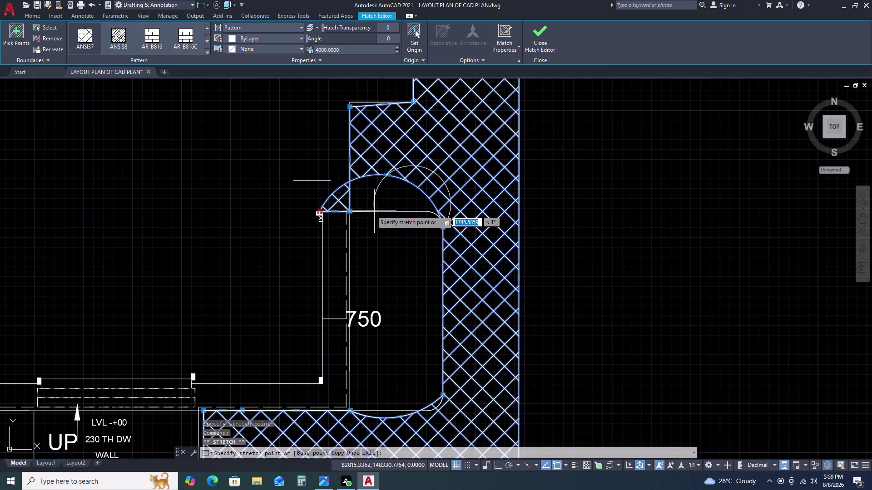
Move the hatch's left-side corners onto the wall and the wall corner.
click(349, 209)
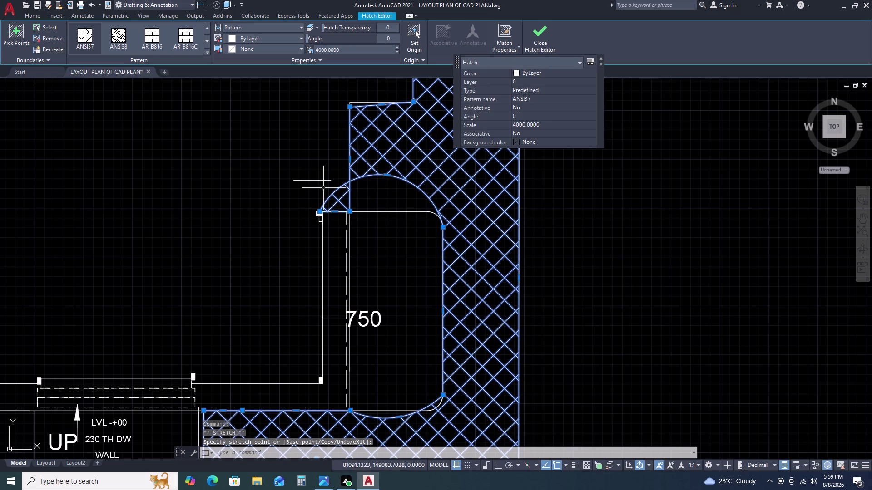
scroll(up, 3)
click(343, 172)
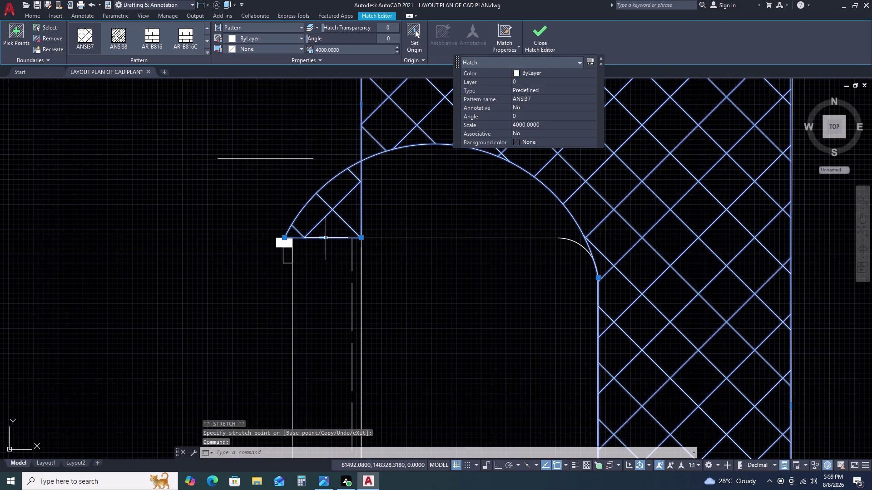
click(286, 238)
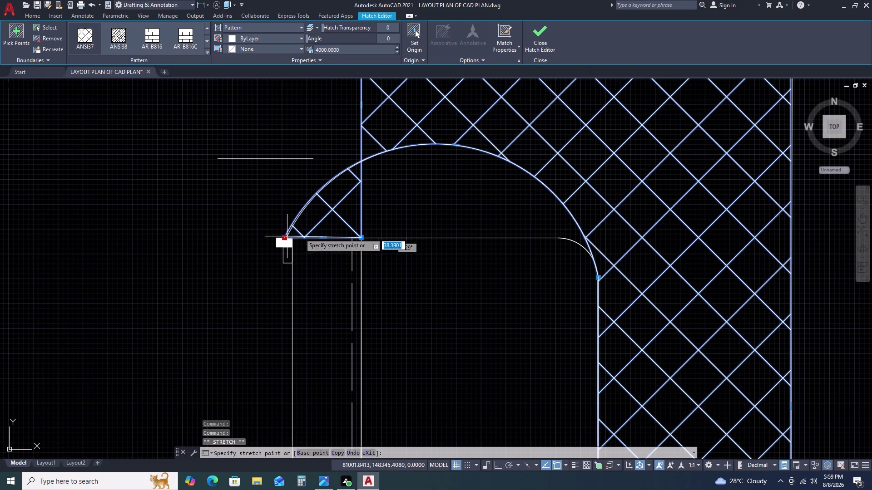
double_click(361, 236)
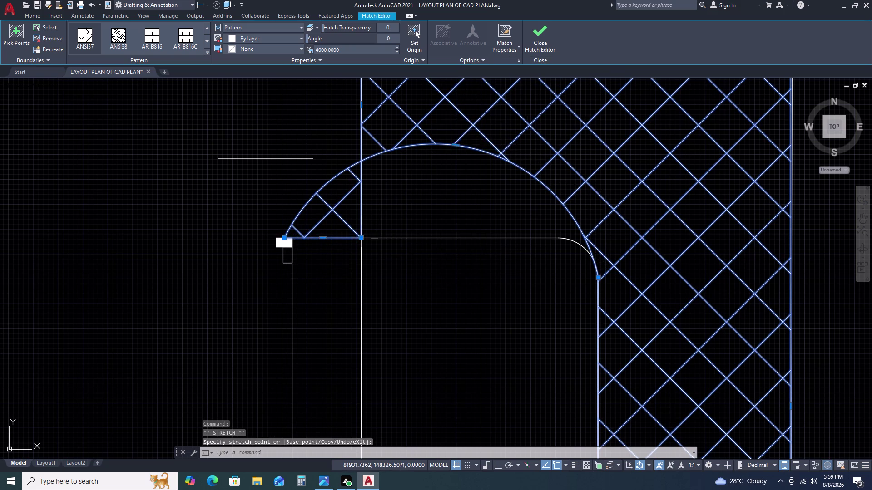
Align the hatch's top and top-left corners with the ledge and wall, then deselect.
middle_drag(433, 229, 276, 259)
scroll(down, 3)
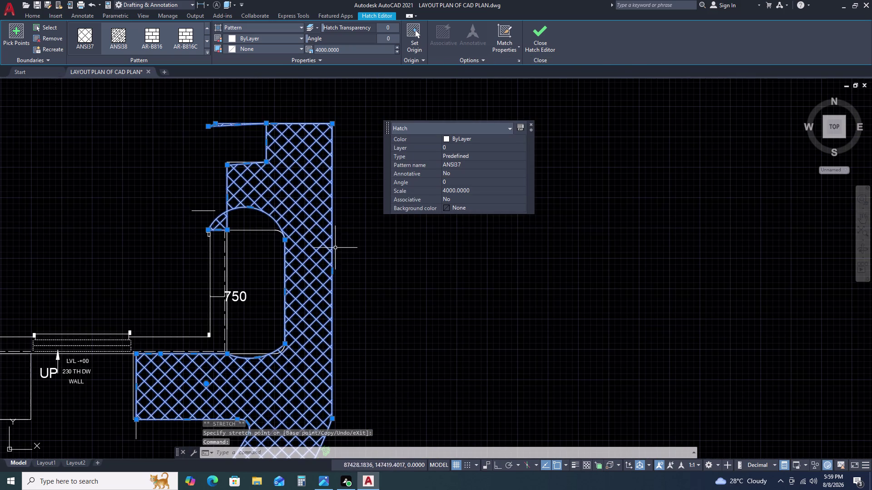
scroll(up, 3)
click(164, 164)
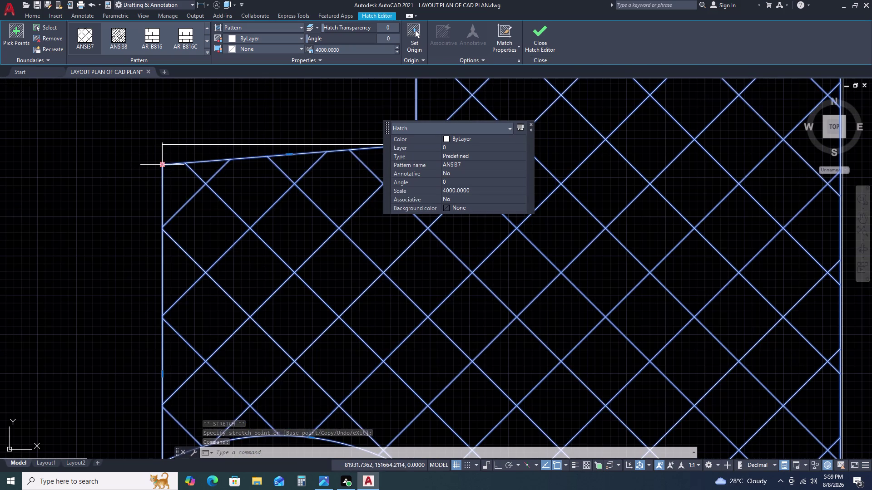
click(165, 145)
scroll(down, 3)
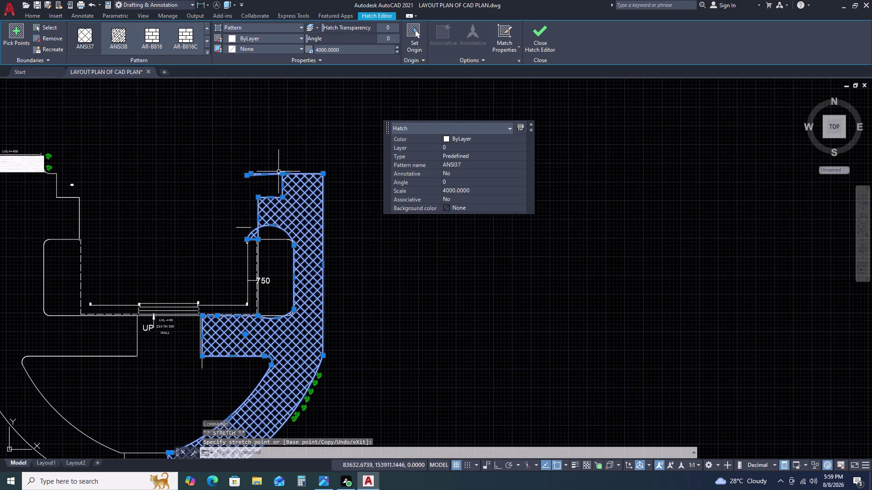
scroll(up, 3)
click(217, 180)
click(195, 205)
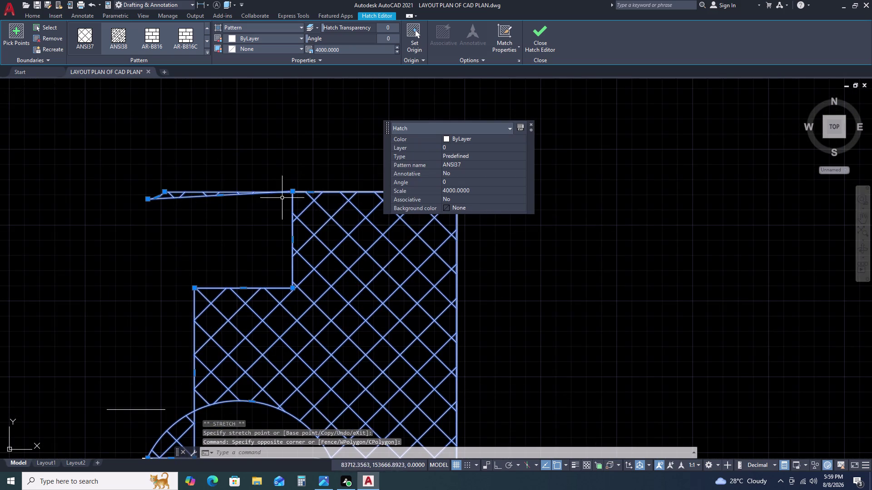
key(Escape)
scroll(up, 3)
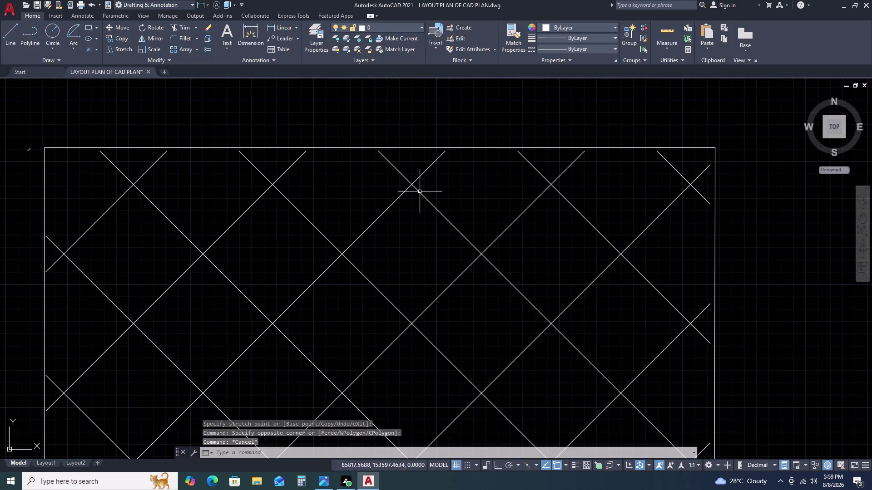
scroll(down, 3)
scroll(up, 3)
text(TR)
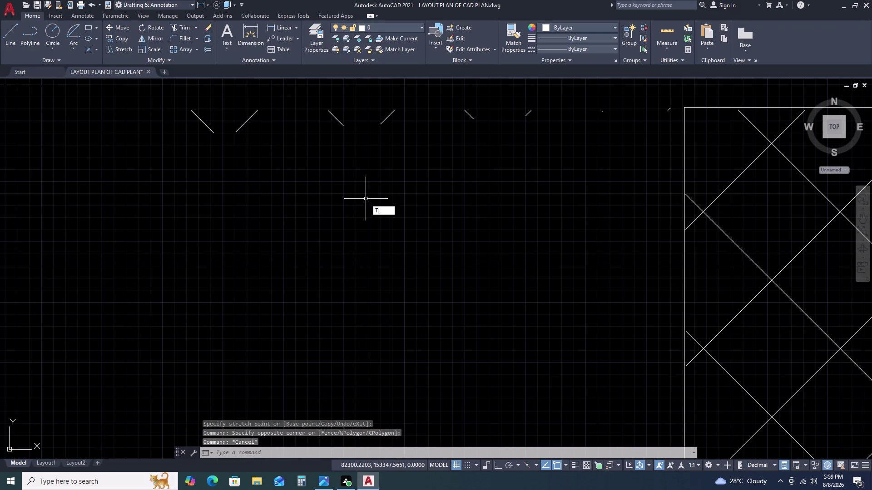
key(space)
drag(425, 111, 415, 110)
click(247, 139)
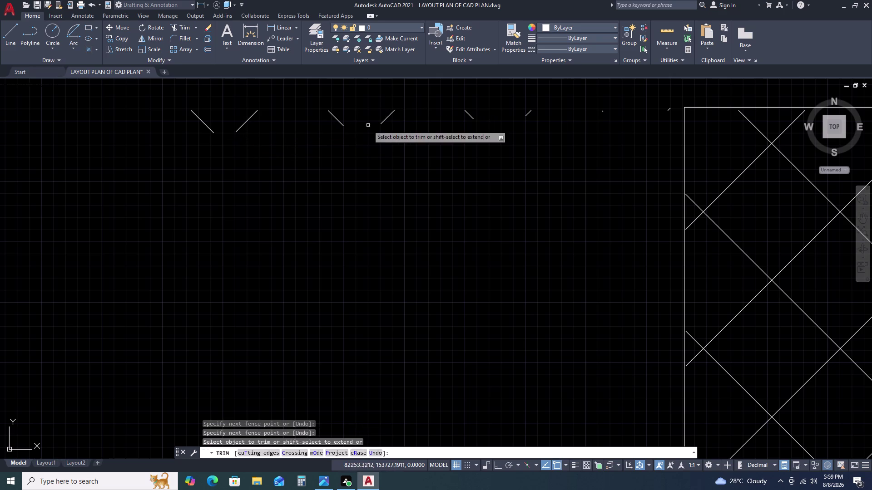
scroll(down, 3)
scroll(down, 3)
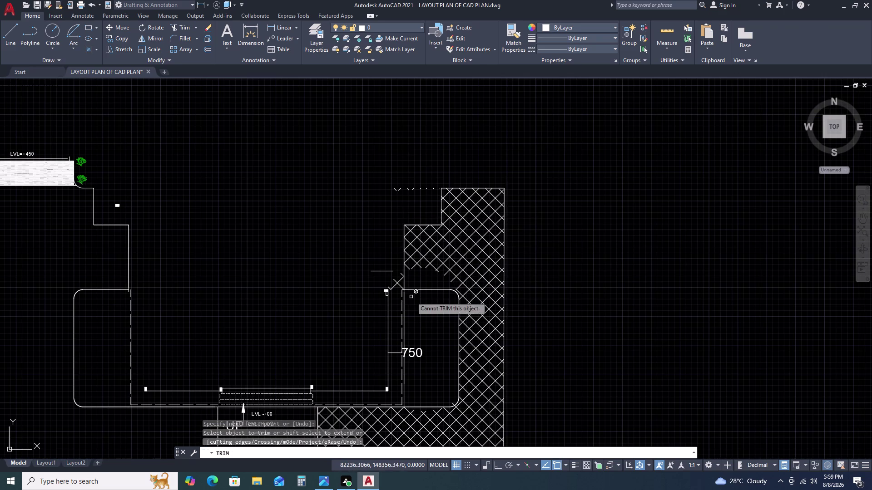
middle_drag(411, 301, 415, 172)
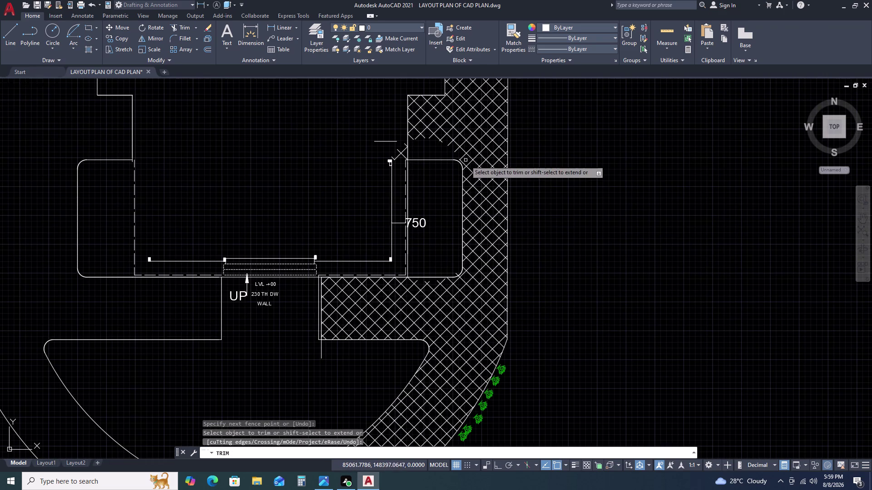
click(479, 178)
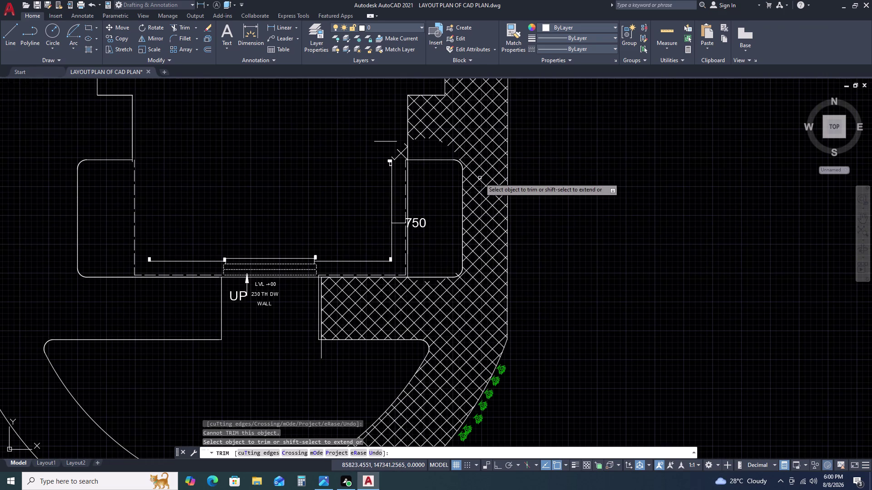
click(479, 194)
click(480, 170)
click(486, 220)
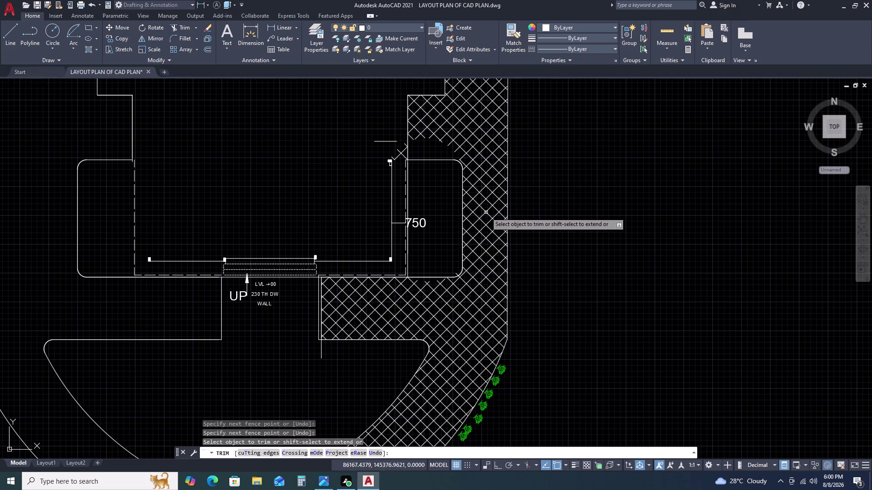
key(Escape)
Window-select the ANSI37 hatch and stretch one boundary vertex inward.
click(474, 136)
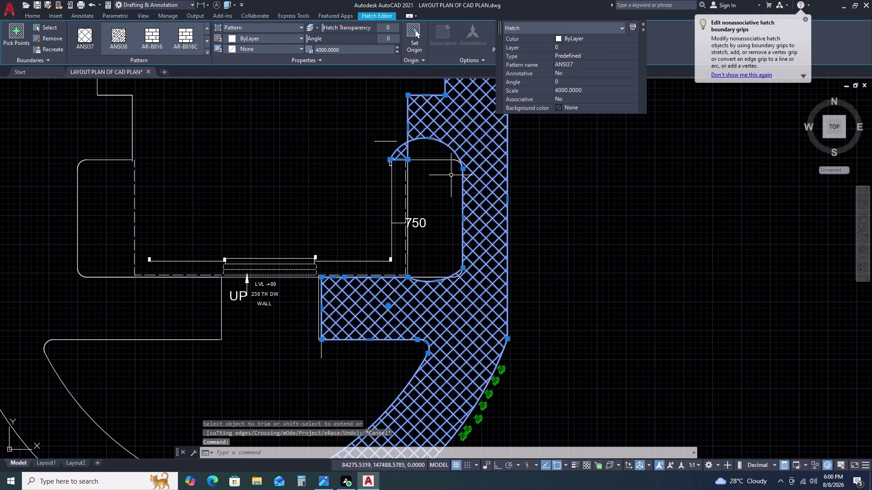
key(Escape)
key(Escape)
key(Escape)
scroll(up, 3)
click(456, 319)
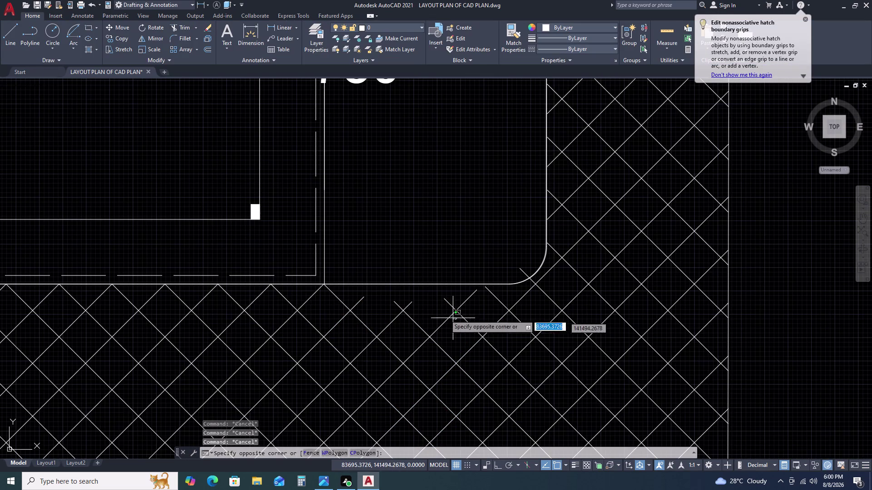
click(390, 316)
click(444, 301)
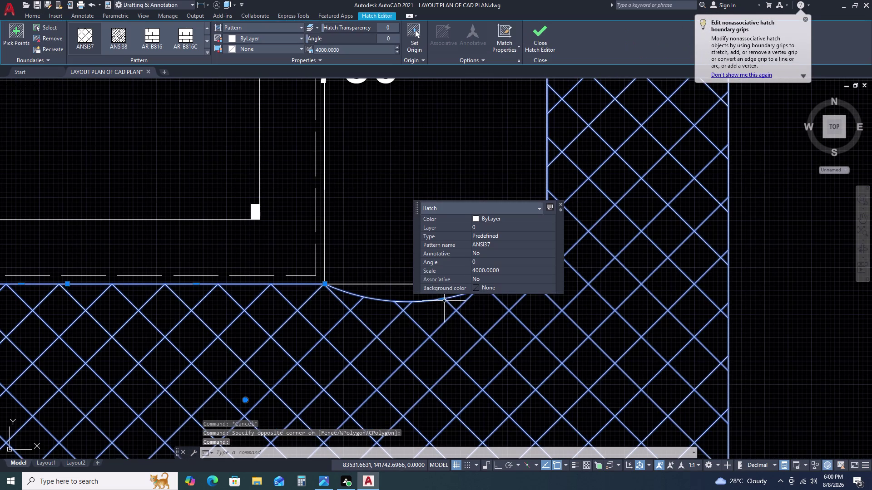
click(440, 300)
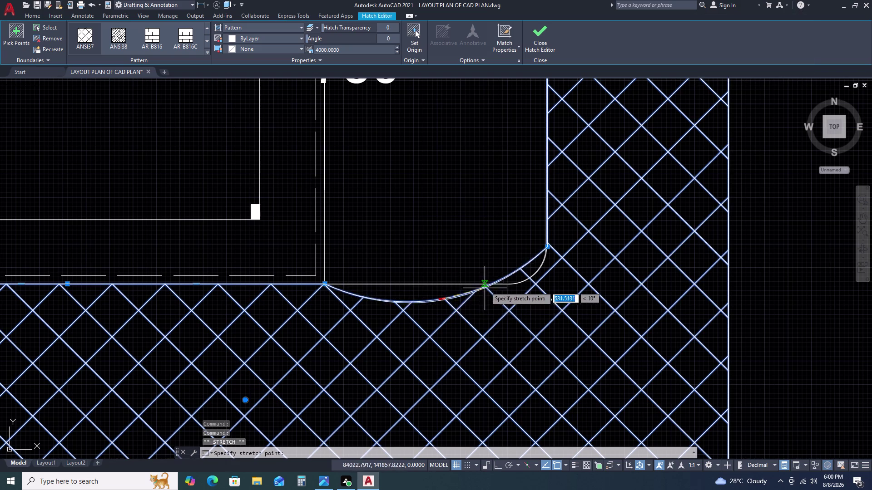
click(400, 284)
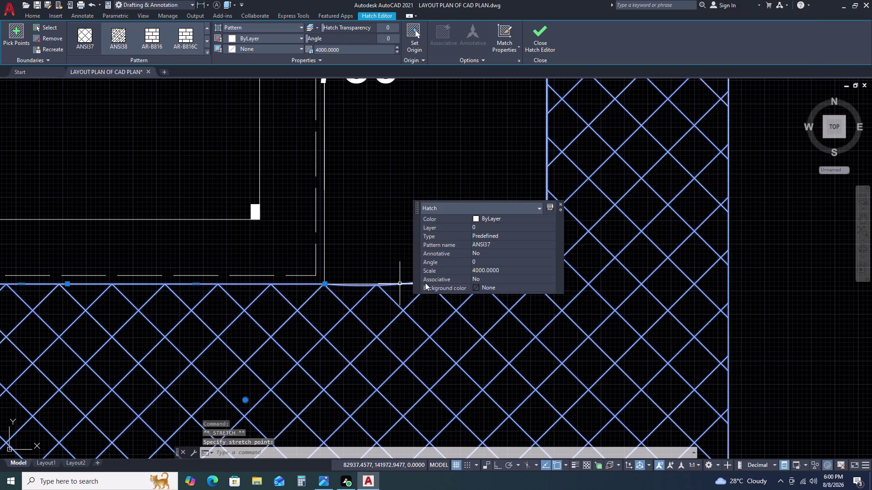
key(Escape)
Reselect the hatch, move a corner vertex toward the arc and a boundary point onto the wall.
middle_drag(430, 292, 279, 274)
click(366, 243)
click(338, 254)
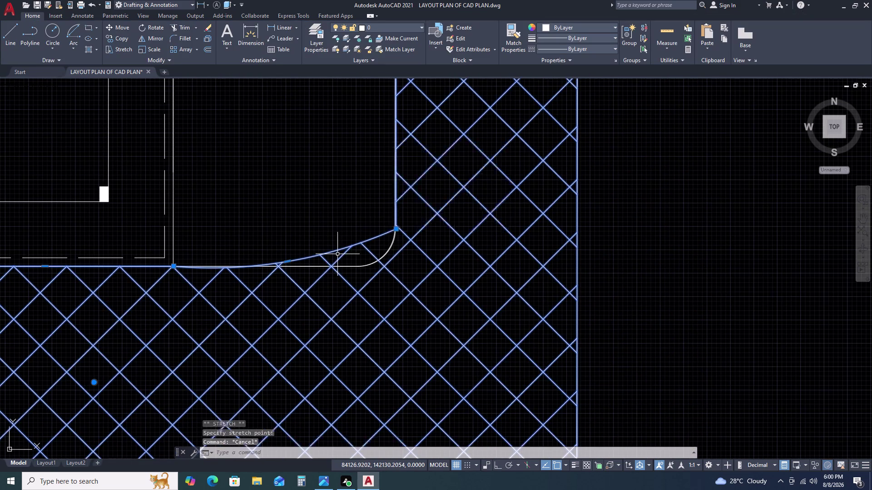
middle_drag(362, 254, 366, 318)
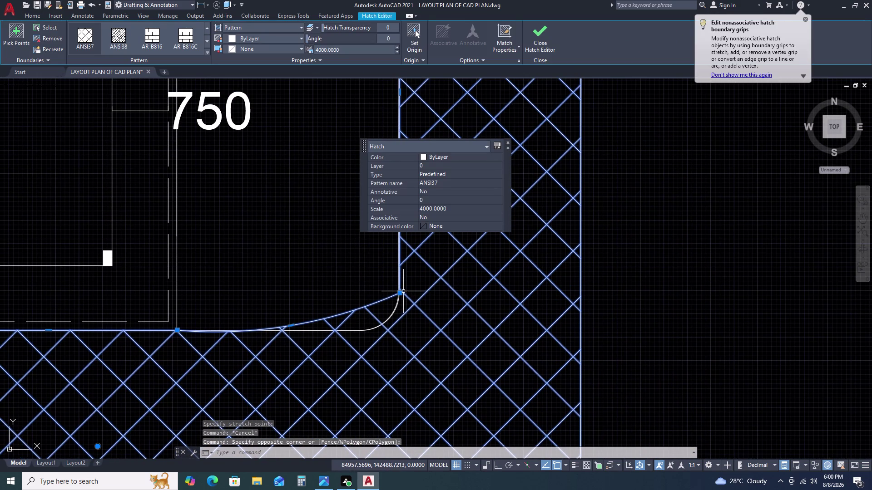
click(400, 291)
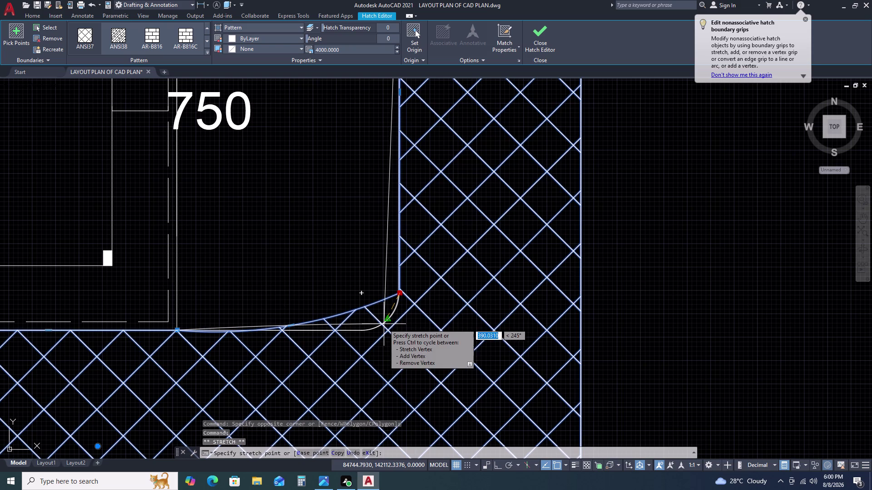
click(383, 325)
scroll(up, 3)
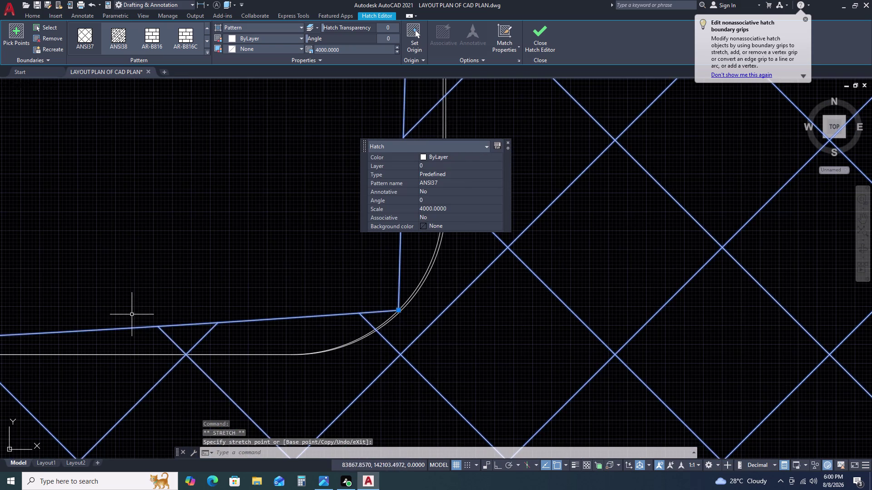
scroll(down, 3)
scroll(up, 3)
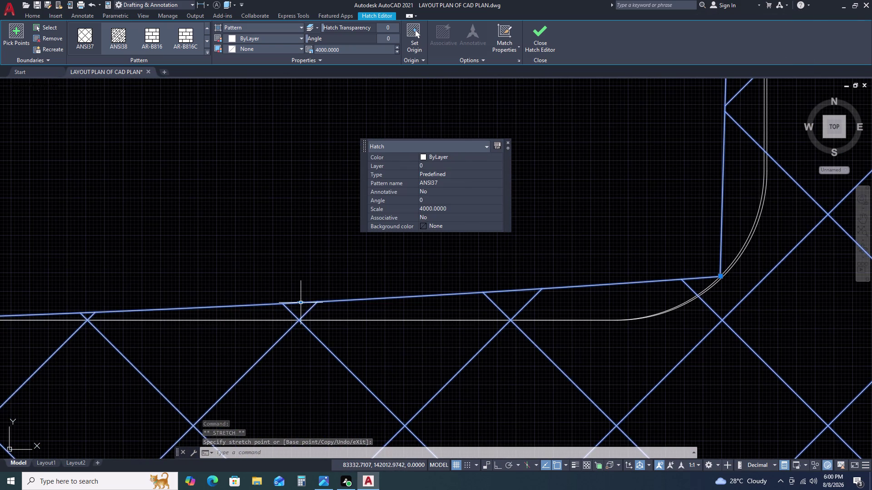
click(299, 304)
click(308, 321)
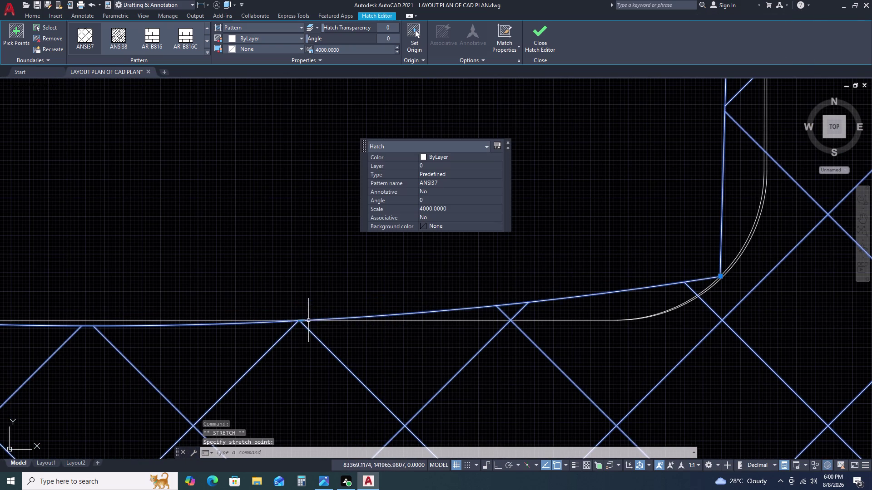
Place the corner and lower vertices onto the rounded corner, then deselect the hatch.
middle_drag(424, 293, 98, 297)
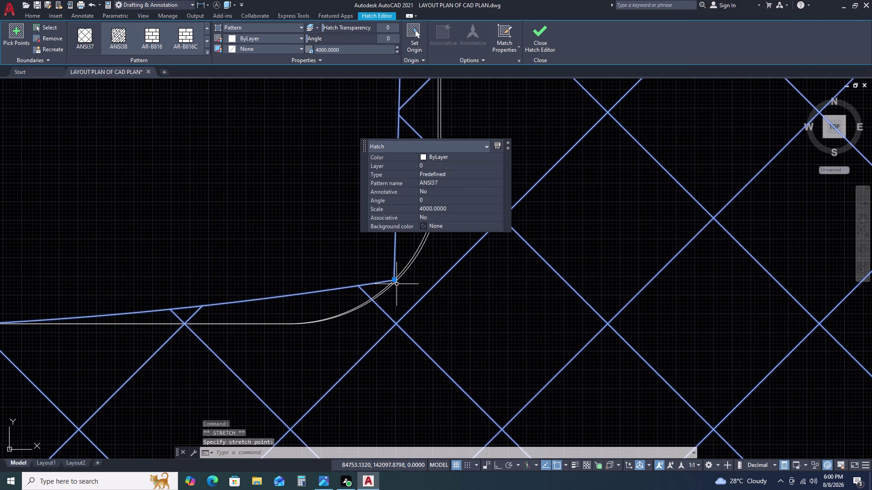
click(394, 280)
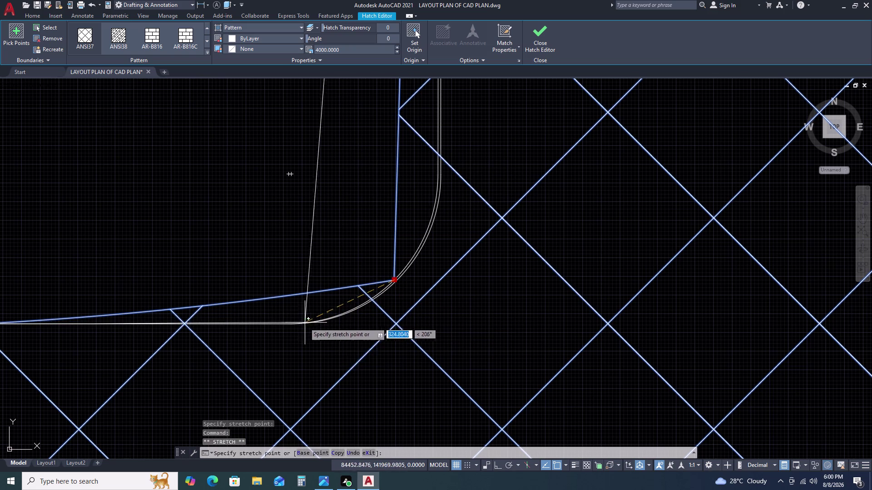
click(293, 325)
scroll(down, 3)
scroll(down, 3)
middle_drag(341, 288, 346, 320)
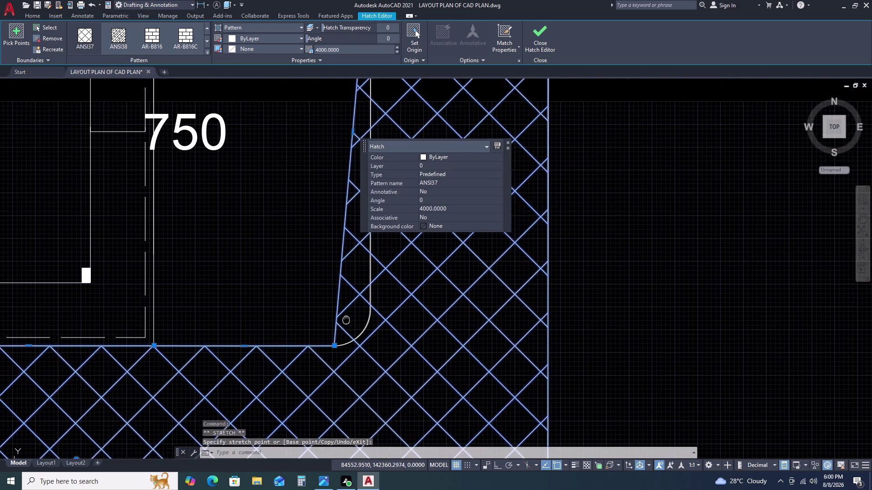
scroll(down, 3)
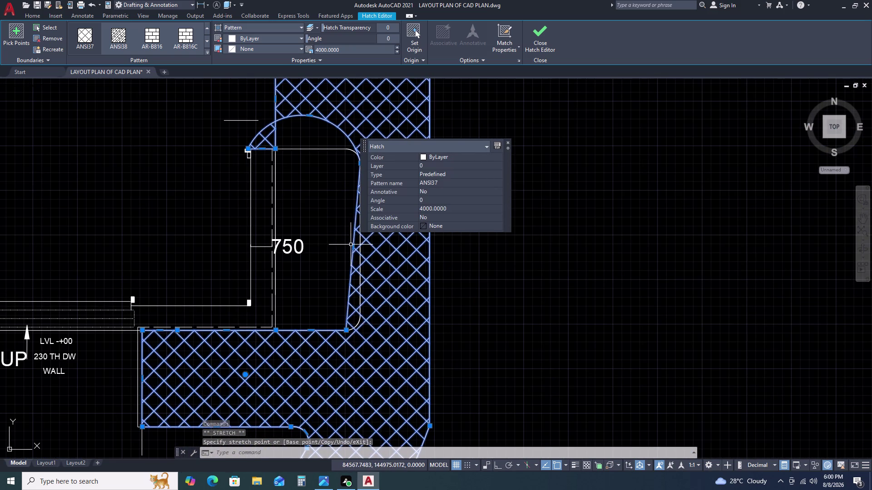
click(355, 246)
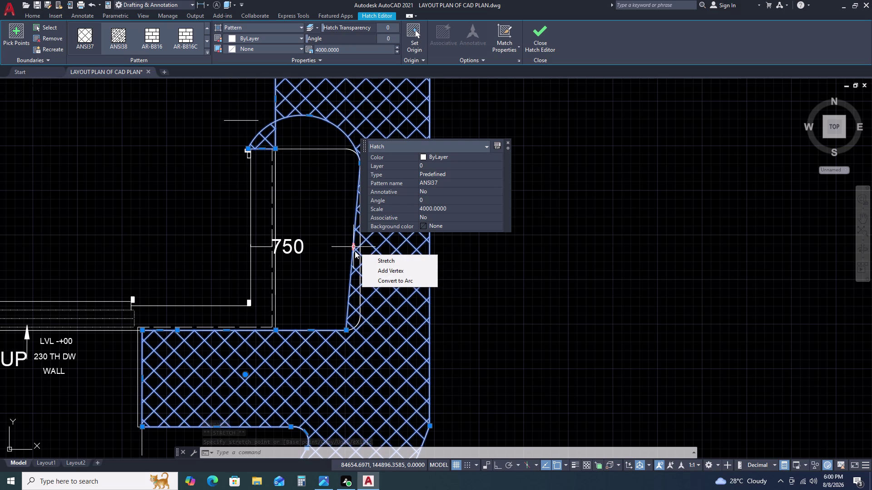
click(354, 250)
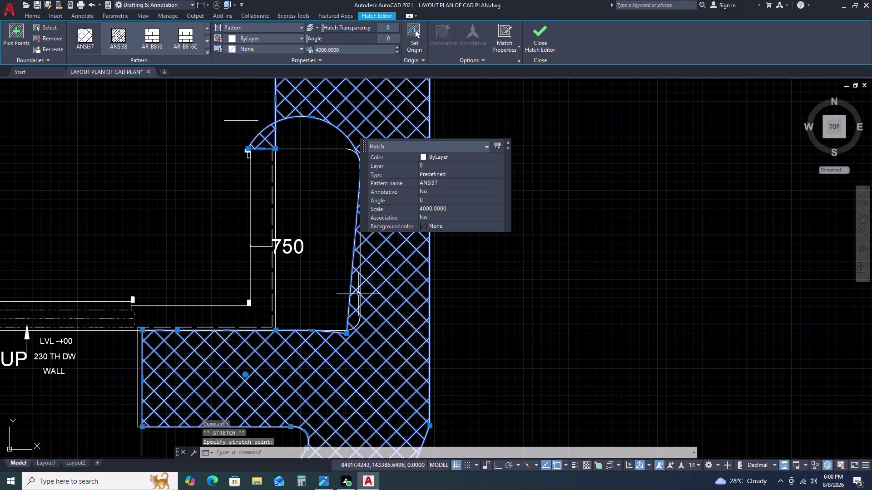
scroll(up, 3)
click(337, 342)
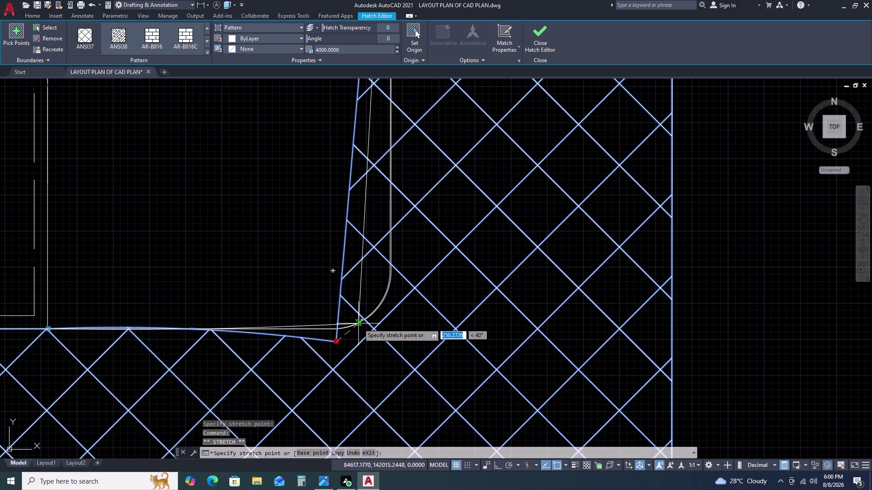
click(361, 323)
key(Escape)
Shift the vertex beside the 750 dimension and move a corner vertex up along the arc.
scroll(down, 3)
scroll(down, 3)
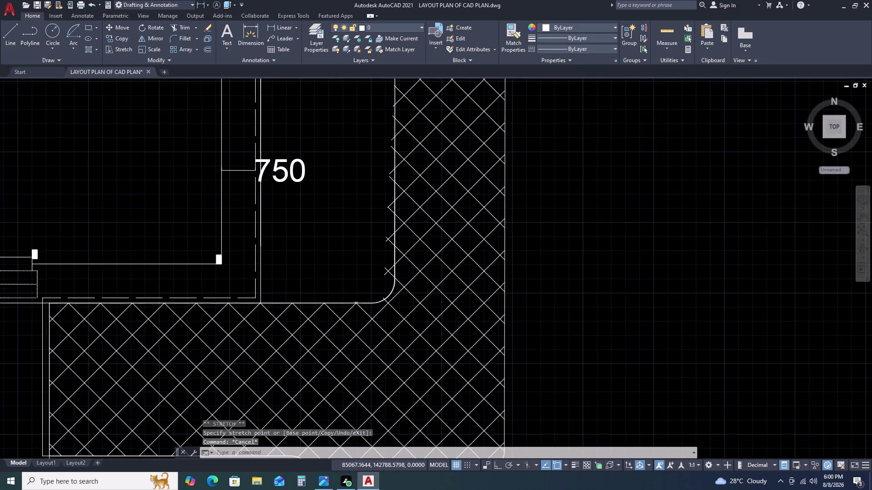
click(392, 268)
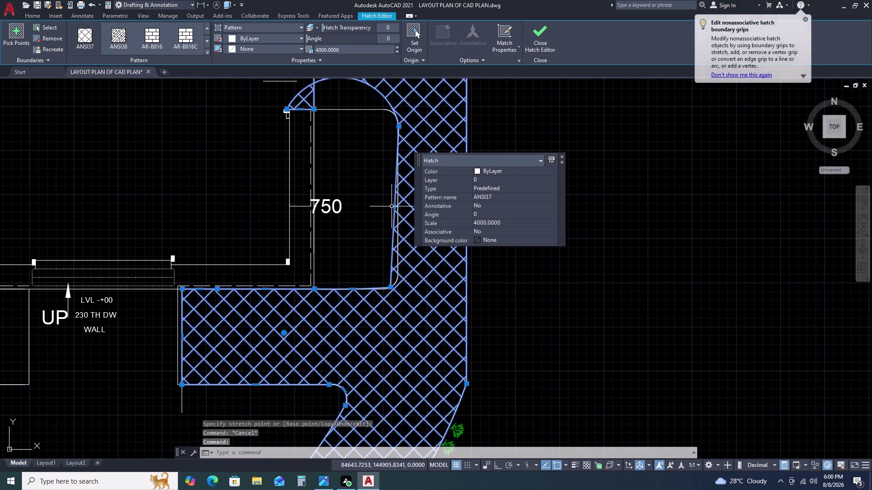
click(395, 208)
click(406, 207)
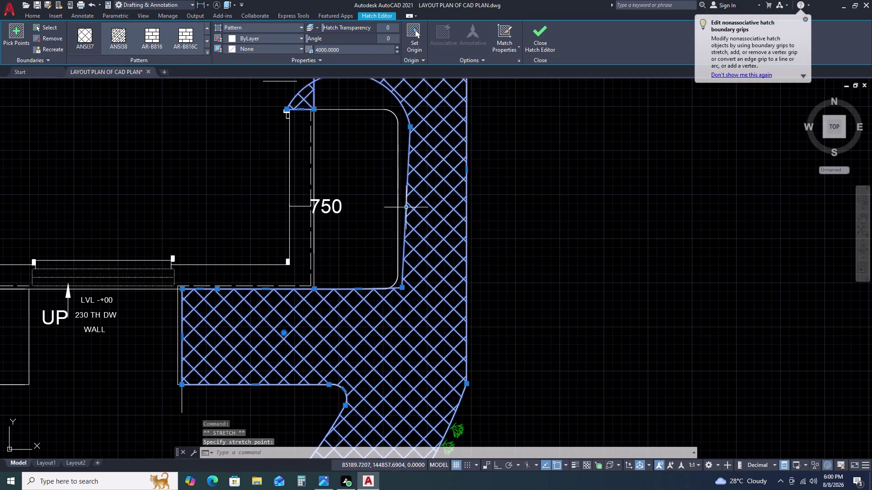
key(Escape)
double_click(406, 260)
scroll(up, 3)
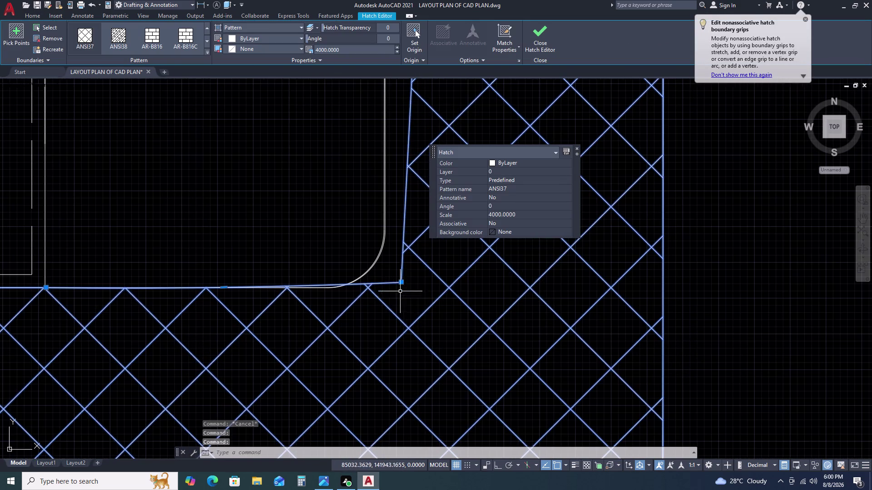
click(400, 281)
click(402, 283)
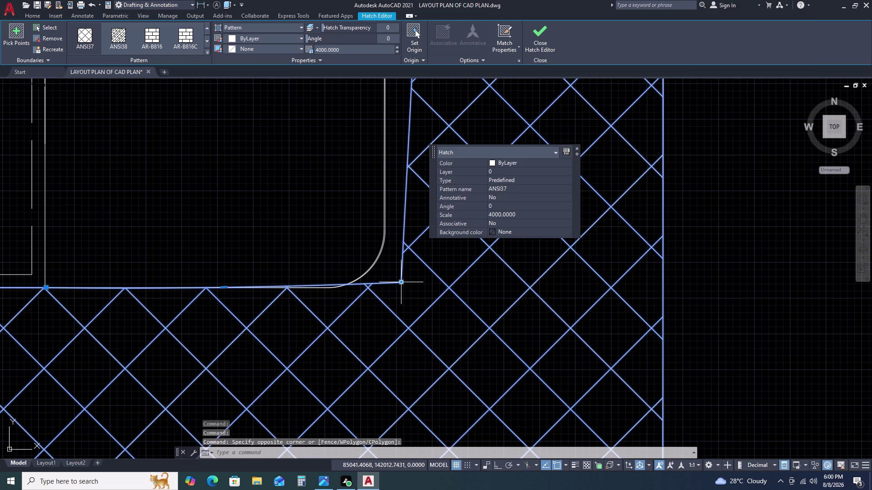
click(403, 284)
click(383, 255)
key(Escape)
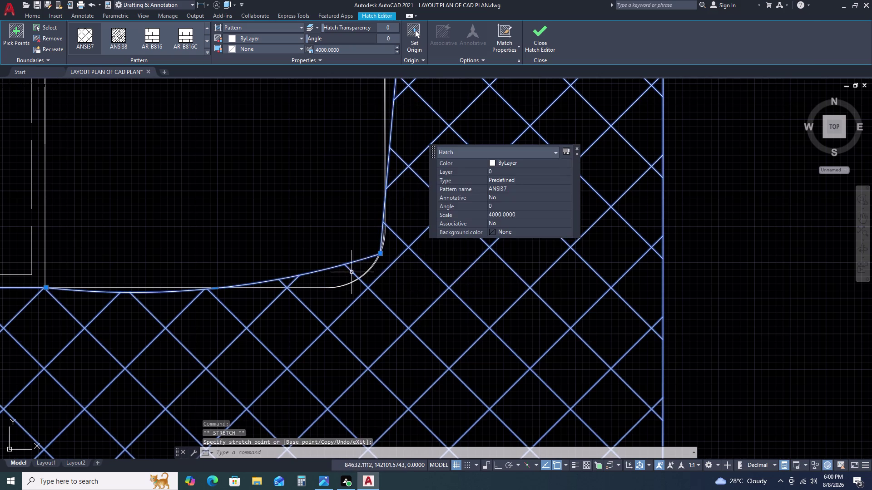
Place the hatch's upper corner vertex onto the curved corner and deselect.
scroll(down, 3)
scroll(down, 3)
click(364, 135)
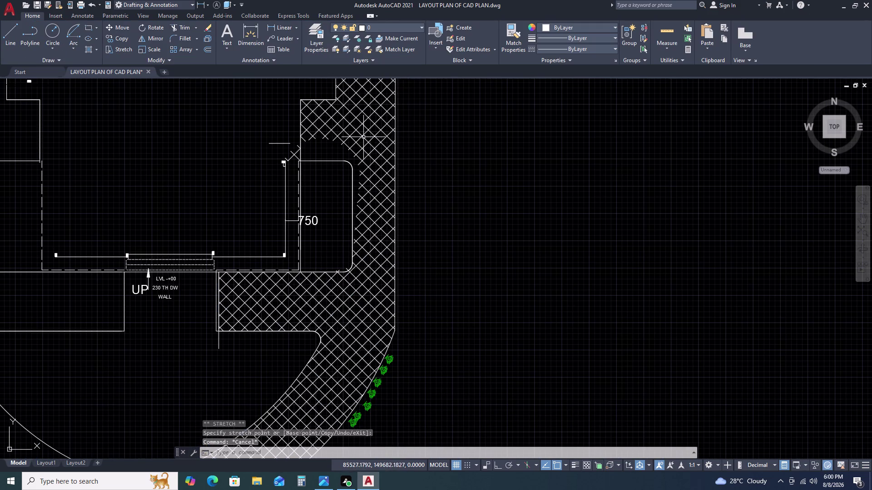
click(326, 137)
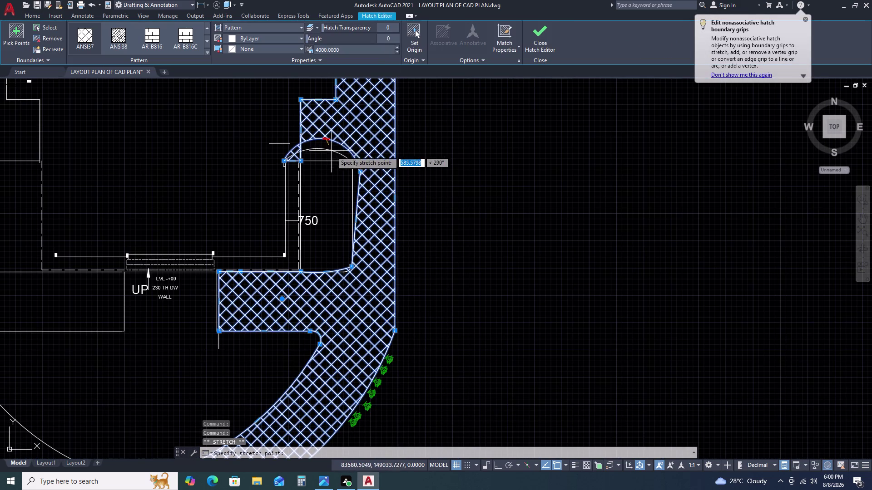
click(349, 162)
key(Escape)
scroll(up, 3)
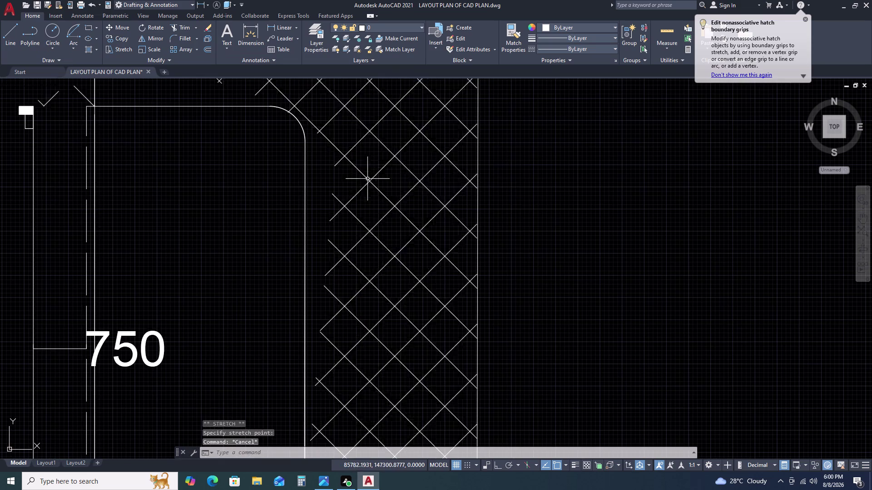
drag(384, 185, 378, 174)
drag(361, 149, 358, 144)
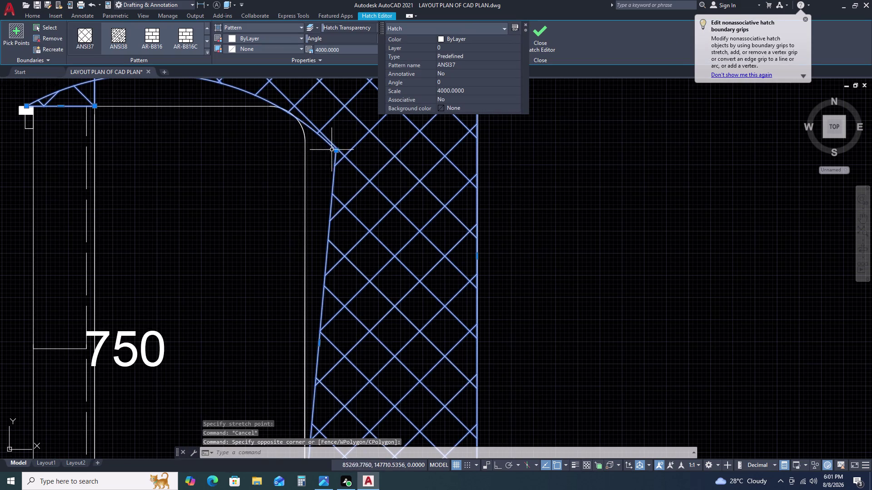
click(338, 150)
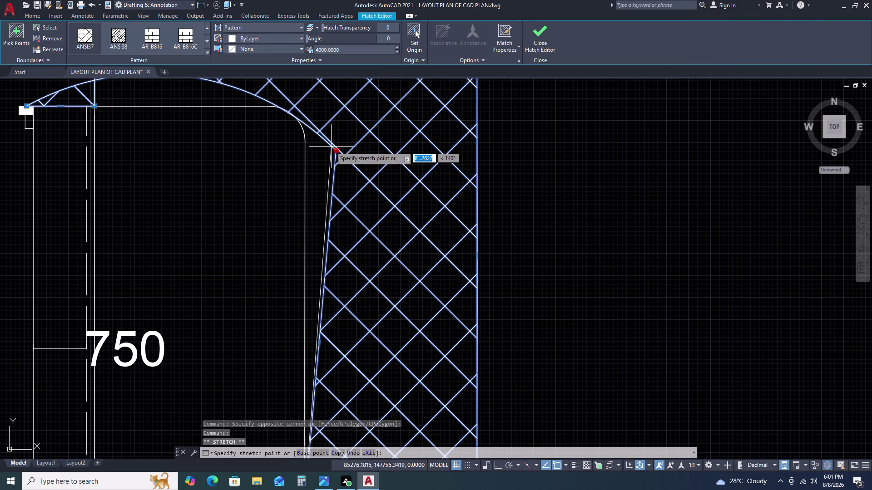
click(308, 140)
scroll(down, 3)
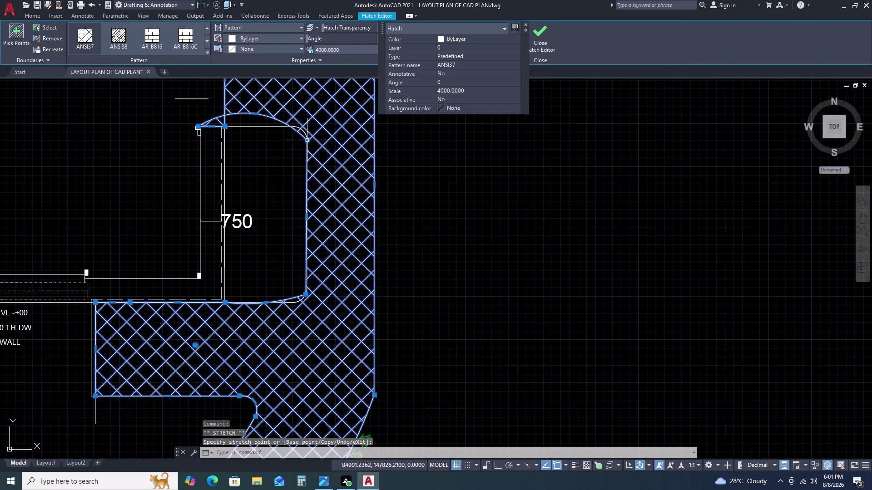
key(Escape)
Inspect the corner arc, then reselect the hatch and pan to its top.
click(302, 298)
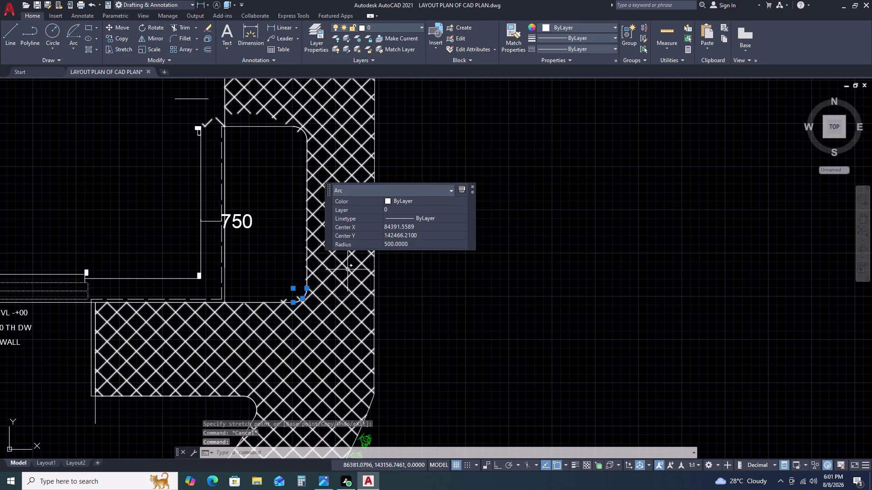
key(Escape)
click(321, 242)
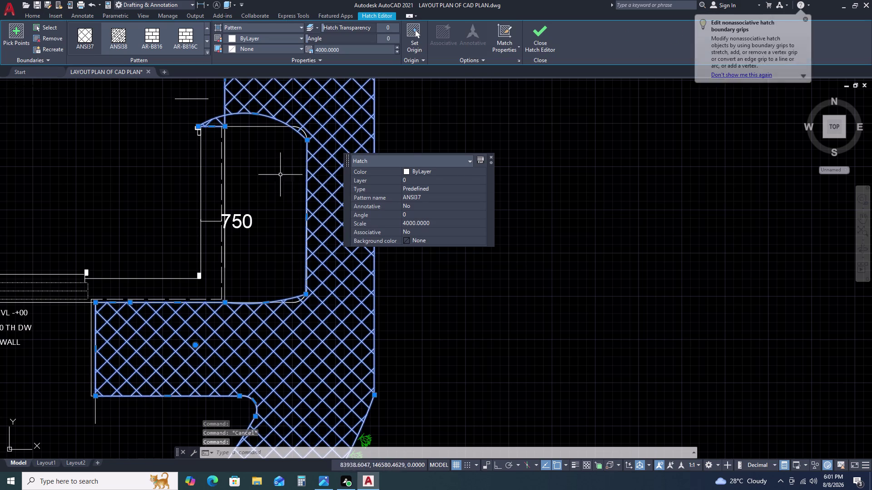
middle_drag(239, 132, 401, 294)
scroll(down, 3)
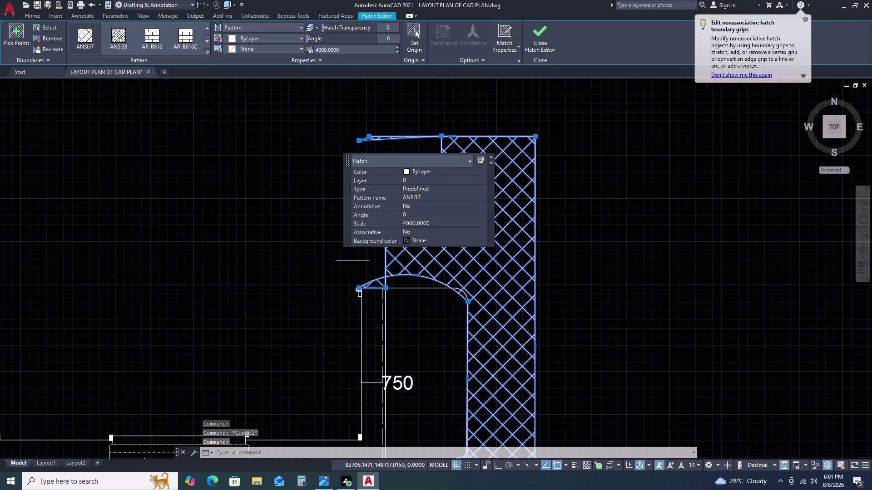
scroll(down, 3)
Move the crosshatched band with M from the outline copy to left of the plan.
key(Escape)
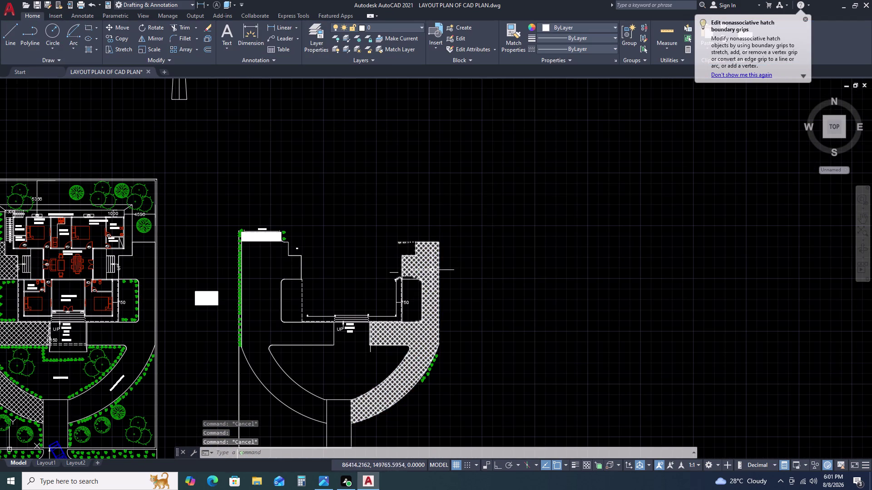
middle_drag(428, 272, 428, 220)
middle_click(427, 205)
scroll(down, 3)
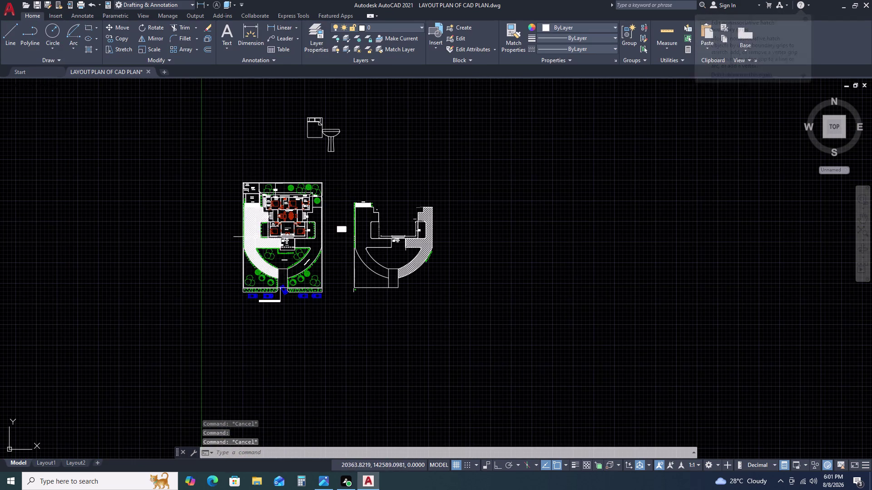
scroll(up, 3)
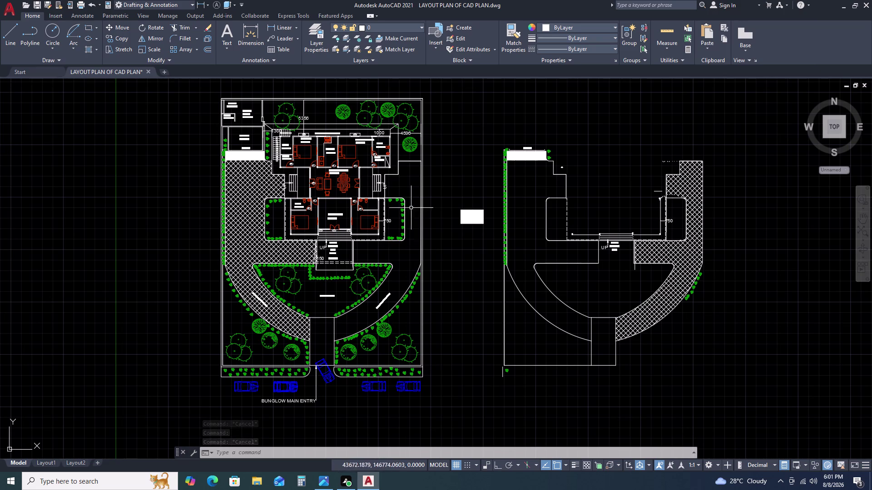
middle_drag(425, 243, 384, 217)
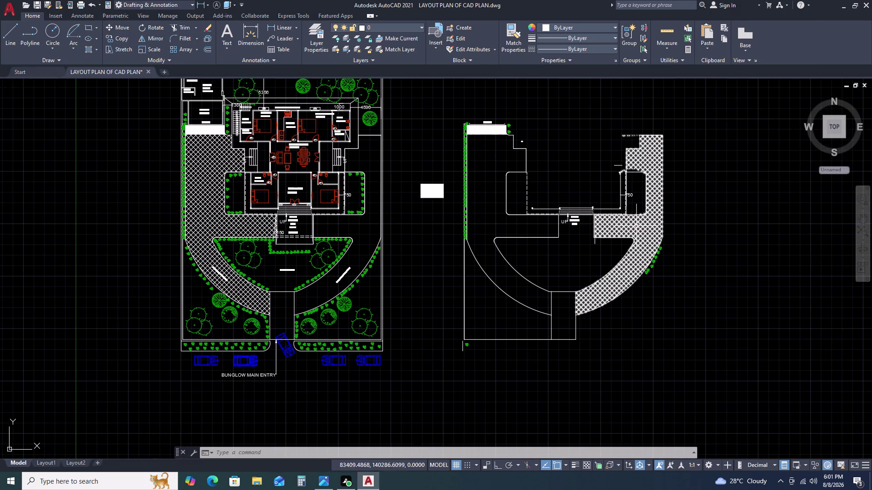
click(637, 229)
text(M)
key(space)
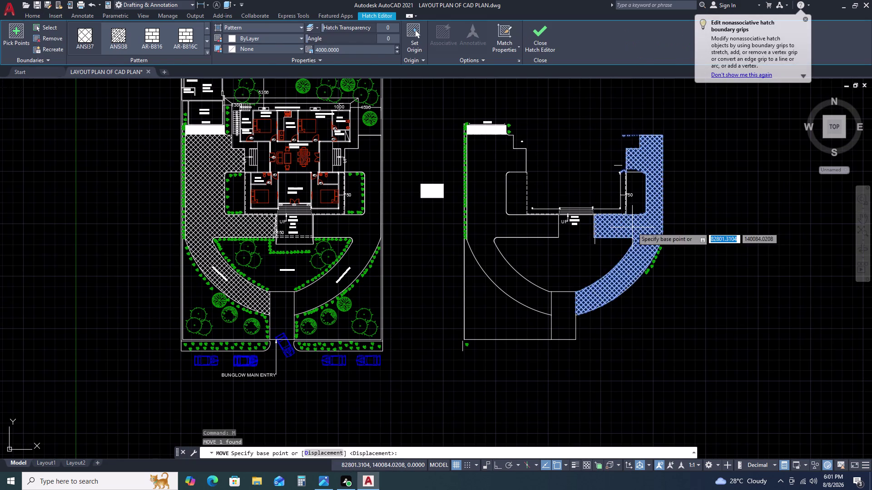
drag(643, 279, 644, 319)
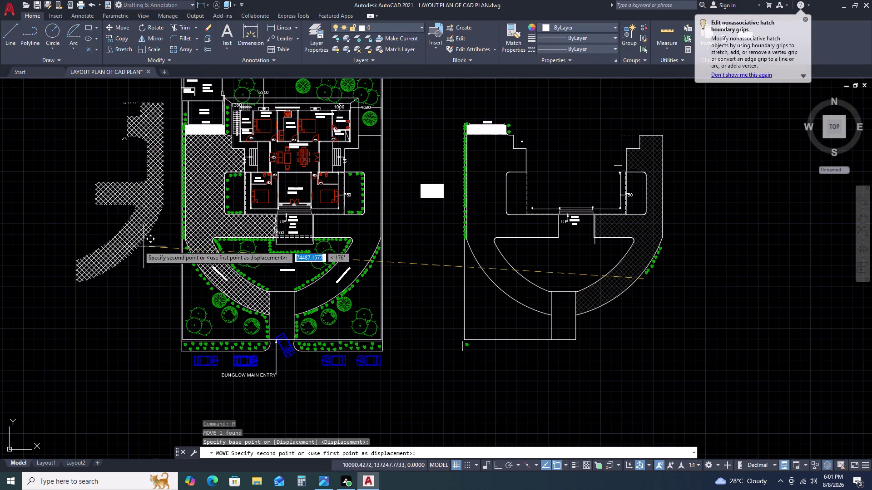
click(88, 239)
key(Escape)
Pan and zoom to bring the relocated hatch band into view.
middle_drag(339, 229, 262, 196)
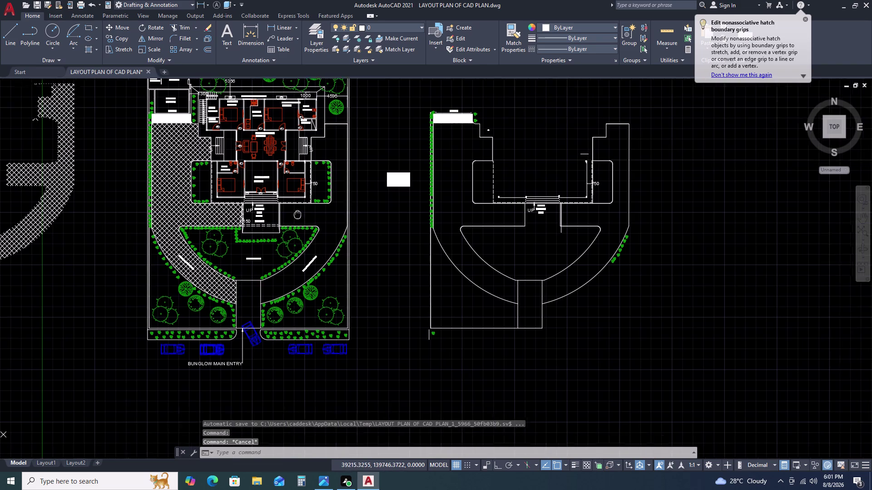
middle_drag(262, 196, 237, 179)
scroll(down, 3)
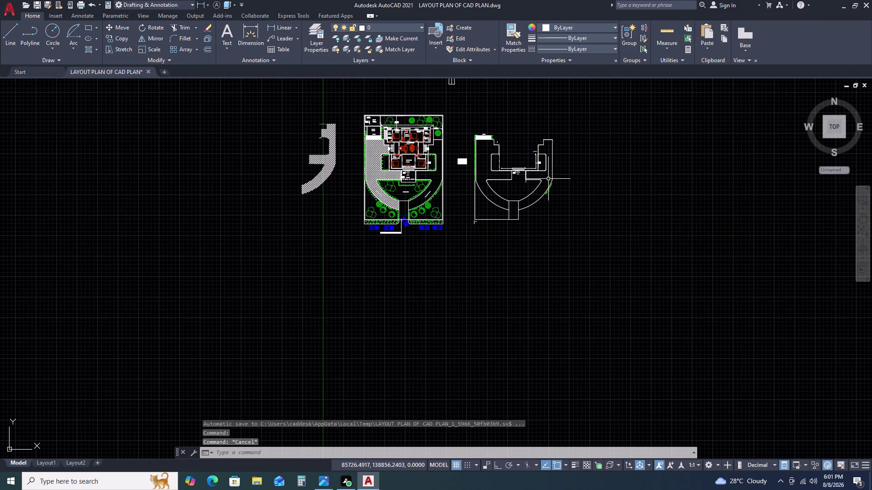
scroll(up, 3)
scroll(up, 3)
scroll(down, 3)
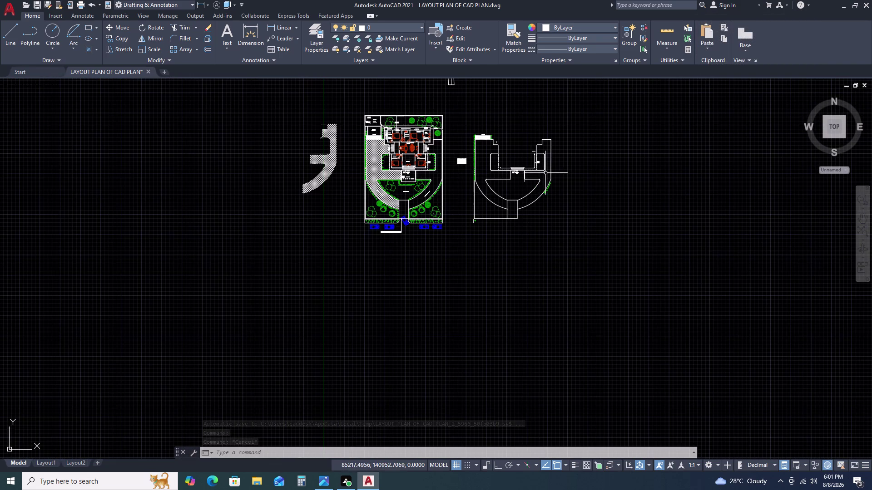
scroll(up, 3)
scroll(up, 3)
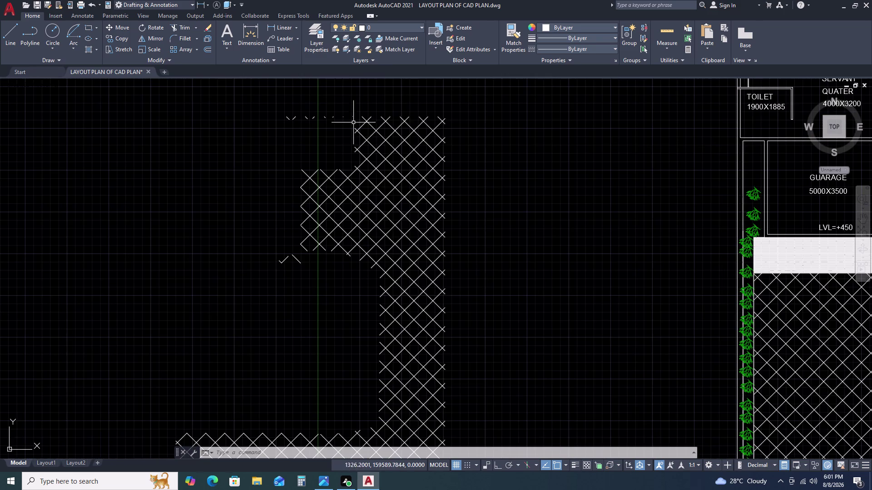
Explode the moved crosshatch into individual lines with X.
click(492, 134)
click(386, 248)
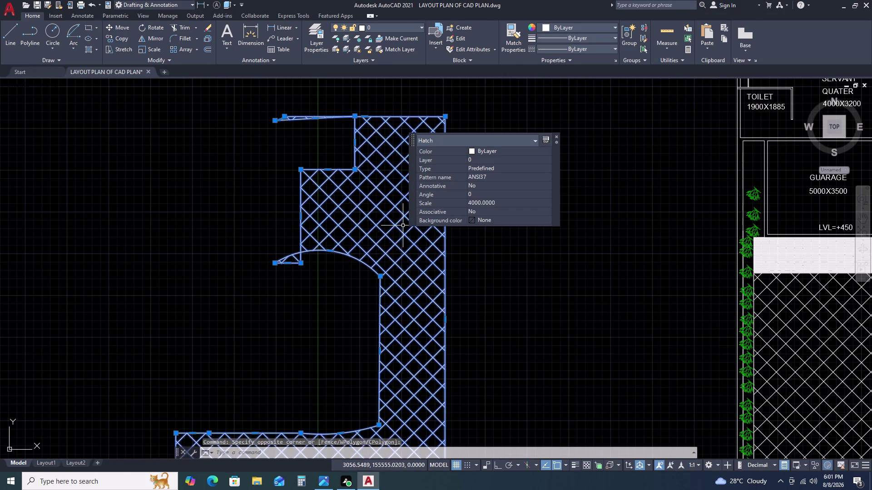
key(c)
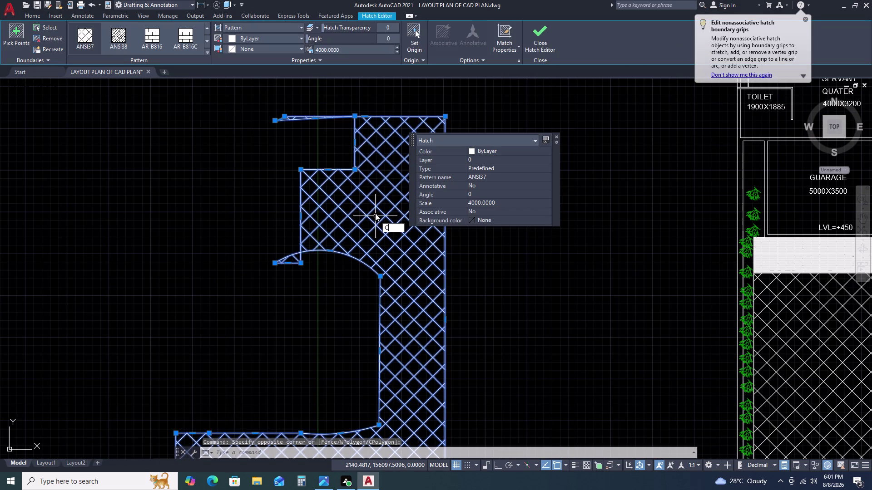
key(BackSpace)
text(X)
key(space)
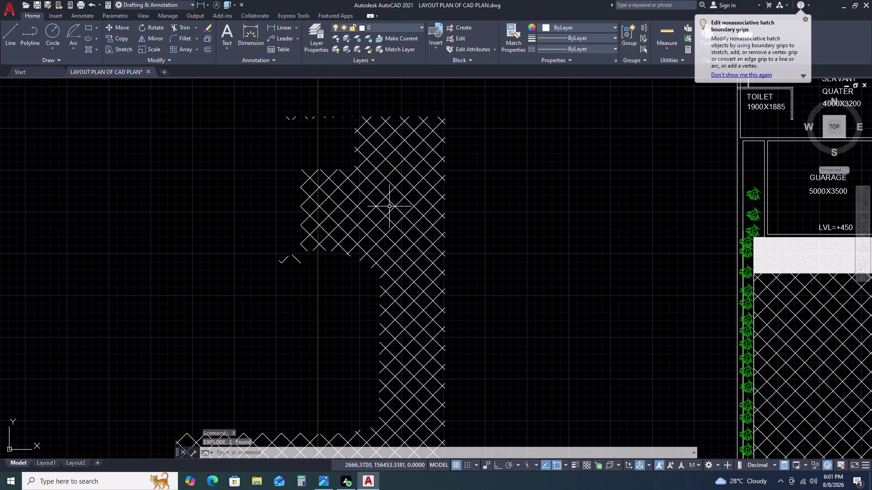
click(390, 206)
click(369, 223)
scroll(down, 3)
key(Escape)
scroll(up, 3)
Delete the stray line fragments along the hatch's top edge.
drag(279, 110, 284, 115)
click(410, 168)
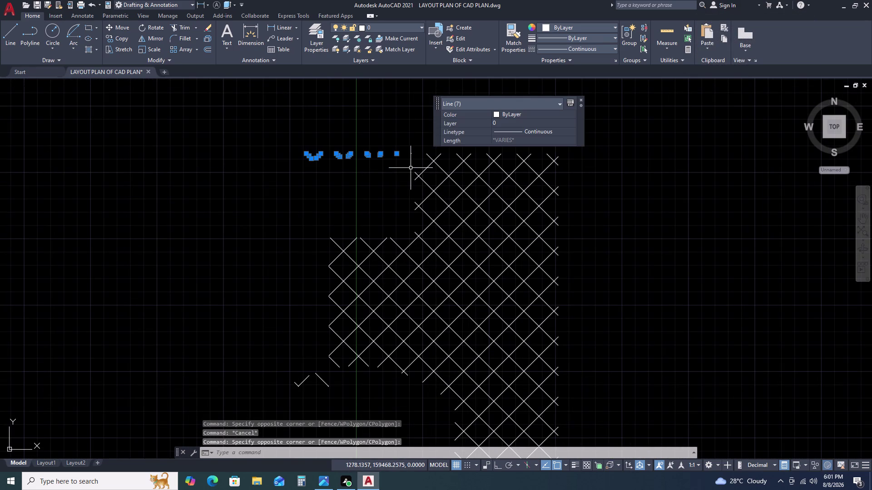
key(Delete)
scroll(down, 3)
click(357, 234)
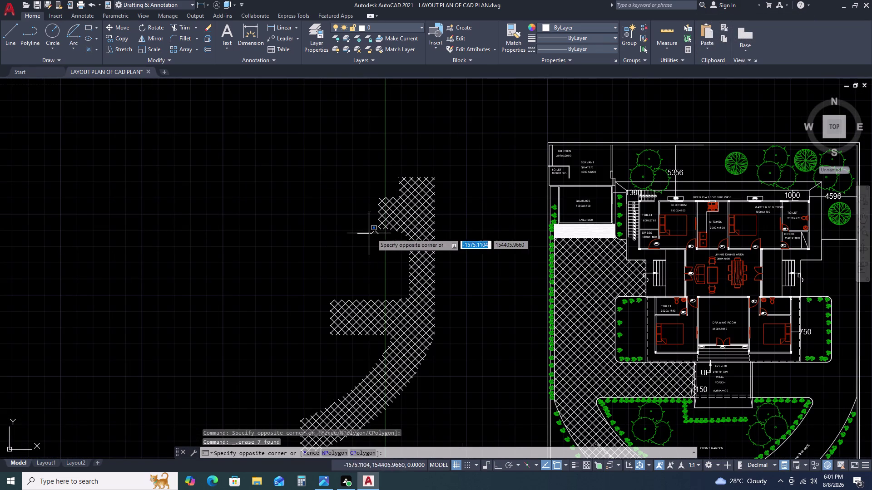
click(381, 242)
click(370, 232)
click(376, 244)
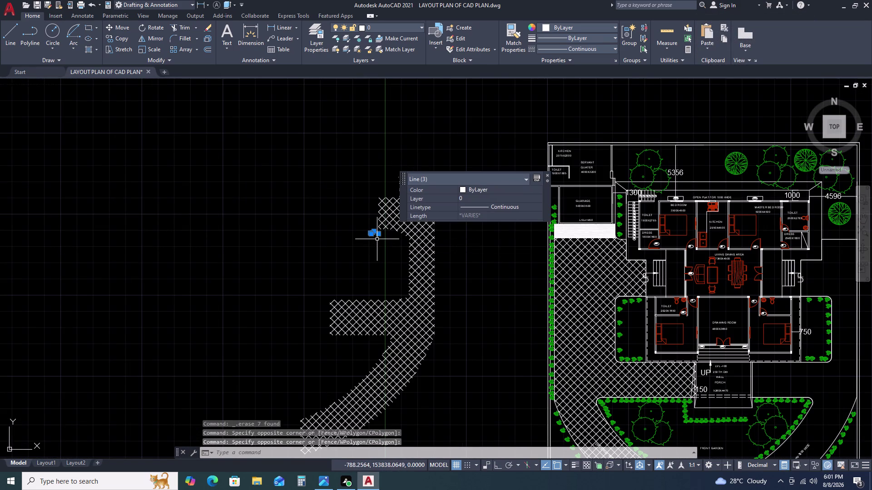
key(Delete)
Start moving the exploded hatch lines from the band's lower corner, then cancel the move.
scroll(down, 3)
drag(311, 177, 314, 194)
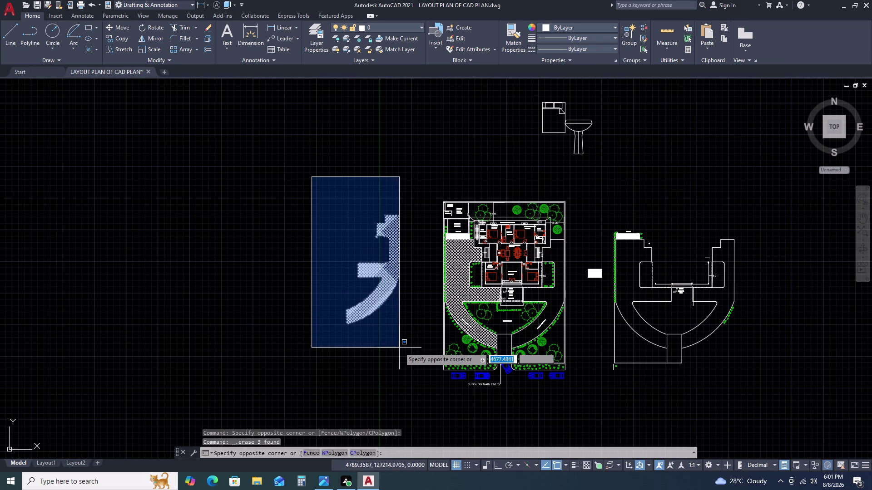
click(408, 346)
text(M)
key(space)
scroll(up, 3)
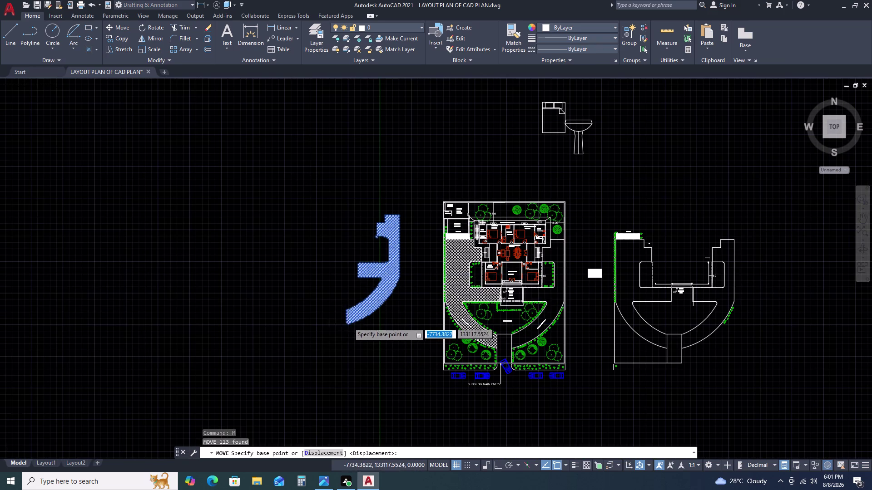
scroll(up, 3)
scroll(up, 3)
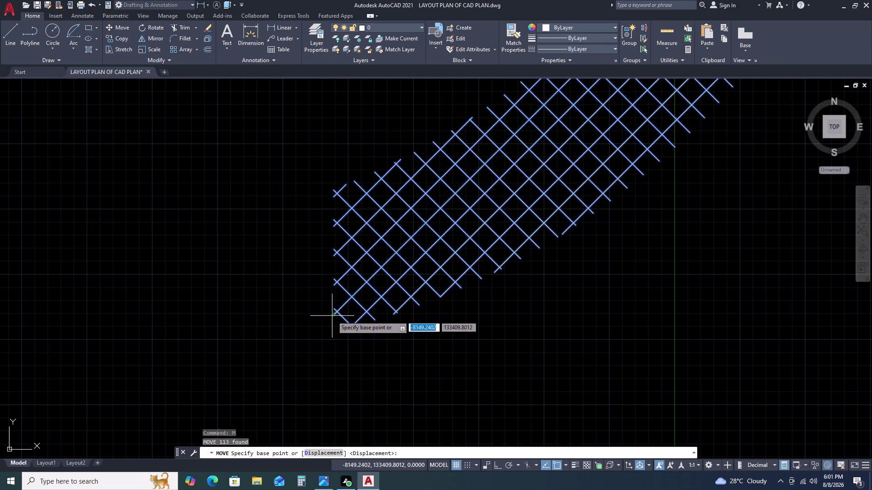
click(332, 316)
scroll(down, 3)
scroll(down, 3)
middle_drag(489, 331, 266, 279)
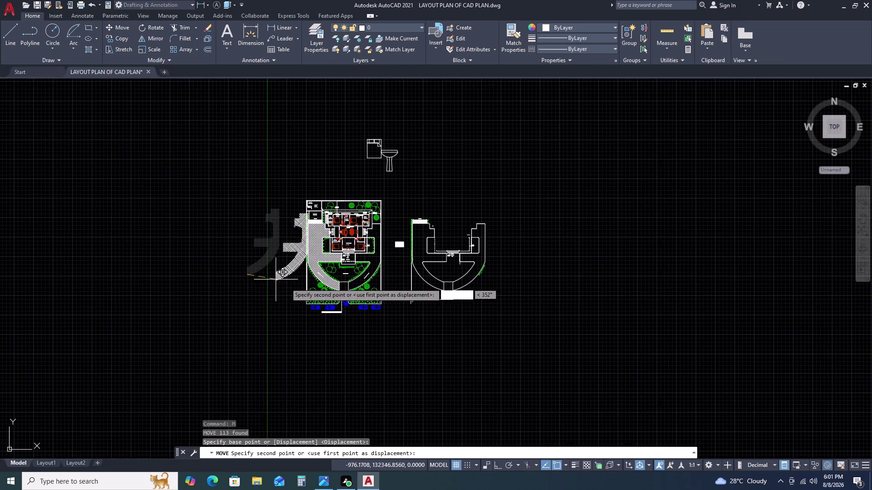
scroll(up, 3)
scroll(up, 3)
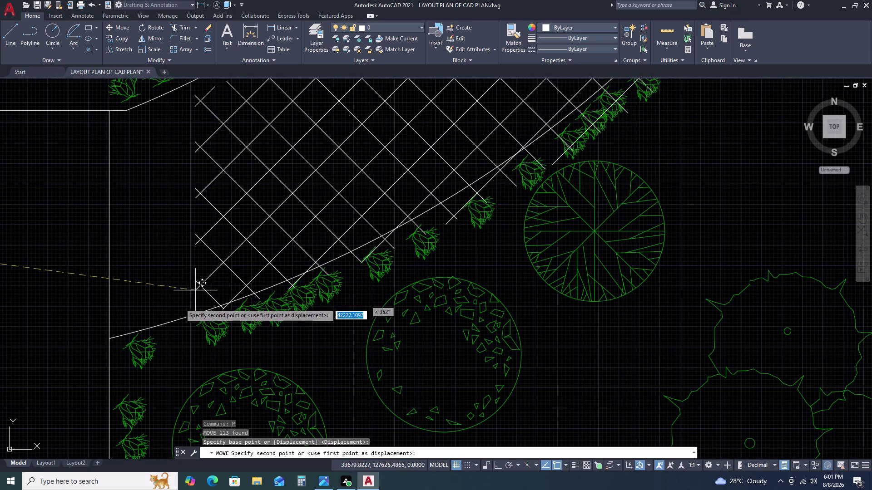
scroll(down, 3)
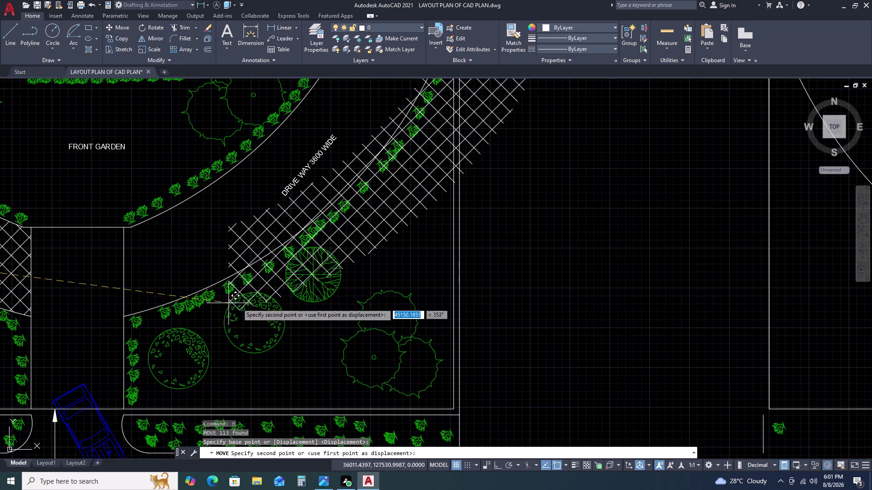
scroll(down, 3)
scroll(down, 3)
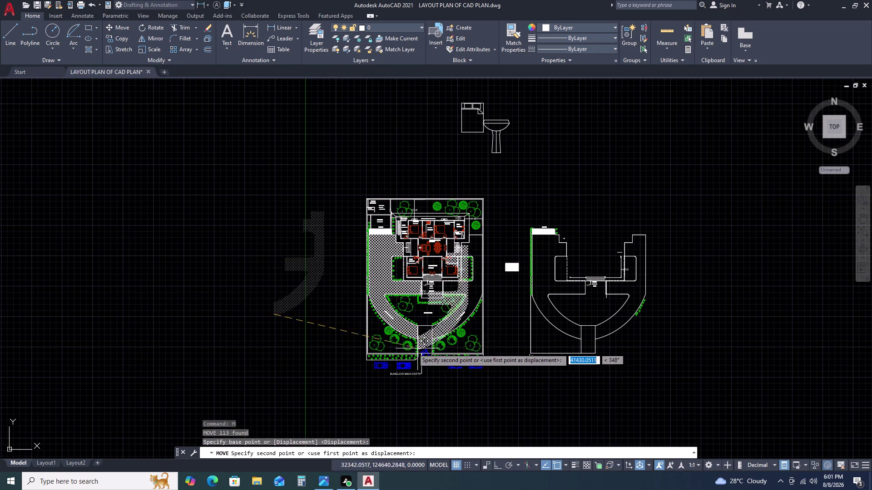
click(226, 300)
click(230, 301)
key(Escape)
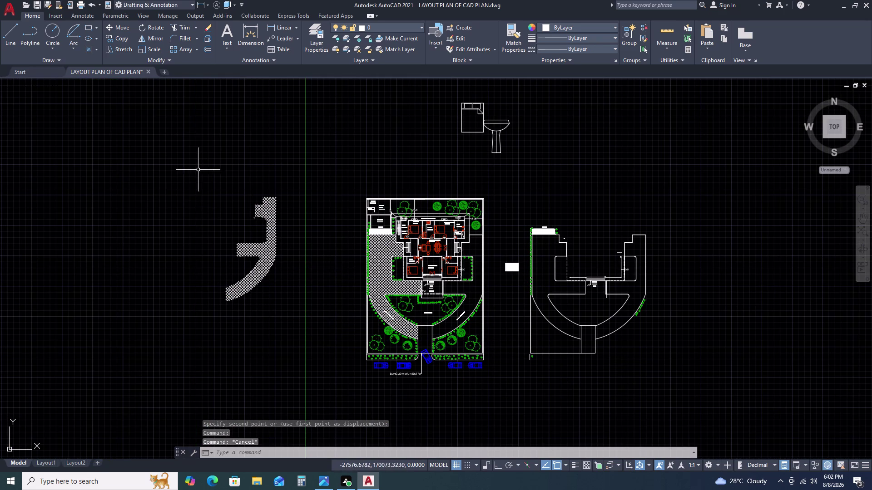
drag(199, 164, 204, 179)
click(296, 333)
scroll(up, 3)
key(Escape)
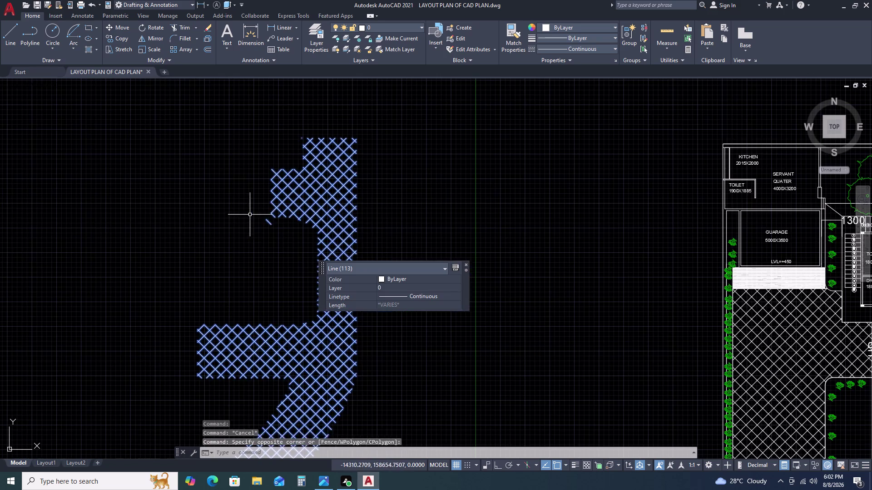
click(269, 221)
key(Delete)
scroll(down, 3)
click(225, 173)
click(335, 326)
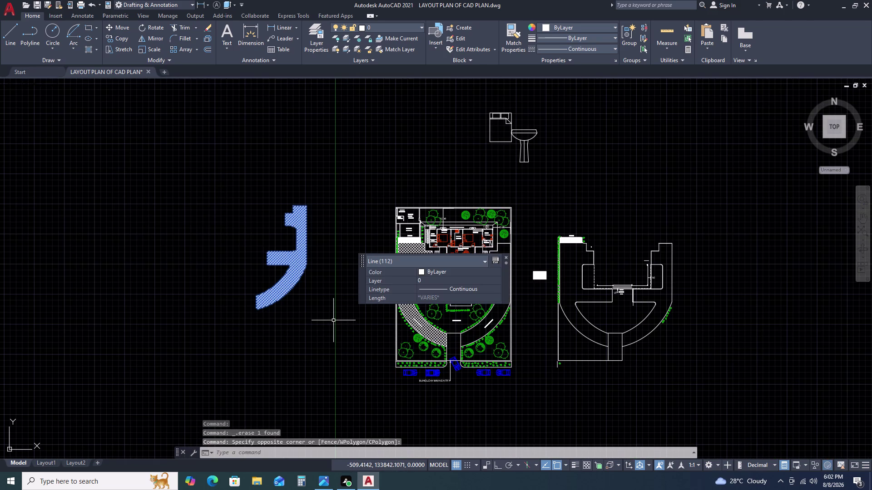
key(j)
key(Return)
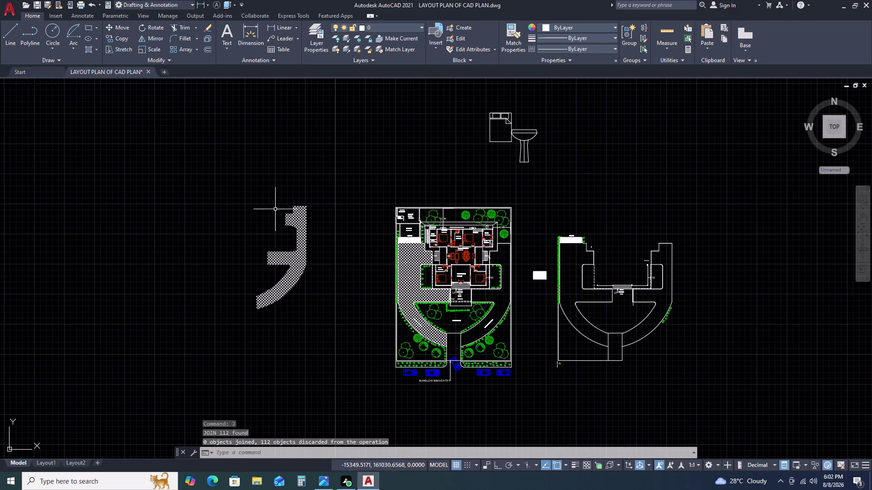
click(297, 217)
key(Escape)
drag(234, 188, 251, 215)
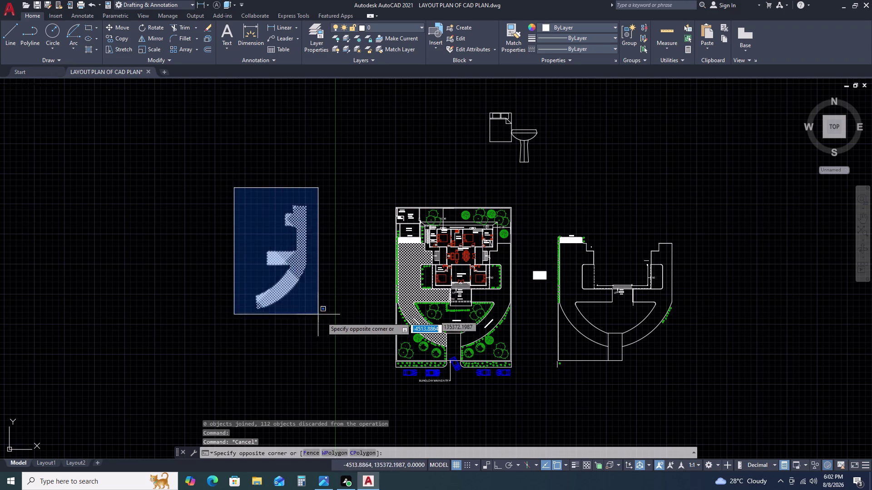
click(328, 323)
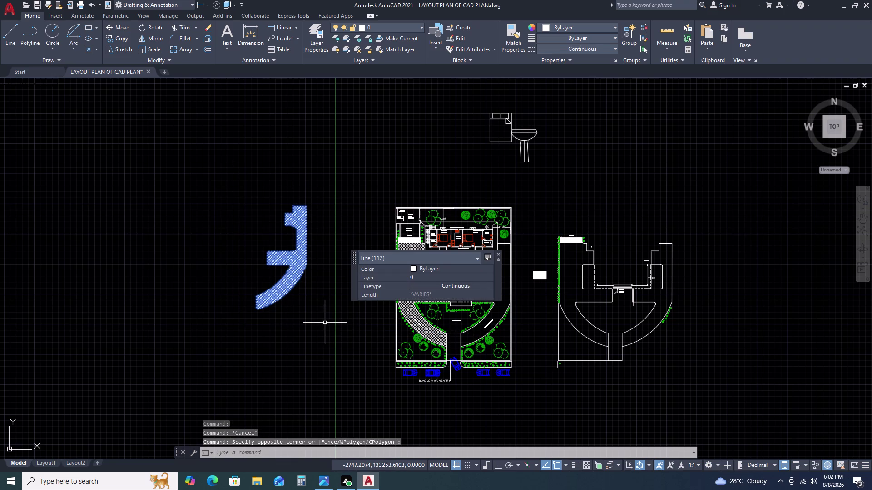
key(j)
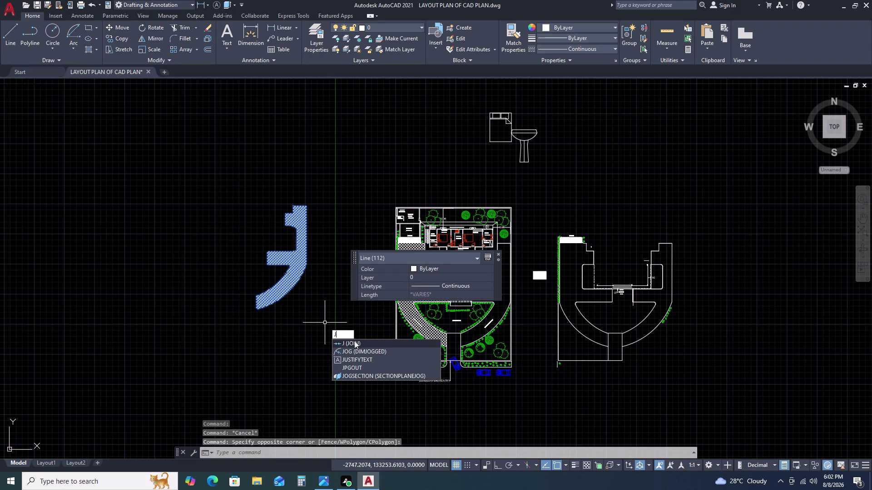
click(354, 342)
click(306, 269)
click(293, 257)
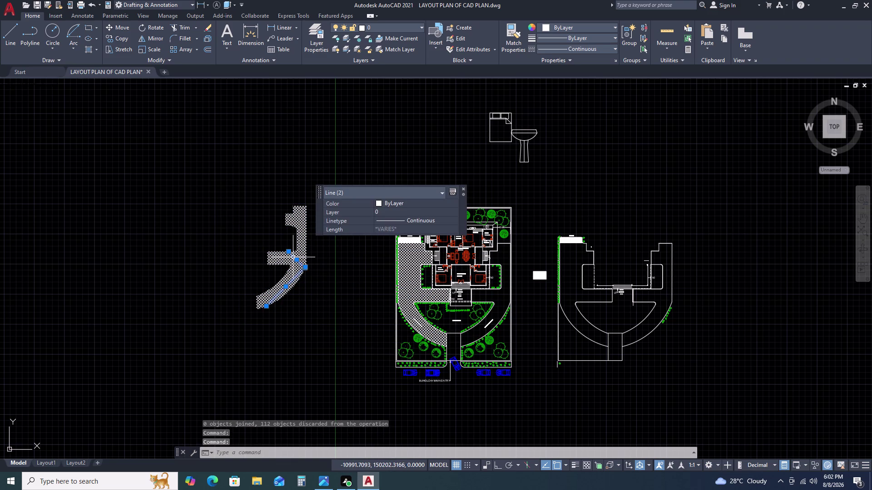
key(Escape)
drag(269, 198, 290, 246)
click(315, 347)
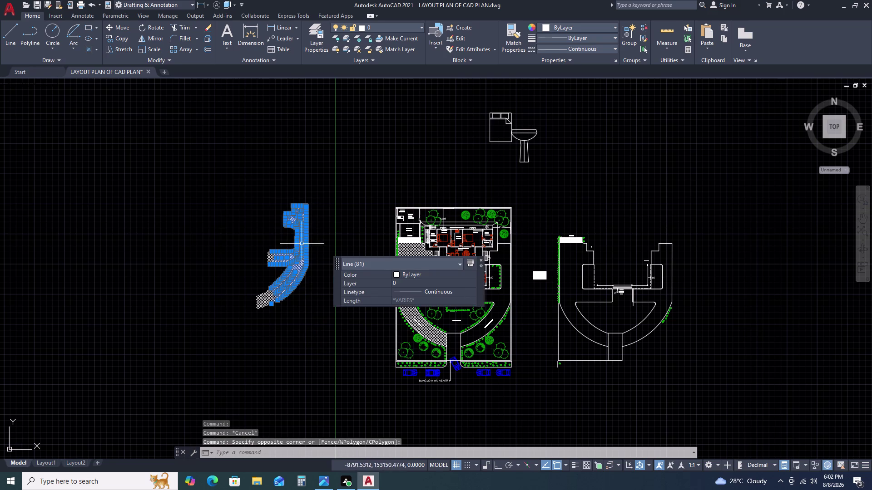
click(302, 224)
click(243, 319)
key(Escape)
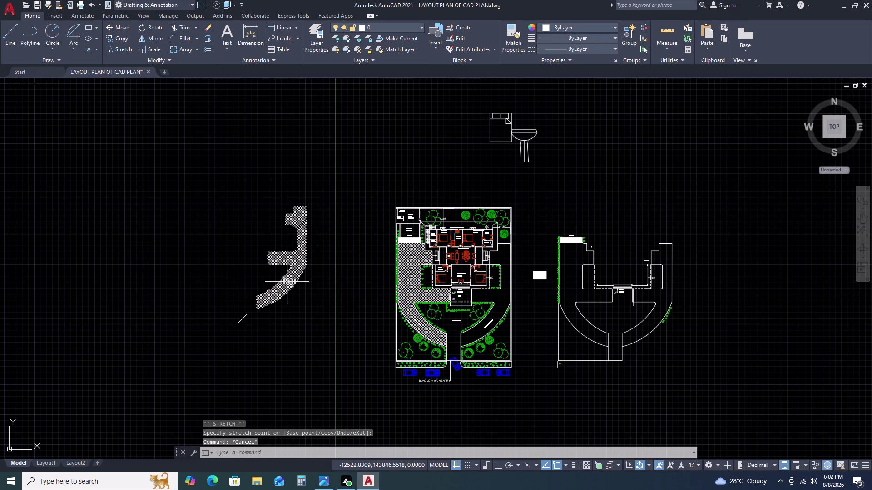
key(ctrl+z)
drag(229, 171, 279, 259)
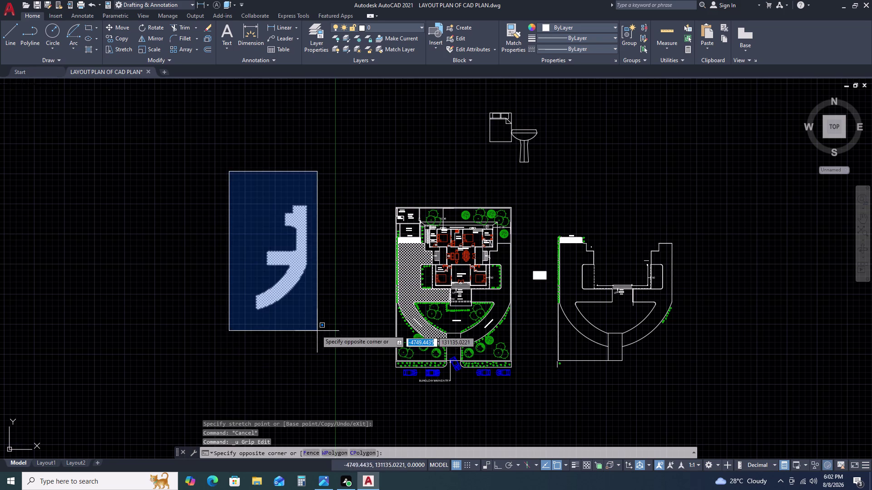
click(316, 330)
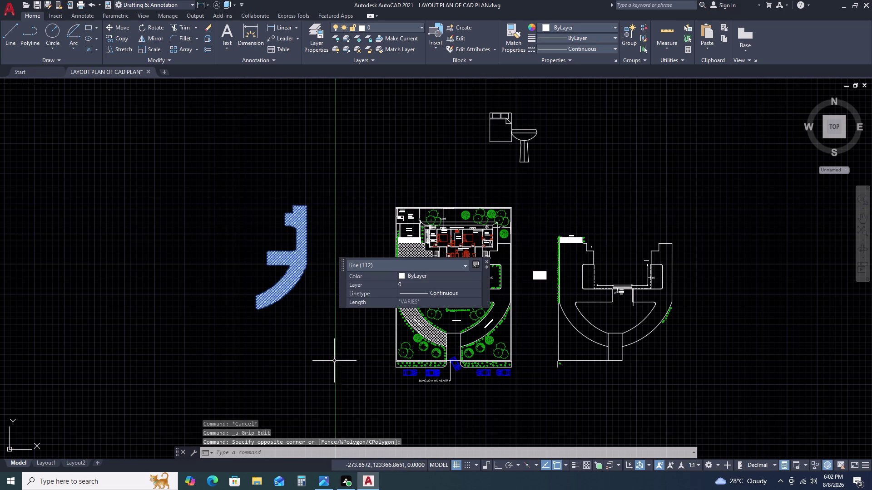
scroll(up, 3)
scroll(up, 3)
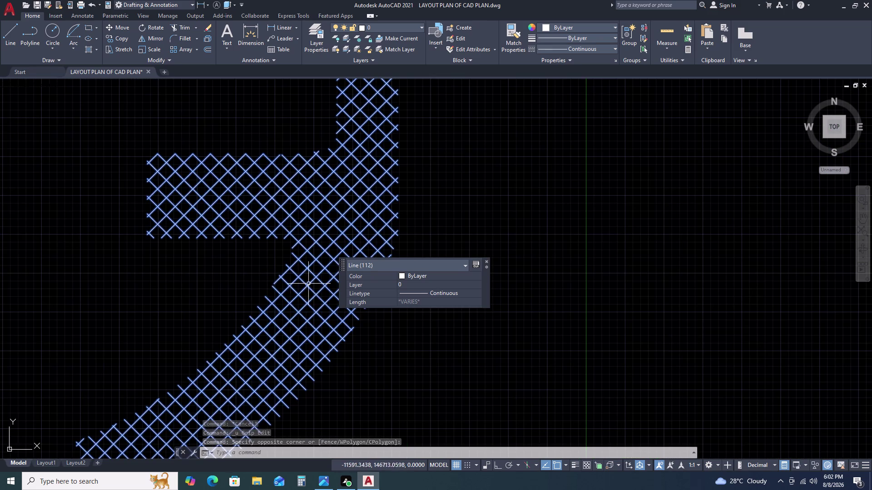
key(j)
key(Return)
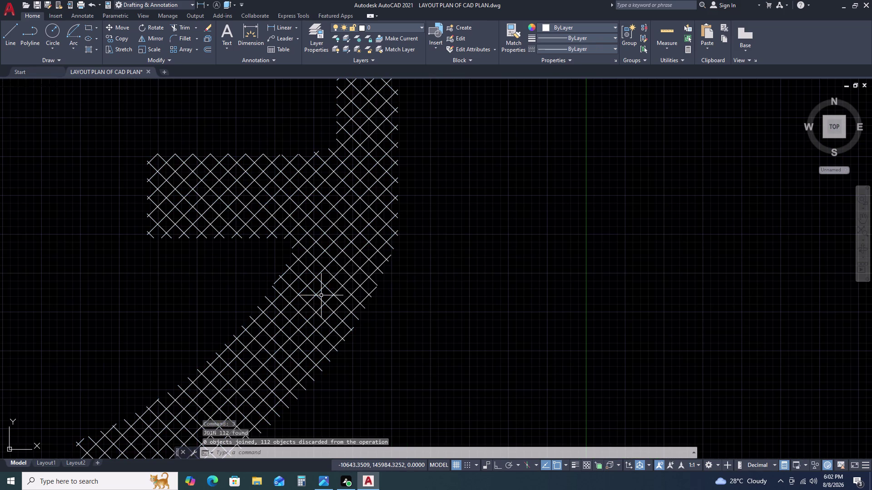
click(346, 282)
click(320, 296)
click(298, 305)
click(289, 311)
key(Escape)
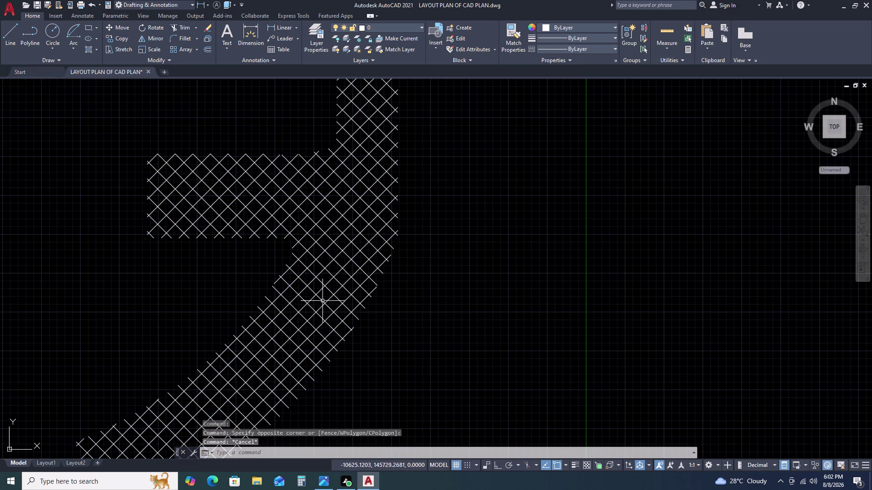
key(Escape)
scroll(down, 3)
click(199, 95)
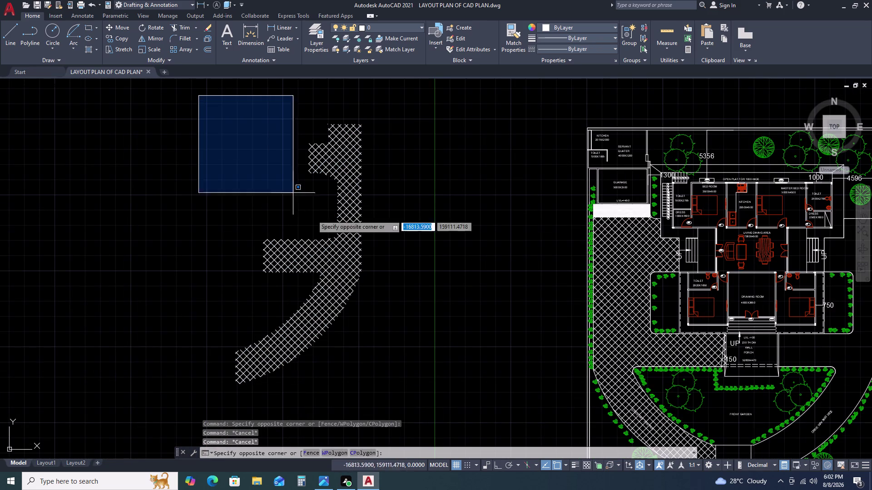
click(380, 385)
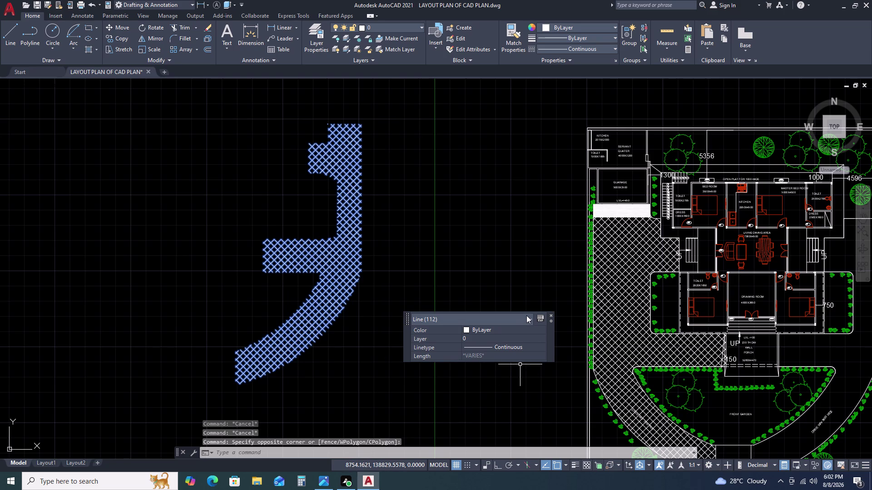
key(j)
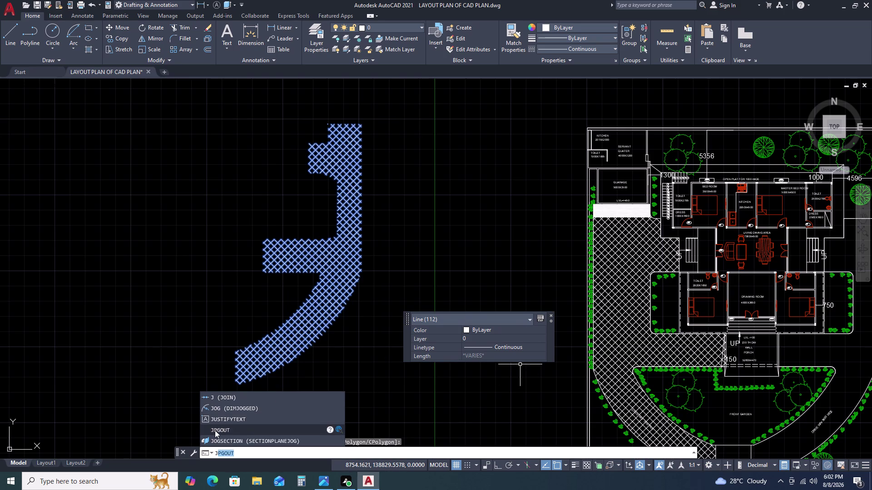
key(Return)
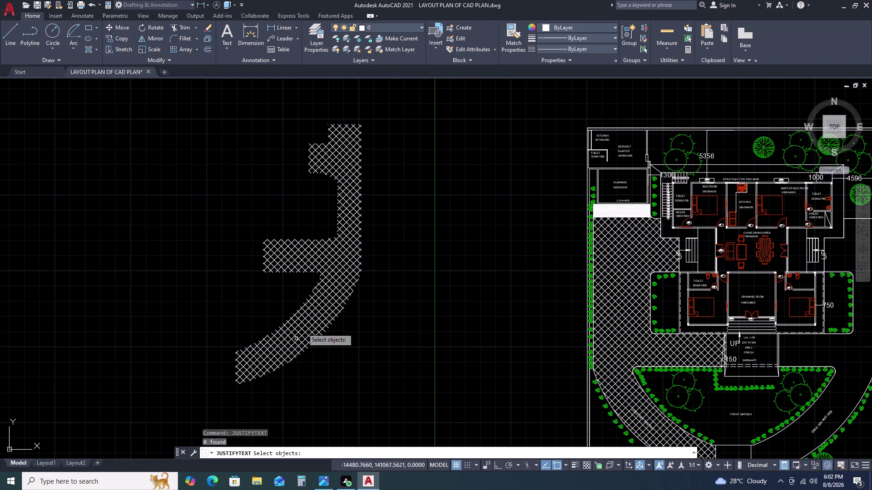
click(310, 311)
key(Escape)
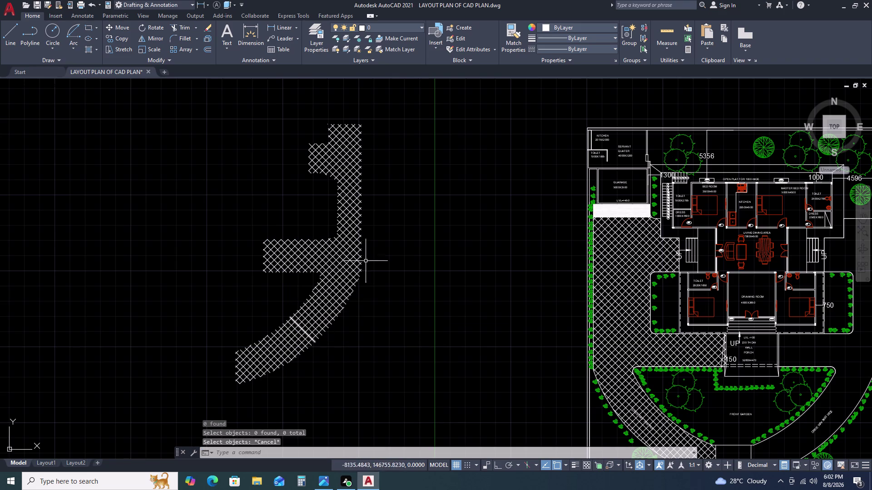
click(377, 113)
click(205, 408)
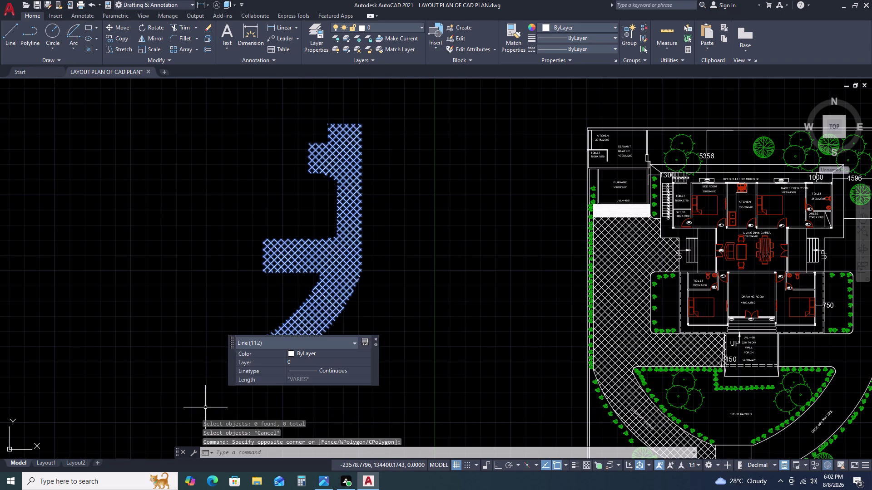
key(Return)
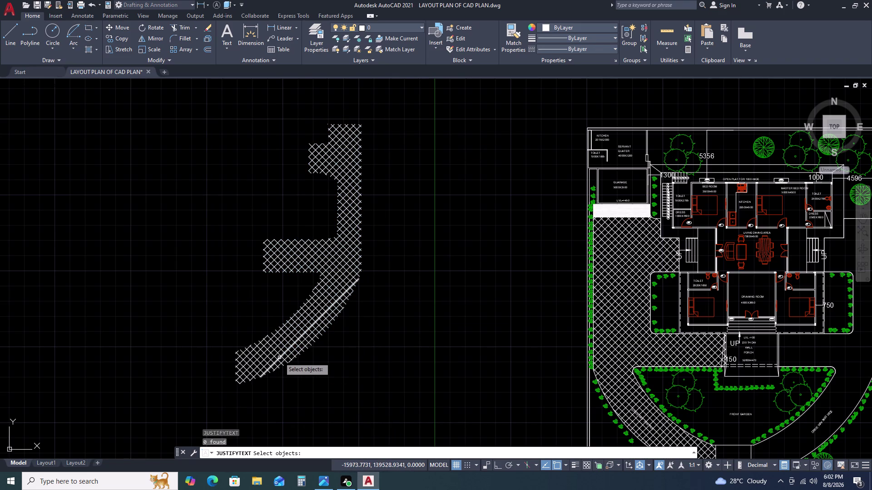
key(Escape)
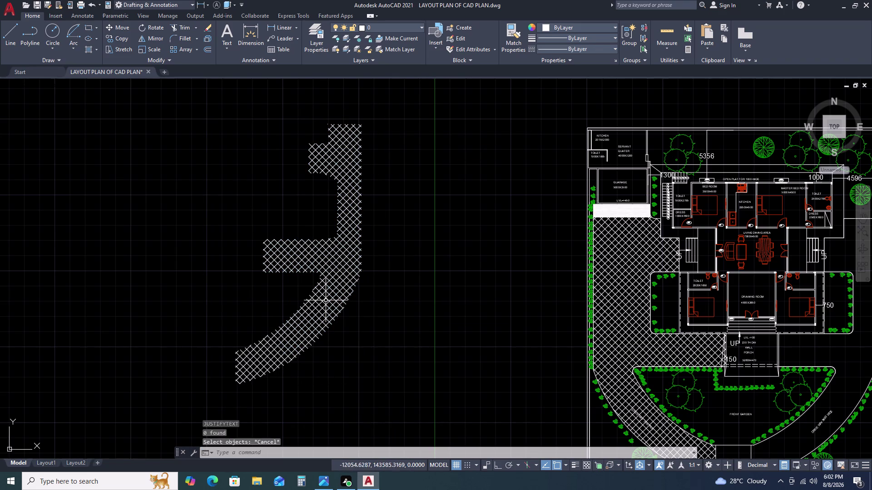
click(396, 108)
click(182, 395)
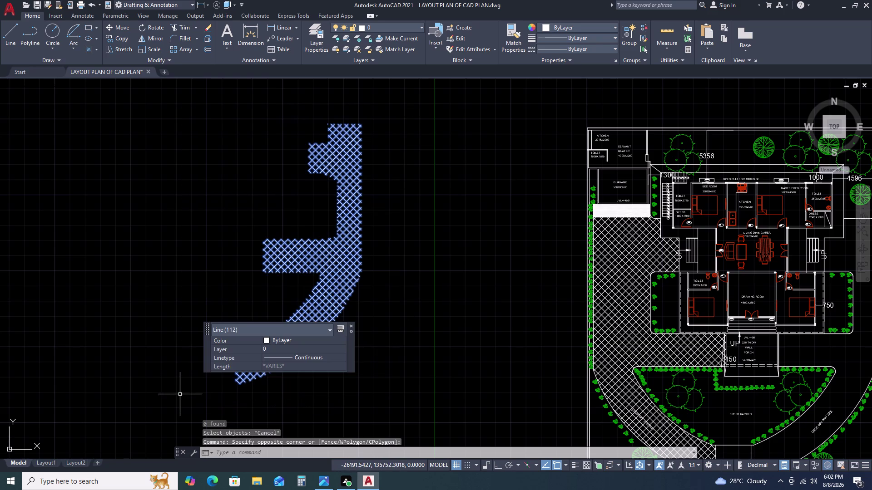
key(j)
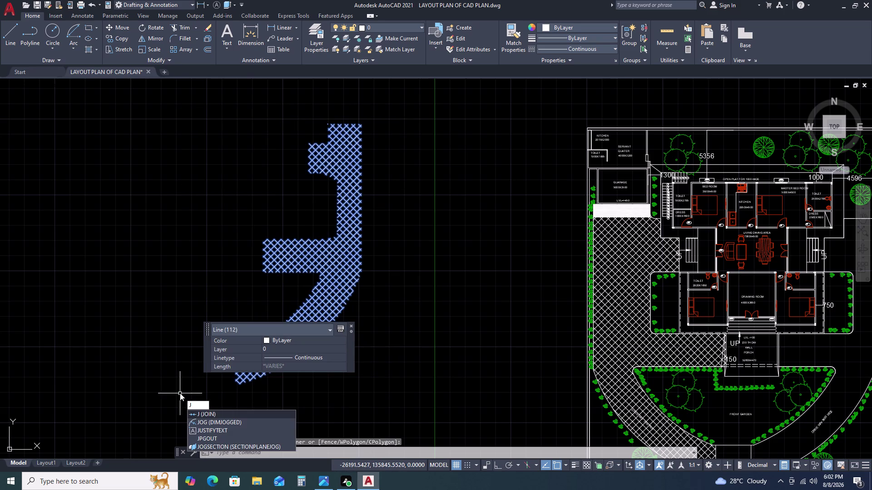
key(Return)
click(262, 359)
Move the crosshatched strip by its top corner onto the plot boundary corner.
scroll(down, 3)
key(Escape)
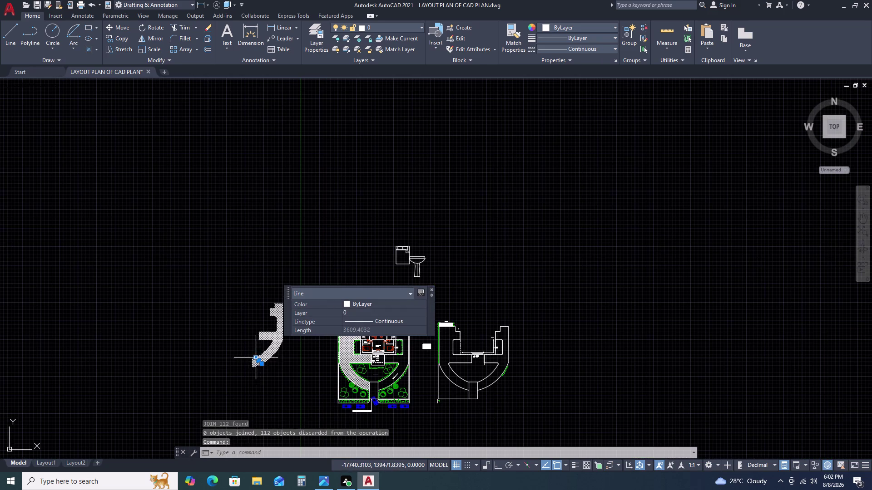
drag(229, 286, 246, 317)
click(297, 397)
text(M)
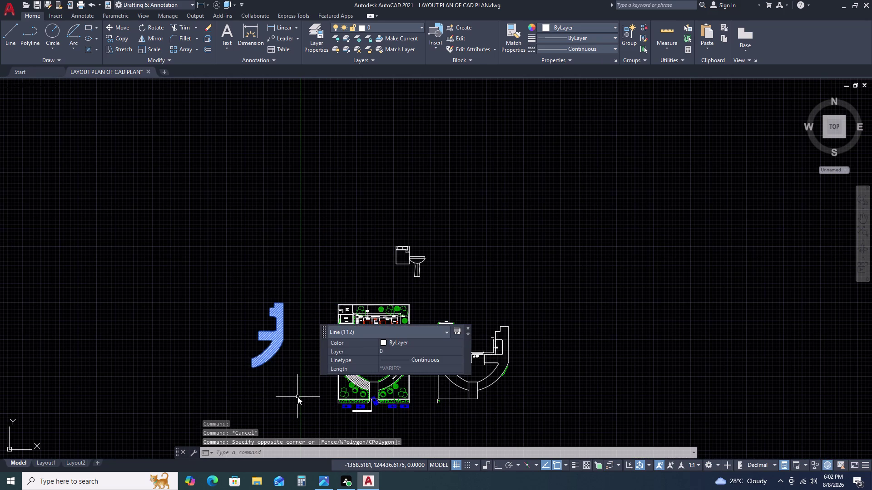
key(space)
scroll(up, 3)
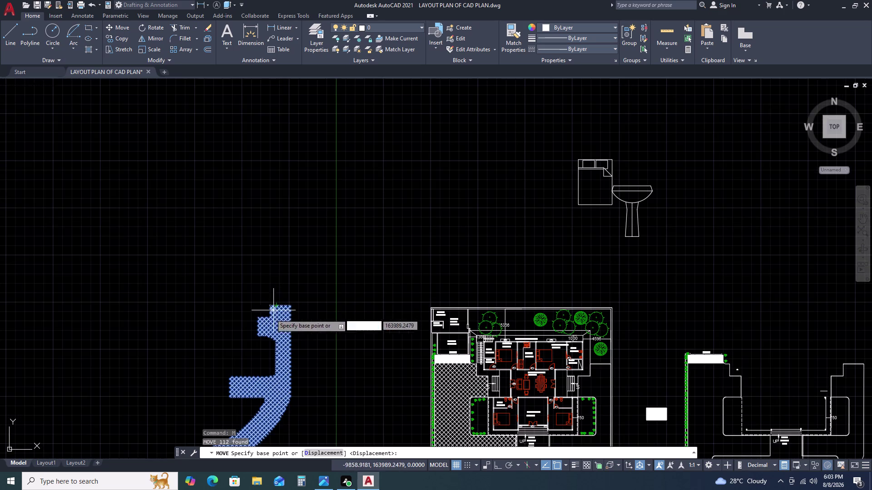
scroll(up, 3)
click(262, 313)
scroll(down, 3)
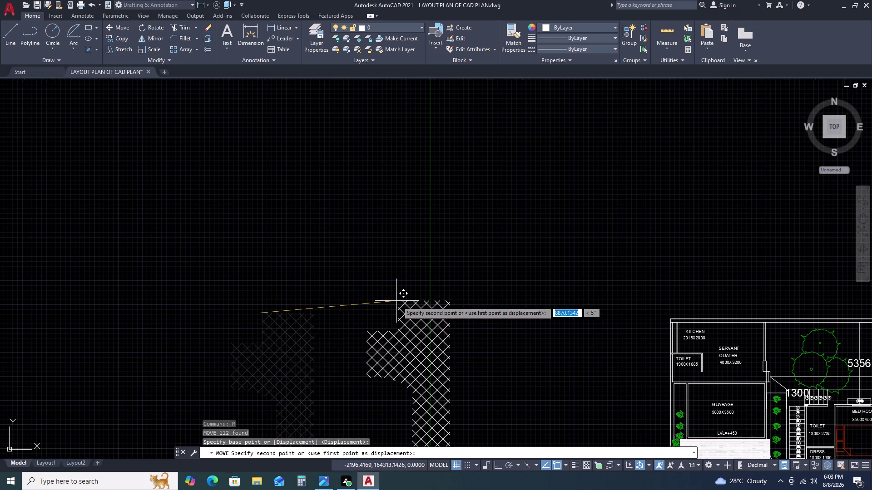
middle_drag(481, 321, 328, 311)
scroll(up, 3)
scroll(up, 3)
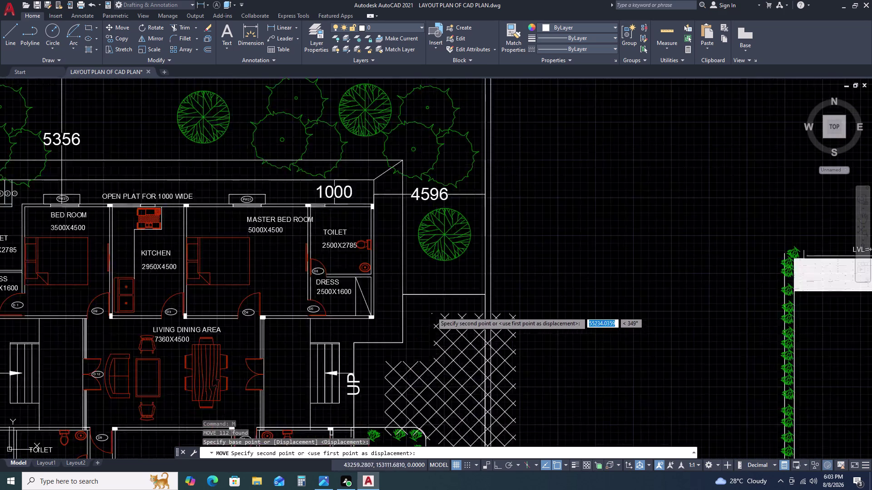
scroll(up, 3)
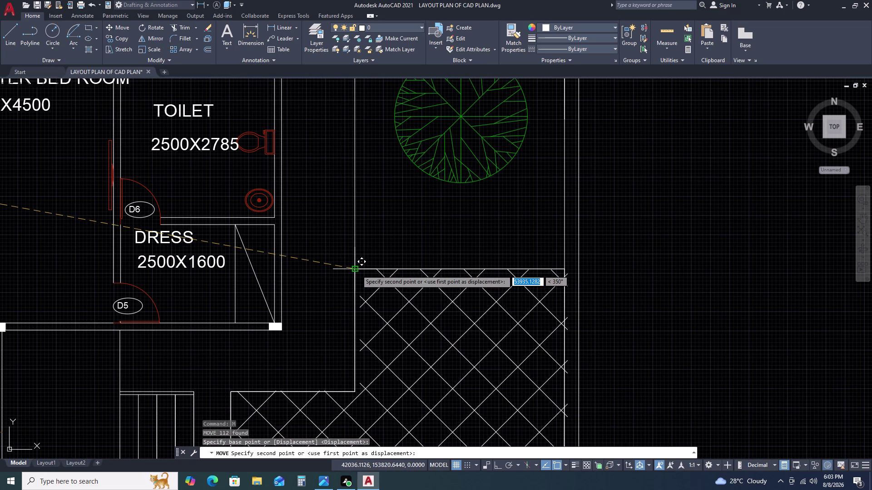
scroll(up, 3)
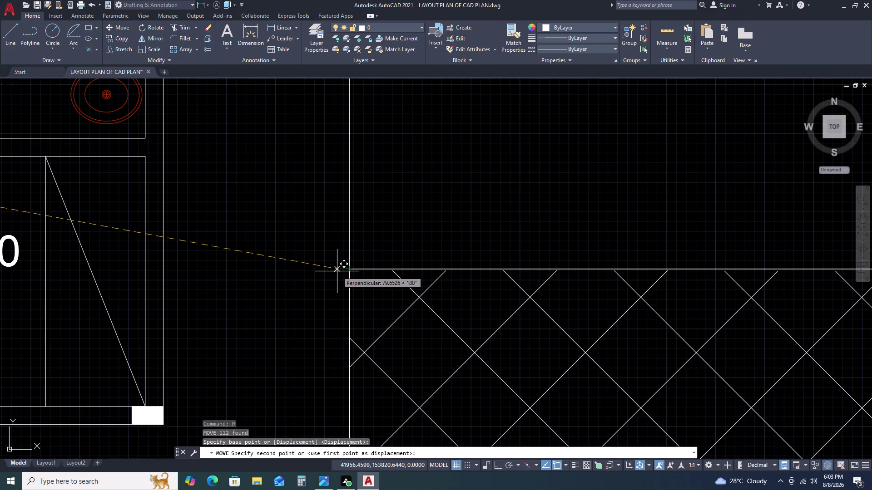
click(336, 271)
Pan across the plan and inspect a line of the moved hatch.
scroll(down, 3)
scroll(down, 3)
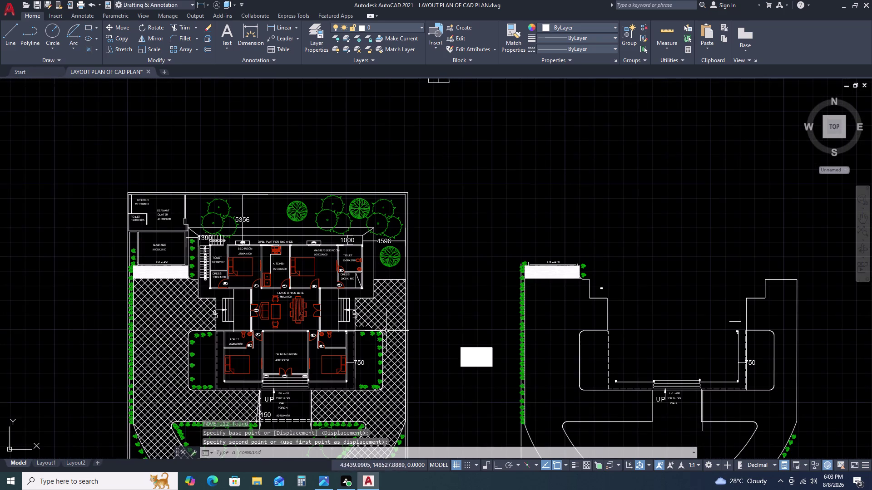
middle_drag(386, 331, 398, 269)
middle_drag(381, 339, 409, 237)
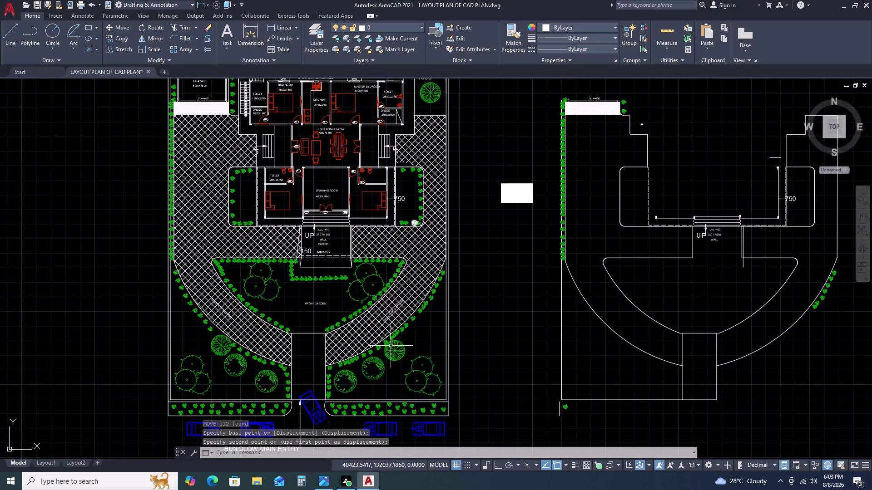
scroll(up, 3)
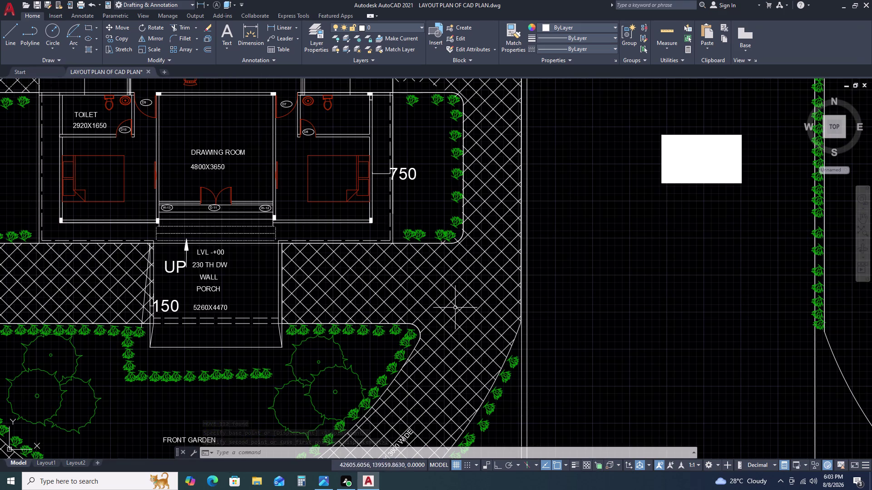
scroll(down, 3)
scroll(up, 3)
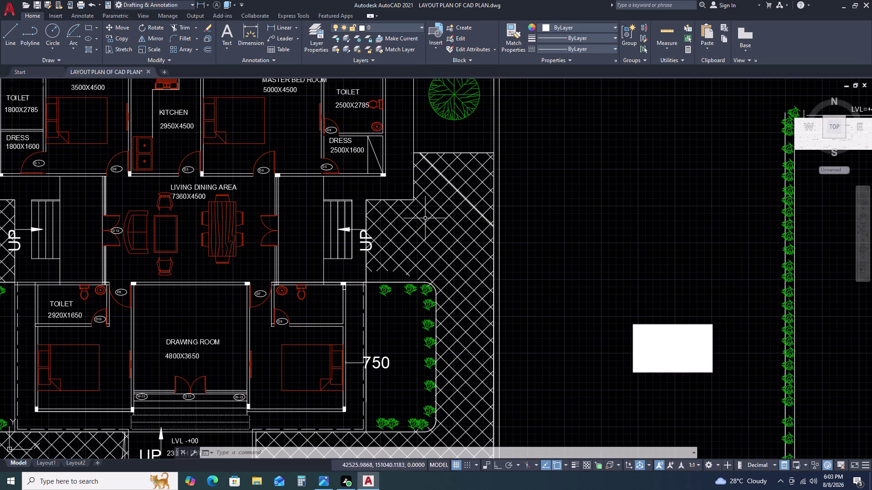
click(418, 249)
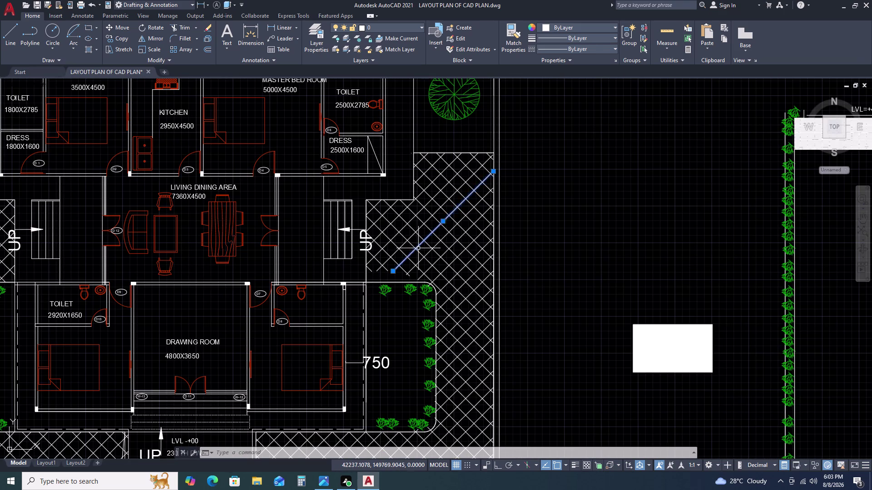
key(Escape)
scroll(down, 3)
scroll(down, 3)
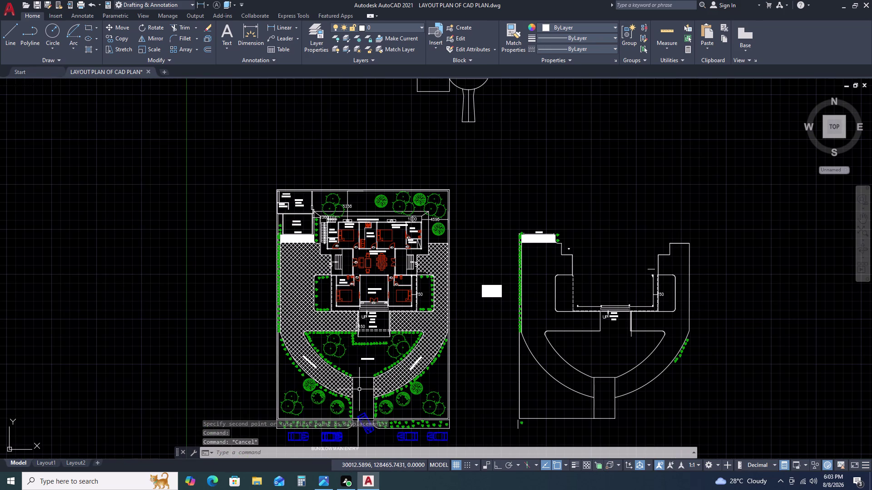
Select the paving hatch left of the porch and stretch a corner onto the porch wall.
scroll(up, 3)
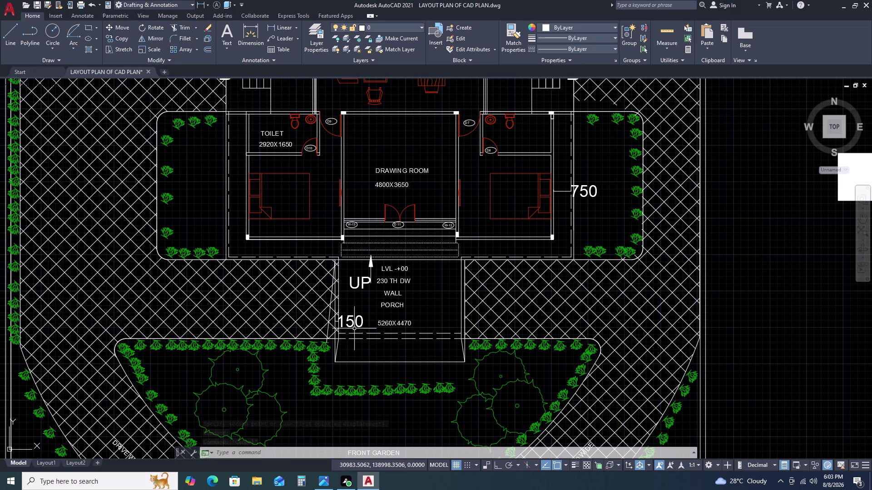
scroll(up, 3)
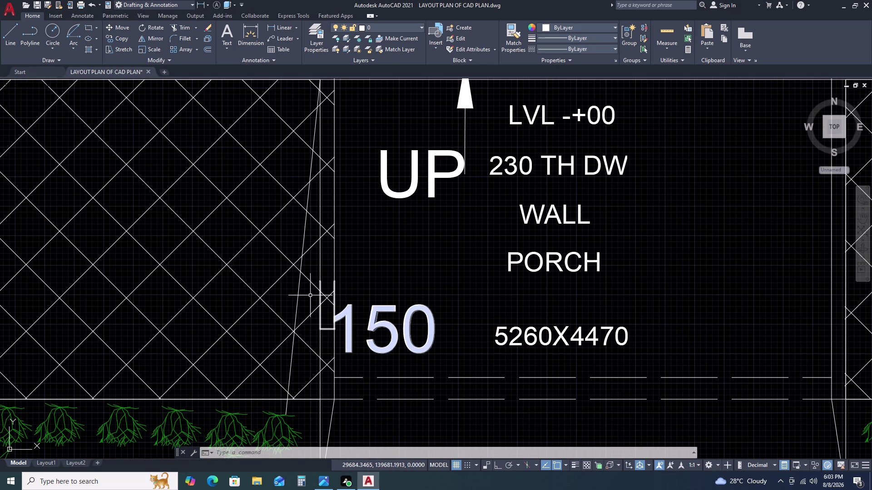
click(310, 296)
click(303, 315)
scroll(down, 3)
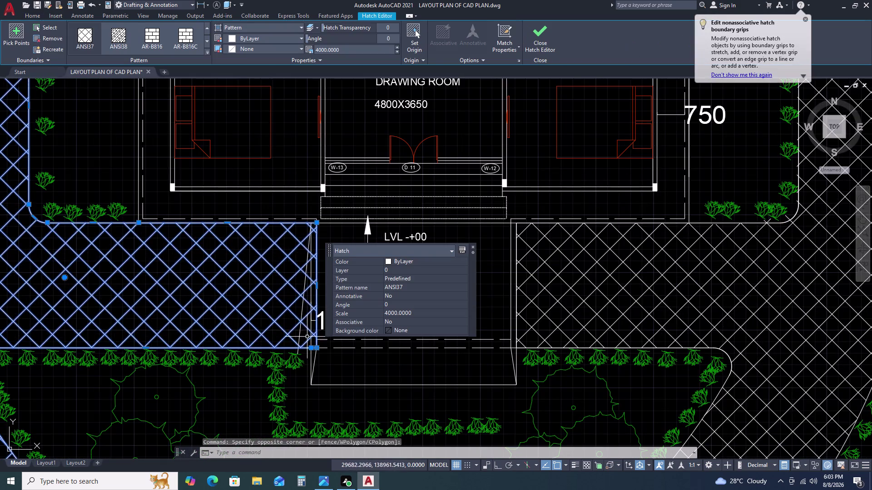
scroll(up, 3)
click(323, 351)
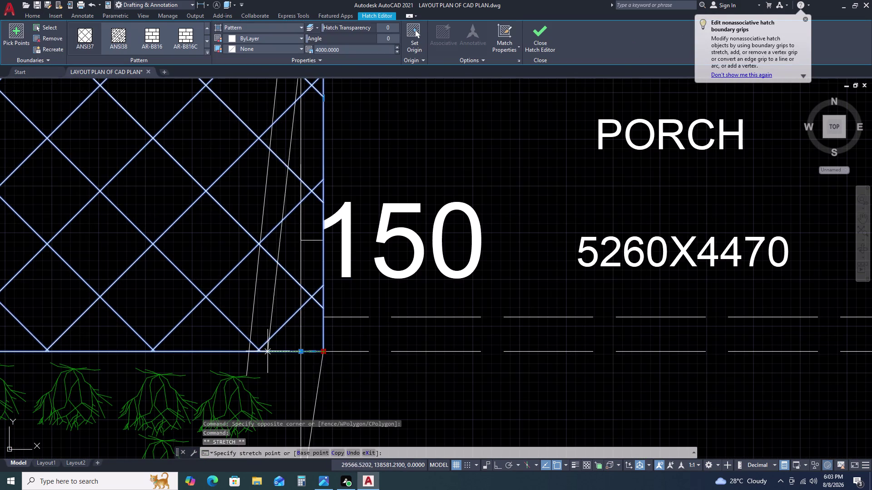
click(249, 352)
scroll(down, 3)
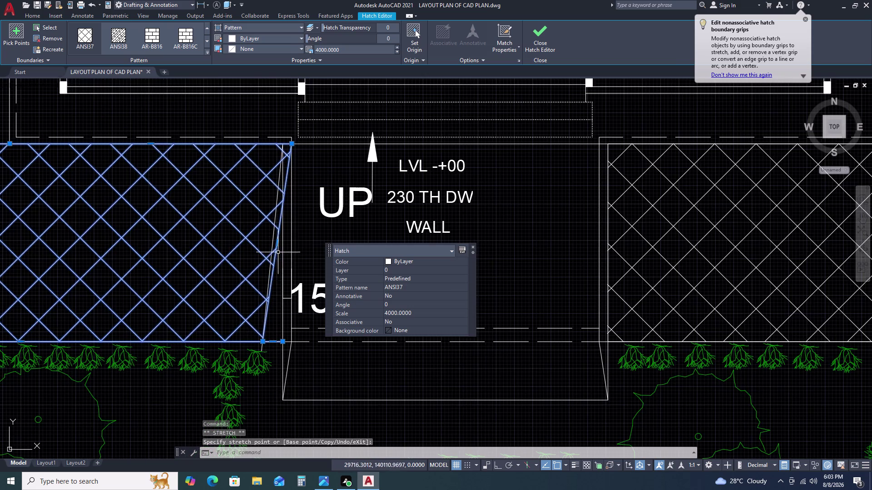
scroll(up, 3)
Stretch the hatch's top slanted corners onto the porch wall line.
click(272, 233)
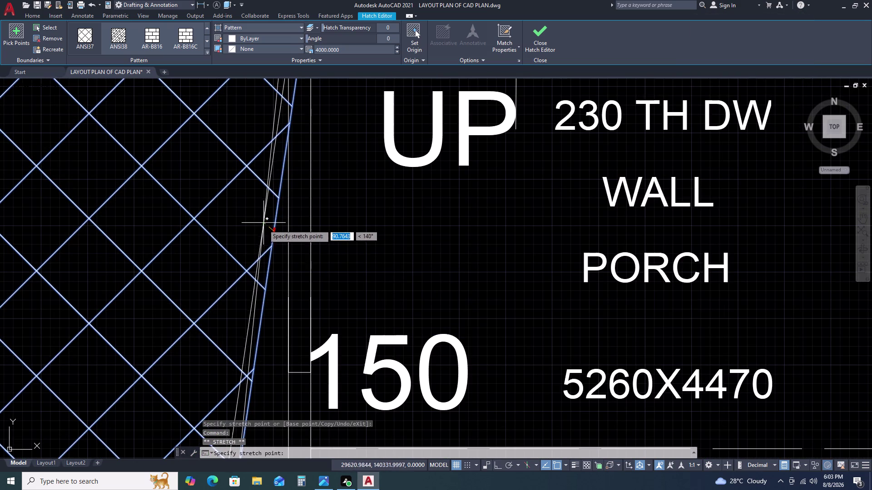
click(265, 229)
scroll(down, 3)
middle_drag(282, 217, 297, 351)
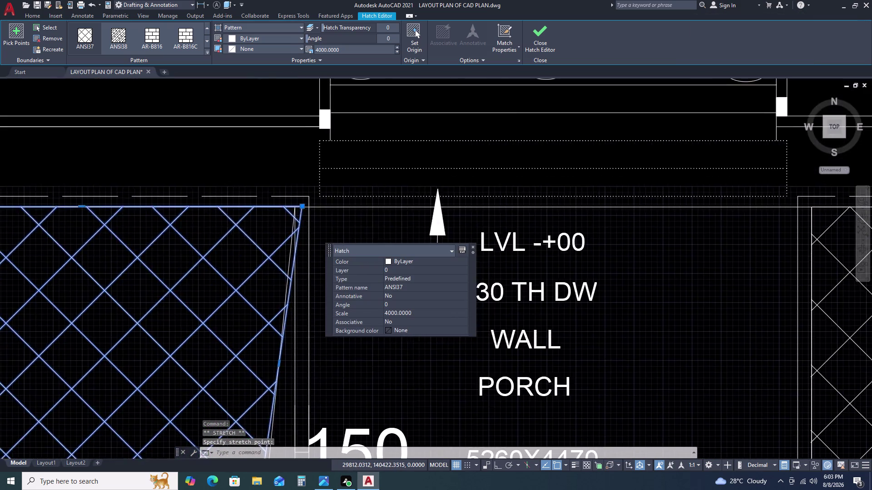
scroll(down, 3)
scroll(up, 3)
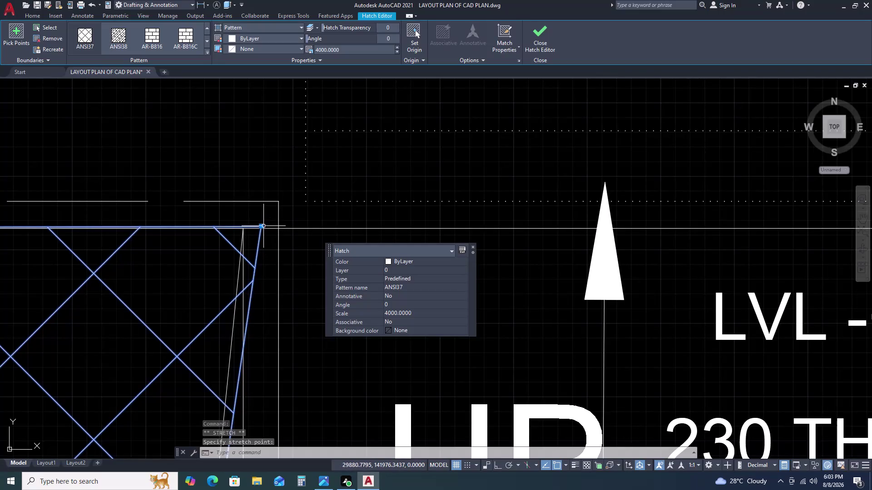
click(264, 226)
double_click(246, 231)
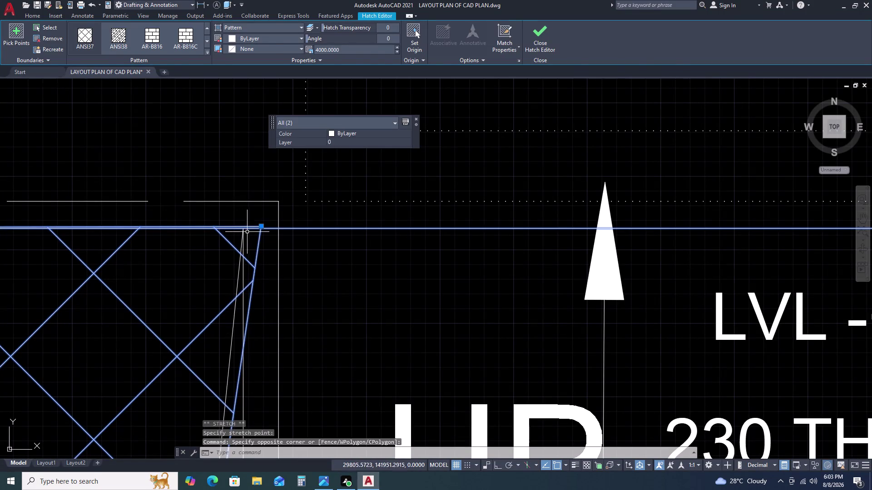
click(261, 227)
double_click(243, 231)
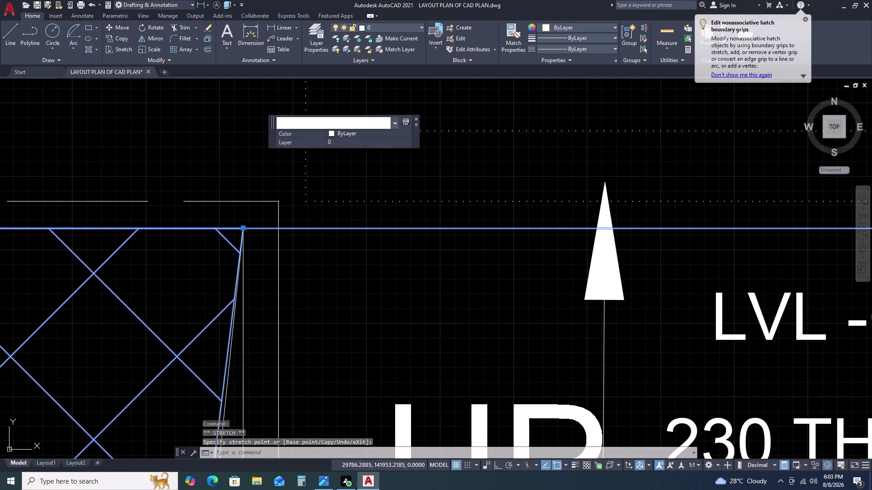
scroll(down, 3)
scroll(down, 3)
middle_drag(292, 342, 299, 283)
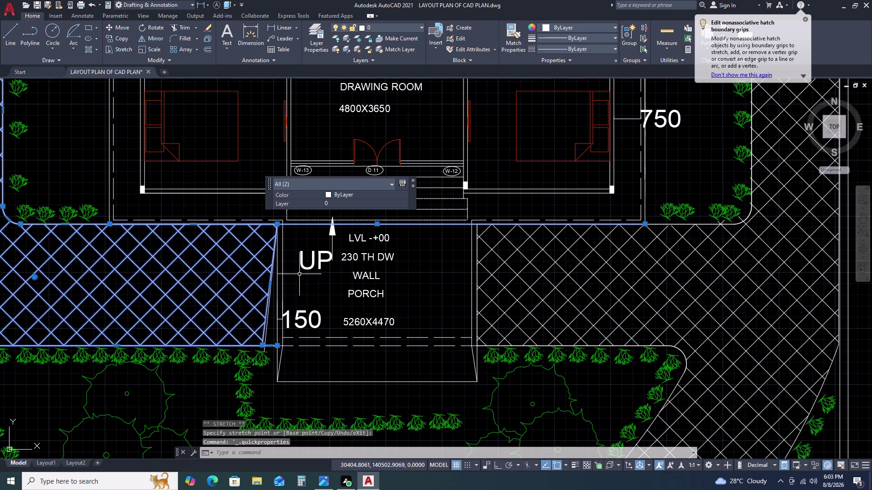
Erase the stray slanted line beside the porch.
key(Escape)
scroll(up, 3)
middle_drag(272, 353, 286, 292)
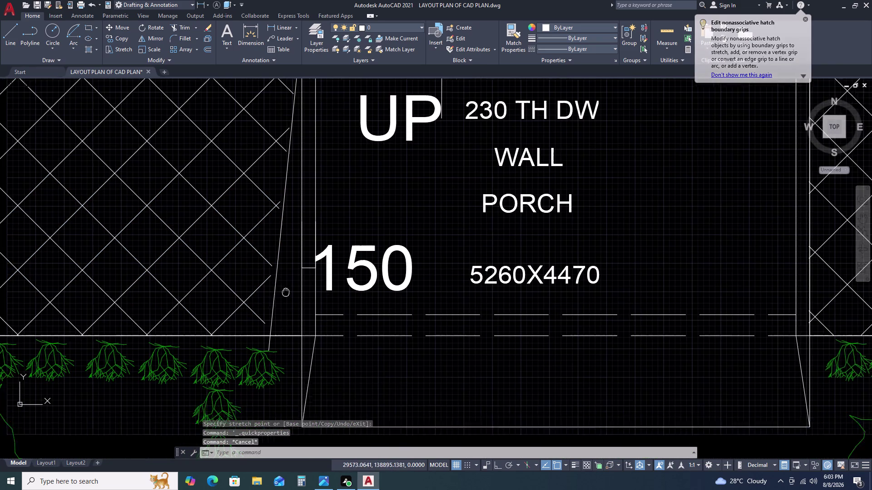
drag(277, 295, 269, 288)
click(252, 273)
key(Escape)
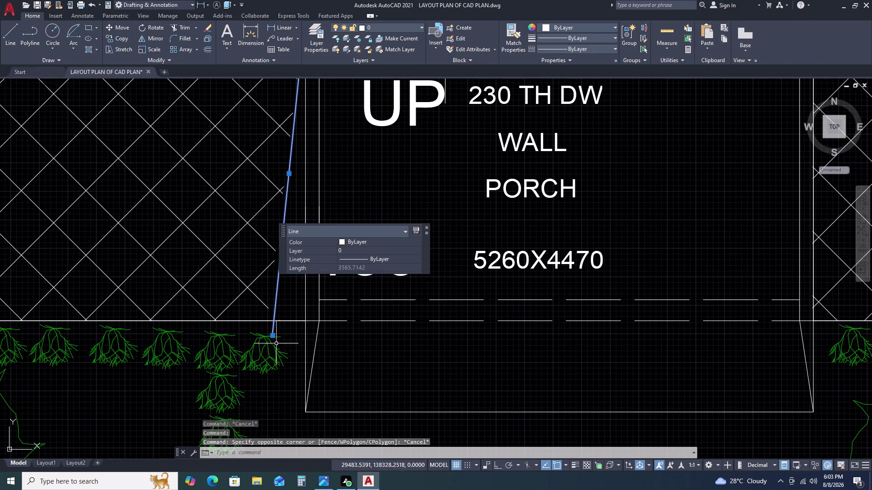
key(Delete)
Stretch the paving hatch's bottom corner against the porch wall.
scroll(down, 3)
drag(291, 300, 287, 294)
click(269, 270)
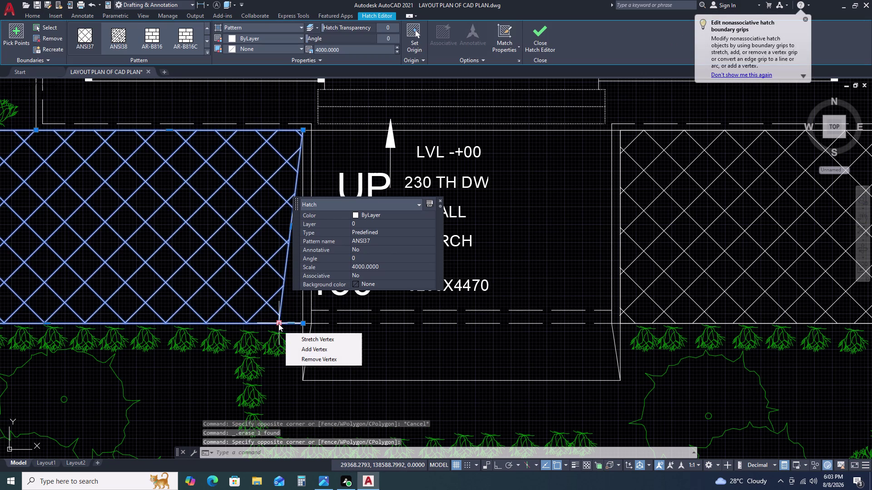
click(278, 323)
click(302, 321)
key(Escape)
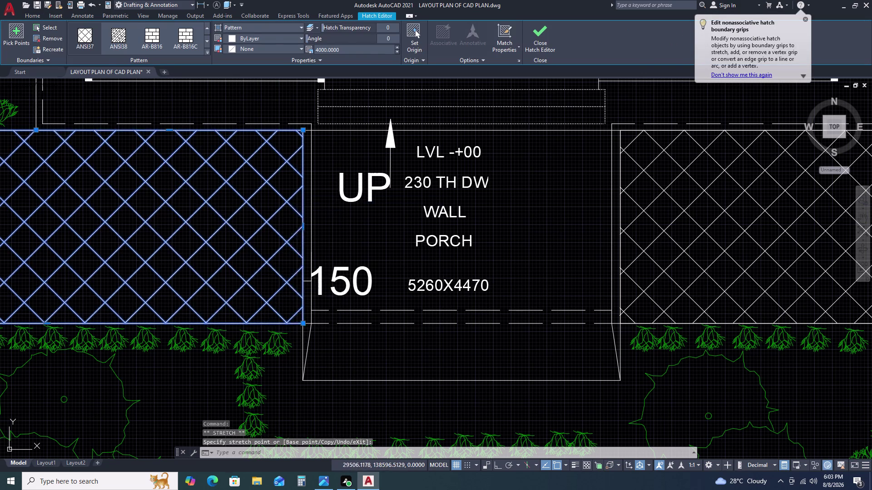
scroll(down, 3)
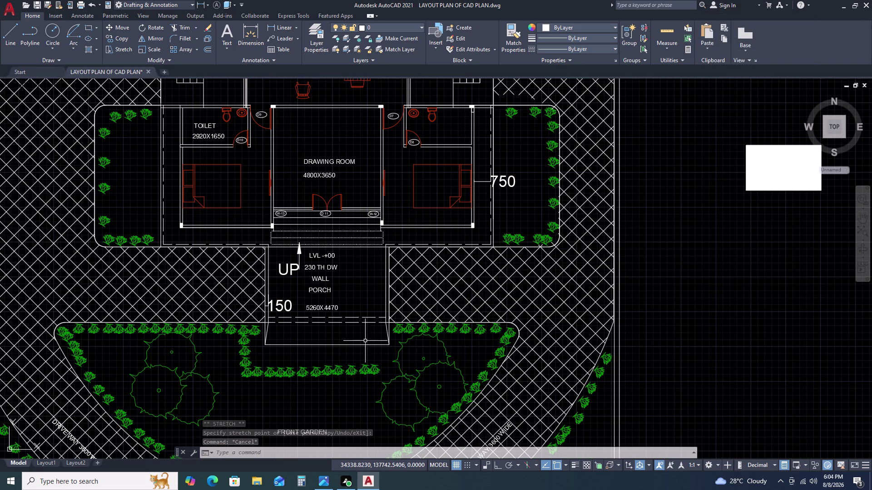
Window-select and delete the duplicate outline drawing beside the layout plan.
scroll(down, 3)
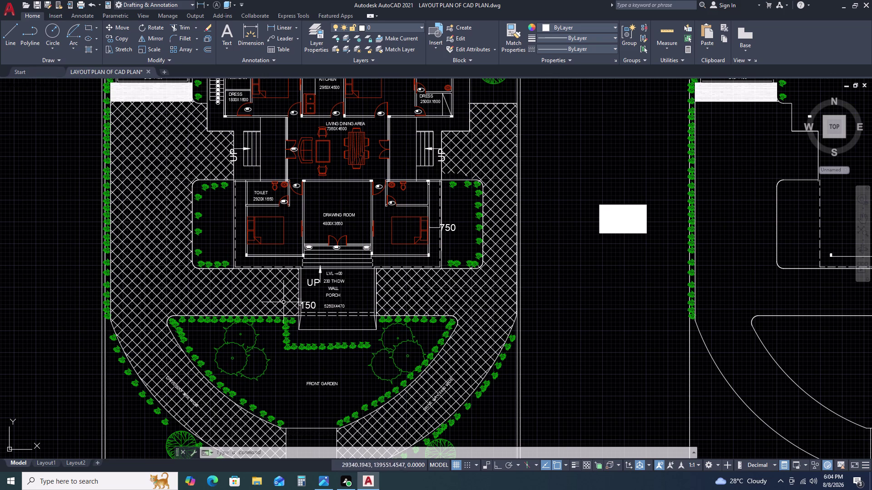
scroll(down, 3)
scroll(down, 3)
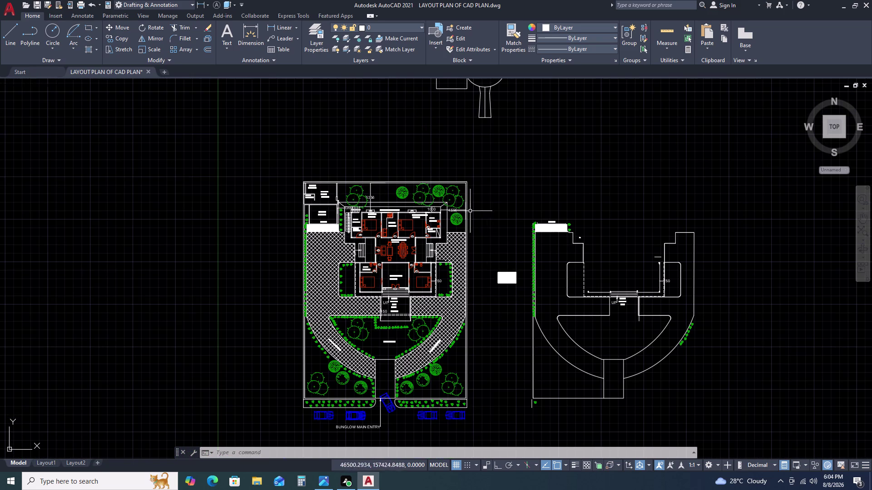
click(482, 192)
click(734, 421)
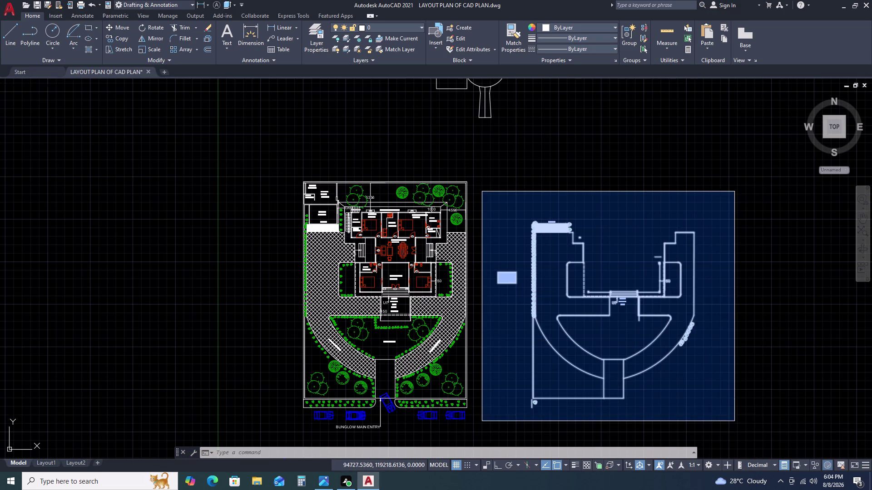
key(Delete)
Delete the stray fixture symbols above the plan and select the FRONT GARDEN label.
scroll(down, 3)
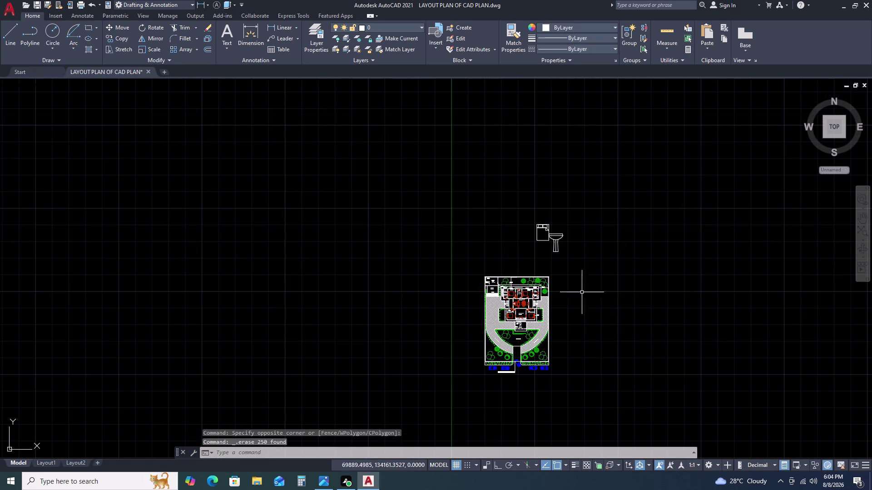
drag(503, 159, 504, 163)
click(572, 254)
key(Delete)
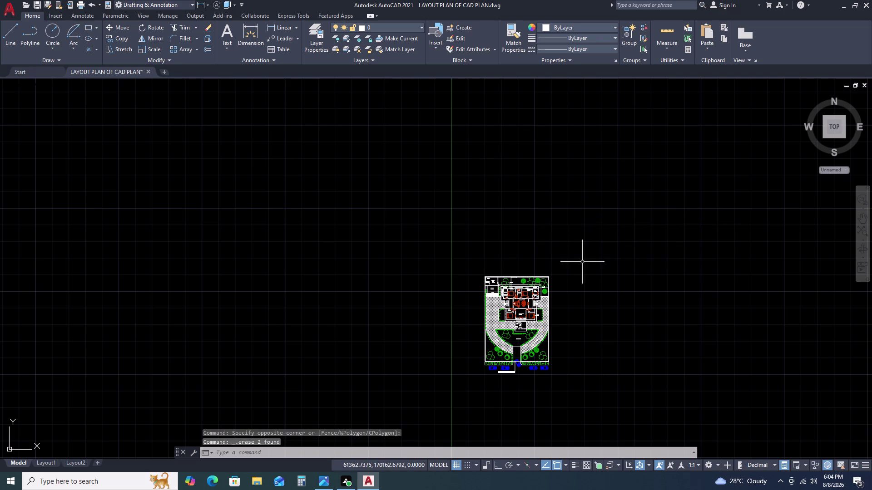
scroll(up, 3)
scroll(up, 3)
middle_drag(519, 344, 506, 327)
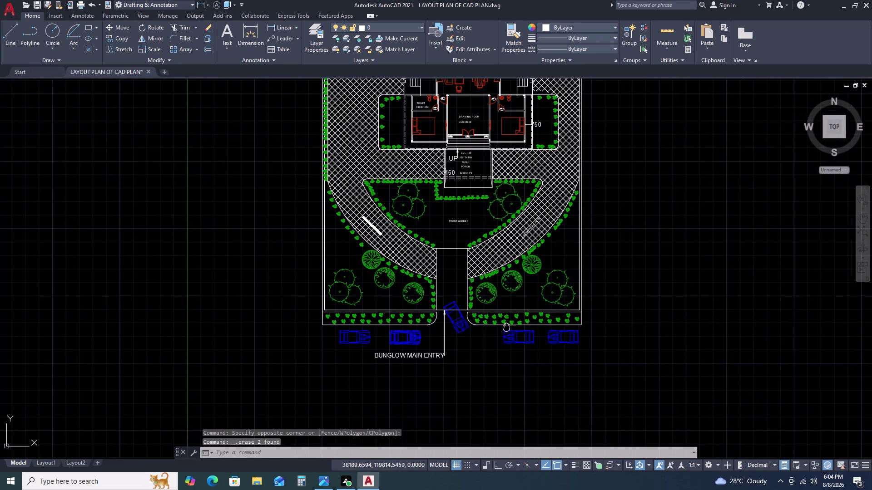
scroll(up, 3)
click(477, 157)
Copy the FRONT GARDEN label to below the bungalow main entry.
click(441, 182)
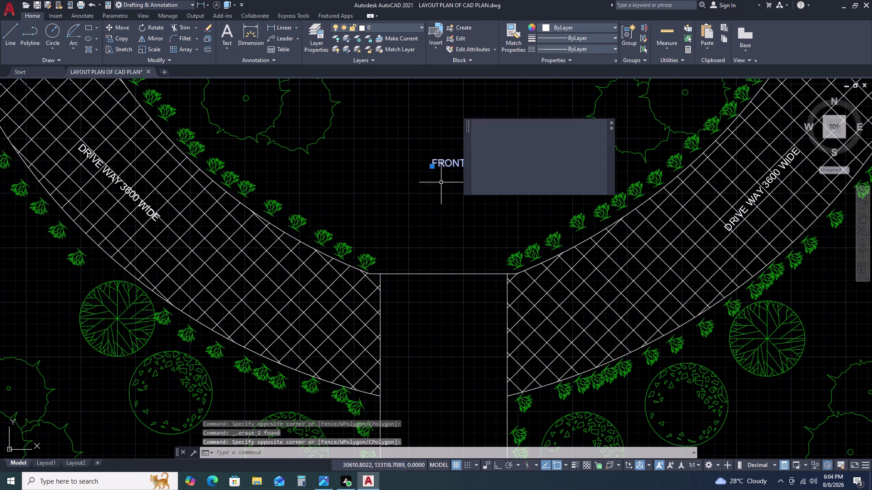
text(CO)
key(space)
click(441, 184)
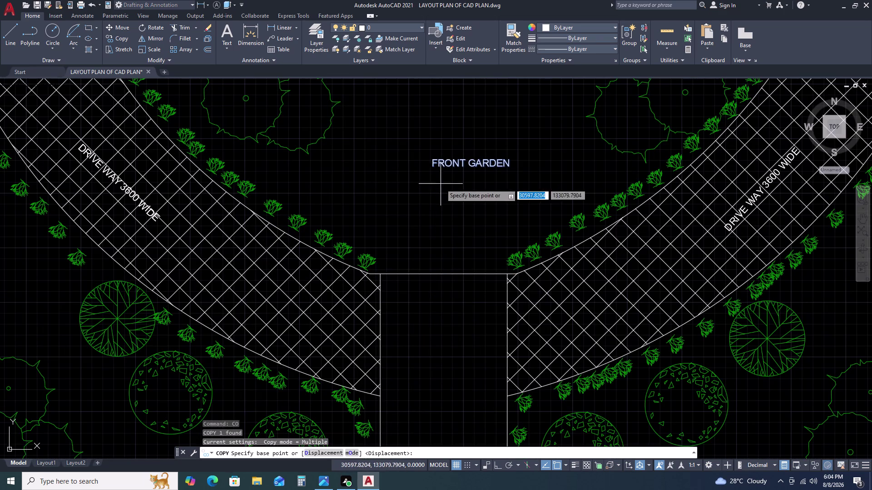
scroll(down, 3)
click(421, 418)
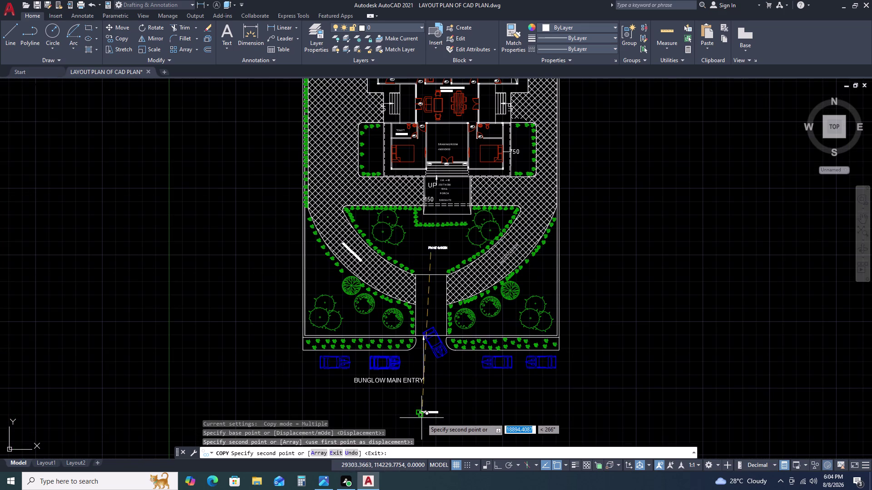
middle_drag(427, 413, 428, 340)
key(Escape)
Enlarge the copied label with SCALE and reposition it below the main entry label.
click(432, 337)
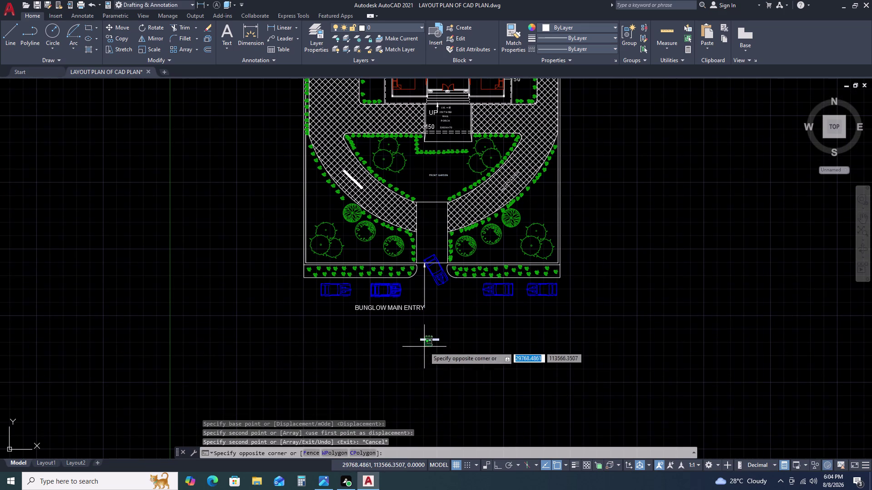
click(424, 347)
text(SC)
key(space)
click(427, 349)
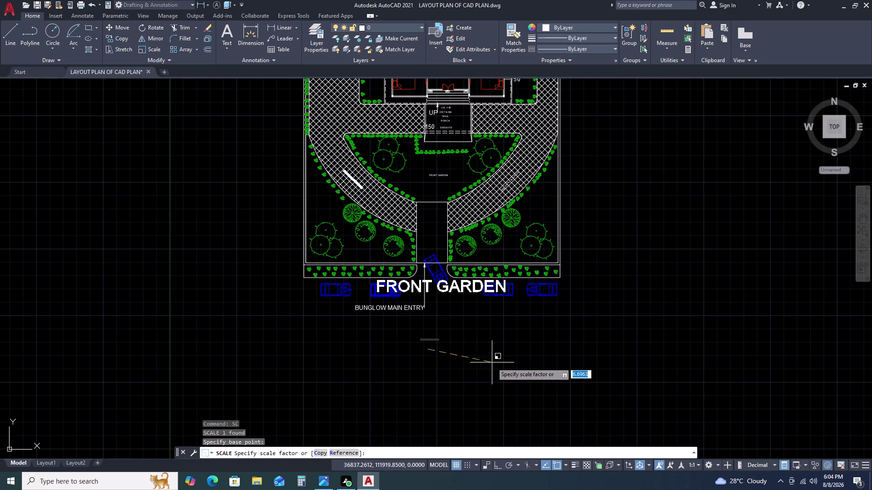
click(497, 364)
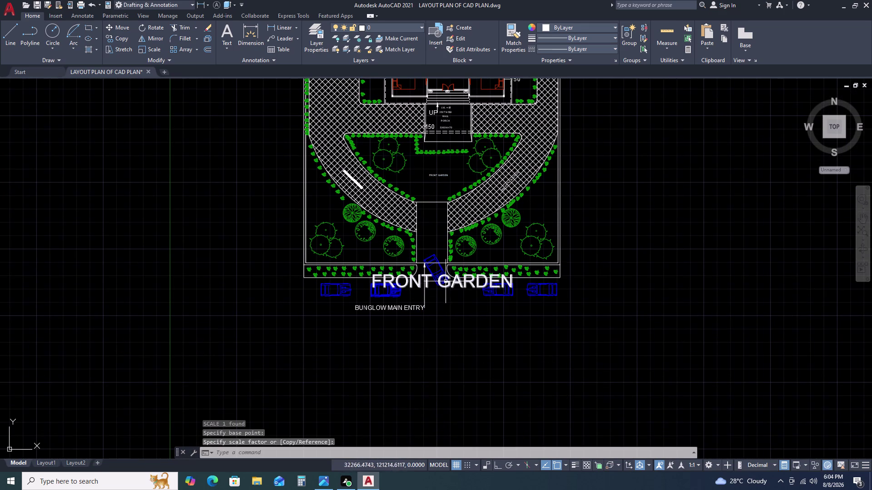
click(457, 285)
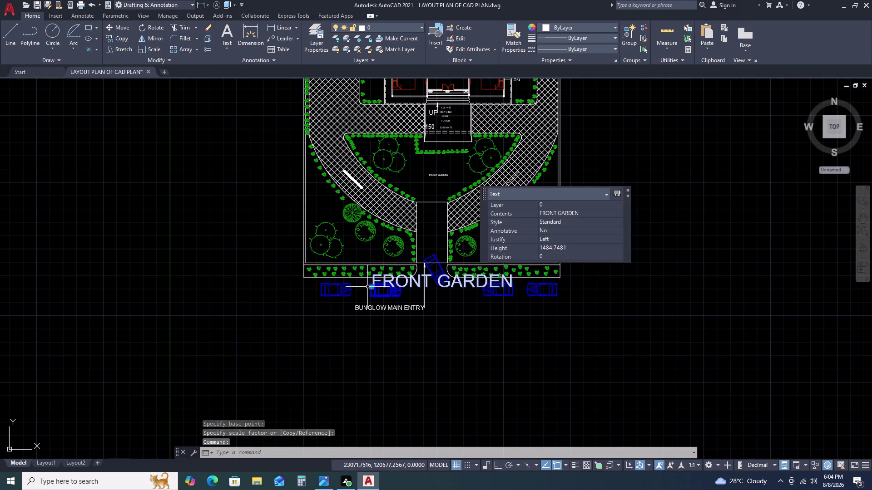
click(373, 286)
click(373, 341)
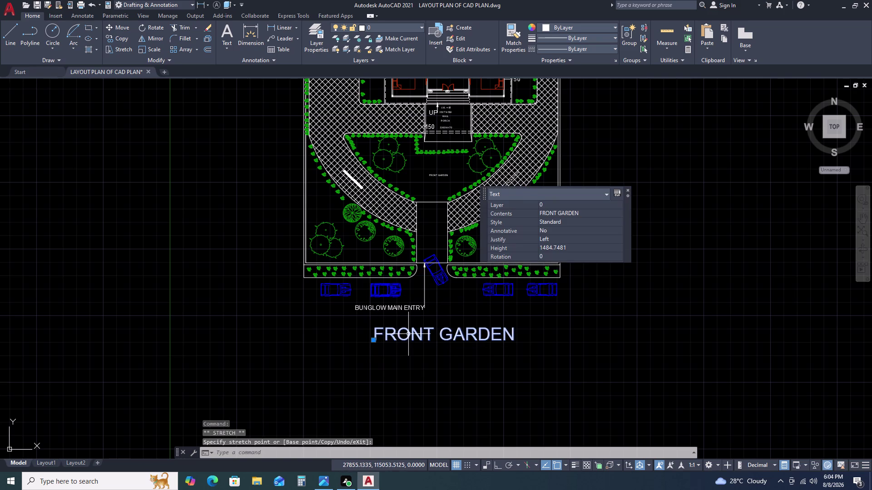
Retype the enlarged label under the main entry to read 'LAYOUT PLAN'.
double_click(408, 334)
key(w)
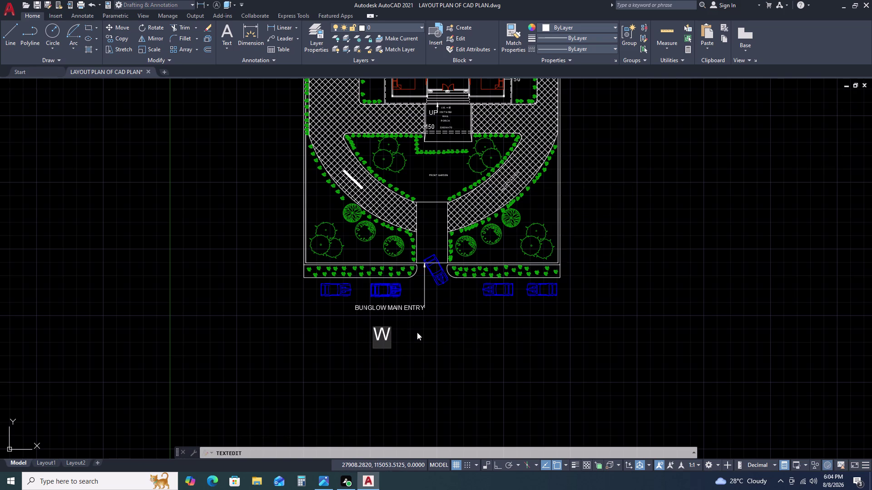
key(BackSpace)
text(ELE)
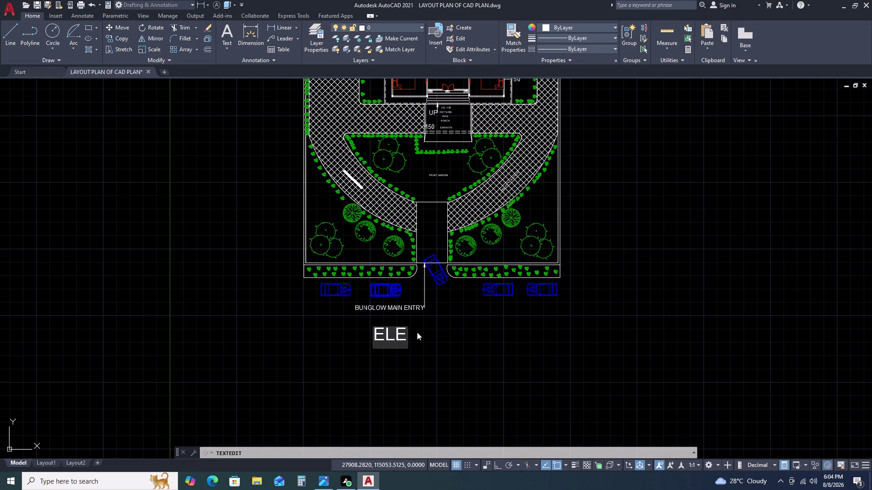
text(V)
text(AT)
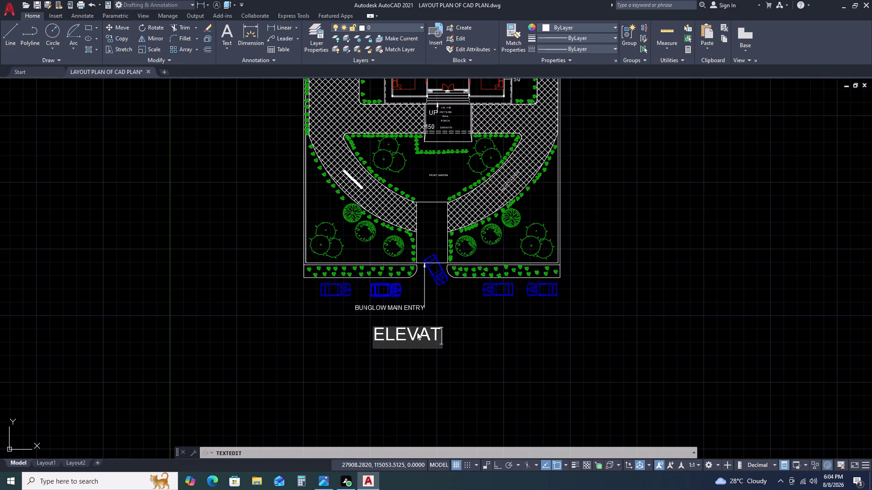
text(IO)
key(m)
key(BackSpace)
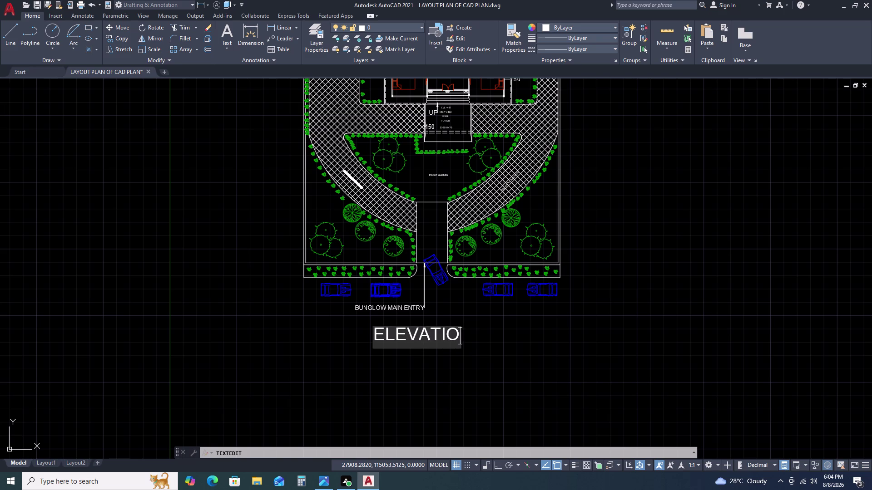
key(n)
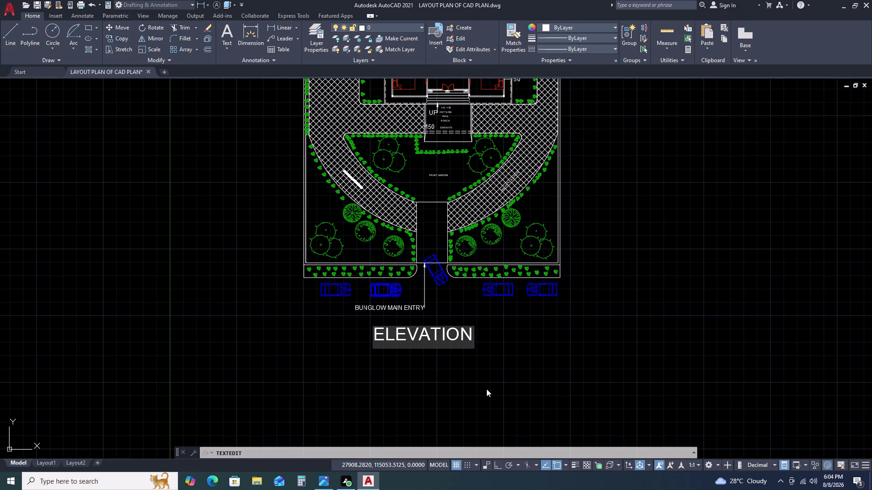
key(BackSpace)
key(BackSpace)
key(BackSpace)
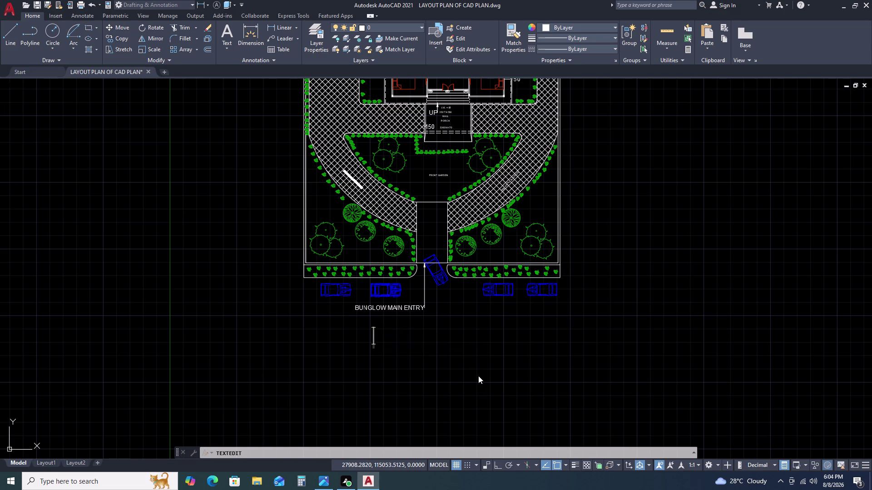
text(LAY)
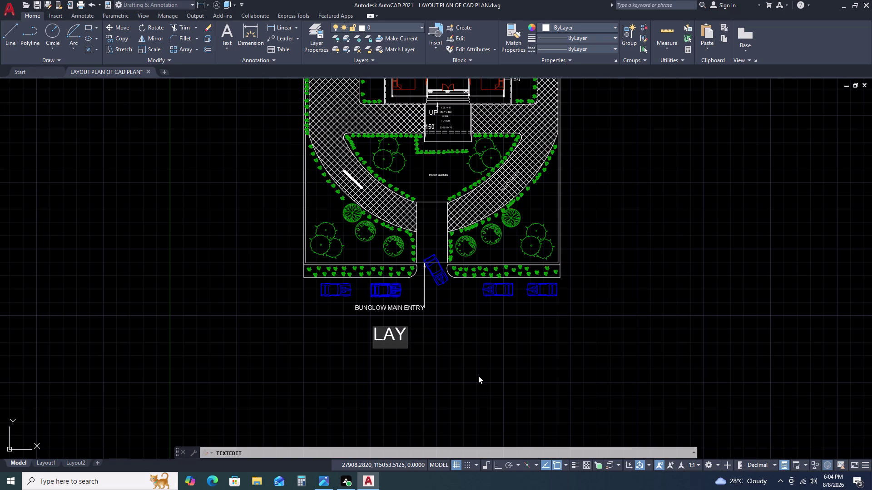
text(OUT)
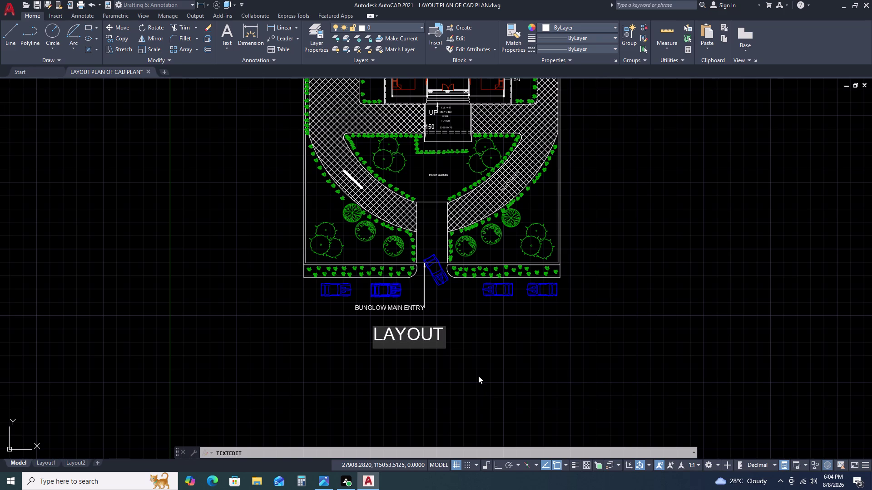
key(space)
text(PLA)
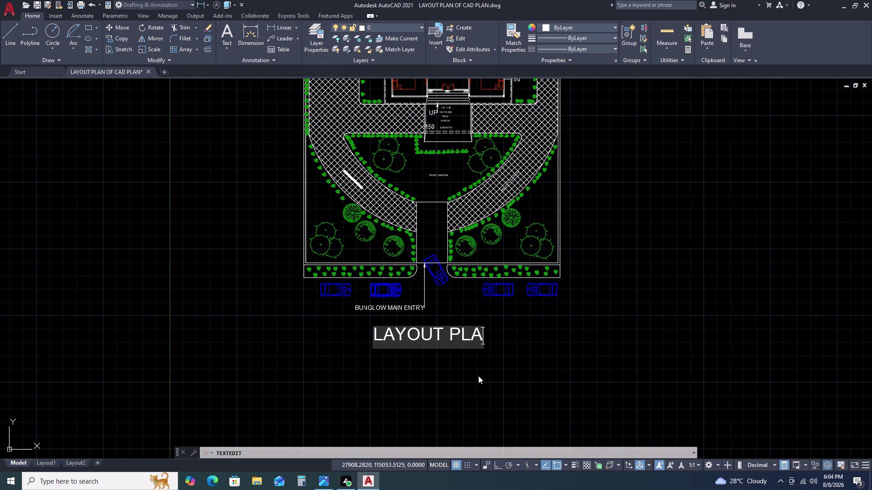
text(N)
drag(484, 336, 484, 340)
click(502, 365)
key(Escape)
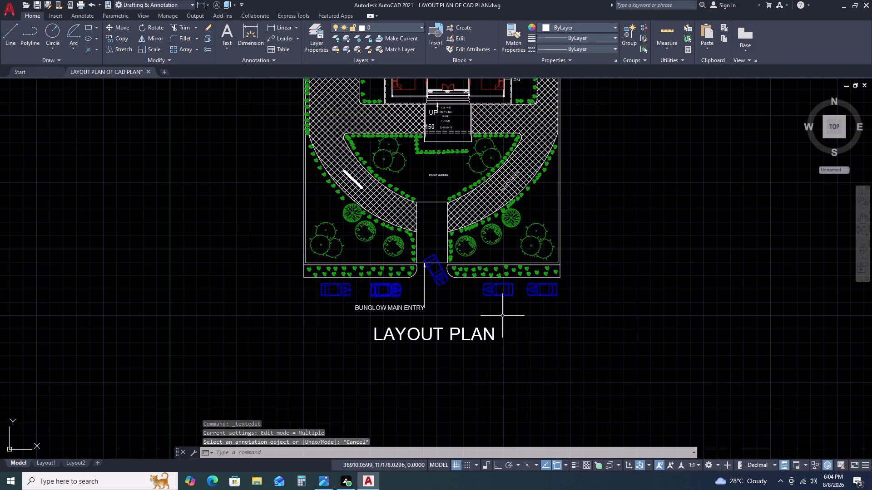
Move the LAYOUT PLAN title centred under the entry label and zoom out.
click(502, 316)
double_click(481, 350)
text(M)
key(space)
click(481, 354)
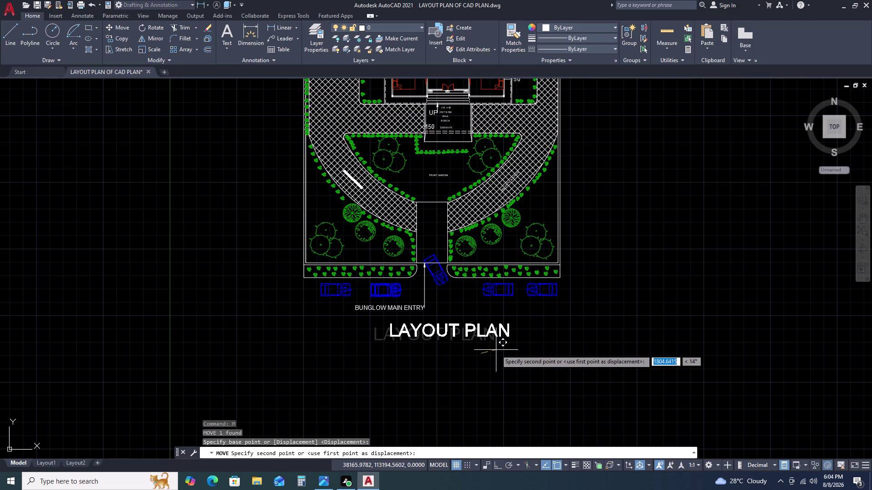
click(496, 350)
key(Escape)
scroll(down, 3)
middle_drag(436, 282, 412, 312)
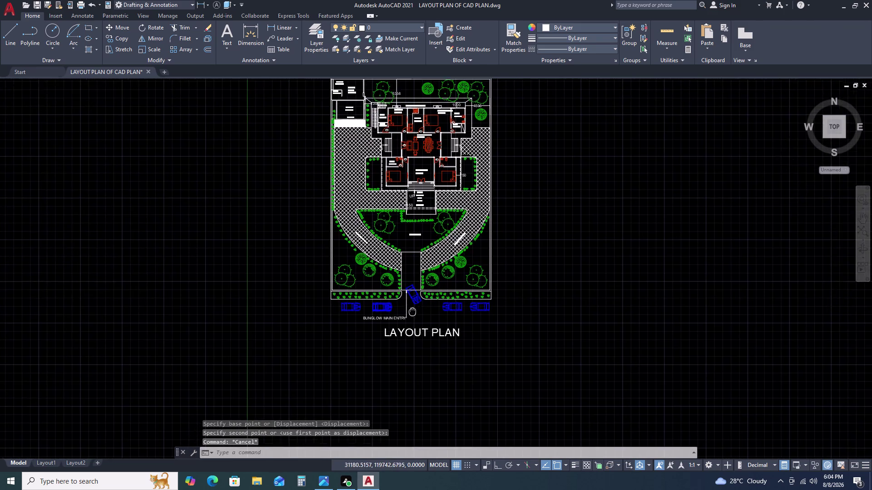
scroll(down, 3)
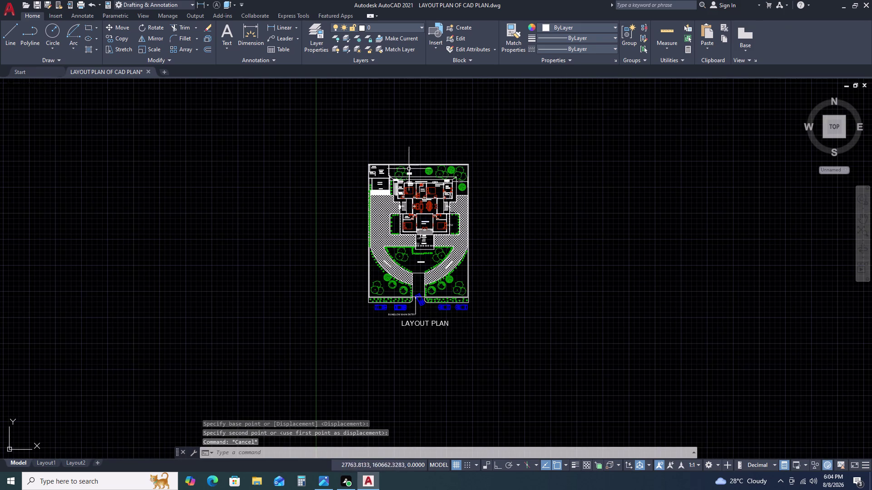
scroll(up, 3)
Dimension the plot's top edge and its left boundary as 40000.
click(288, 32)
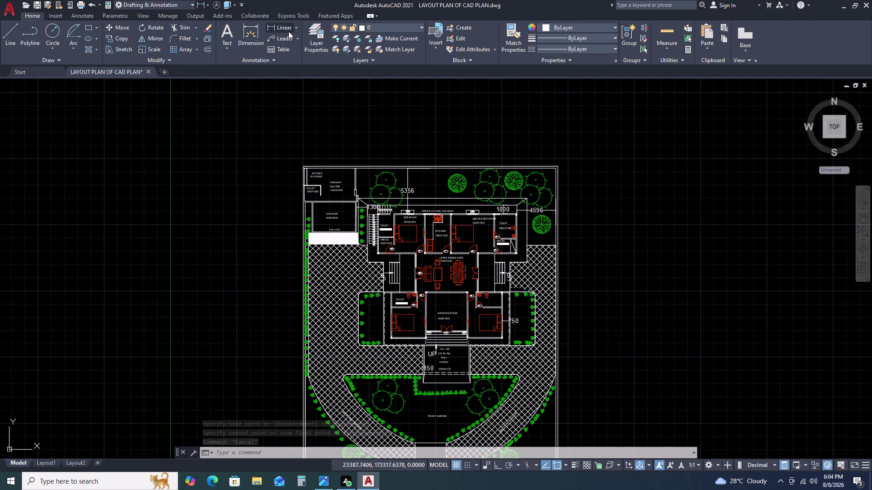
key(space)
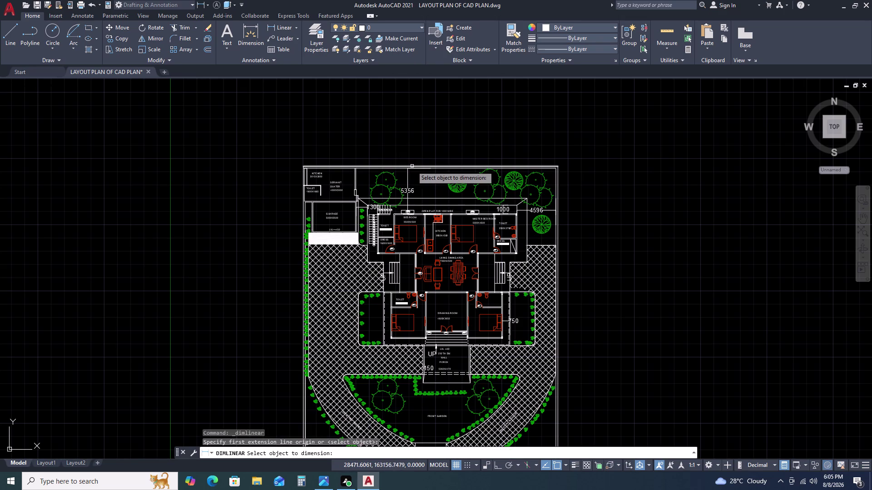
click(412, 166)
click(412, 142)
key(space)
middle_drag(441, 247, 434, 220)
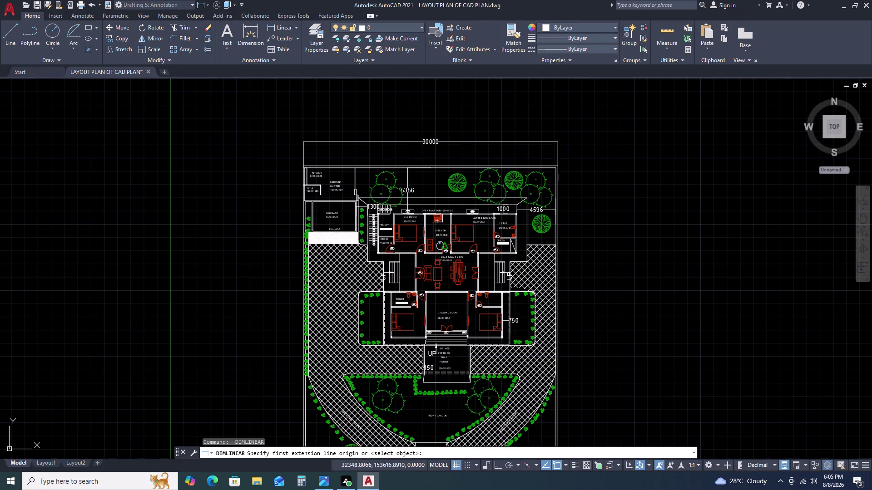
middle_drag(433, 220, 423, 143)
key(space)
click(284, 302)
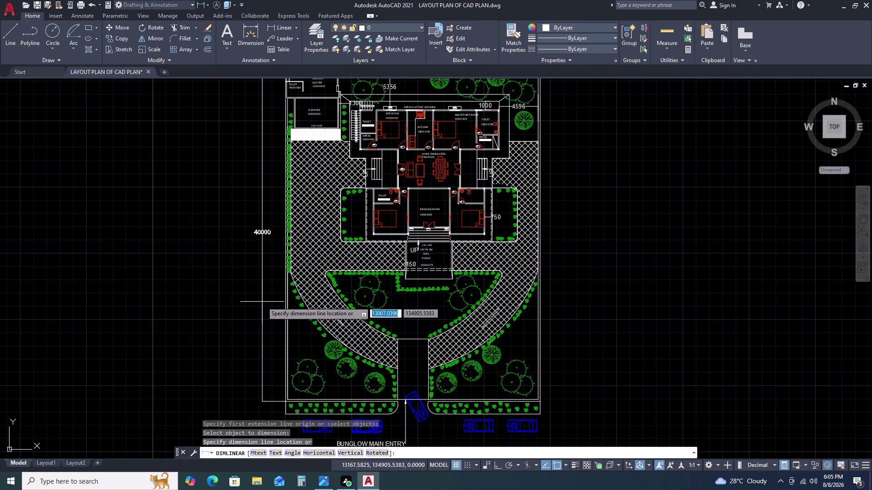
click(255, 302)
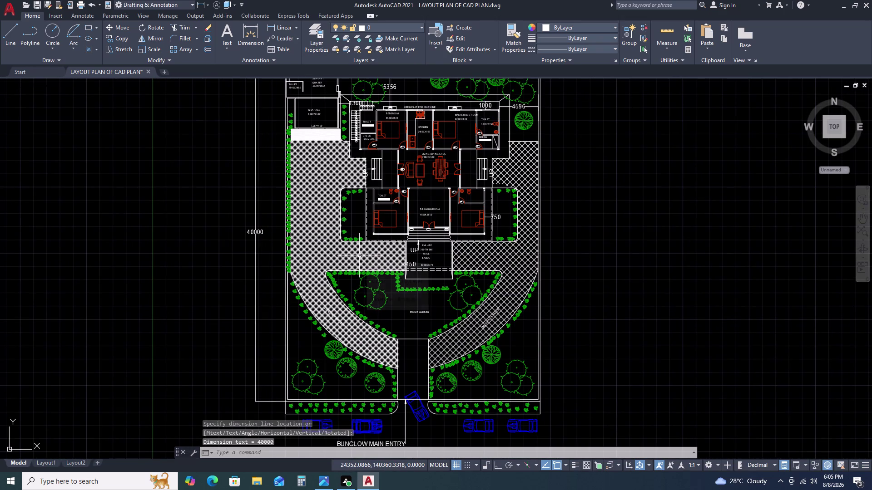
Add a 750 dimension on the left wing and drag its text outward.
key(Escape)
key(space)
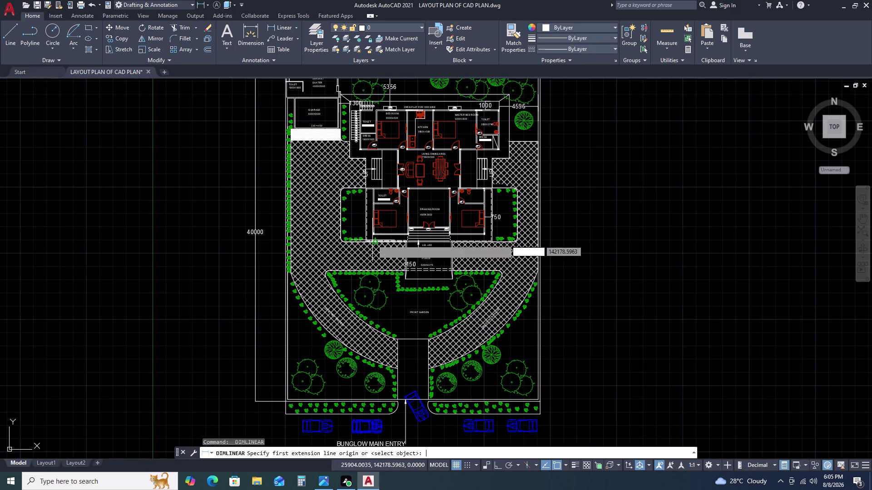
scroll(up, 3)
click(364, 223)
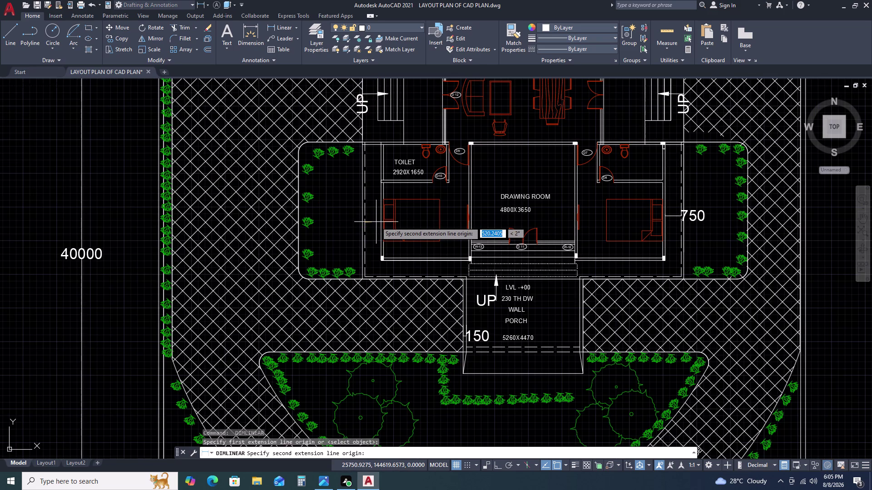
click(380, 222)
click(376, 210)
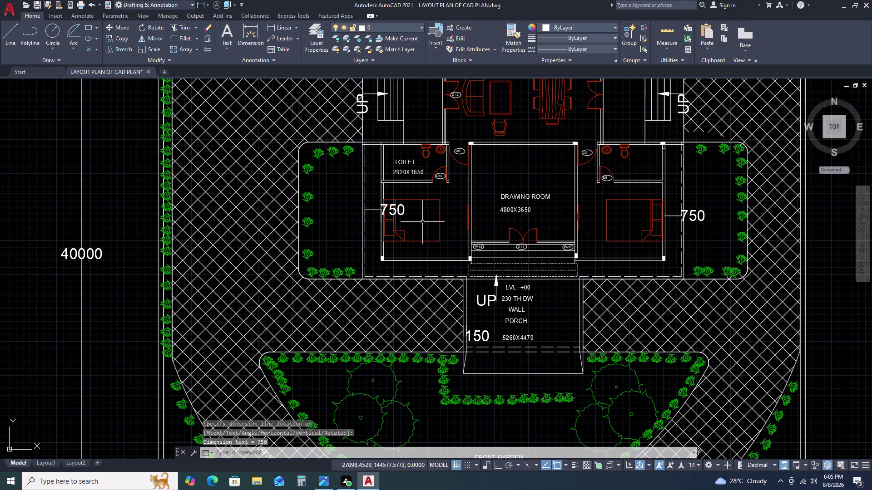
click(402, 212)
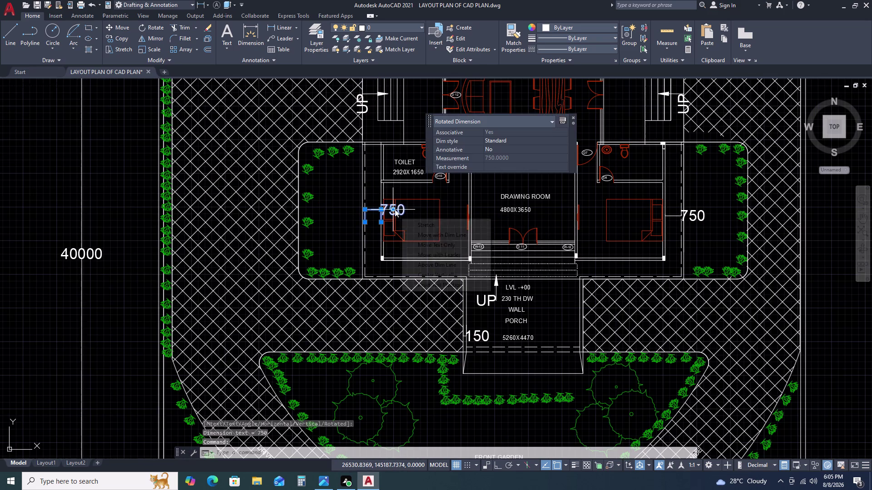
click(394, 210)
drag(335, 216, 336, 210)
key(Escape)
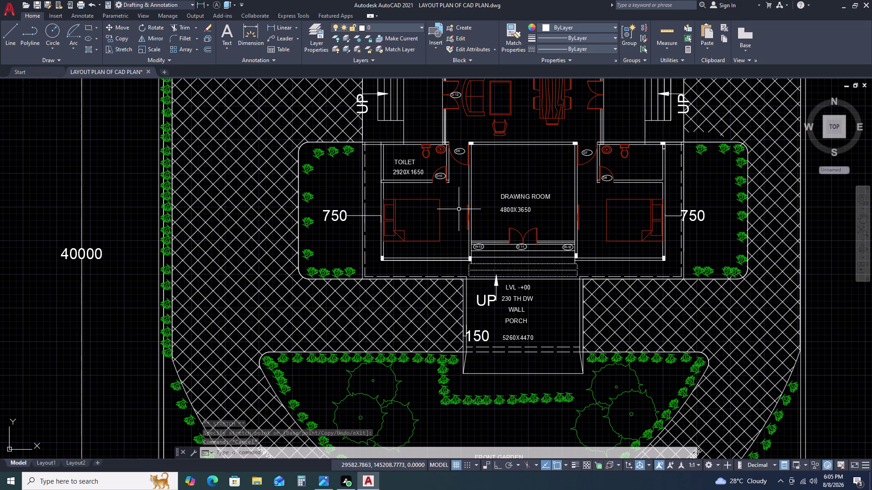
Window-select the six numbered step circles, cancelling a mistaken command along the way.
scroll(down, 3)
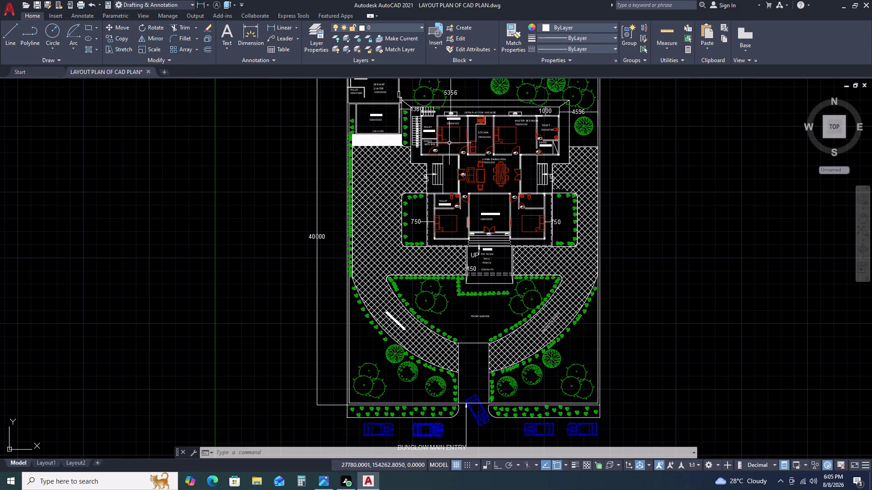
scroll(up, 3)
scroll(up, 3)
click(371, 137)
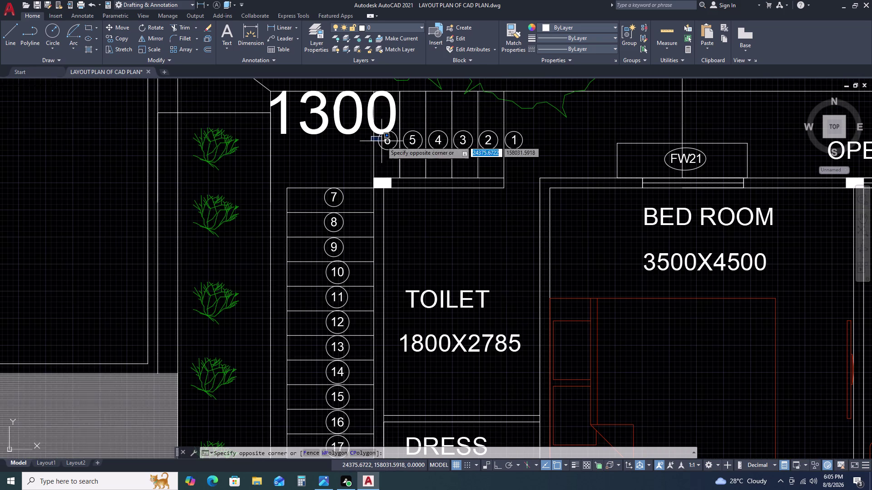
click(511, 149)
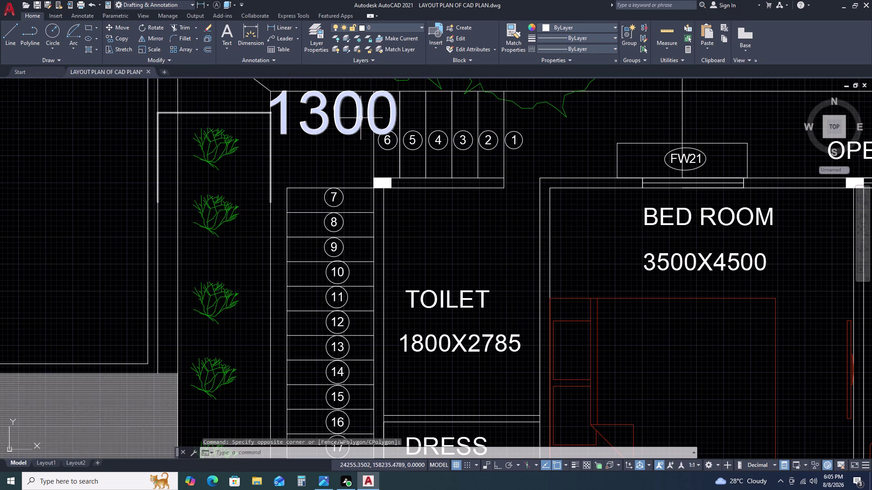
click(365, 96)
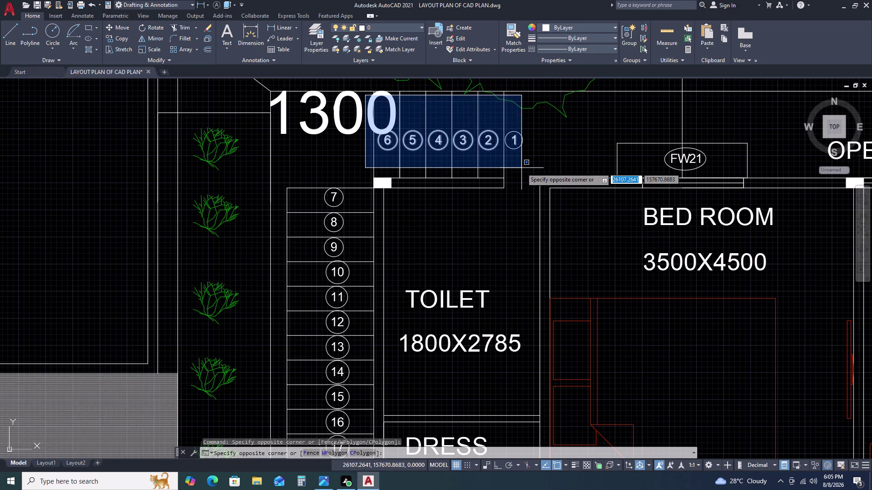
click(521, 168)
key(x)
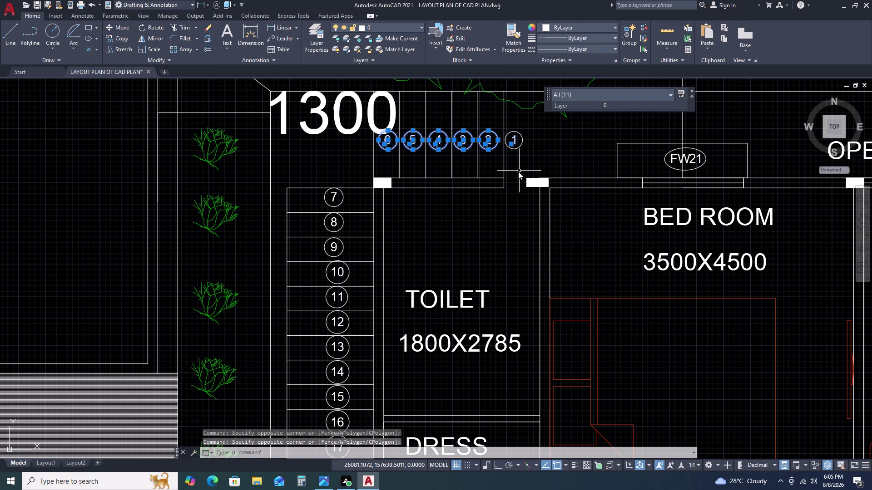
text(O)
key(space)
click(493, 153)
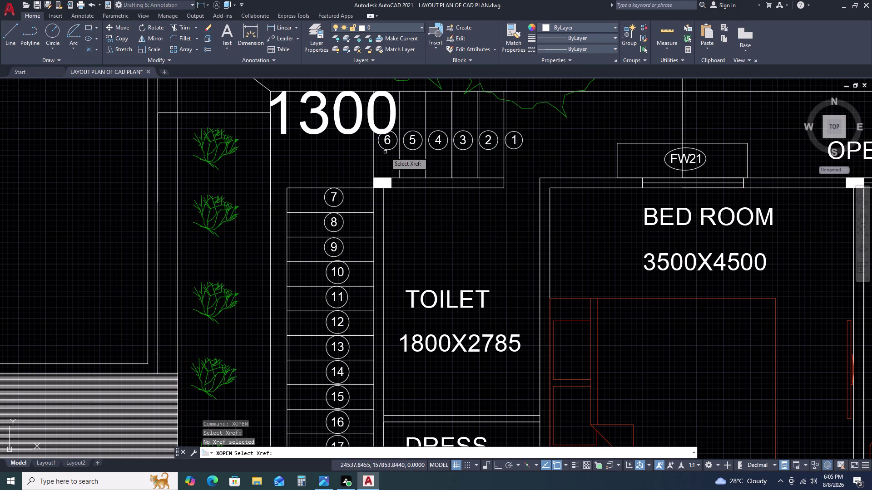
key(Escape)
click(362, 95)
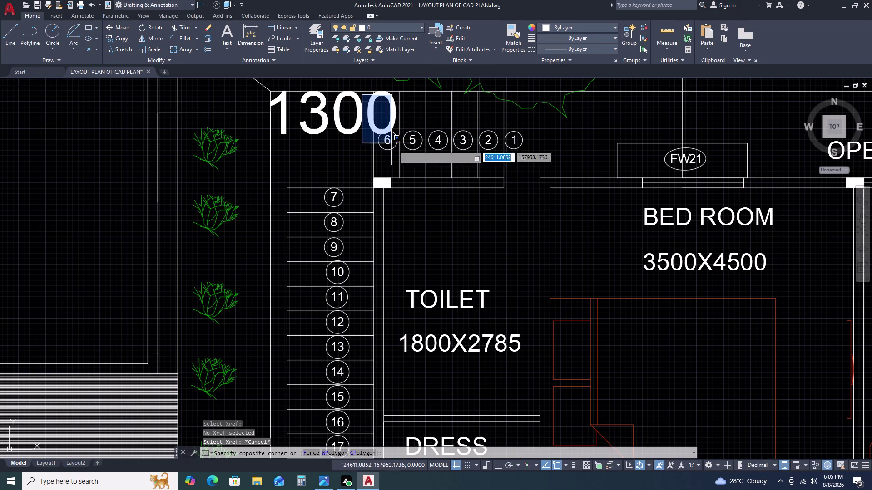
click(535, 171)
Copy the six step circles to the left of the plan.
text(C)
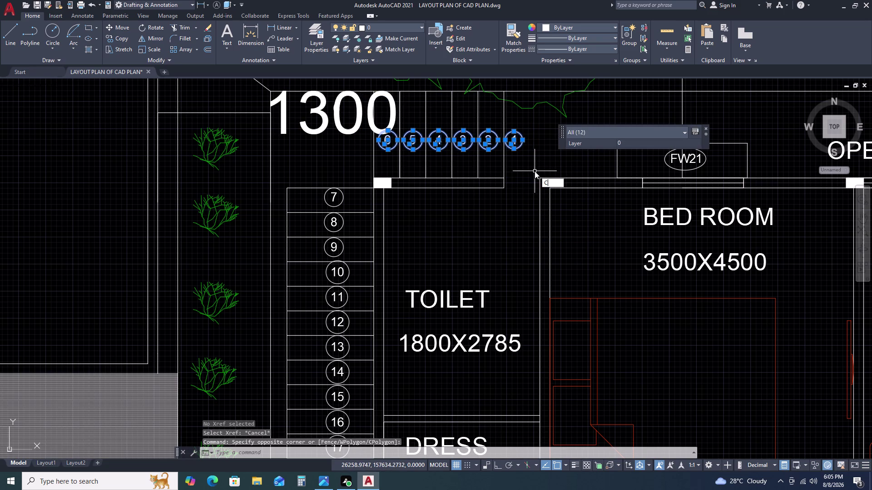
text(O)
key(space)
click(520, 153)
scroll(down, 3)
scroll(down, 3)
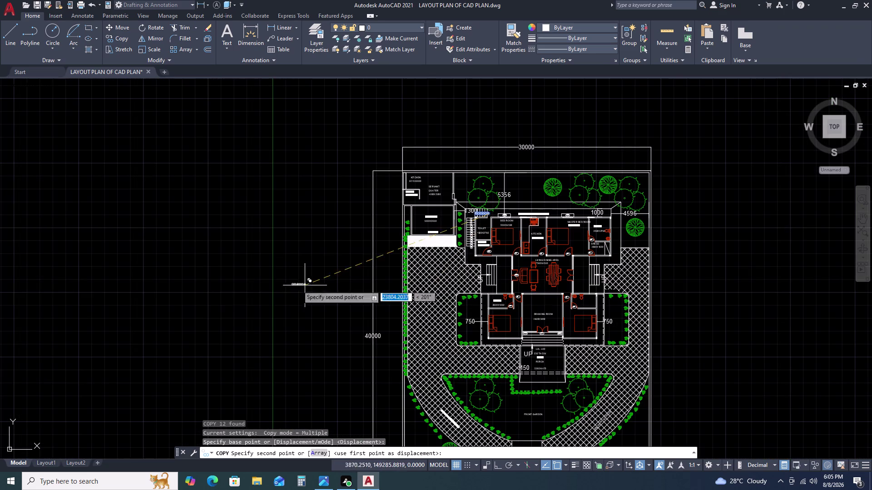
click(257, 268)
key(Escape)
Rotate the copied circles 90° so they stand vertically.
click(227, 248)
drag(227, 248, 232, 253)
click(295, 289)
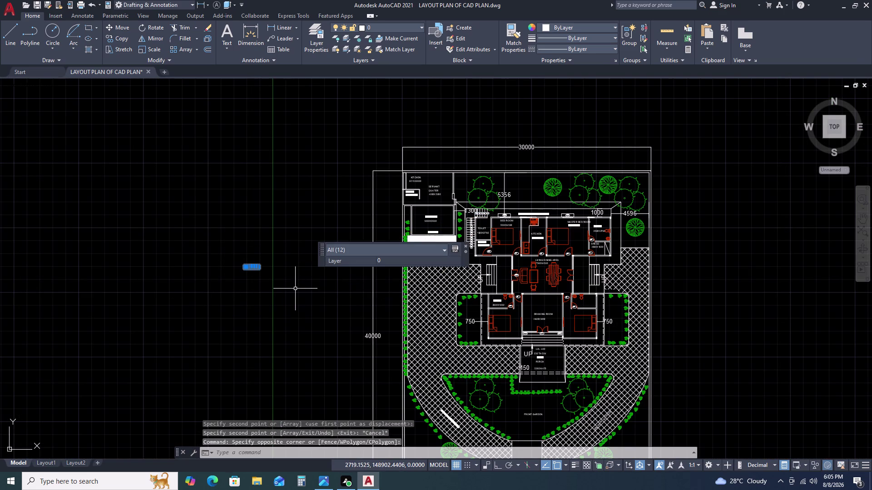
key(r)
text(O)
key(space)
drag(298, 248, 295, 237)
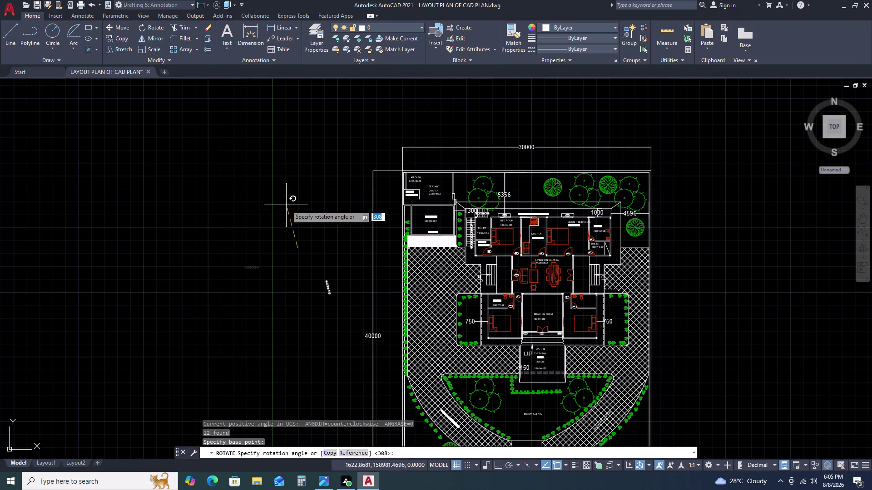
key(F8)
click(300, 159)
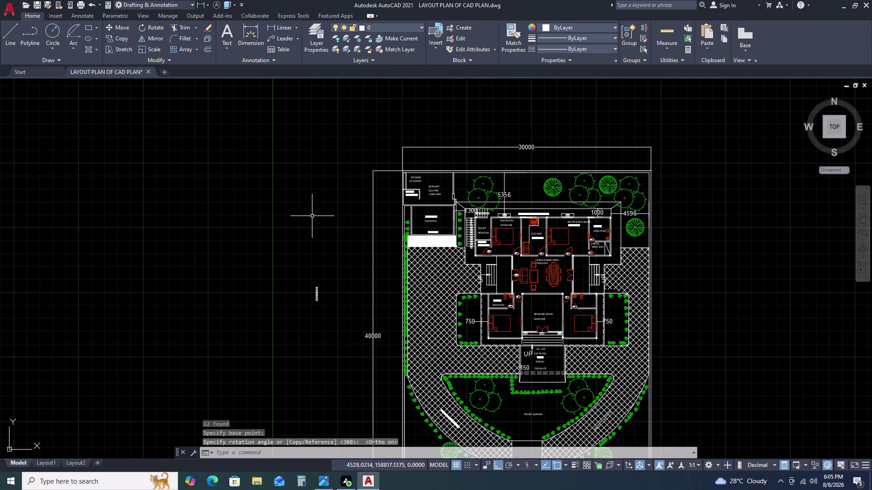
click(325, 258)
click(290, 326)
Move the vertical row of numbers onto the porch steps with Ortho off.
text(M)
key(space)
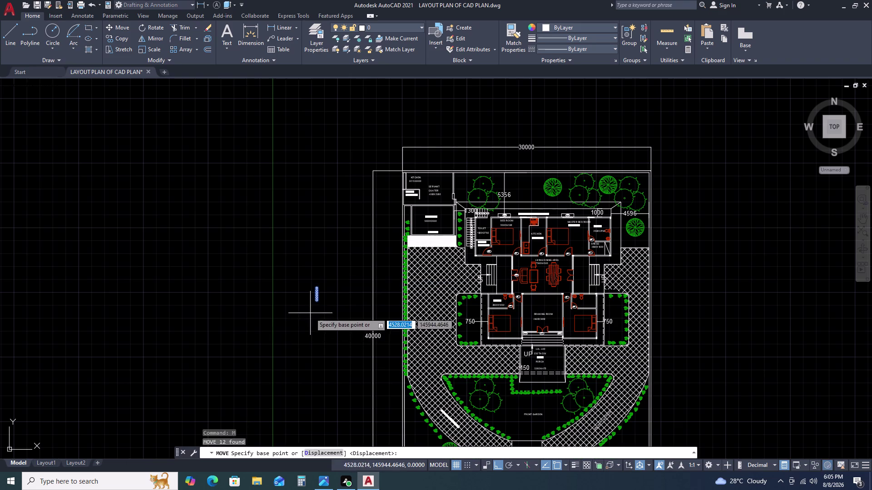
click(311, 313)
scroll(down, 3)
middle_drag(435, 357, 370, 316)
scroll(up, 3)
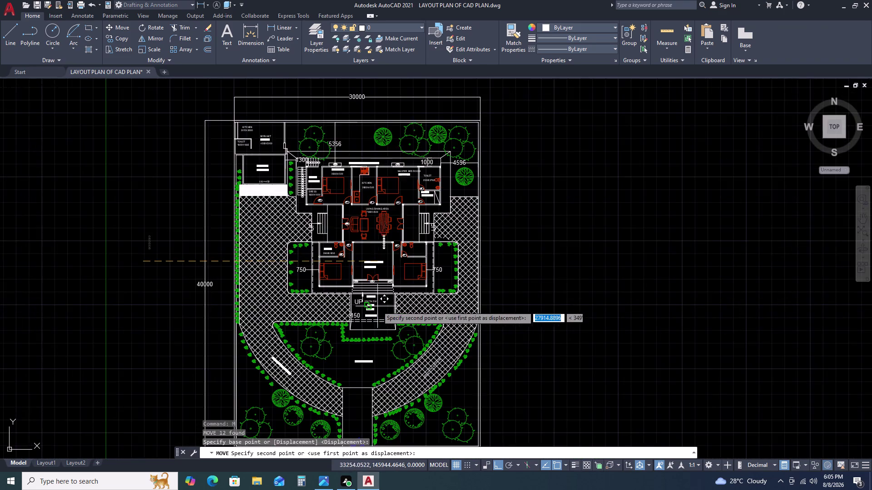
scroll(up, 3)
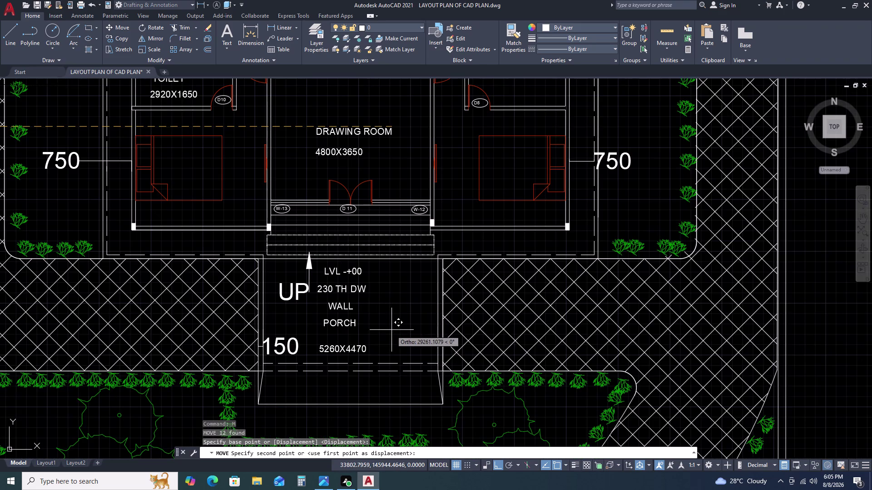
key(F8)
scroll(up, 3)
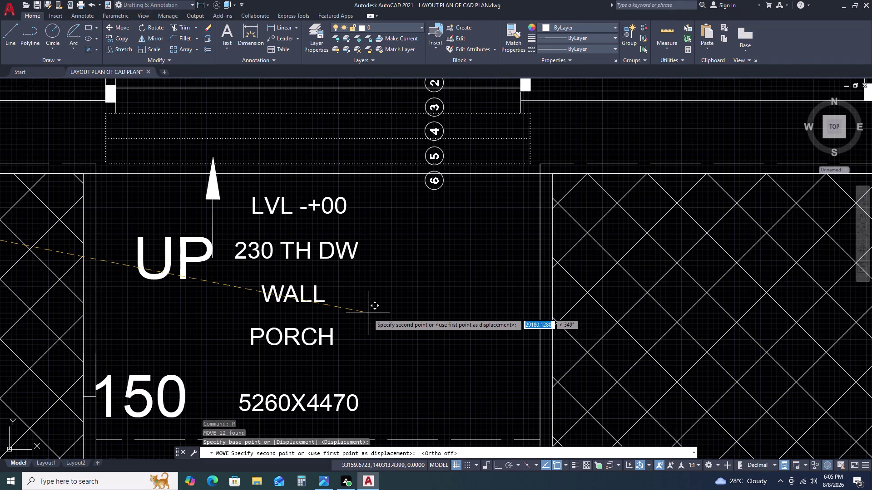
click(362, 305)
scroll(down, 3)
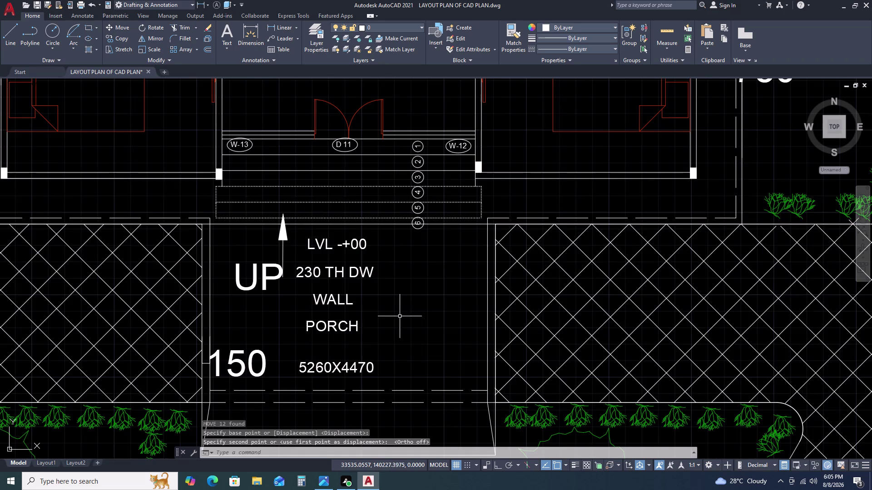
scroll(up, 3)
scroll(up, 3)
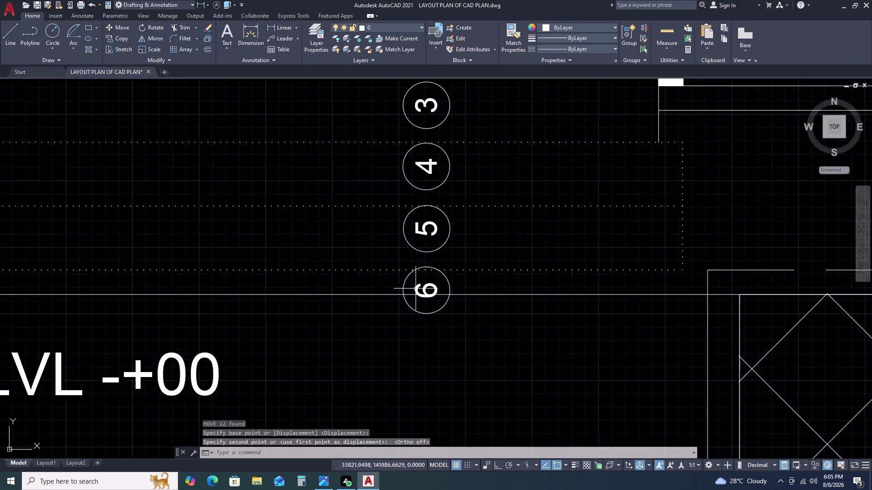
Erase the surplus step number 6.
click(480, 282)
click(417, 281)
key(Delete)
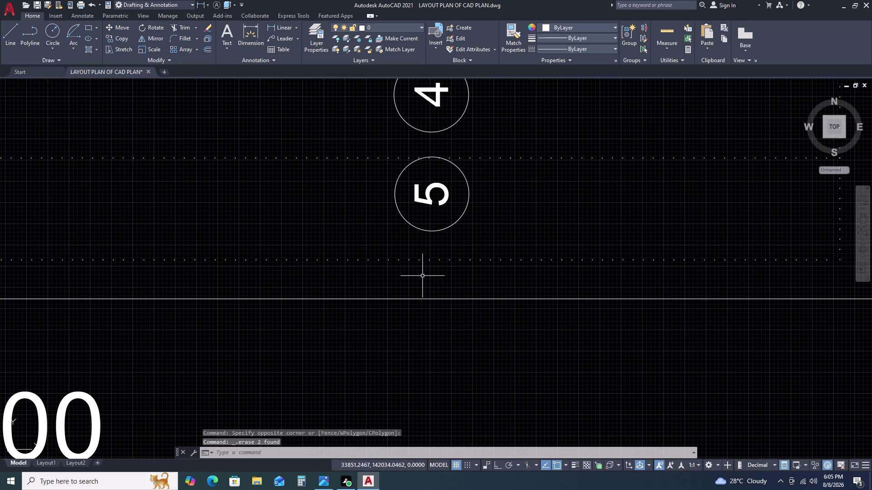
scroll(down, 3)
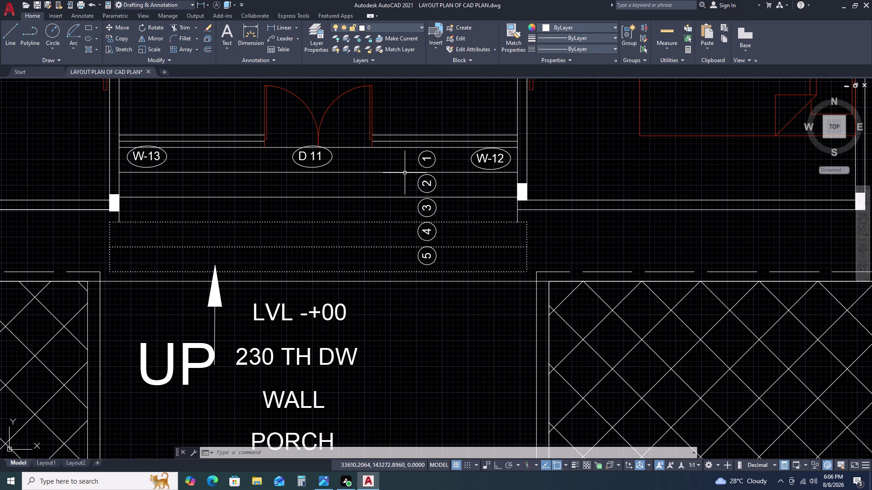
scroll(down, 3)
scroll(down, 3)
middle_drag(376, 130, 376, 183)
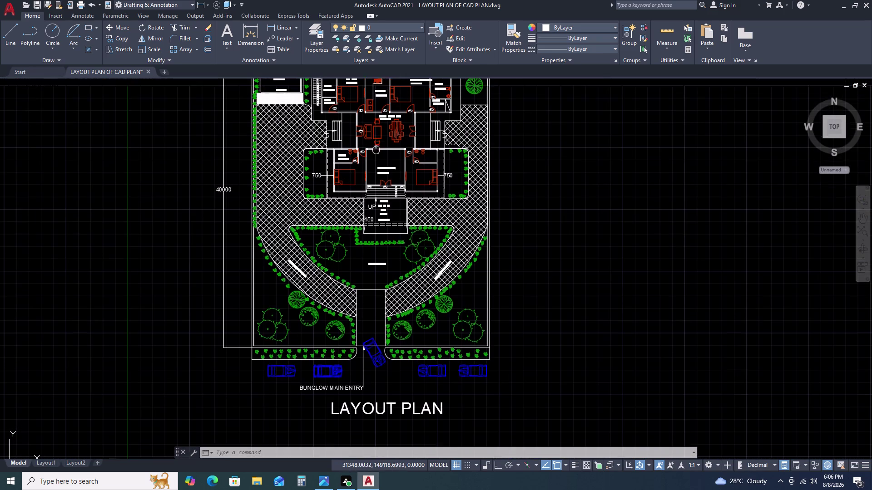
Select step numbers 1–5 and copy them onto the left side staircase.
middle_drag(376, 184, 376, 197)
scroll(up, 3)
scroll(up, 3)
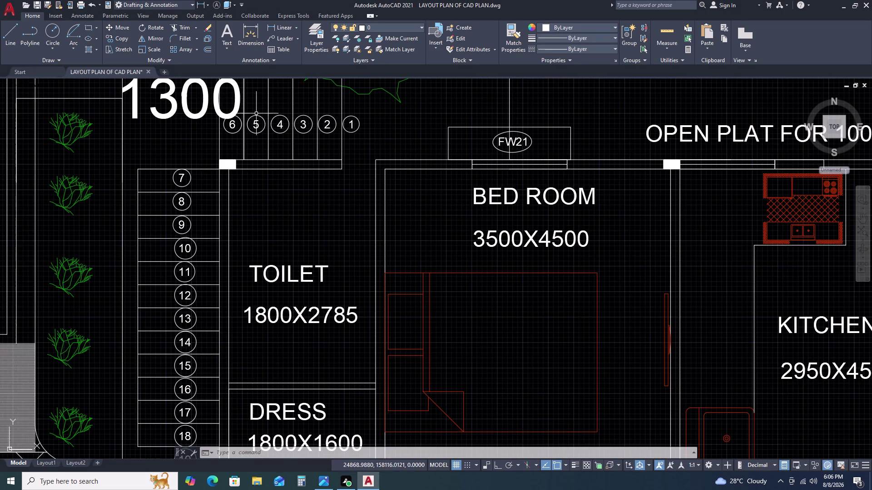
click(247, 108)
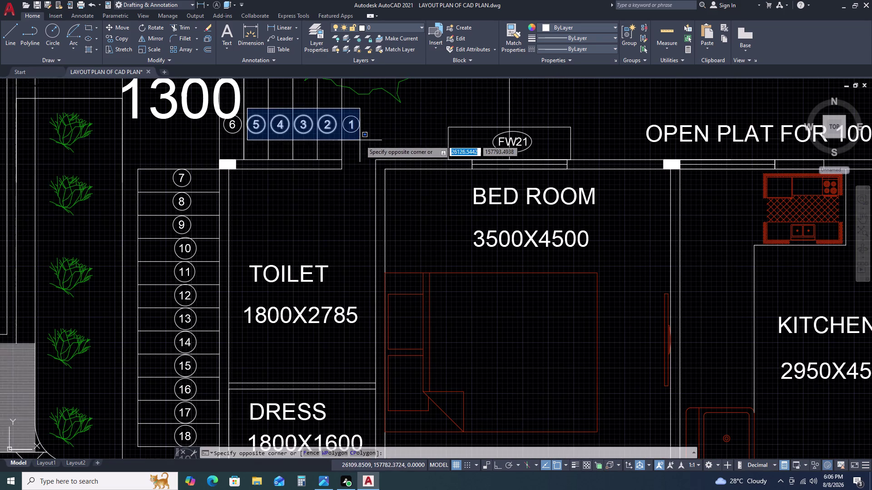
click(361, 139)
key(c)
text(O)
key(space)
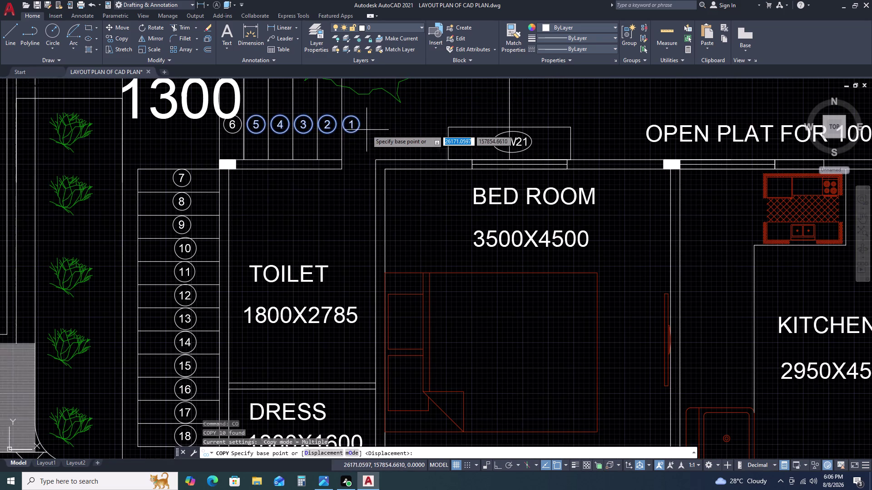
click(362, 121)
scroll(down, 3)
scroll(up, 3)
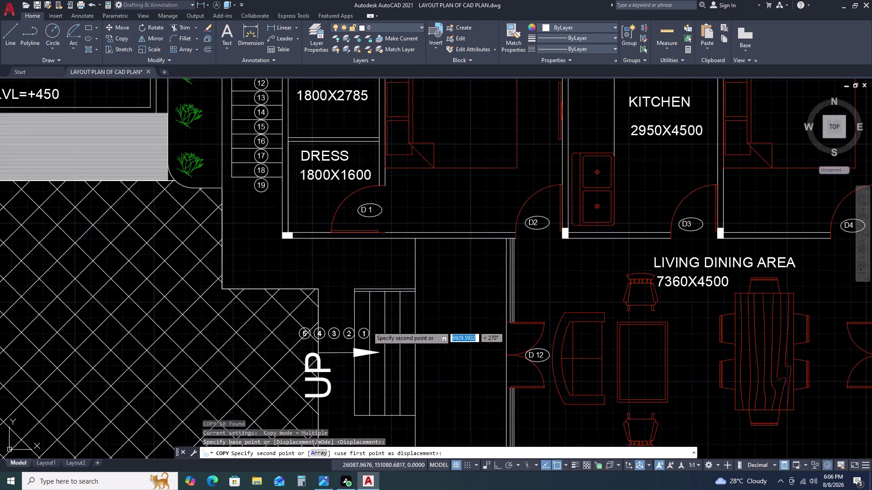
scroll(up, 3)
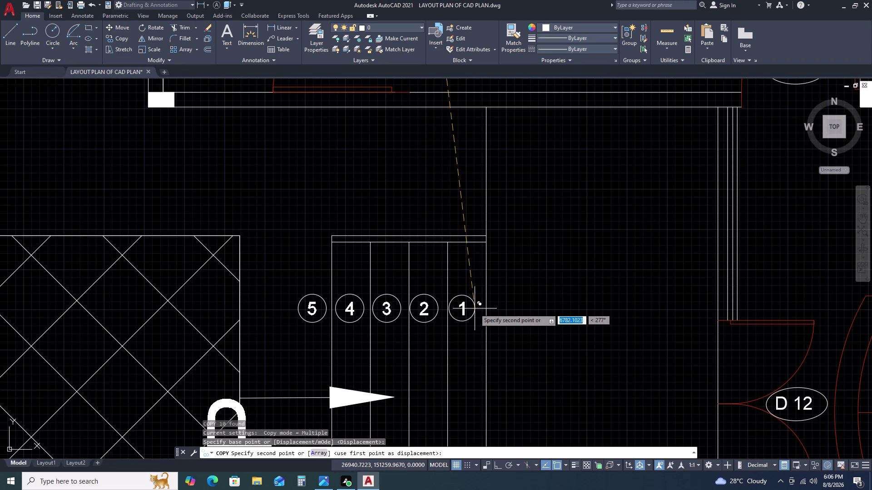
click(475, 309)
Place a second copy of the numbers on the right side staircase.
scroll(down, 3)
middle_drag(377, 284, 328, 278)
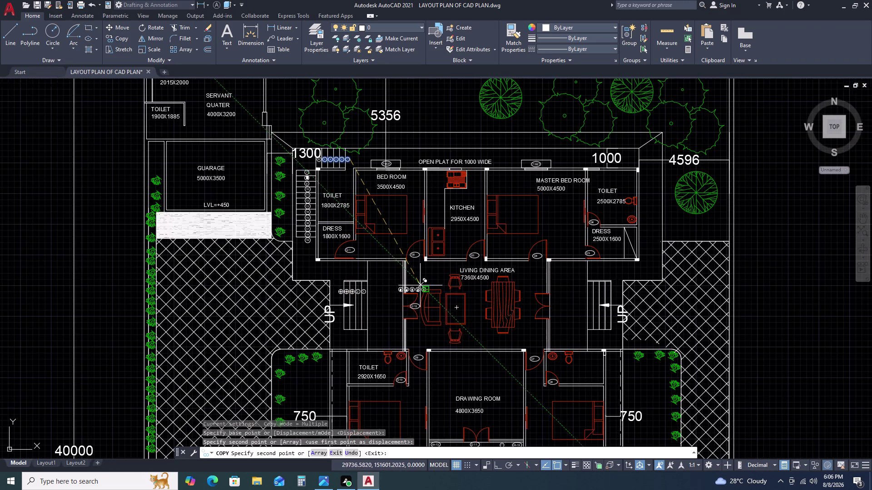
middle_drag(328, 277, 180, 260)
scroll(up, 3)
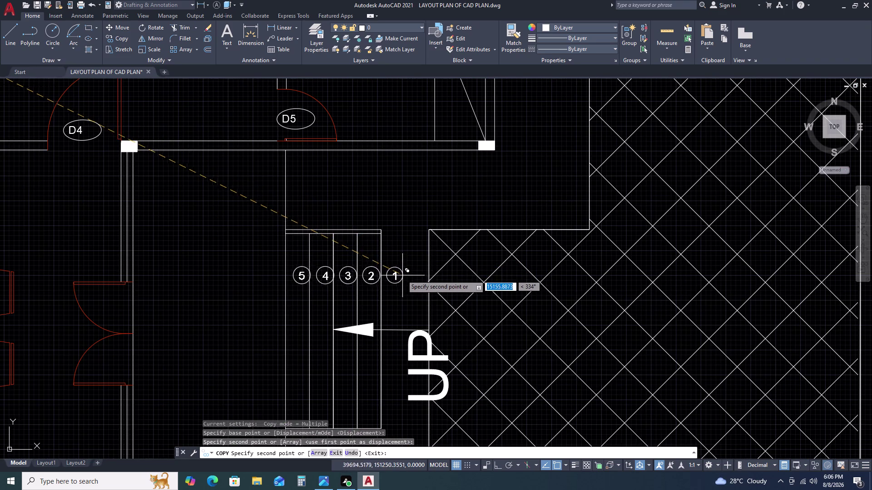
click(400, 273)
key(Escape)
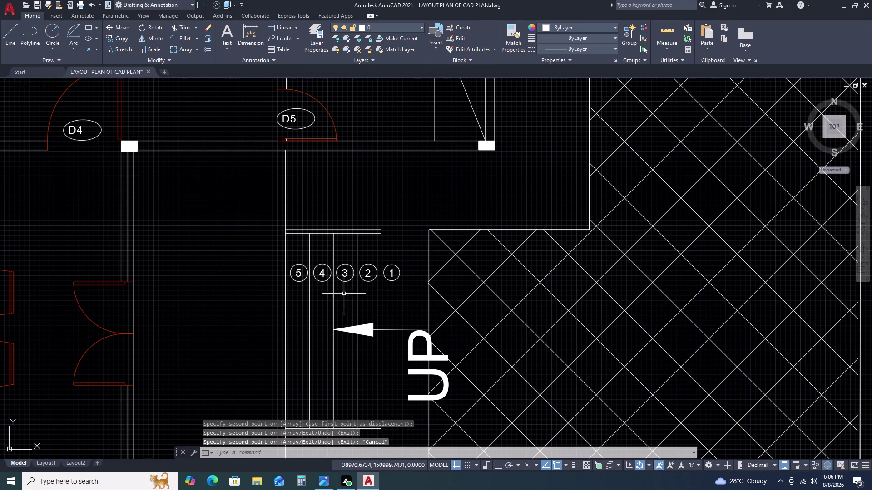
Erase the extra number 5 on the right staircase.
click(300, 262)
click(297, 282)
key(Delete)
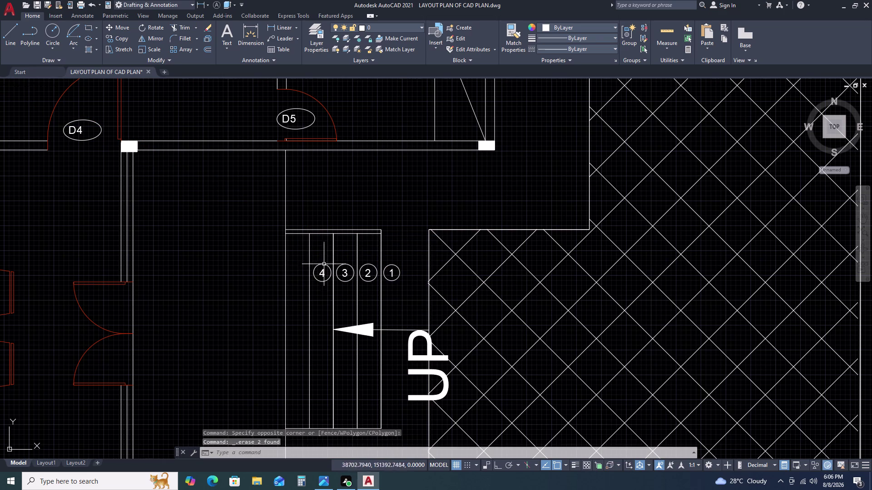
scroll(down, 3)
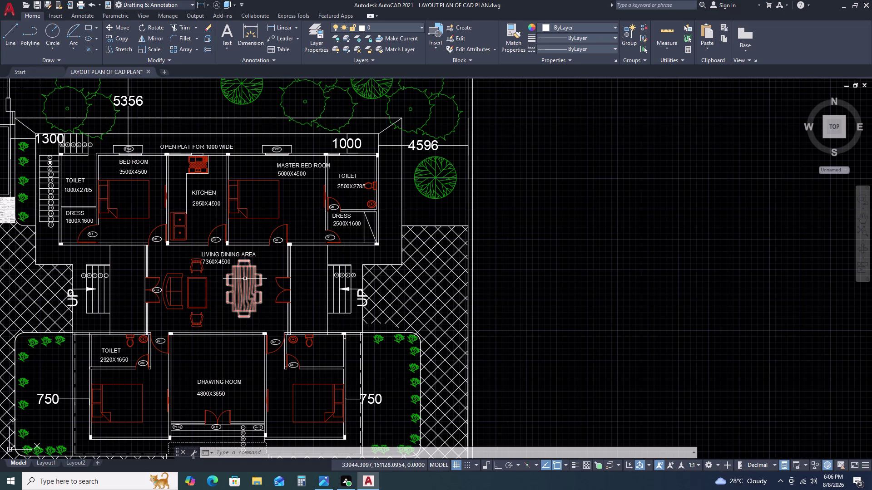
Undo twice to restore step number 5, then zoom out to review the plan.
key(ctrl+z)
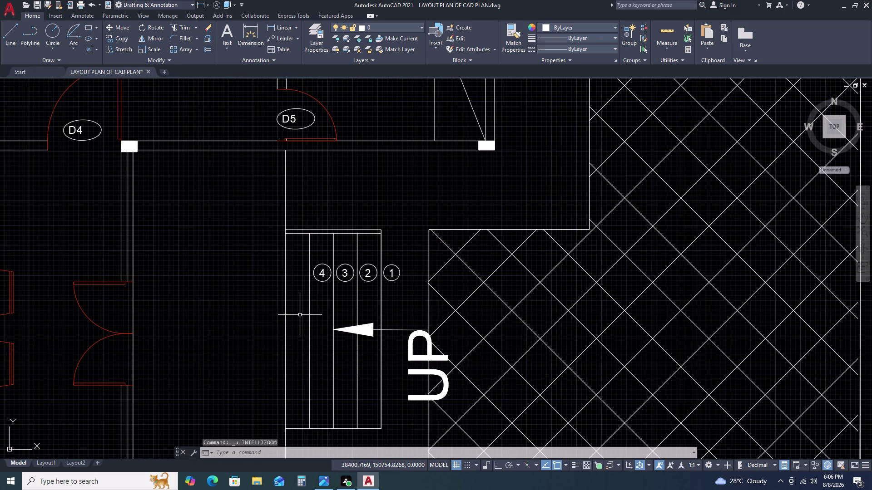
key(ctrl+z)
scroll(down, 3)
scroll(down, 3)
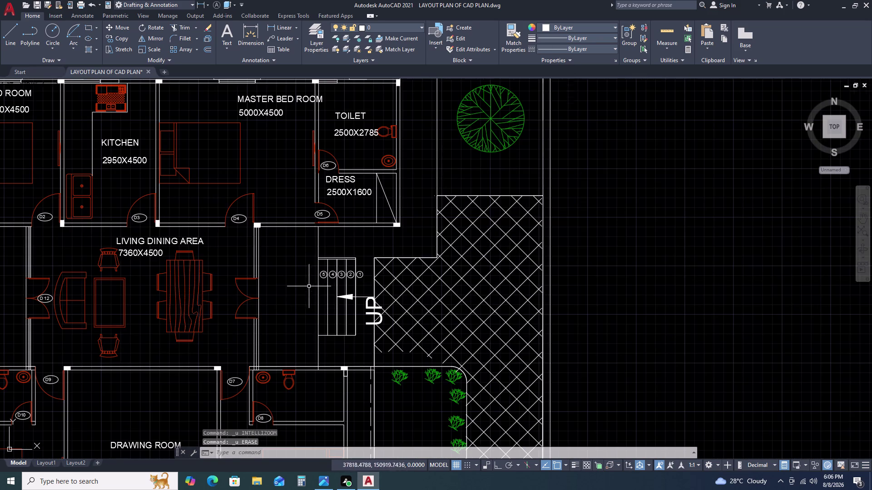
scroll(down, 3)
middle_drag(311, 343, 320, 263)
scroll(up, 3)
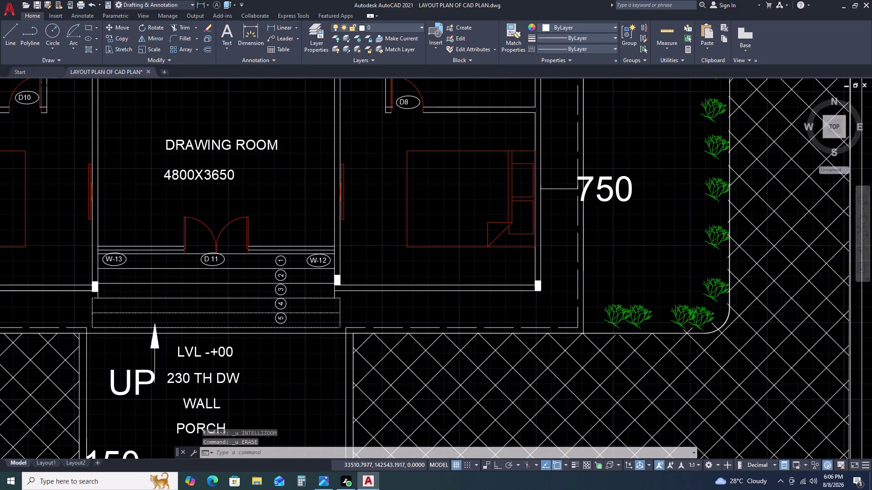
scroll(down, 3)
scroll(down, 3)
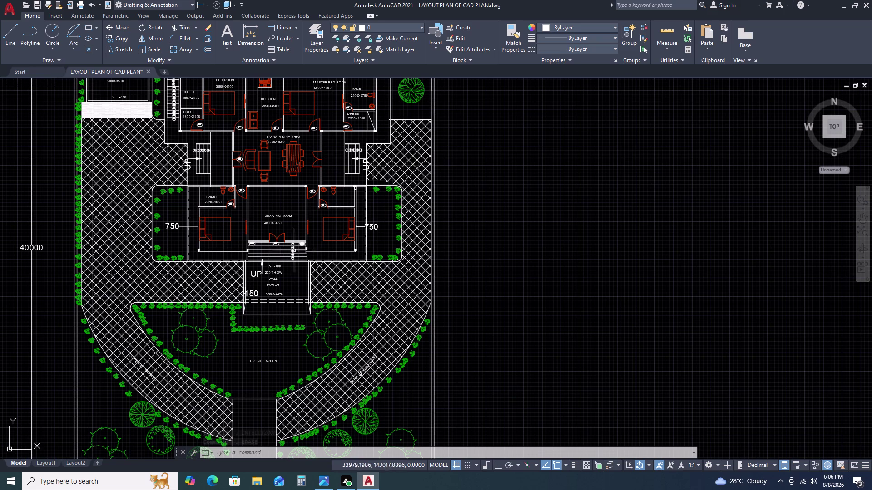
scroll(up, 3)
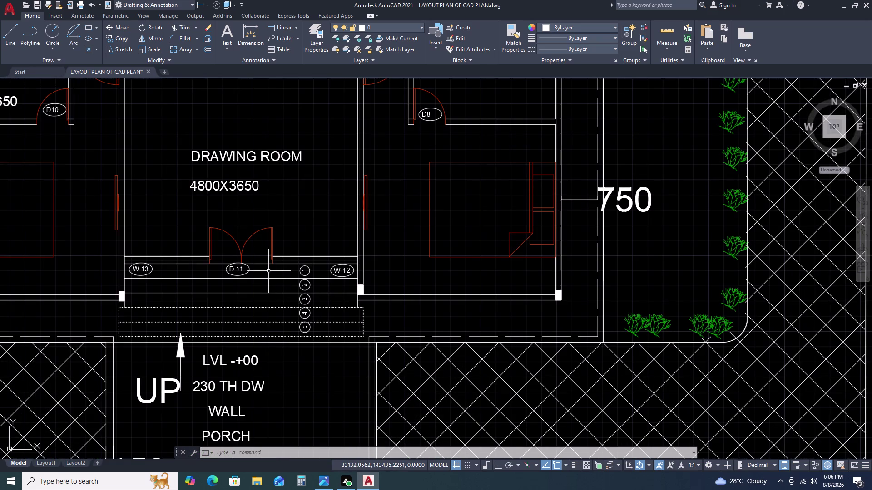
scroll(down, 3)
scroll(down, 3)
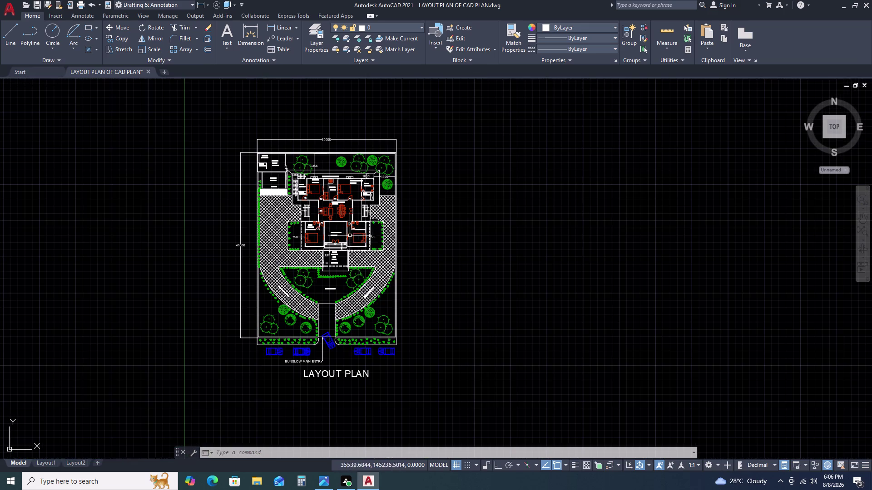
Move the 30000 overall width dimension line closer to the plot.
scroll(up, 3)
click(324, 134)
click(320, 147)
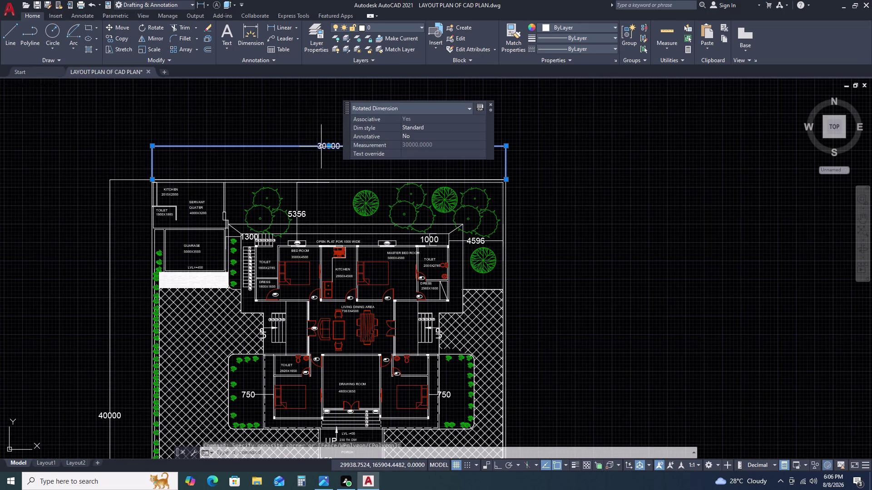
click(332, 145)
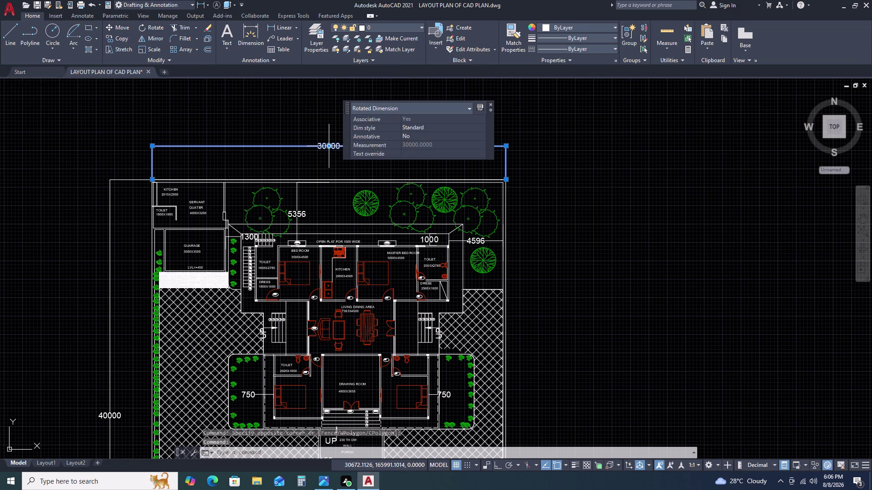
click(330, 146)
click(331, 163)
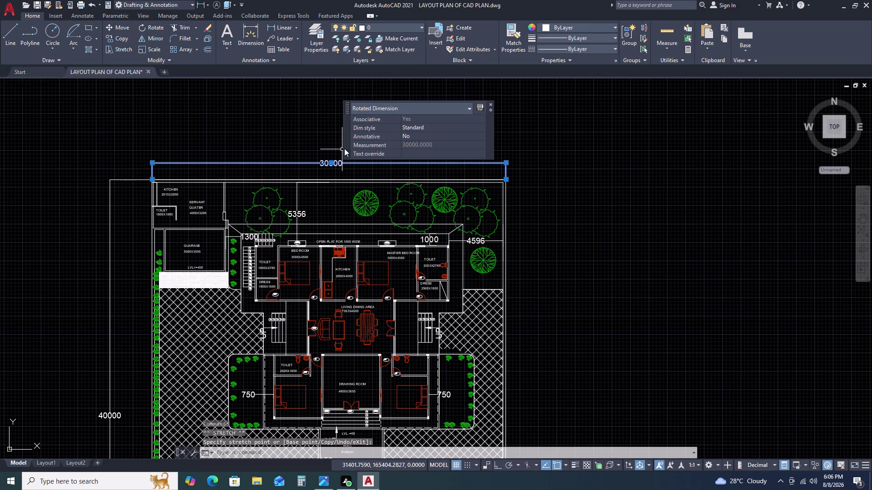
Reposition the 40000 length dimension closer to the plot, then clear the selection.
scroll(down, 3)
middle_drag(294, 279, 331, 180)
scroll(down, 3)
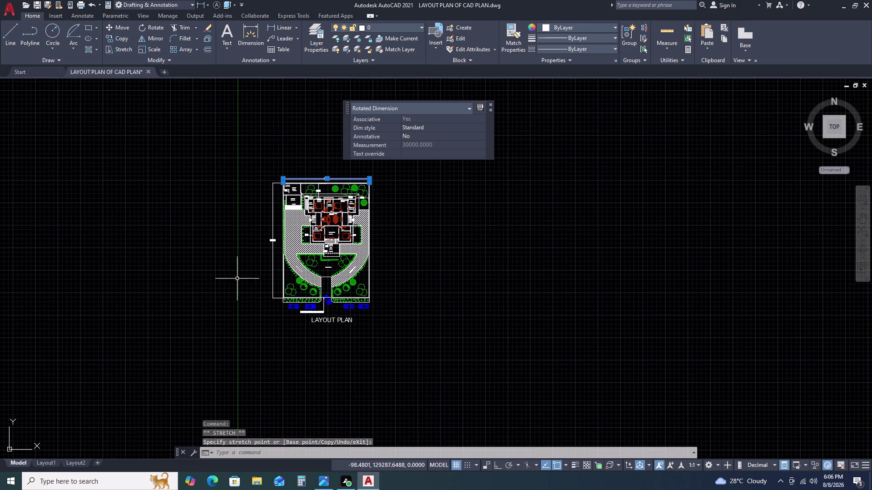
scroll(up, 3)
click(355, 191)
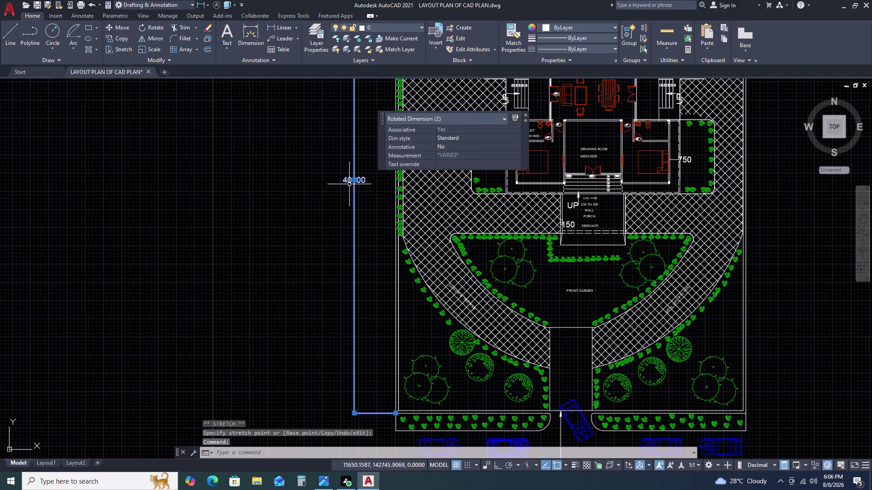
click(352, 181)
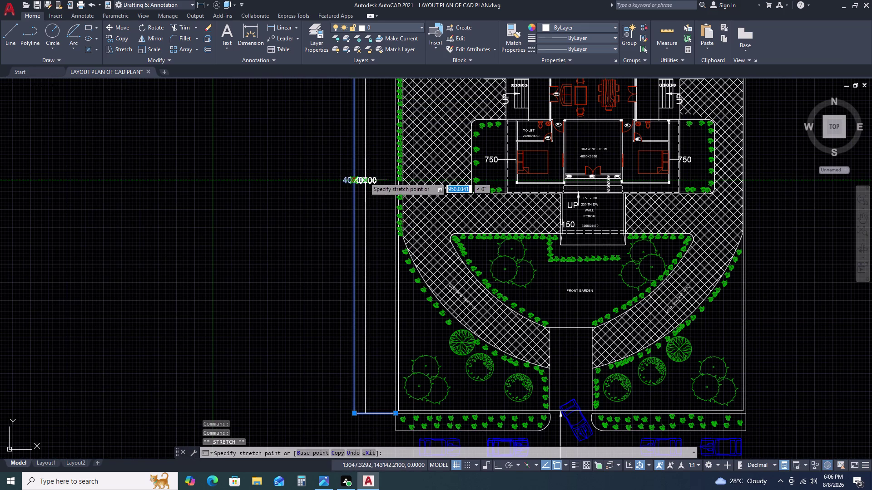
click(364, 178)
scroll(down, 3)
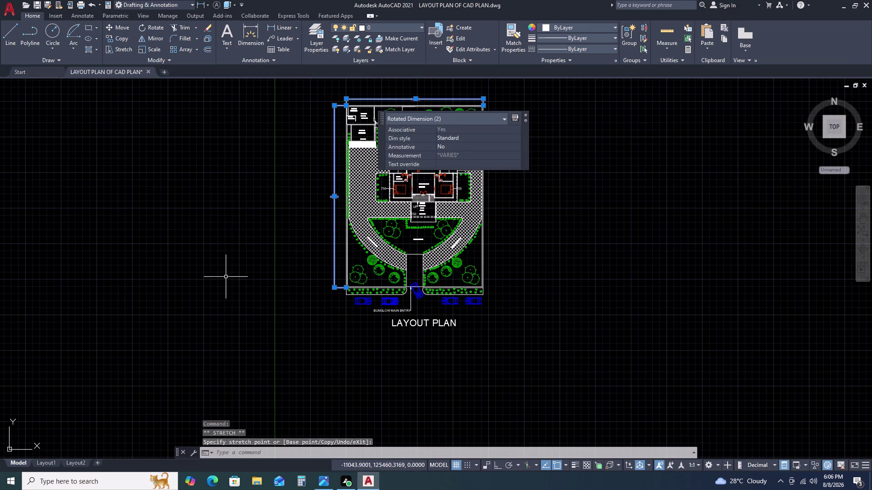
key(Escape)
Zoom and pan until the whole bungalow layout plan fills the drawing area.
middle_drag(255, 287, 203, 291)
scroll(down, 3)
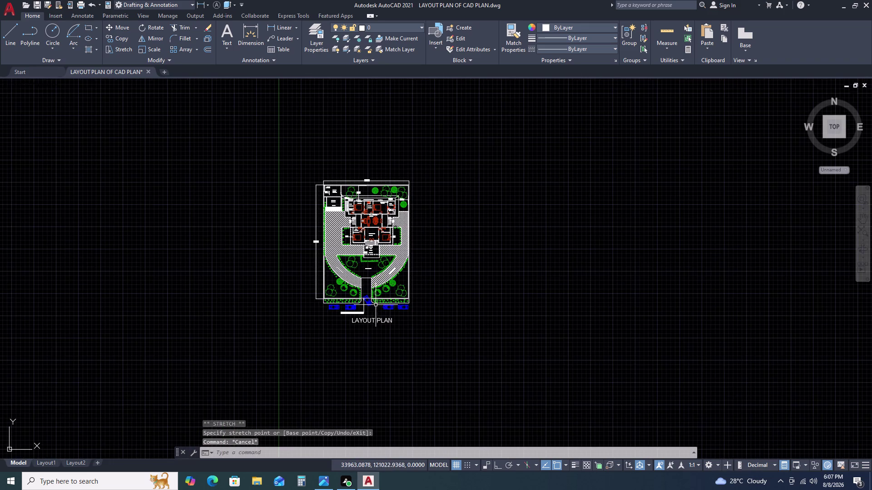
scroll(up, 3)
scroll(up, 3)
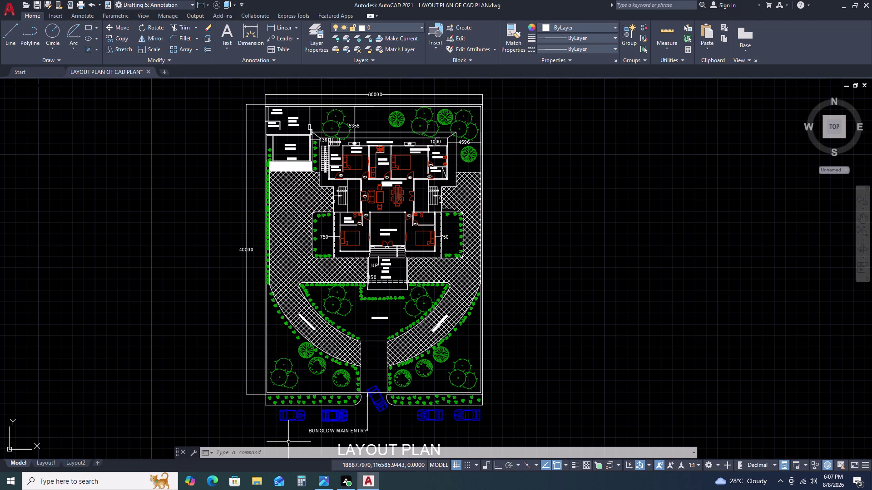
scroll(down, 3)
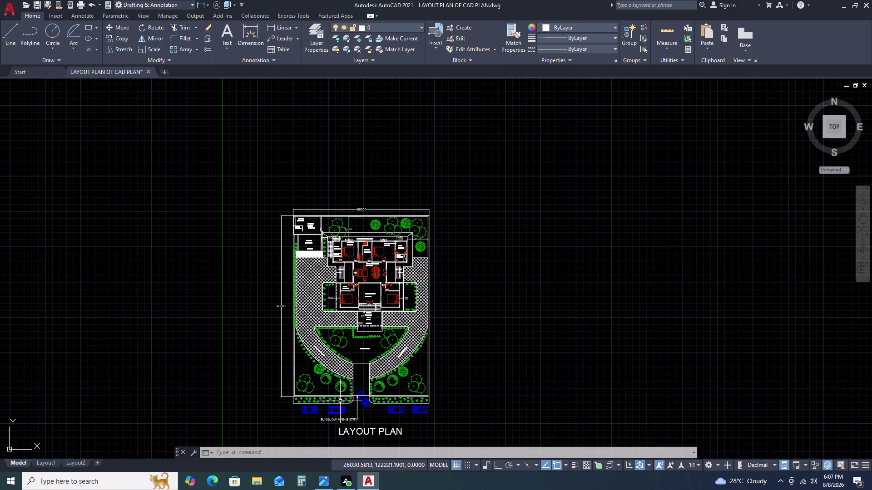
middle_drag(353, 409, 360, 349)
scroll(up, 3)
middle_drag(366, 341, 390, 385)
middle_click(390, 385)
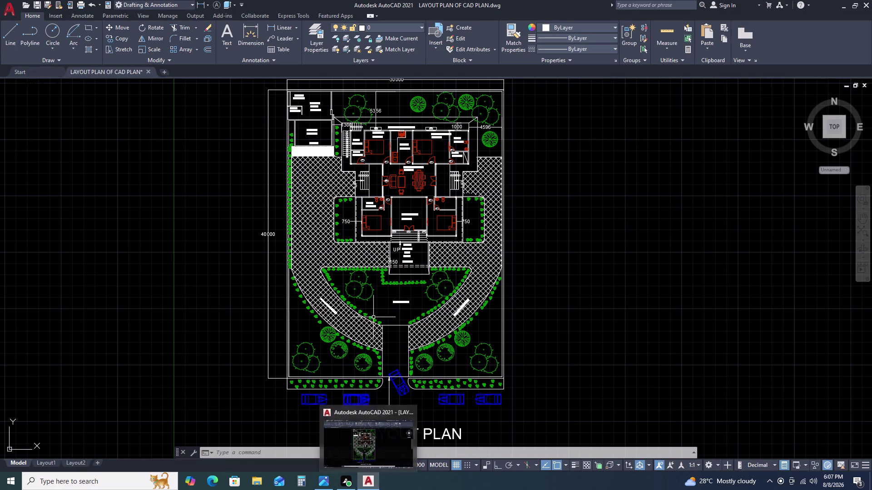
click(9, 12)
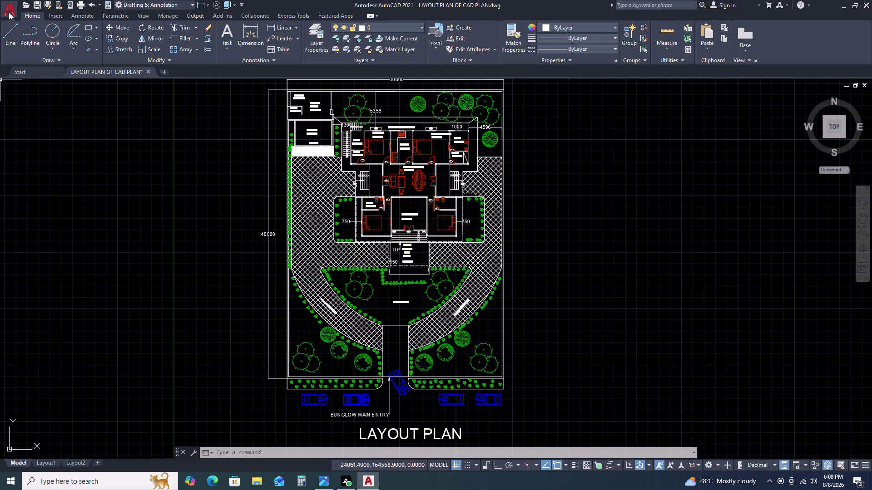
Save the layout plan drawing into the MANISHA folder using Save As.
click(39, 121)
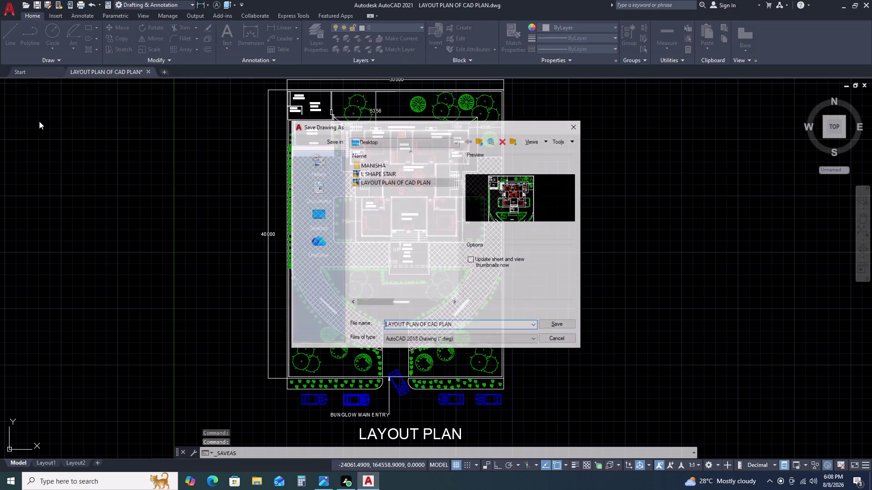
double_click(390, 165)
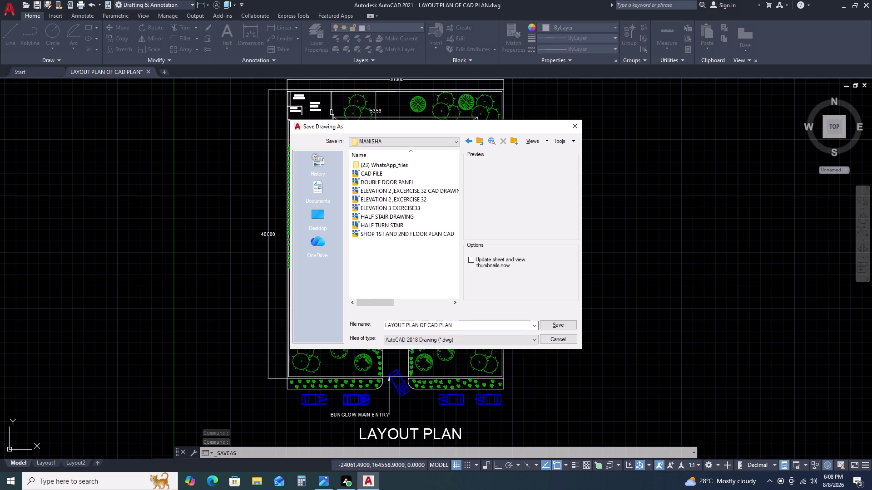
click(561, 325)
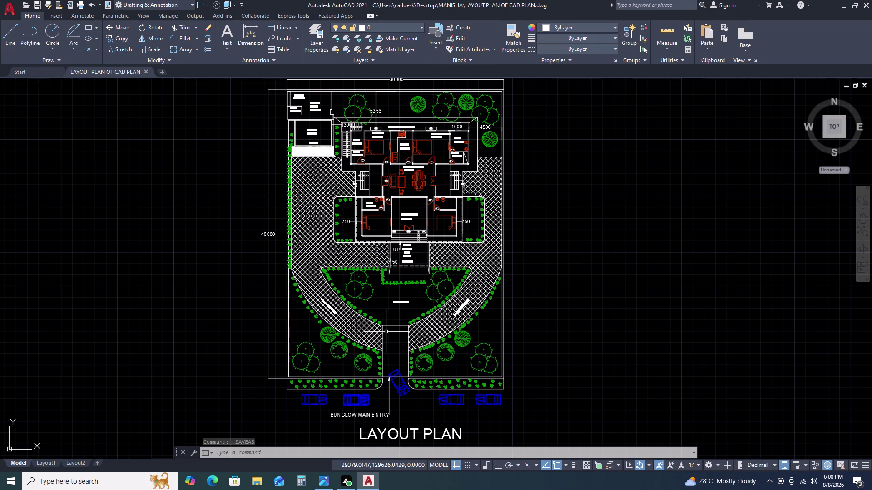
key(ctrl+p)
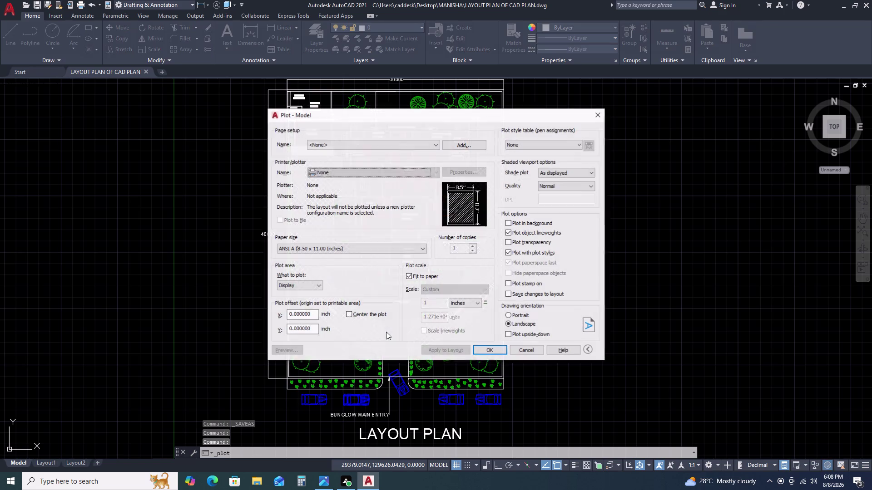
Plot with DWG To PDF.pc3, windowing around the layout plan and title, centred on paper.
click(333, 172)
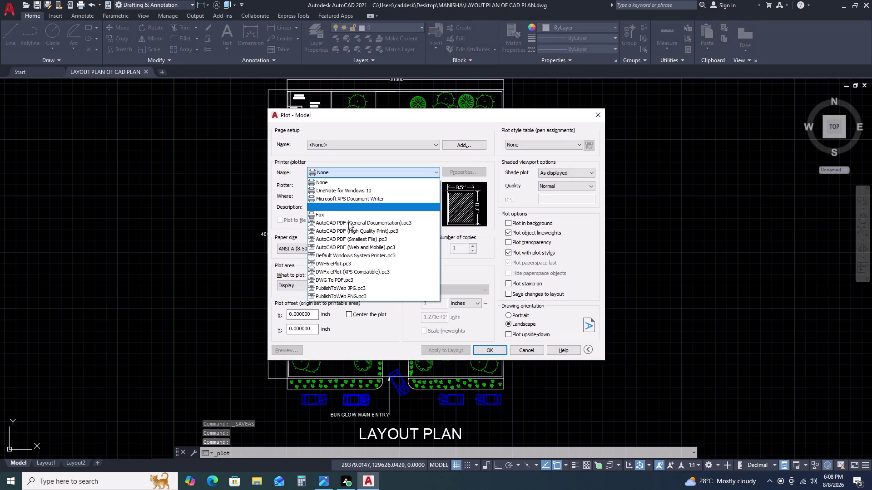
click(351, 277)
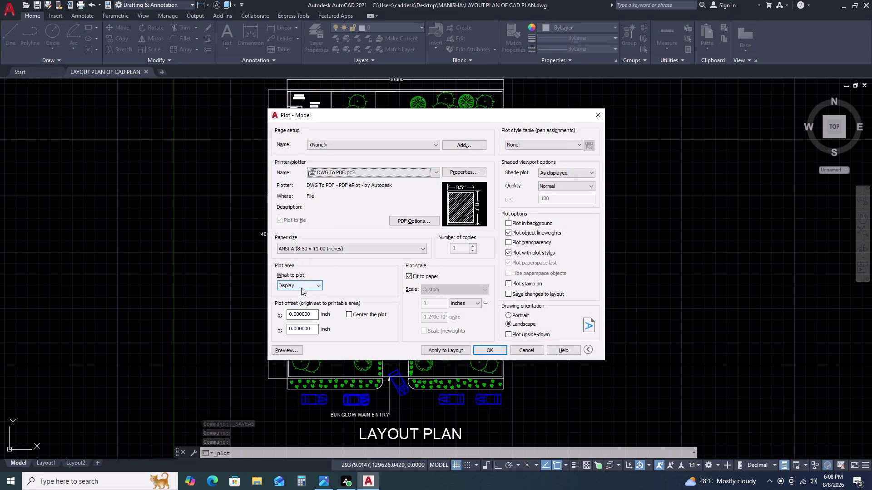
click(301, 287)
click(304, 312)
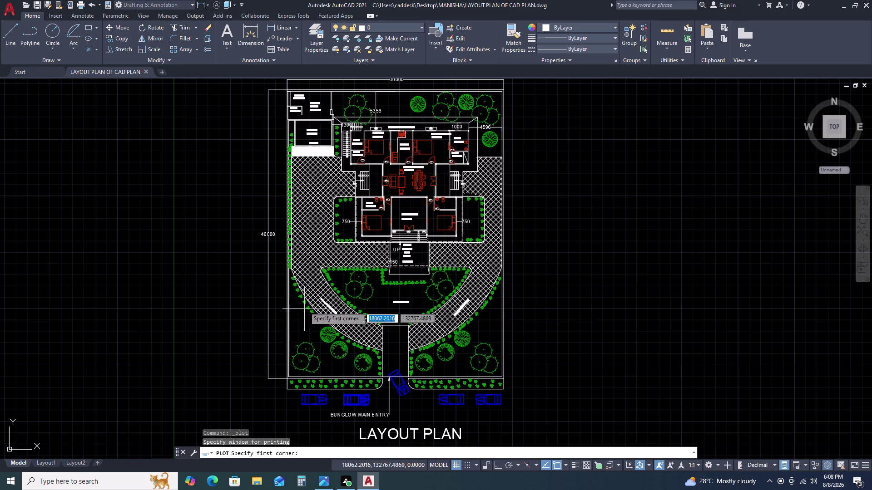
scroll(down, 3)
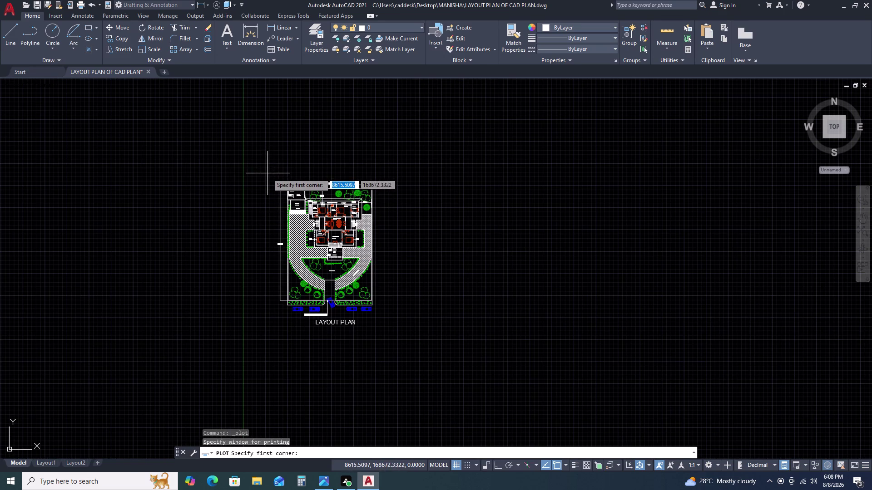
click(267, 173)
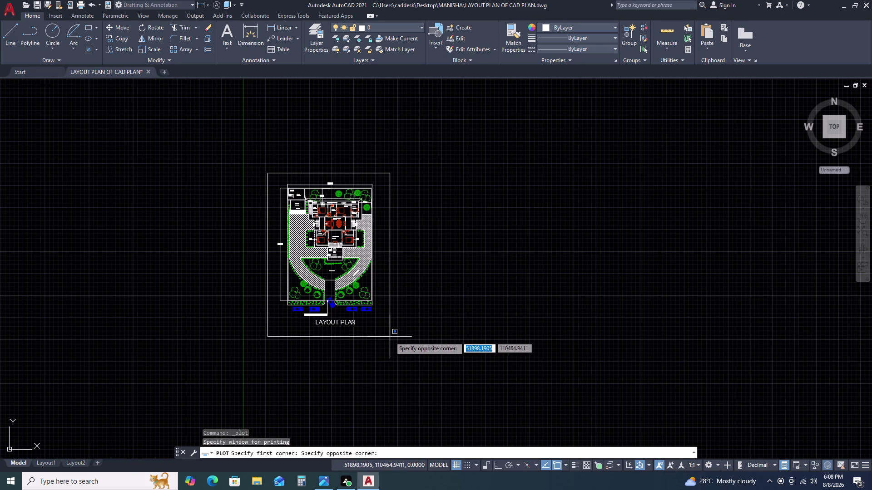
click(387, 334)
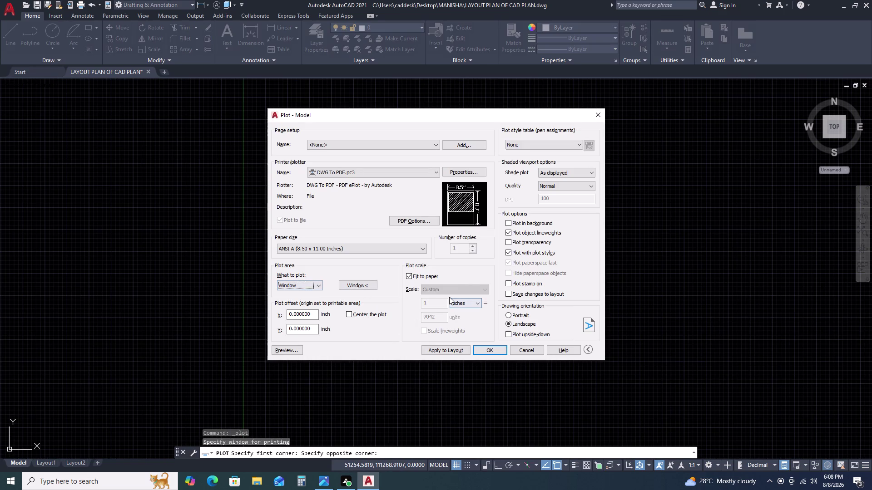
click(350, 315)
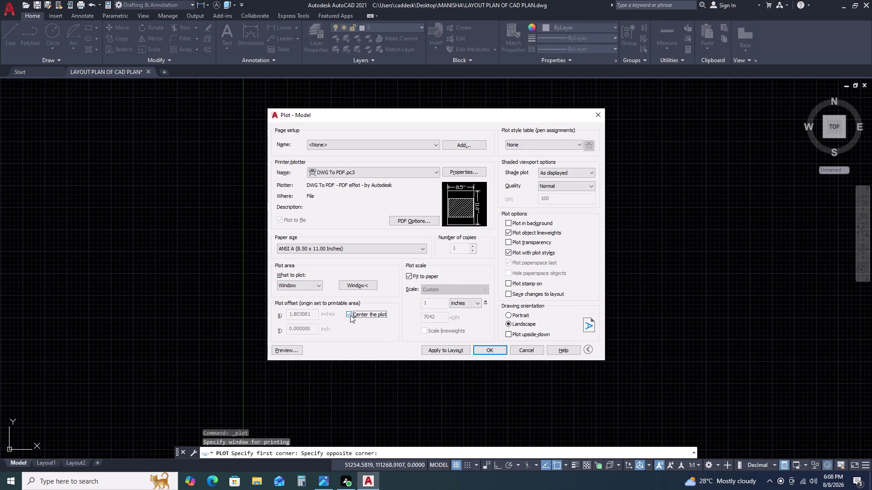
Browse the paper size list for the PDF plot.
click(346, 249)
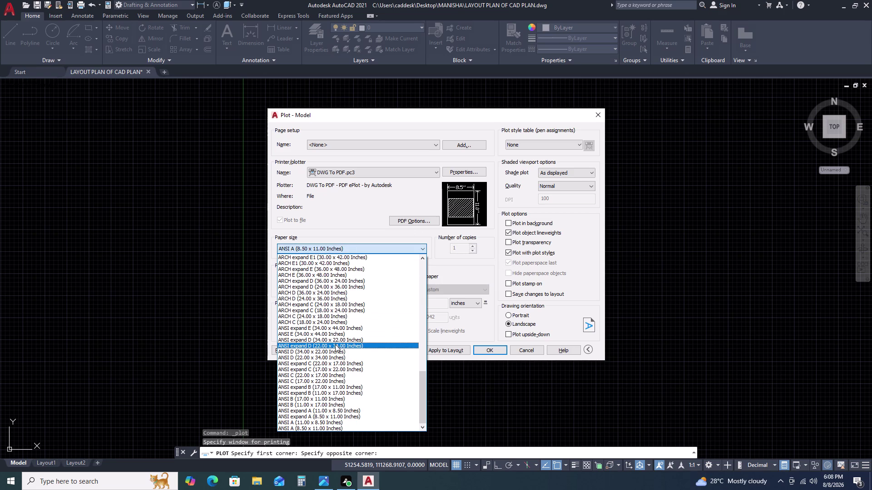
scroll(down, 3)
scroll(up, 3)
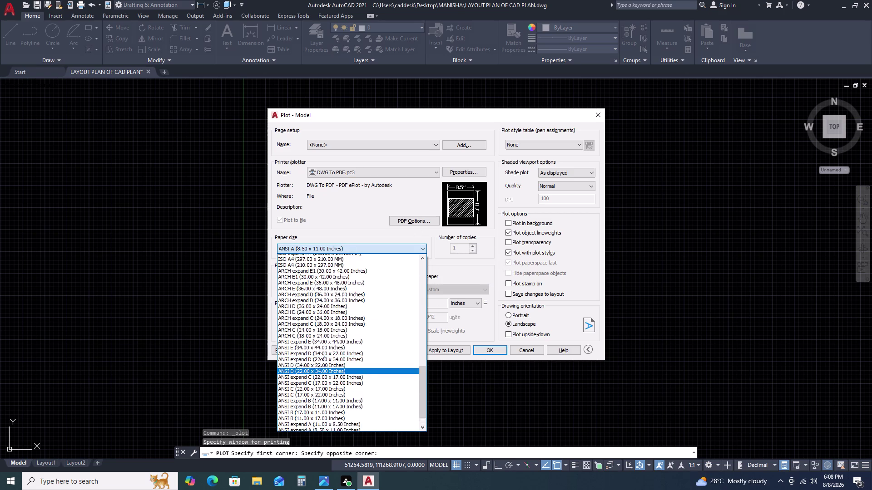
scroll(up, 3)
scroll(up, 3)
scroll(up, 3)
scroll(up, 3)
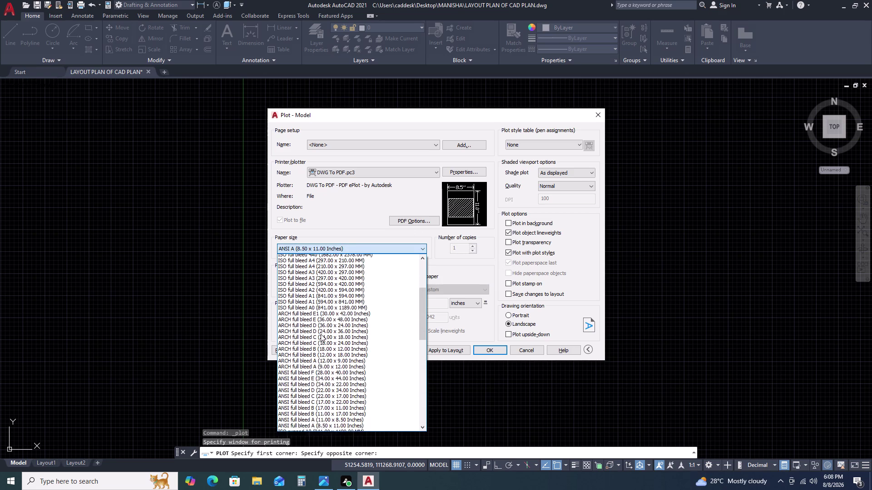